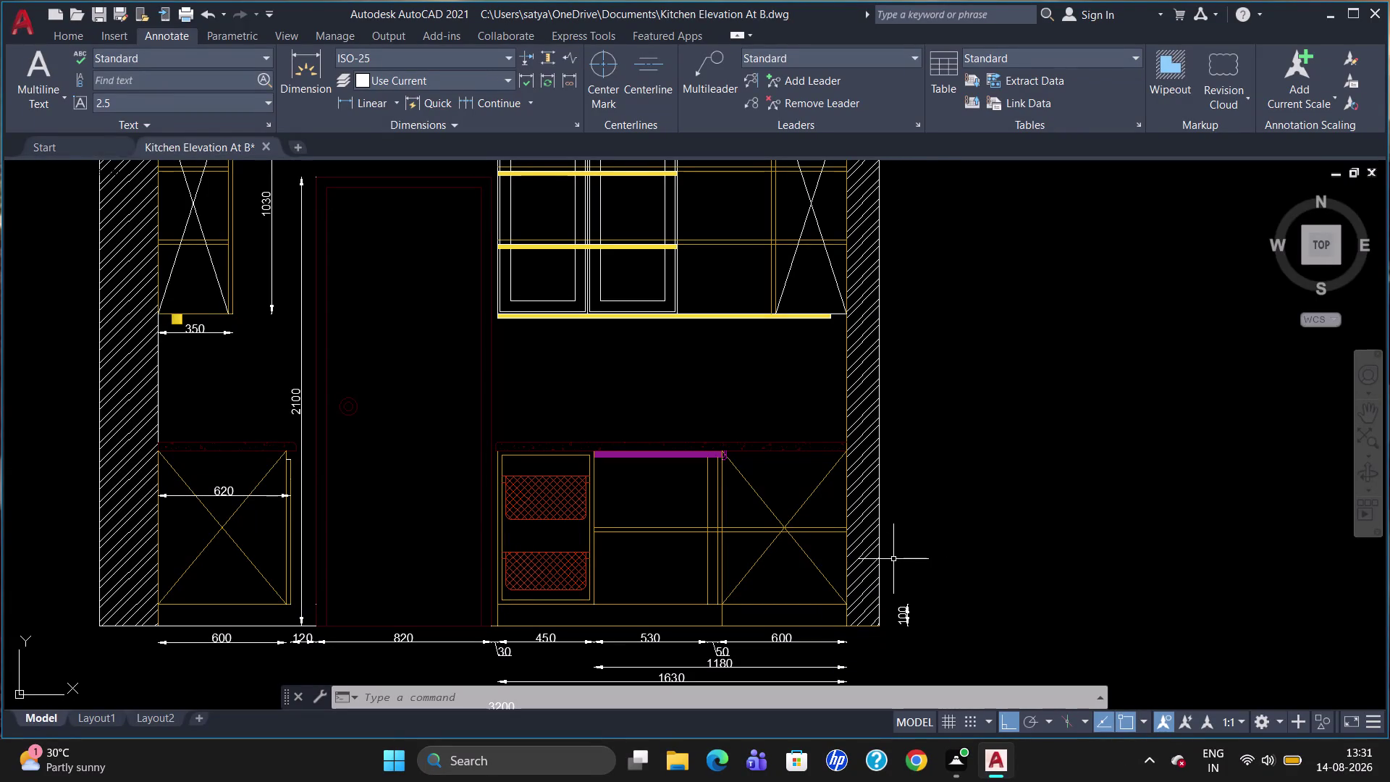
Dimension the right base cabinet's 720 height, from skirting top to worktop underside.
scroll(up, 3)
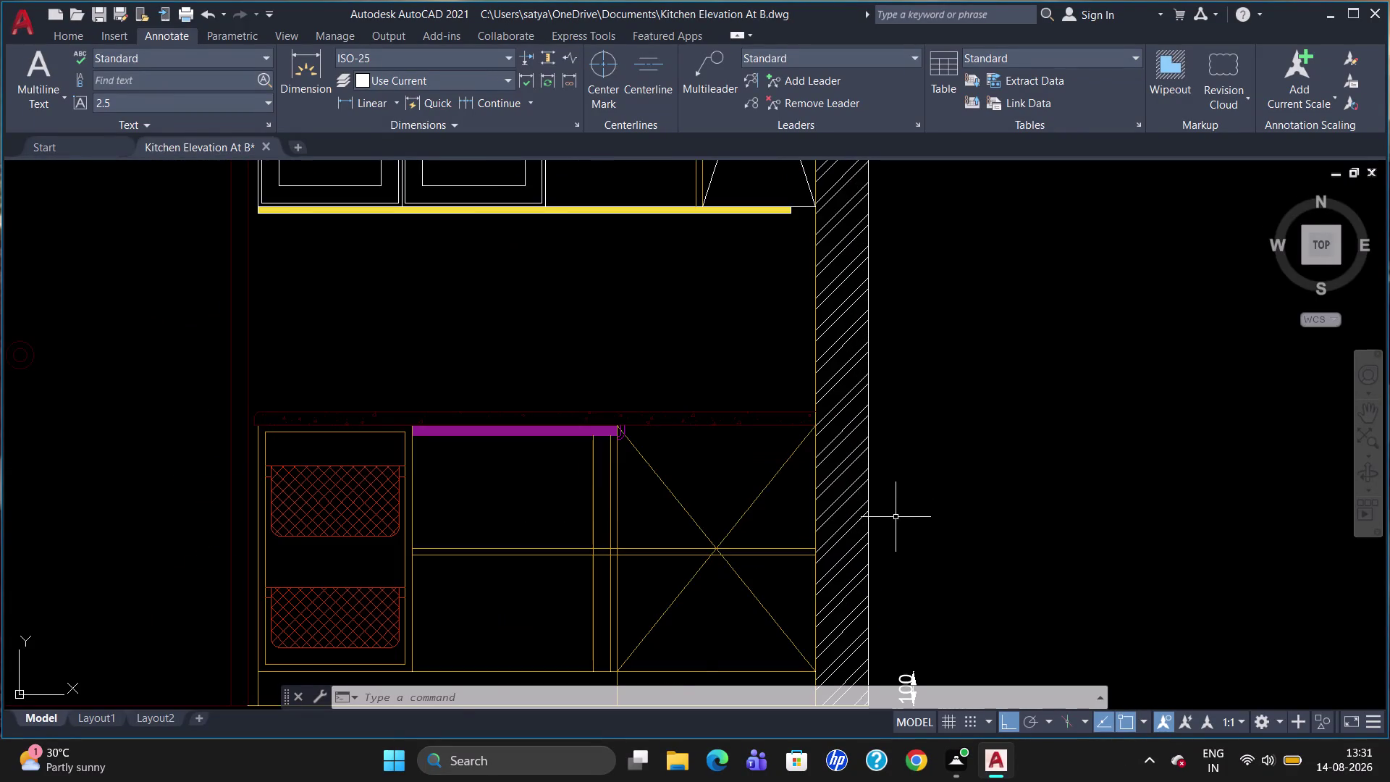
scroll(down, 3)
text(DLI)
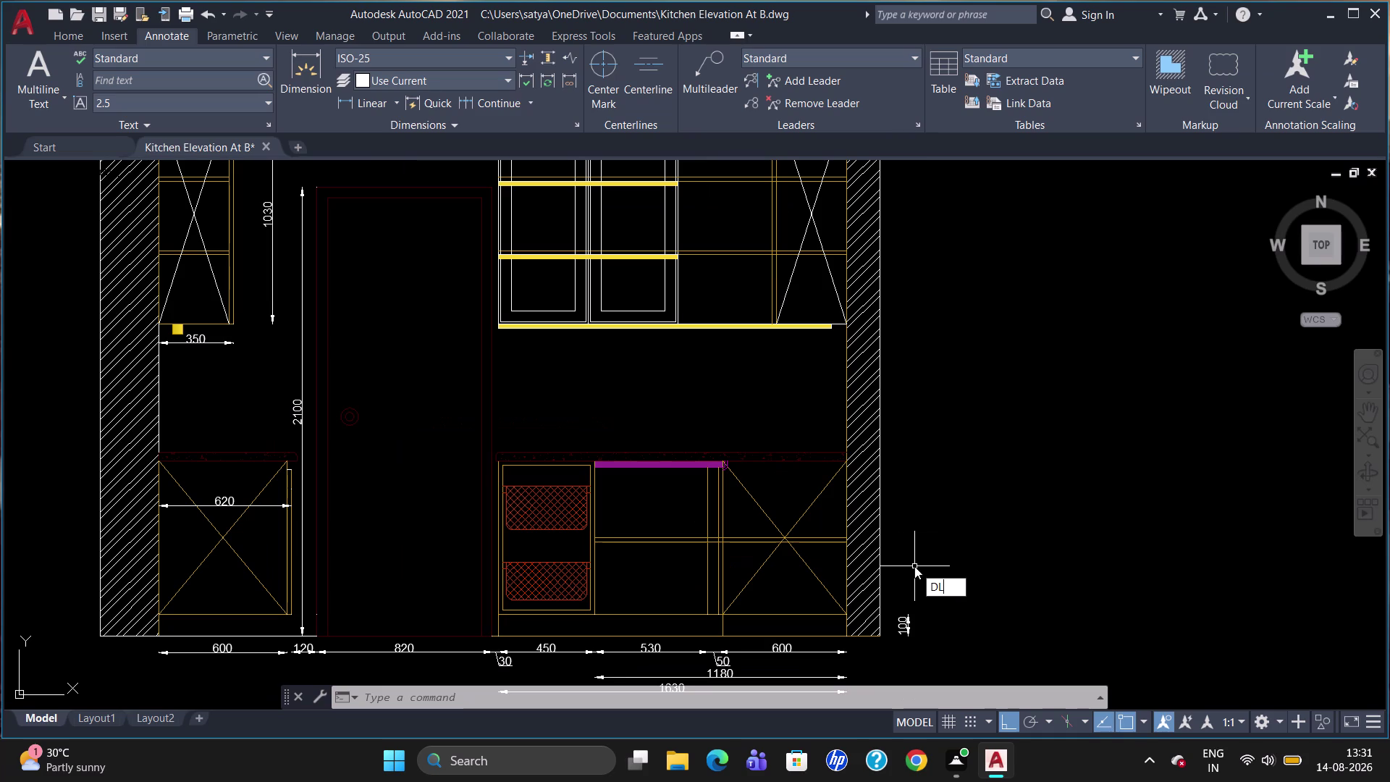
key(Return)
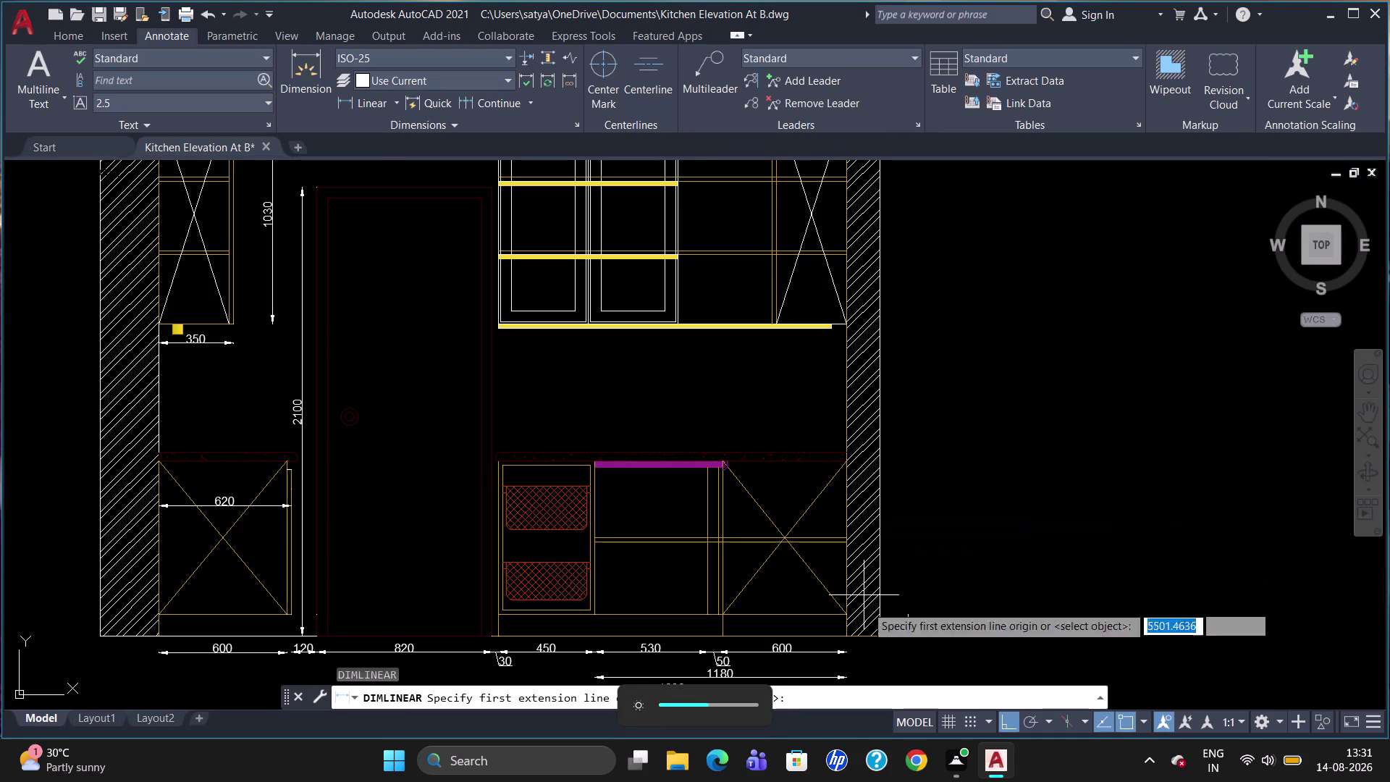
click(846, 614)
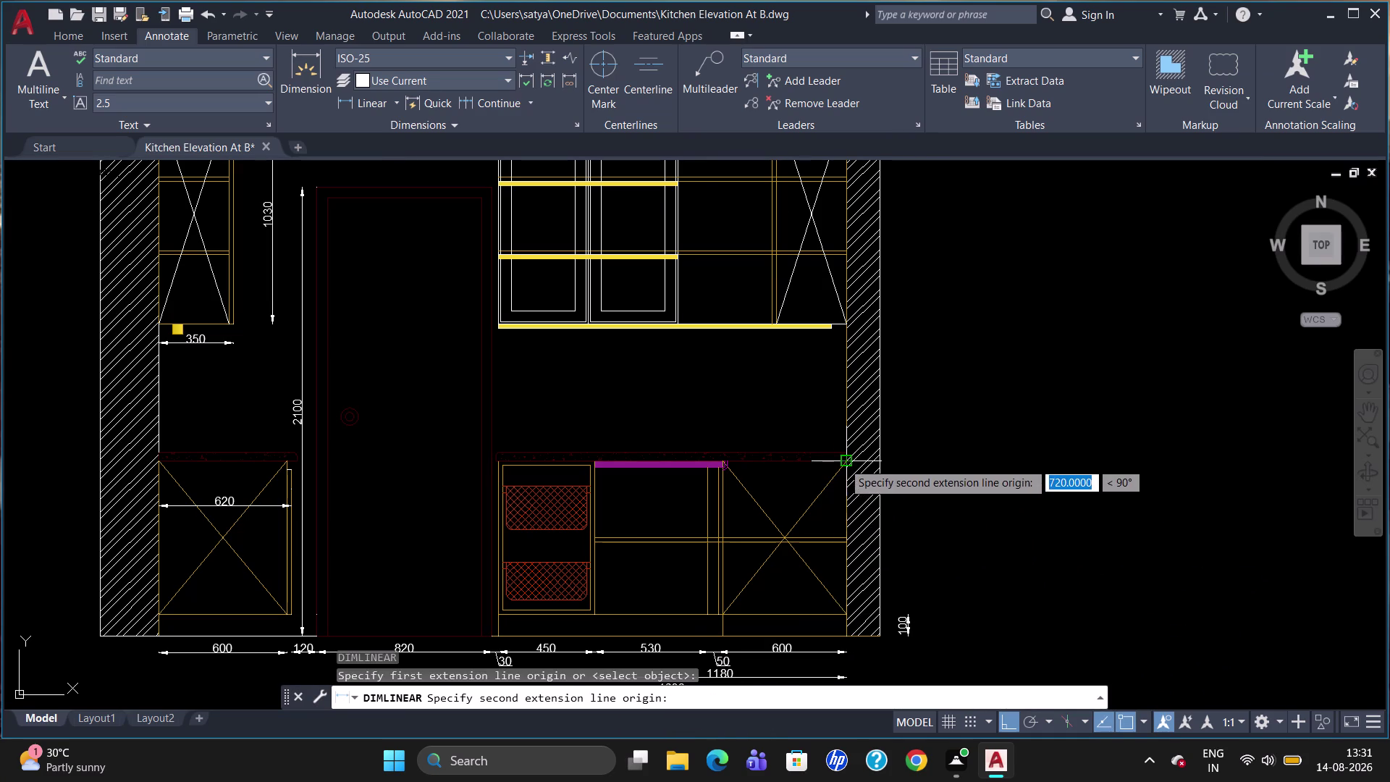
click(842, 460)
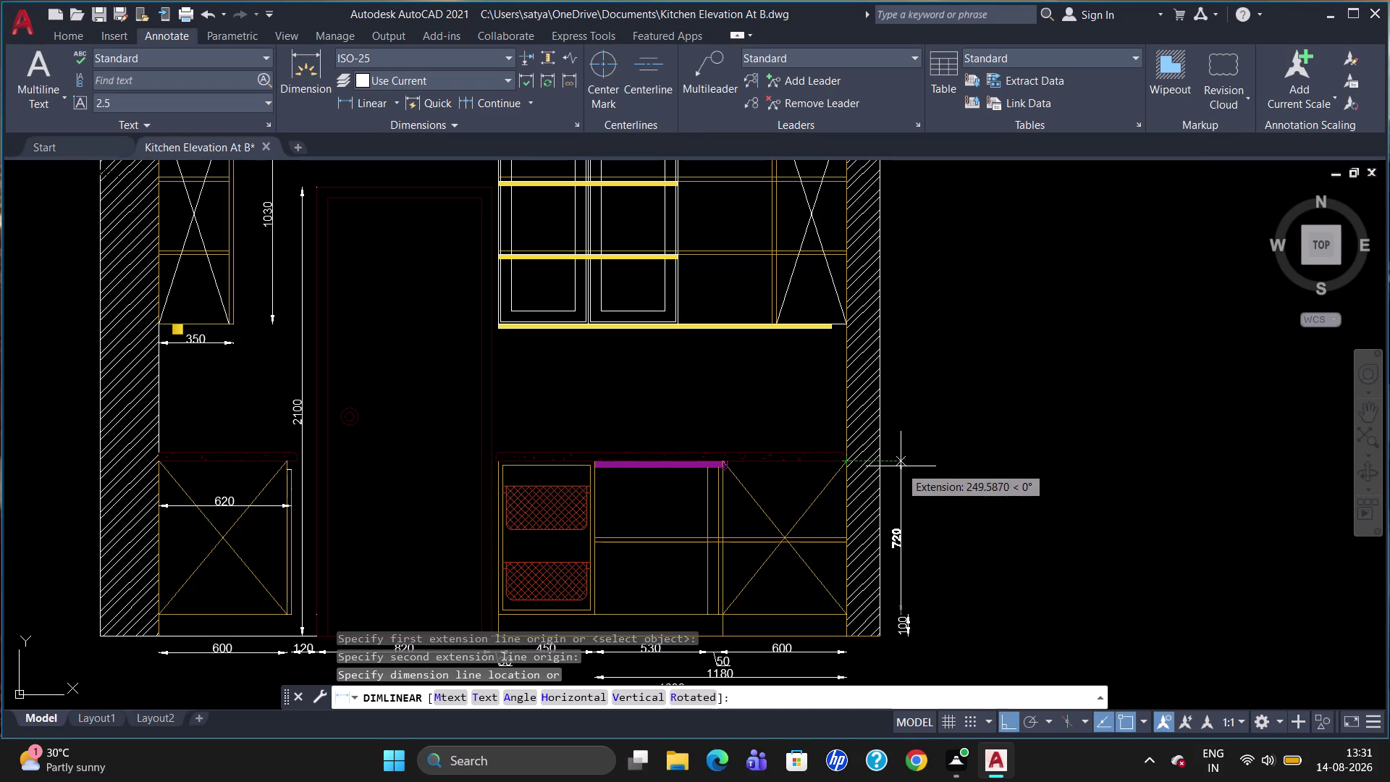
click(909, 465)
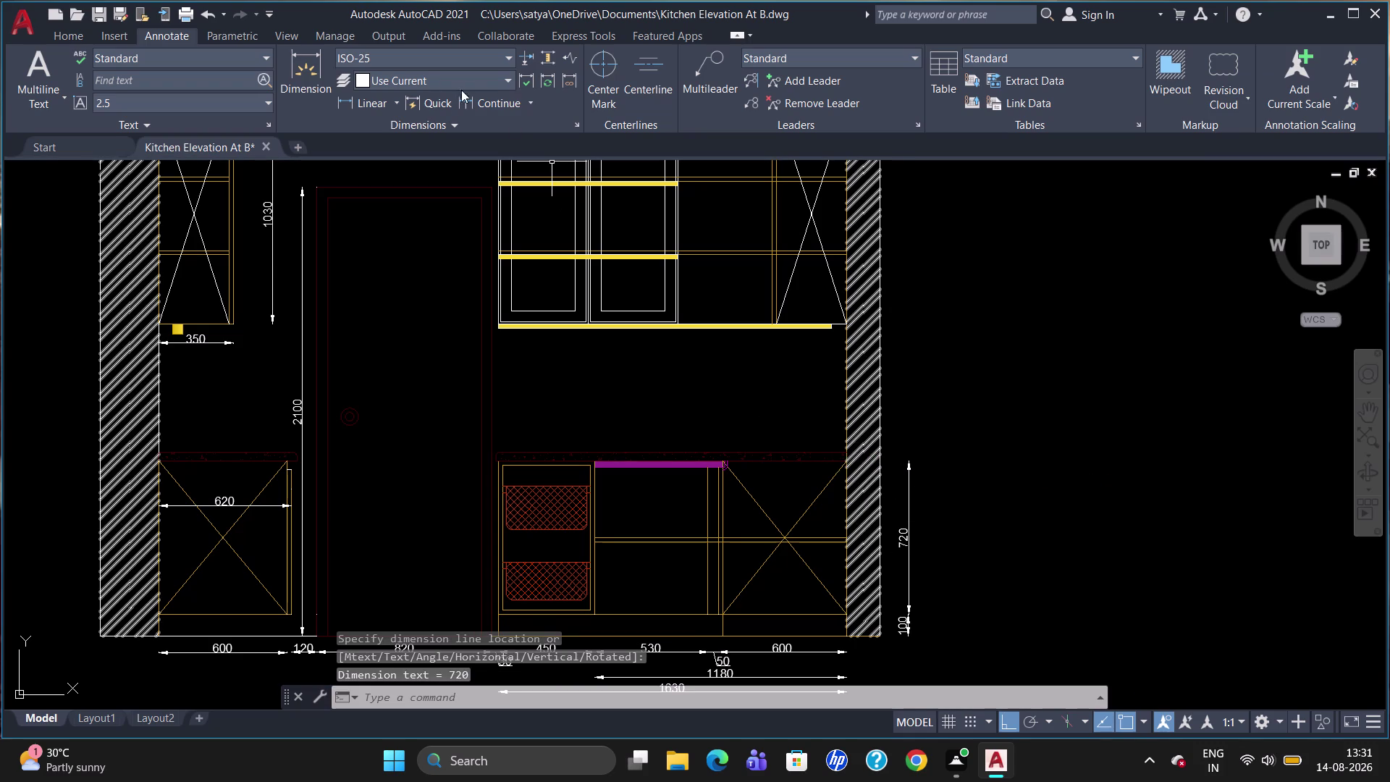
Continue a trial 40 dimension up to the worktop top, then delete it.
click(497, 99)
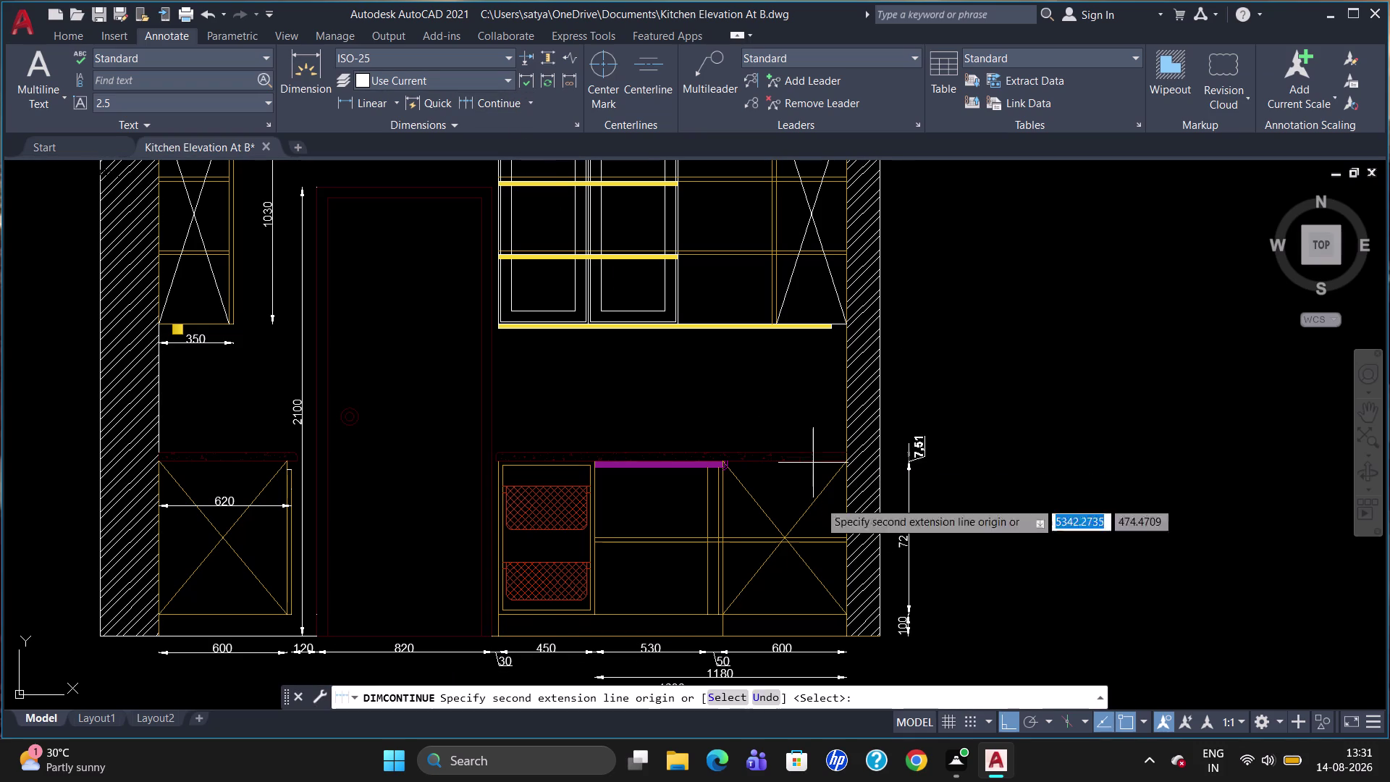
click(845, 452)
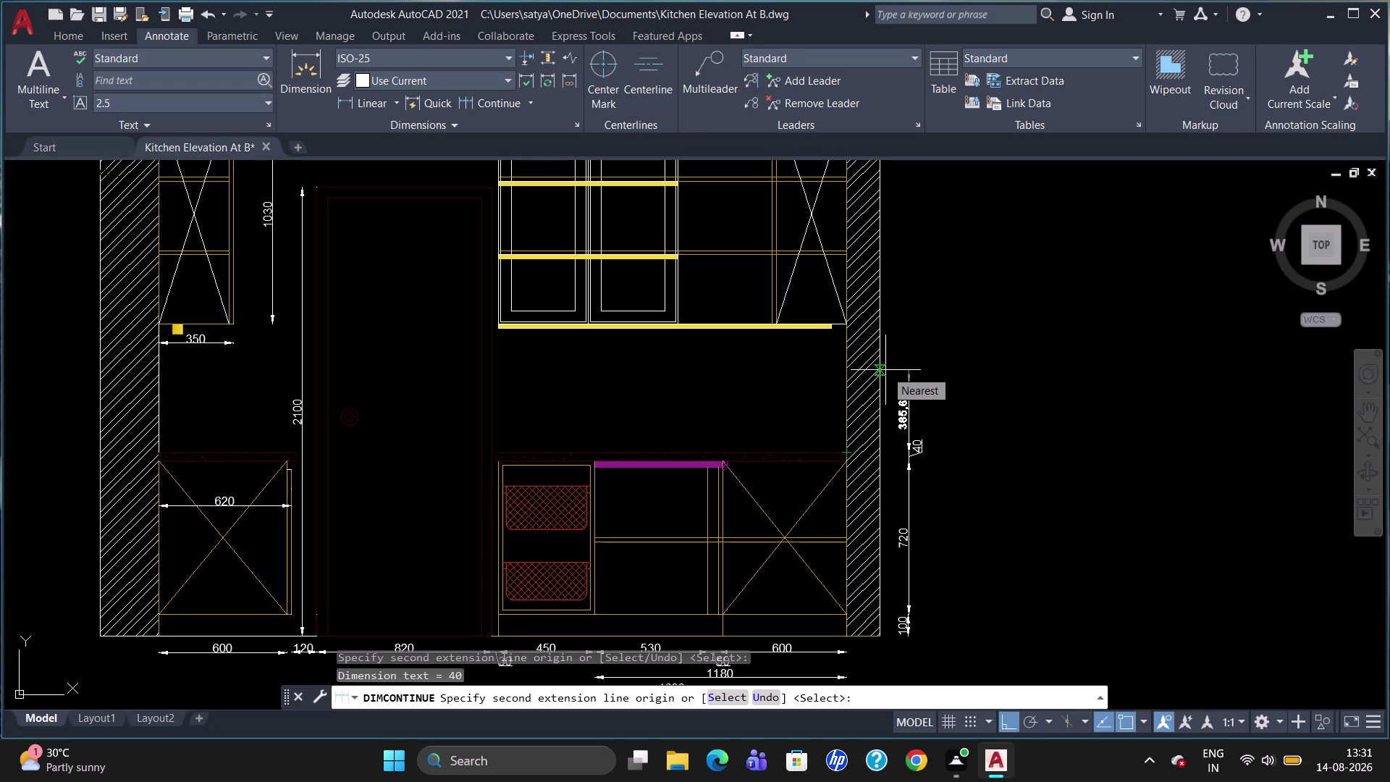
key(Escape)
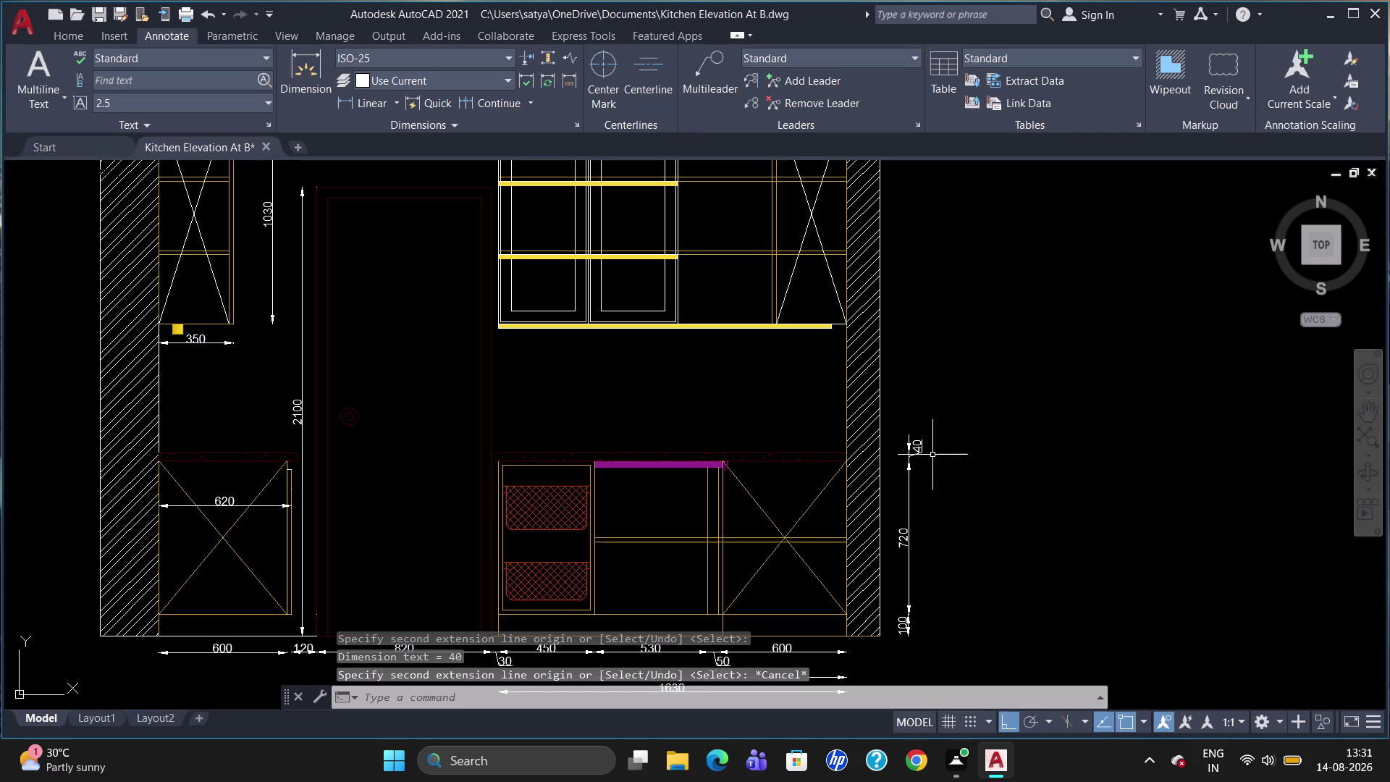
click(916, 446)
key(Delete)
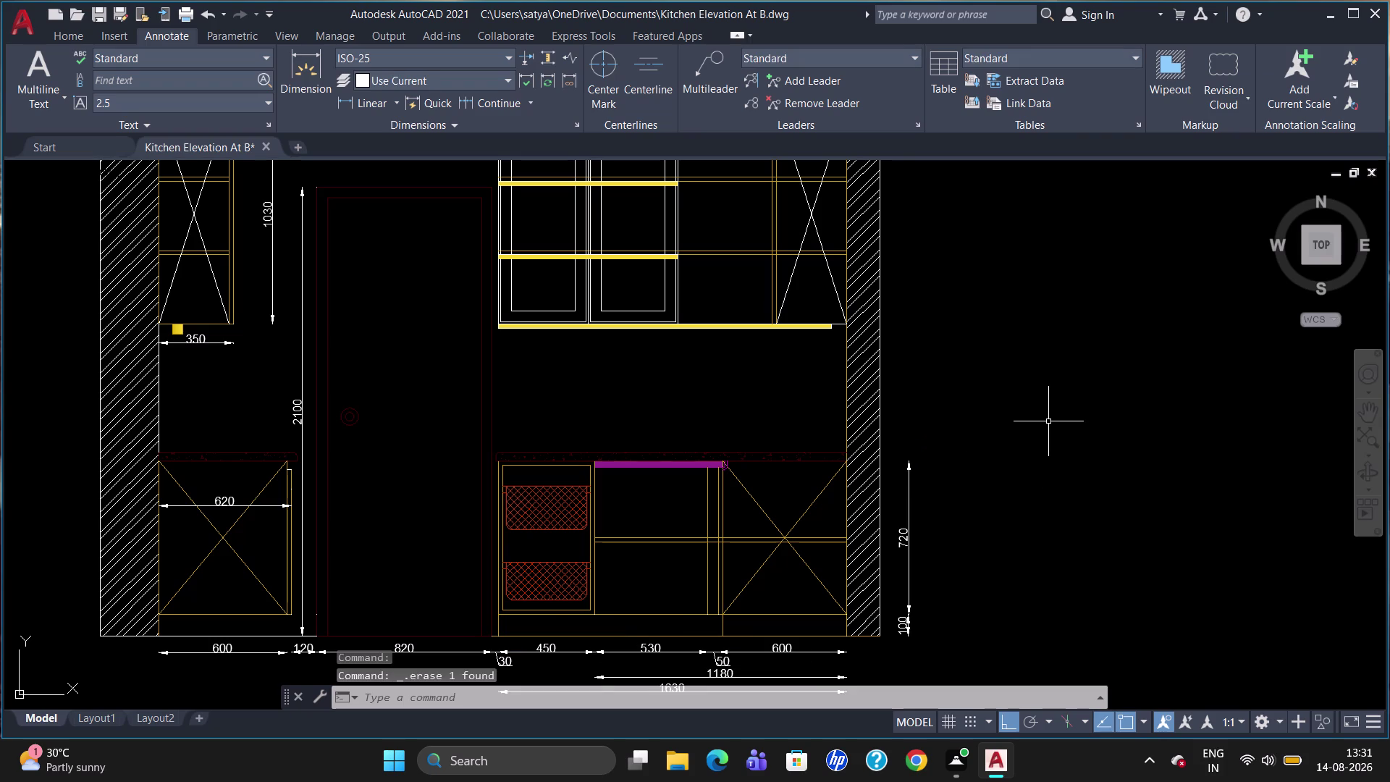
Add a separate 40 worktop-thickness dimension with DLI, then erase it.
text(DLI)
key(Return)
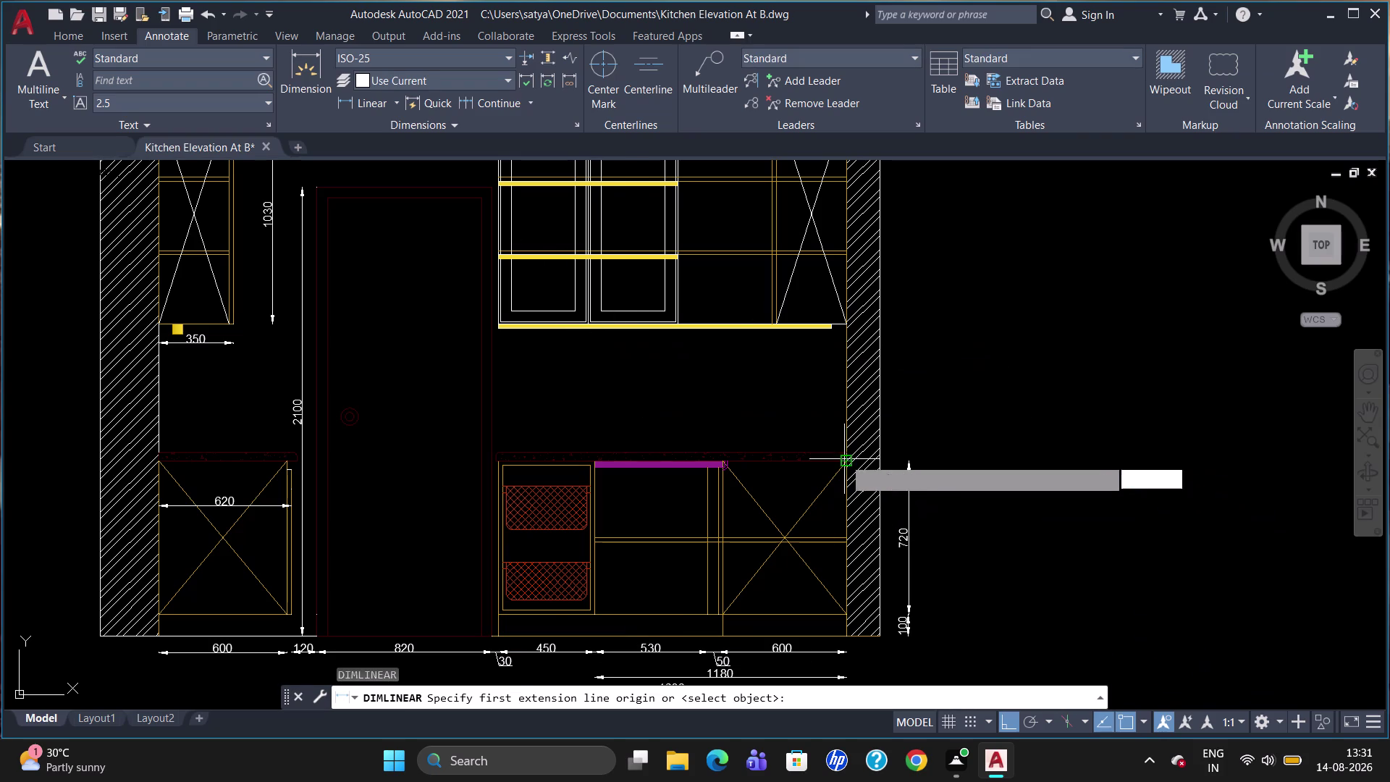
click(844, 458)
click(846, 445)
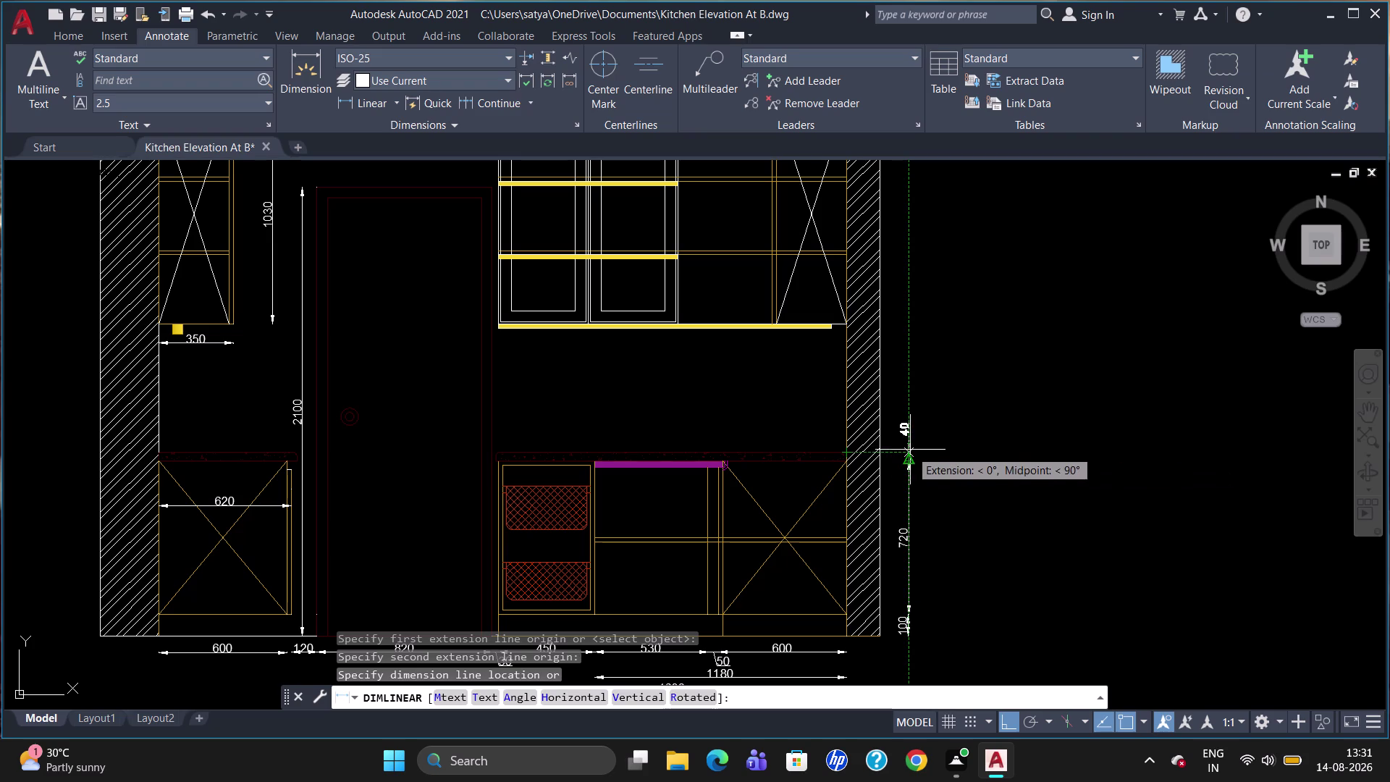
click(911, 418)
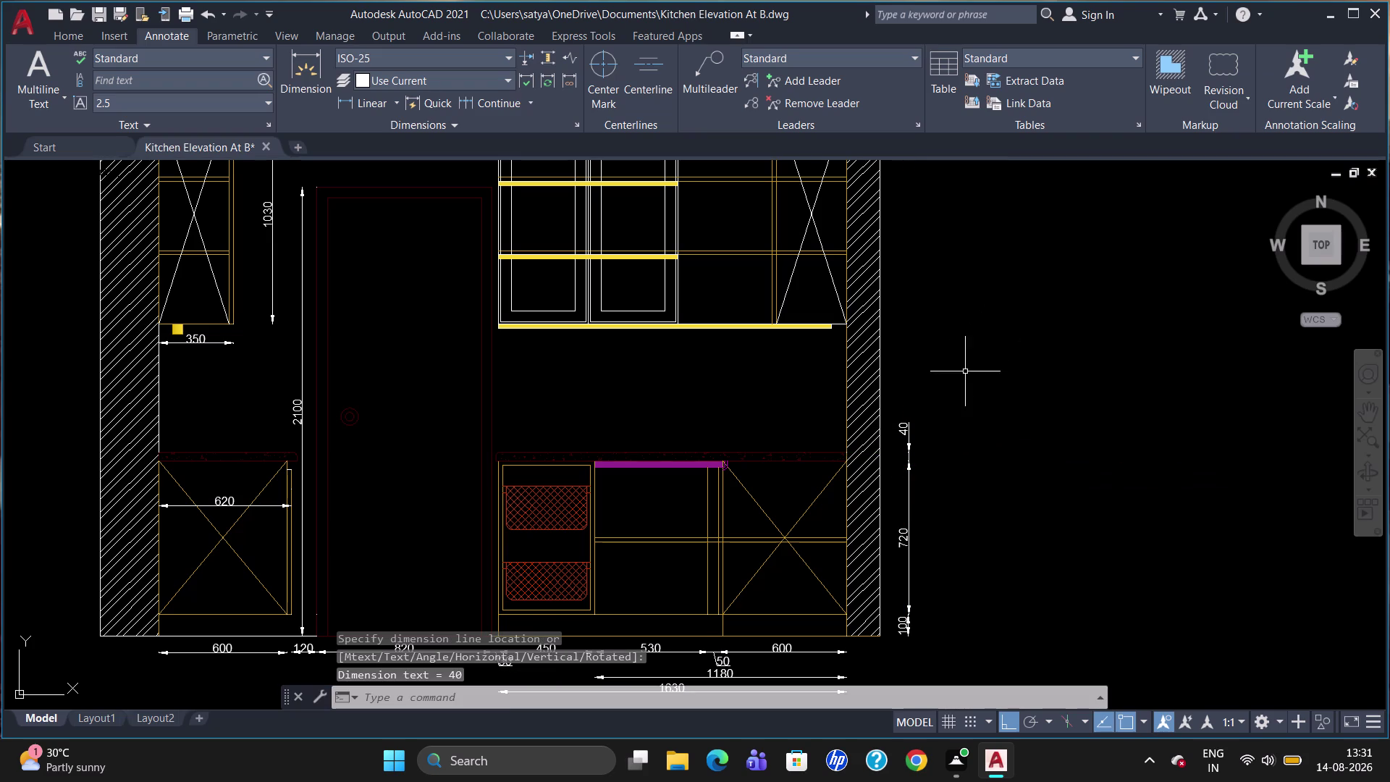
scroll(up, 3)
scroll(down, 3)
click(887, 434)
key(Delete)
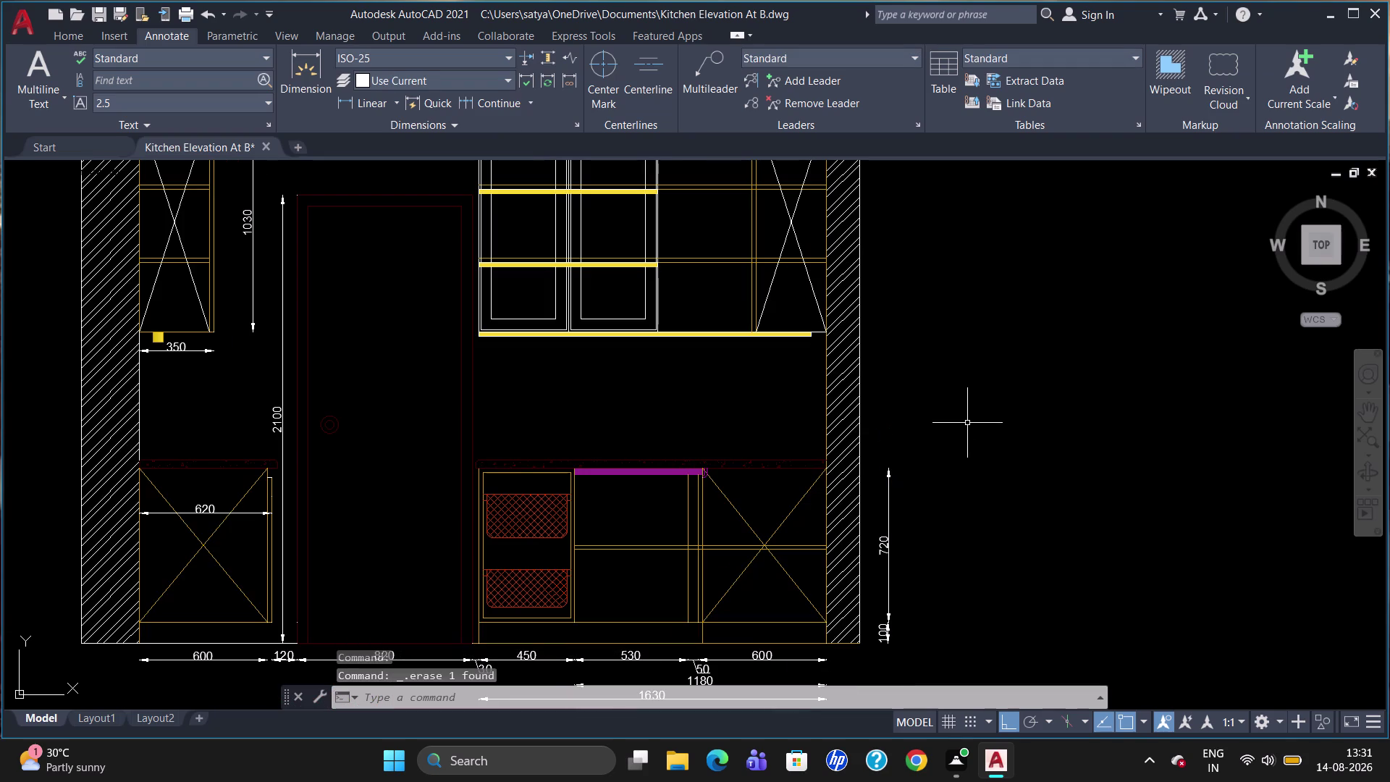
Add a 40 linear dimension for the worktop thickness right of the wall.
text(DLI)
key(Return)
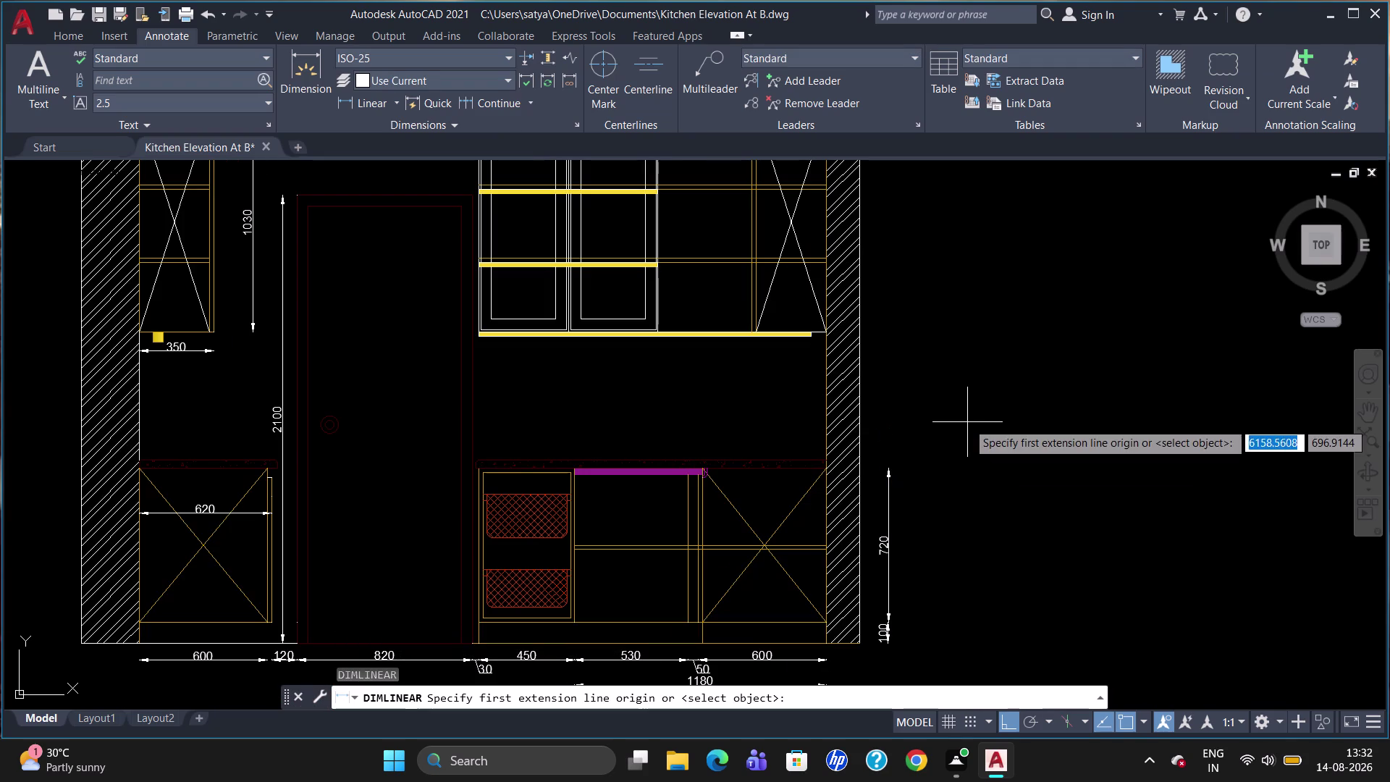
click(824, 470)
click(826, 460)
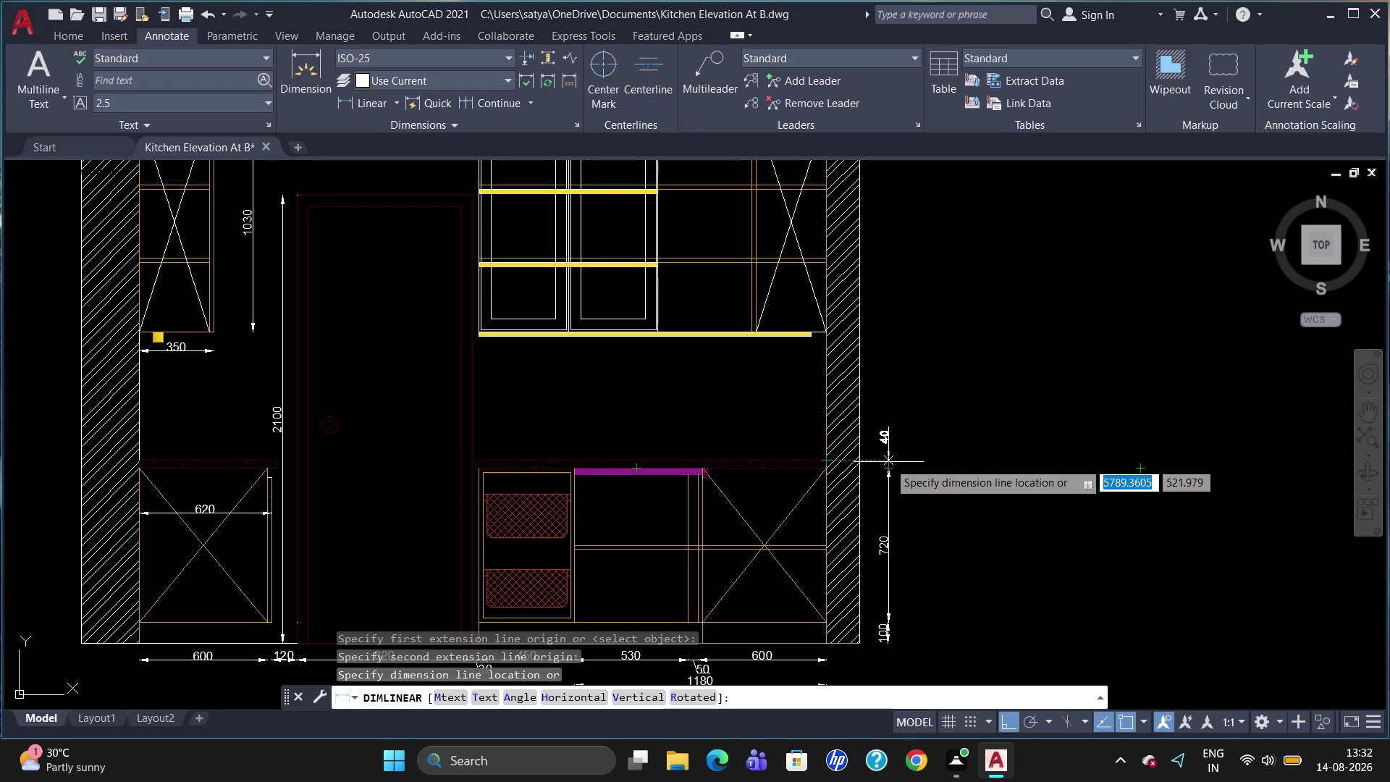
click(887, 464)
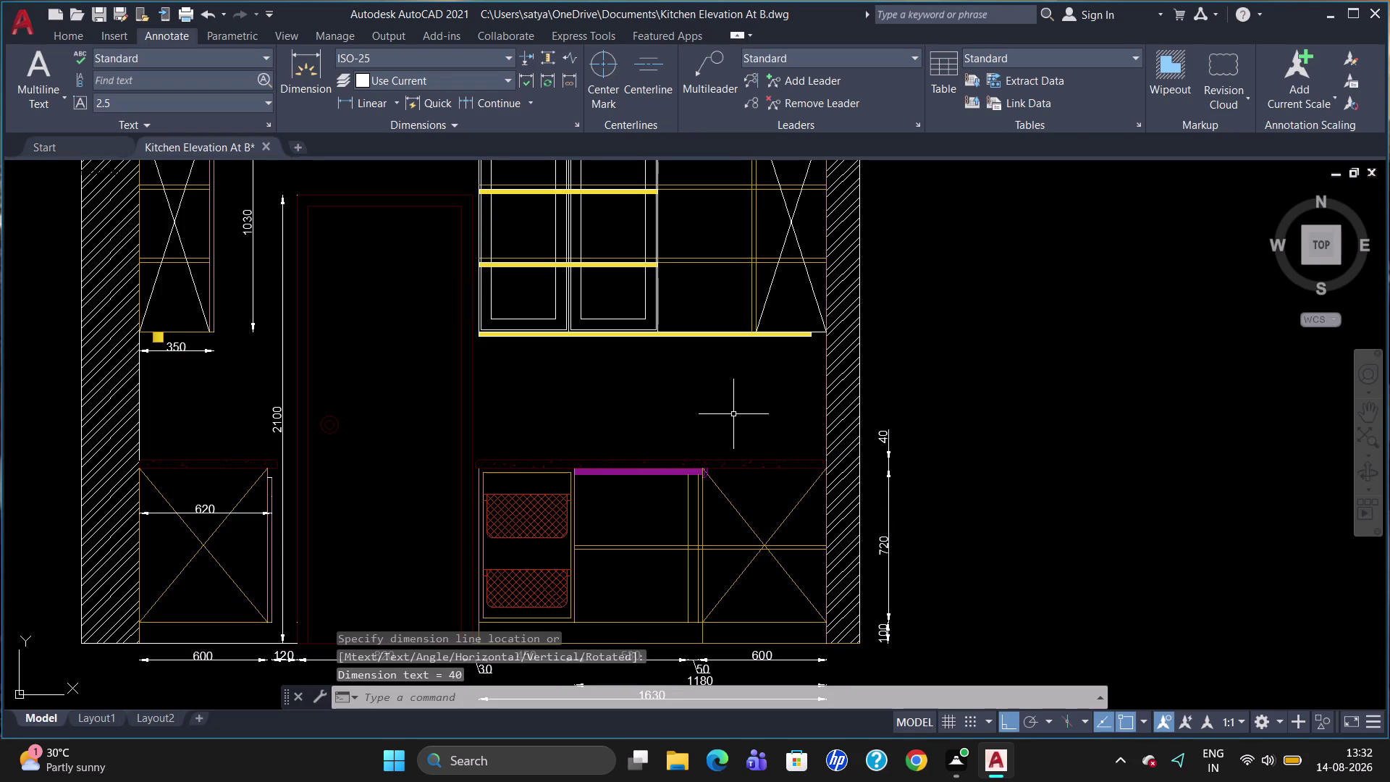
Add a 600 dimension up to the wall cabinets, then delete the 600 and 40 dimensions.
text(DLI)
key(Return)
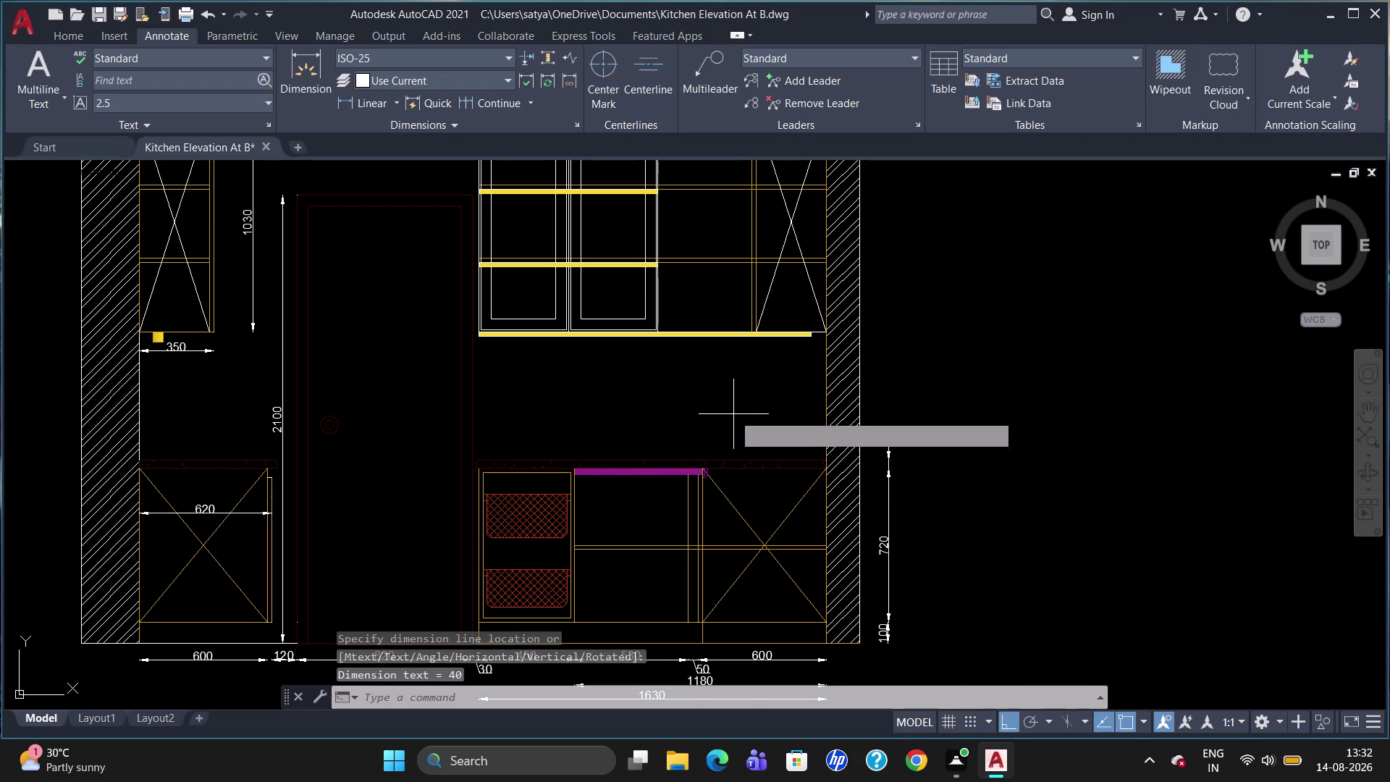
click(829, 459)
click(827, 326)
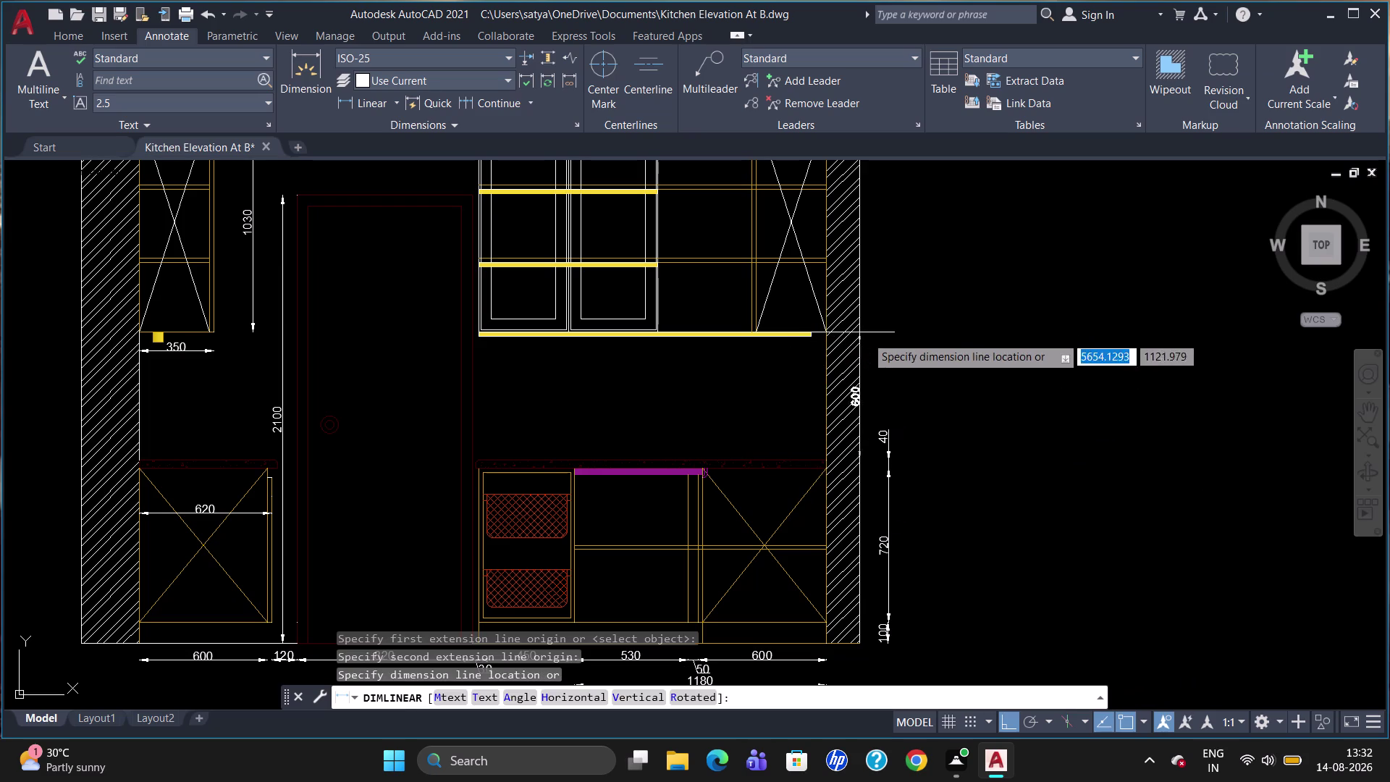
click(889, 330)
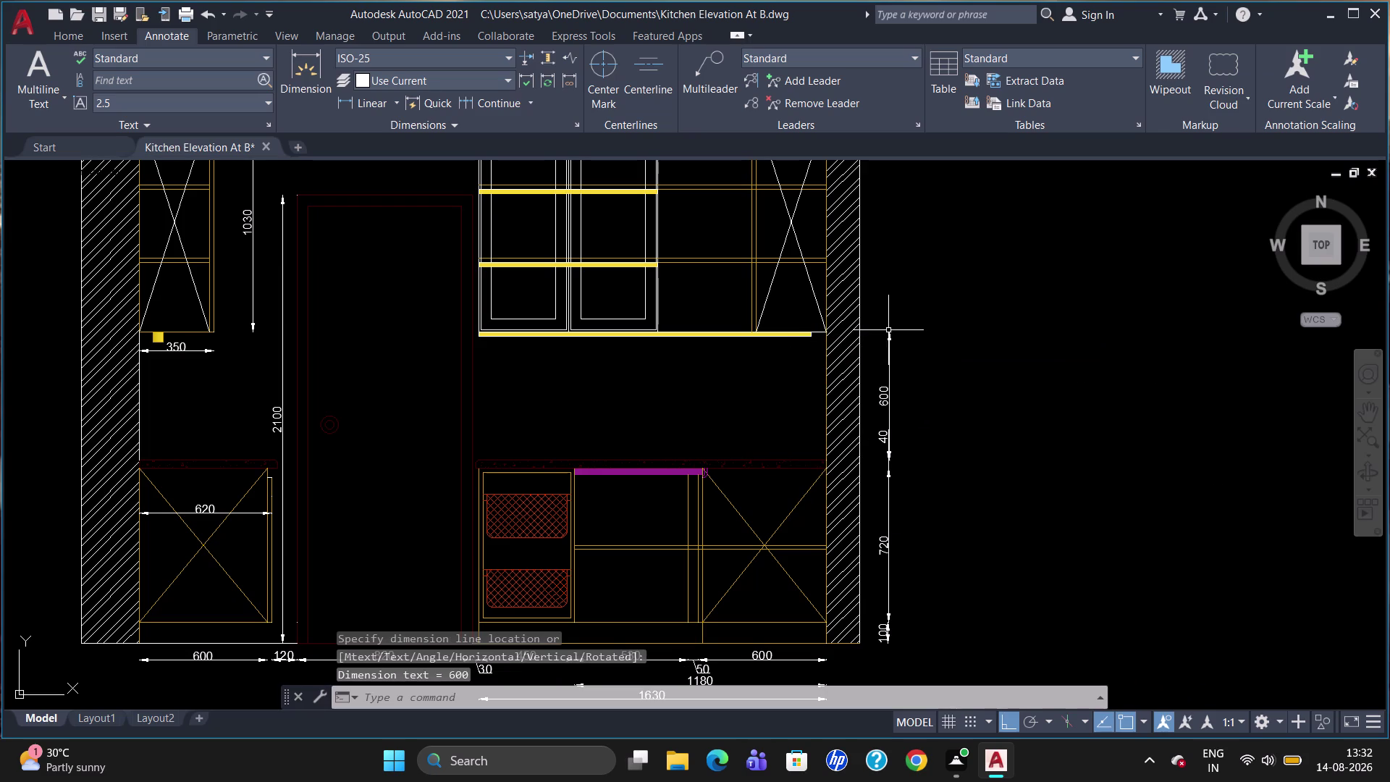
click(887, 453)
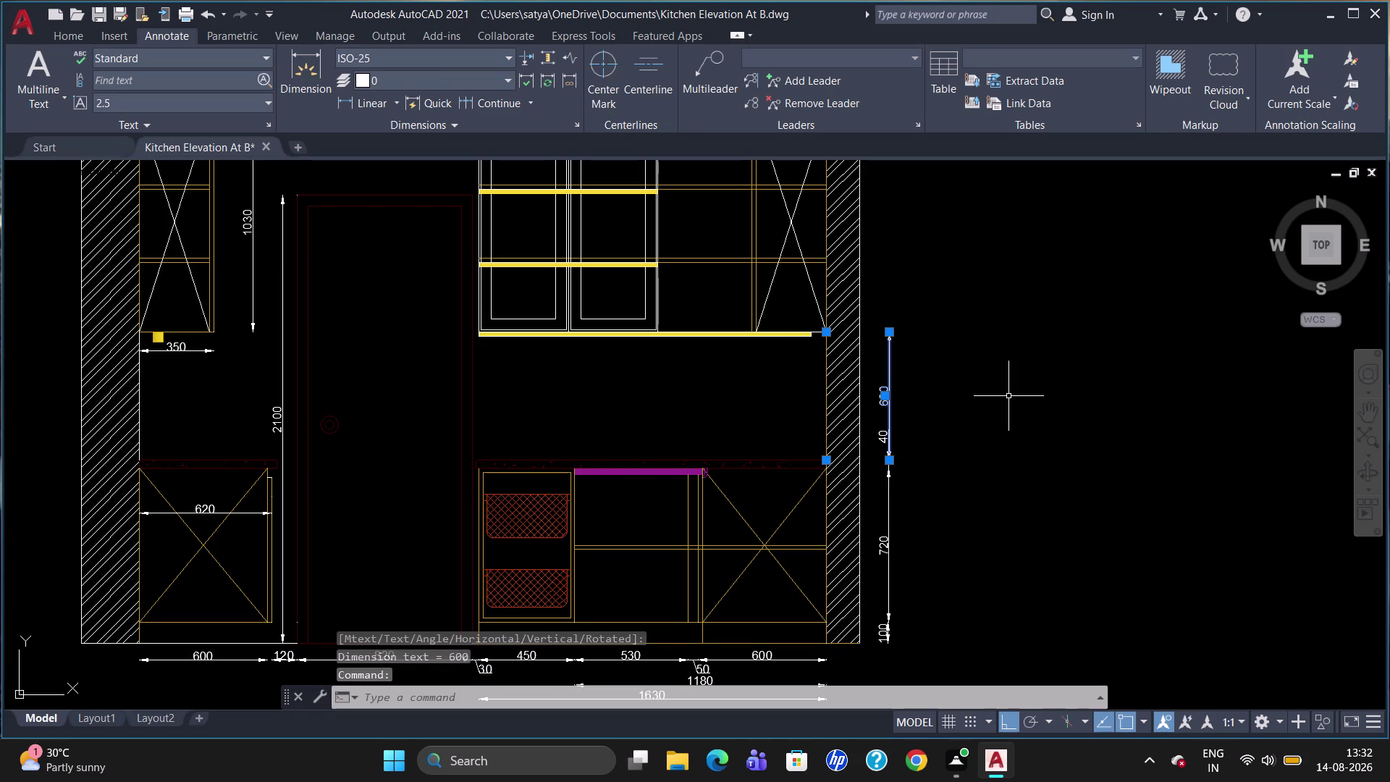
key(Delete)
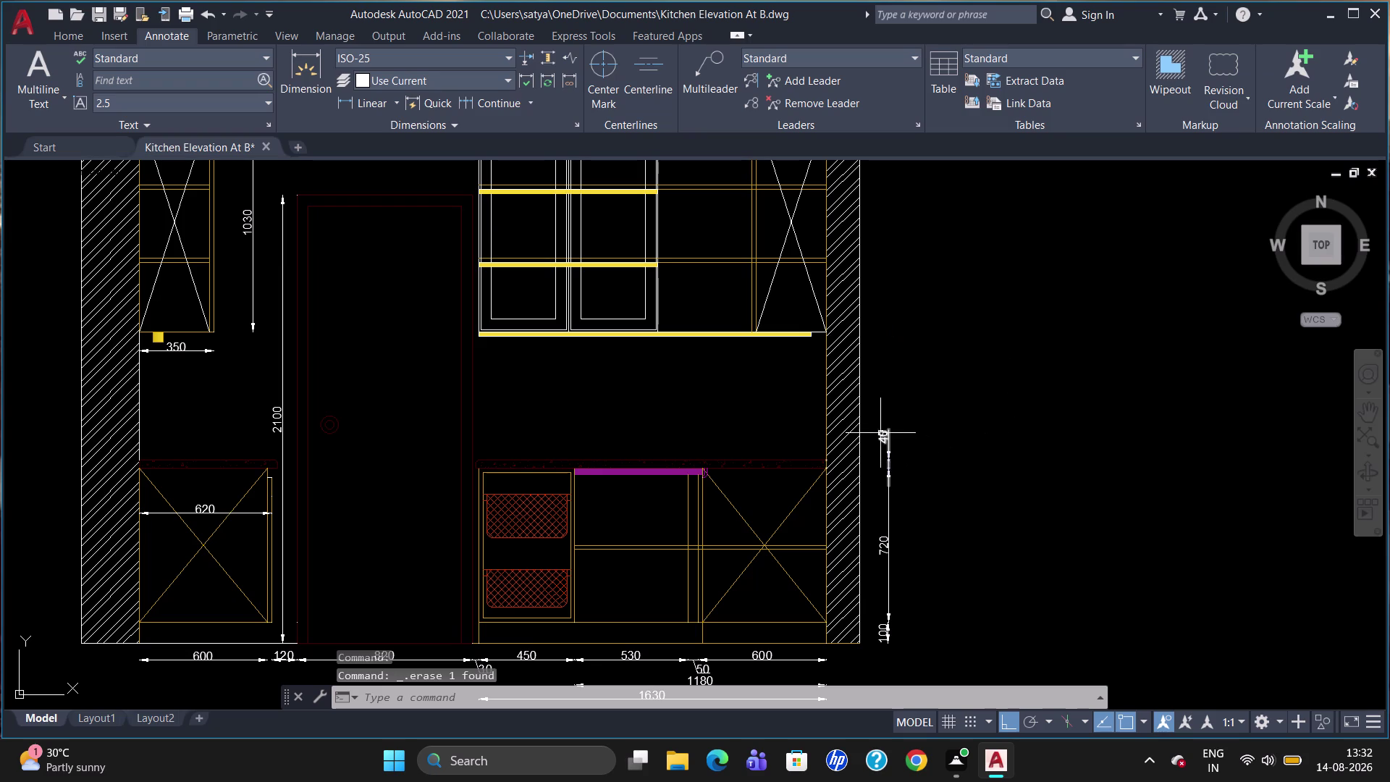
click(882, 435)
key(Delete)
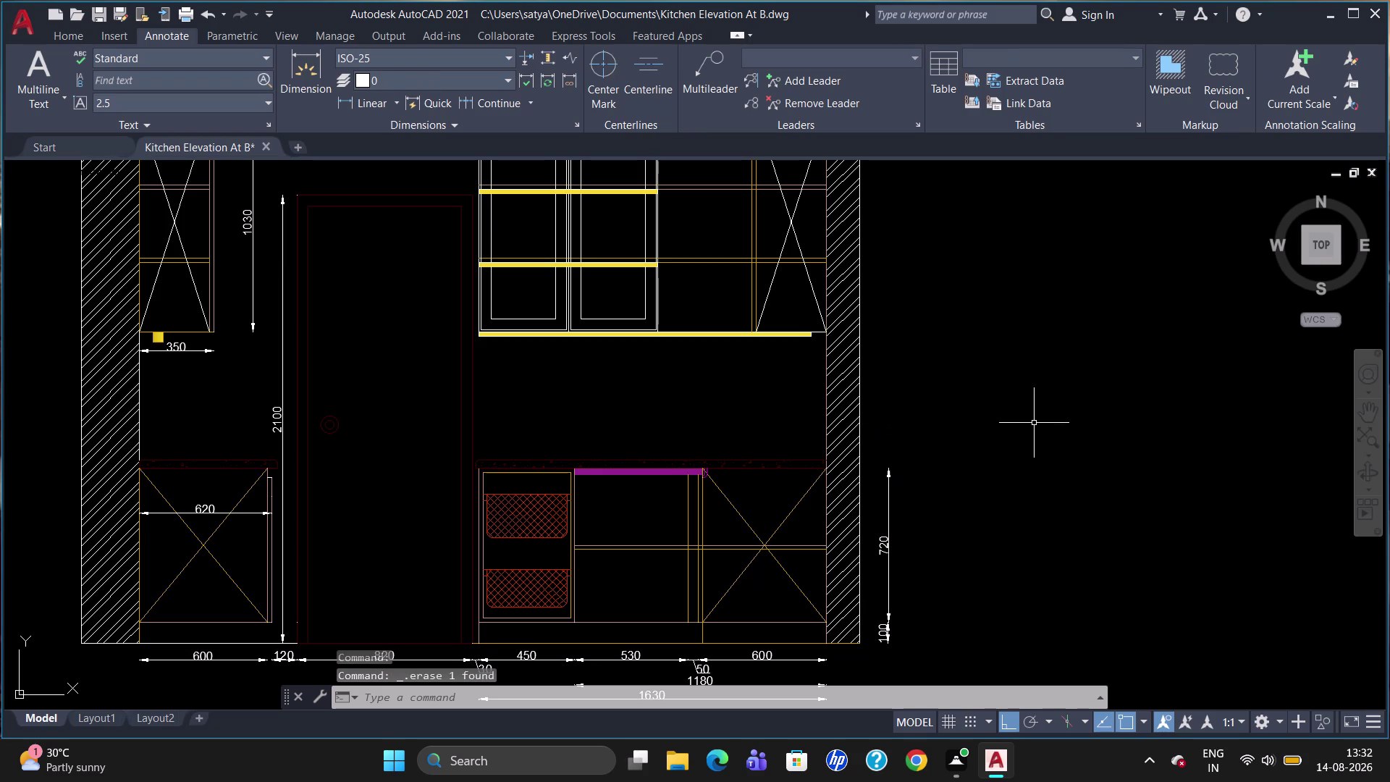
Continue the 720 dimension with 40 and 608.51 segments, then delete the 608.51.
click(506, 98)
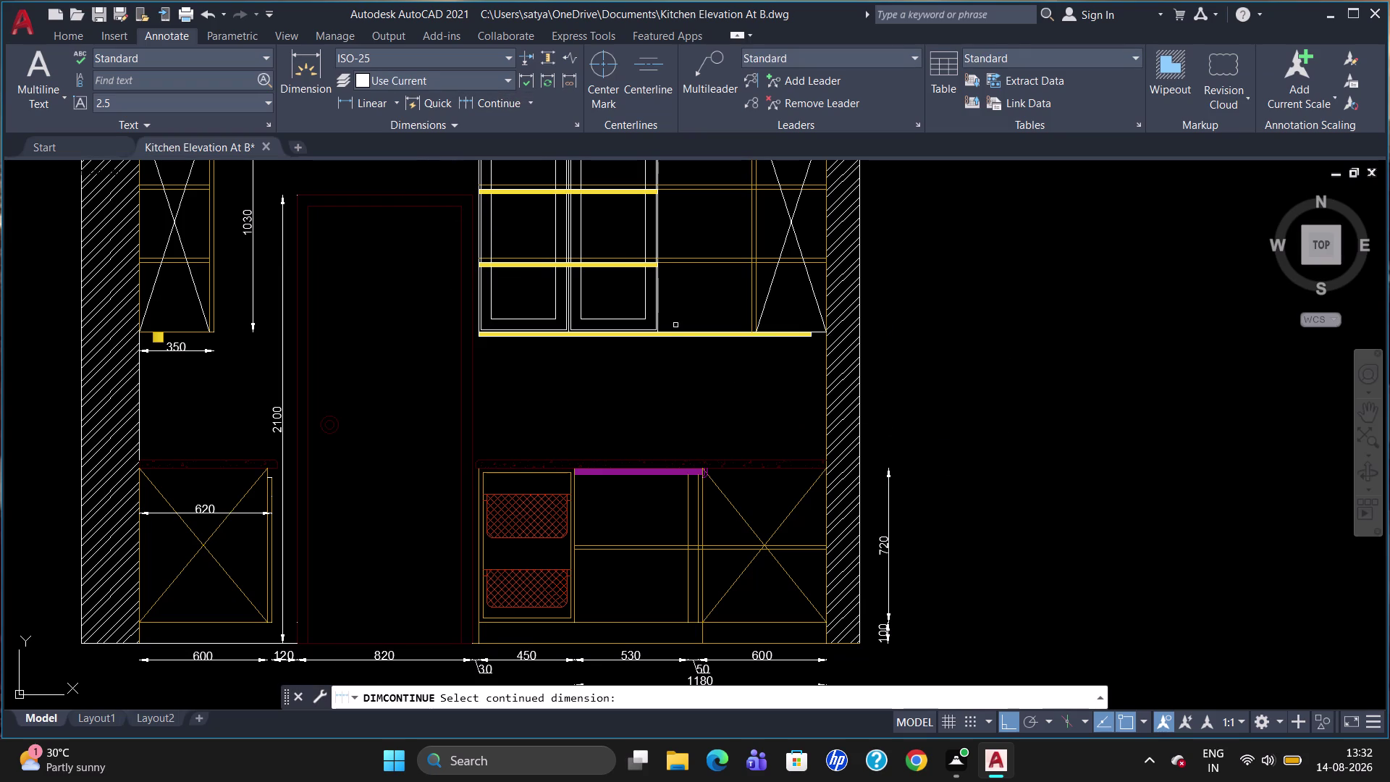
click(891, 476)
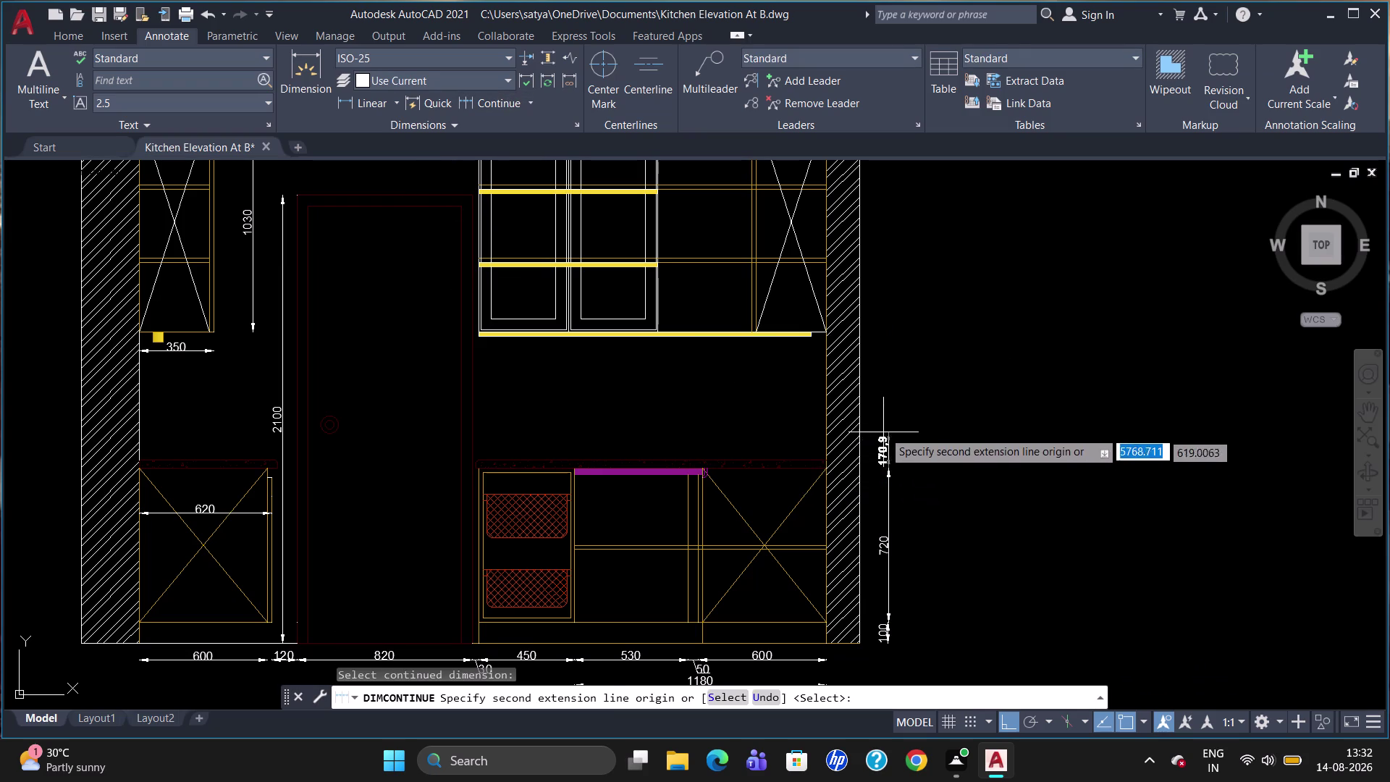
click(827, 461)
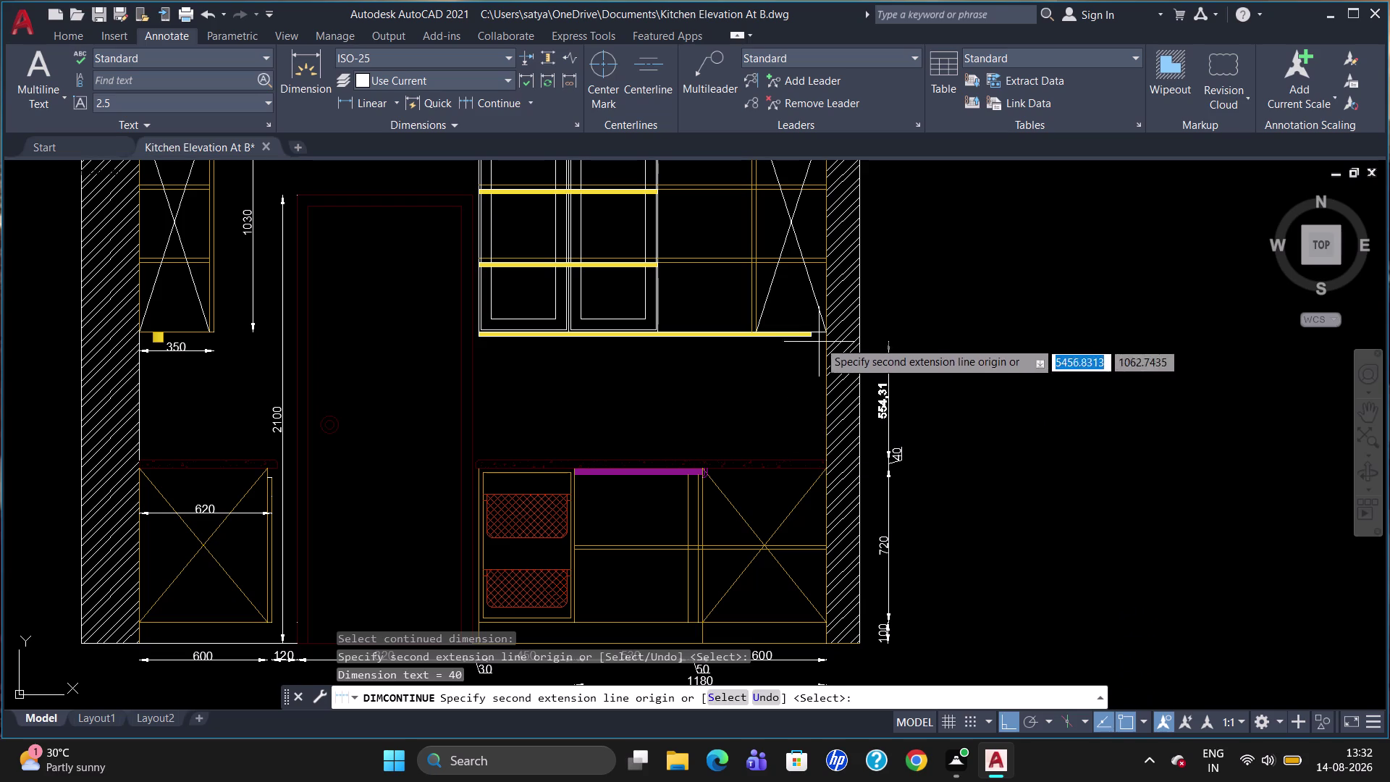
click(827, 330)
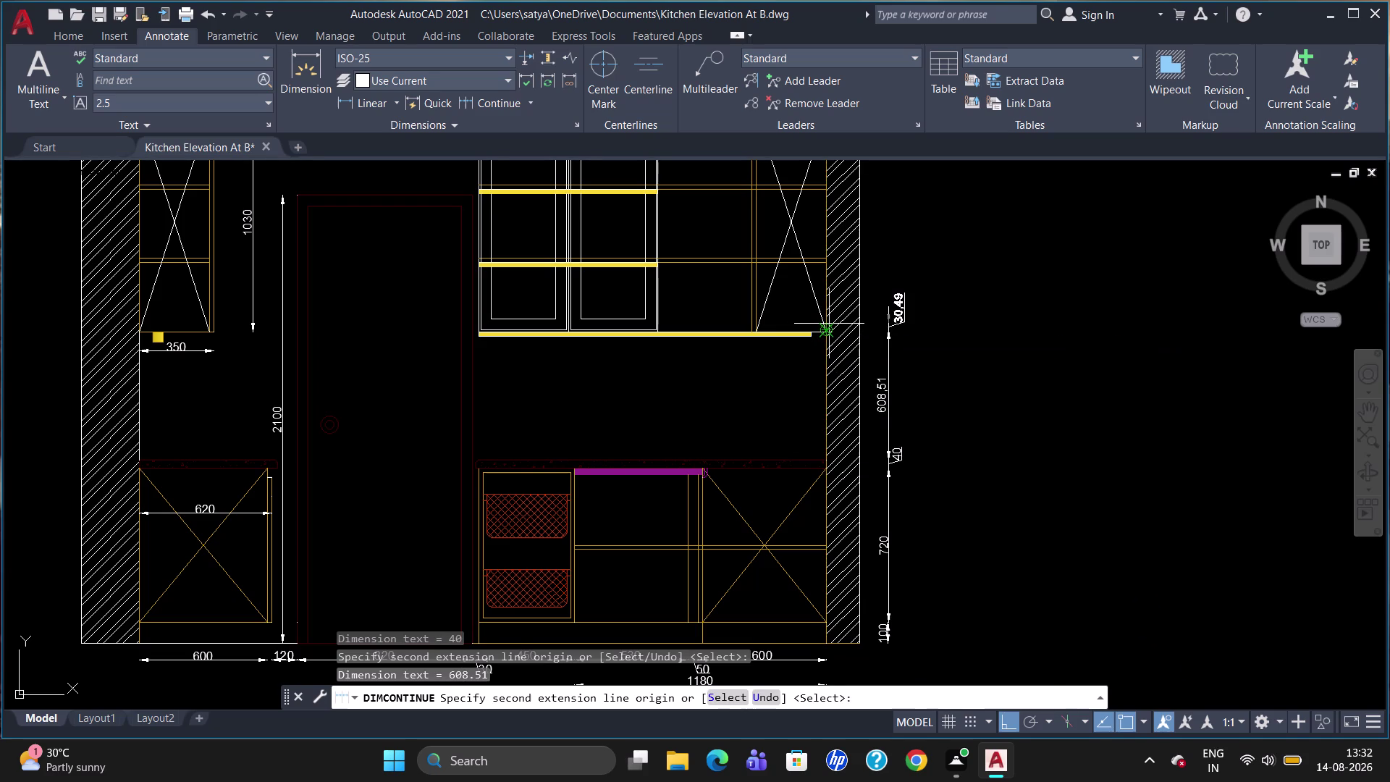
key(Escape)
click(883, 373)
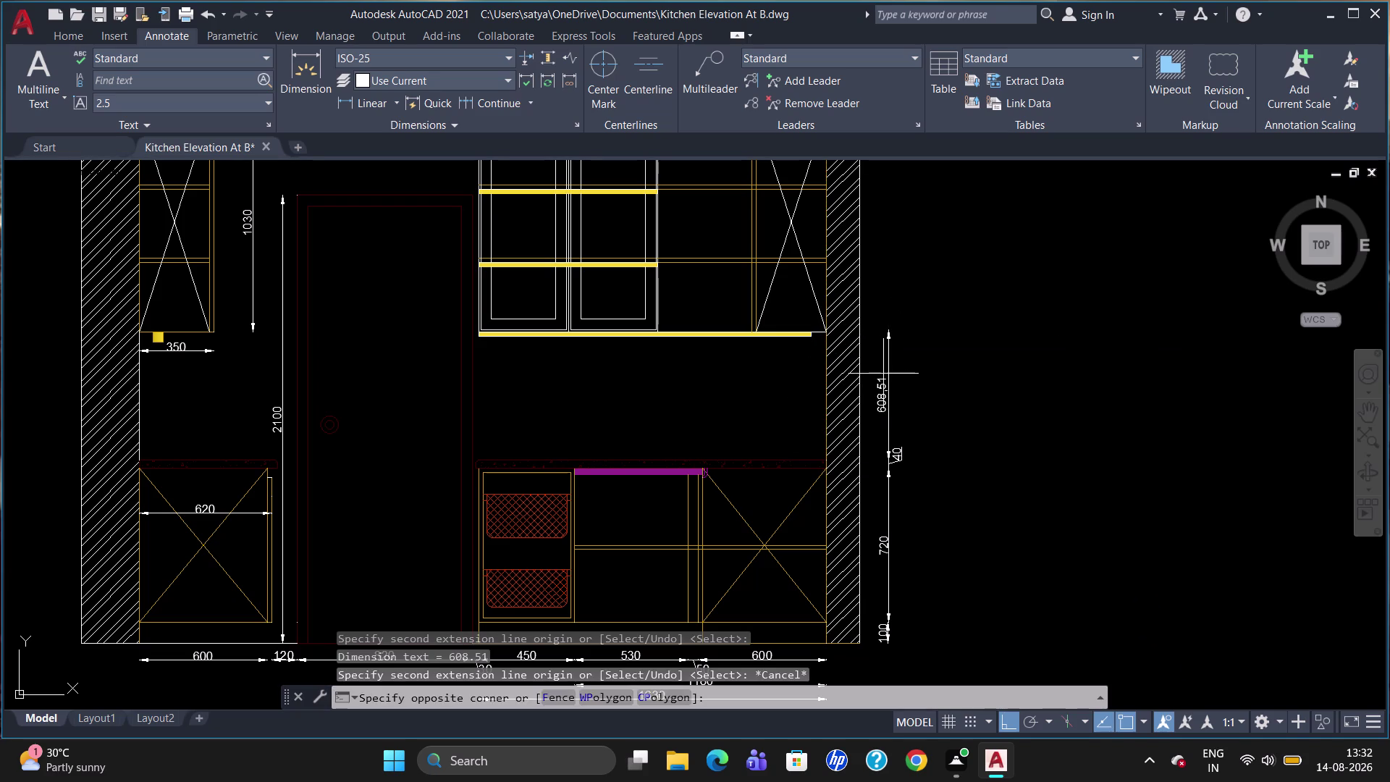
click(889, 371)
click(890, 370)
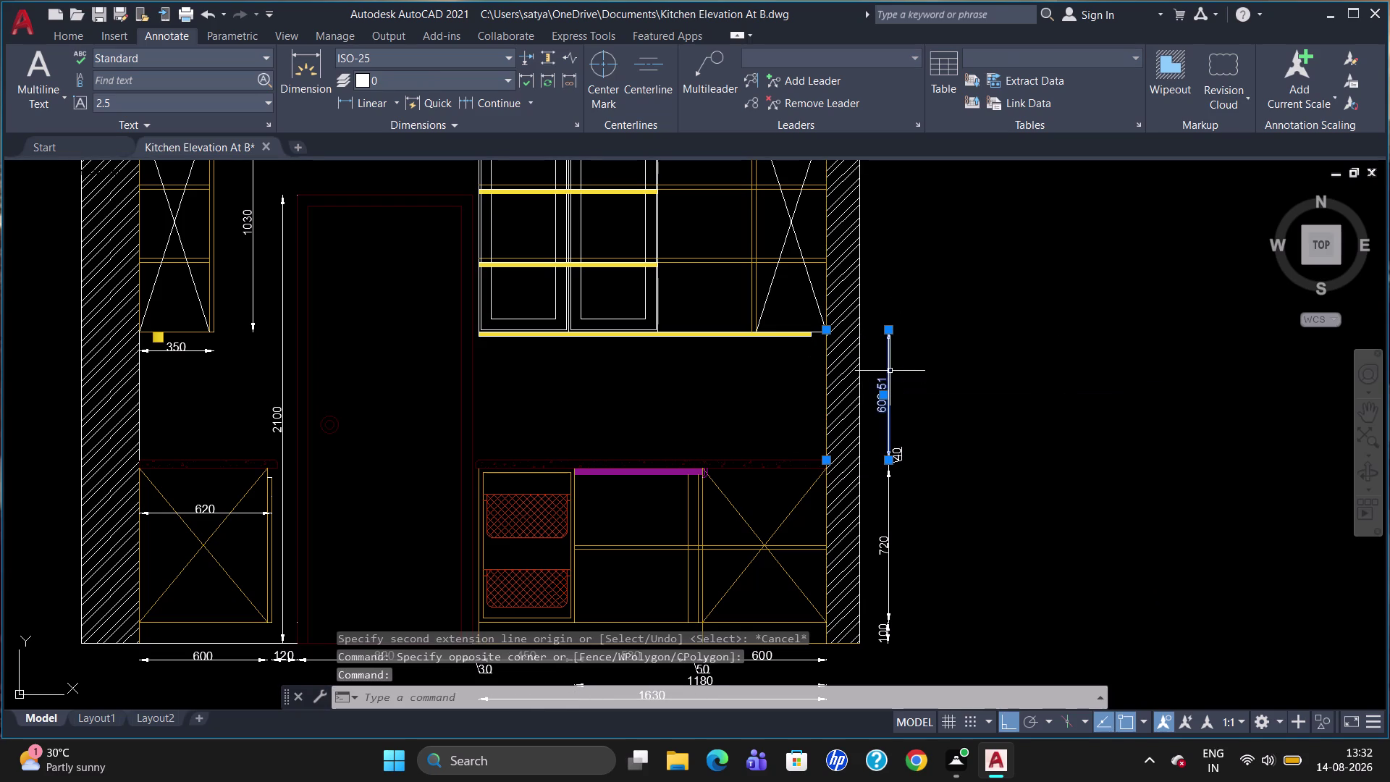
key(Delete)
Continue from the 40 dimension with a 600 segment to the wall cabinets' underside.
text(DL)
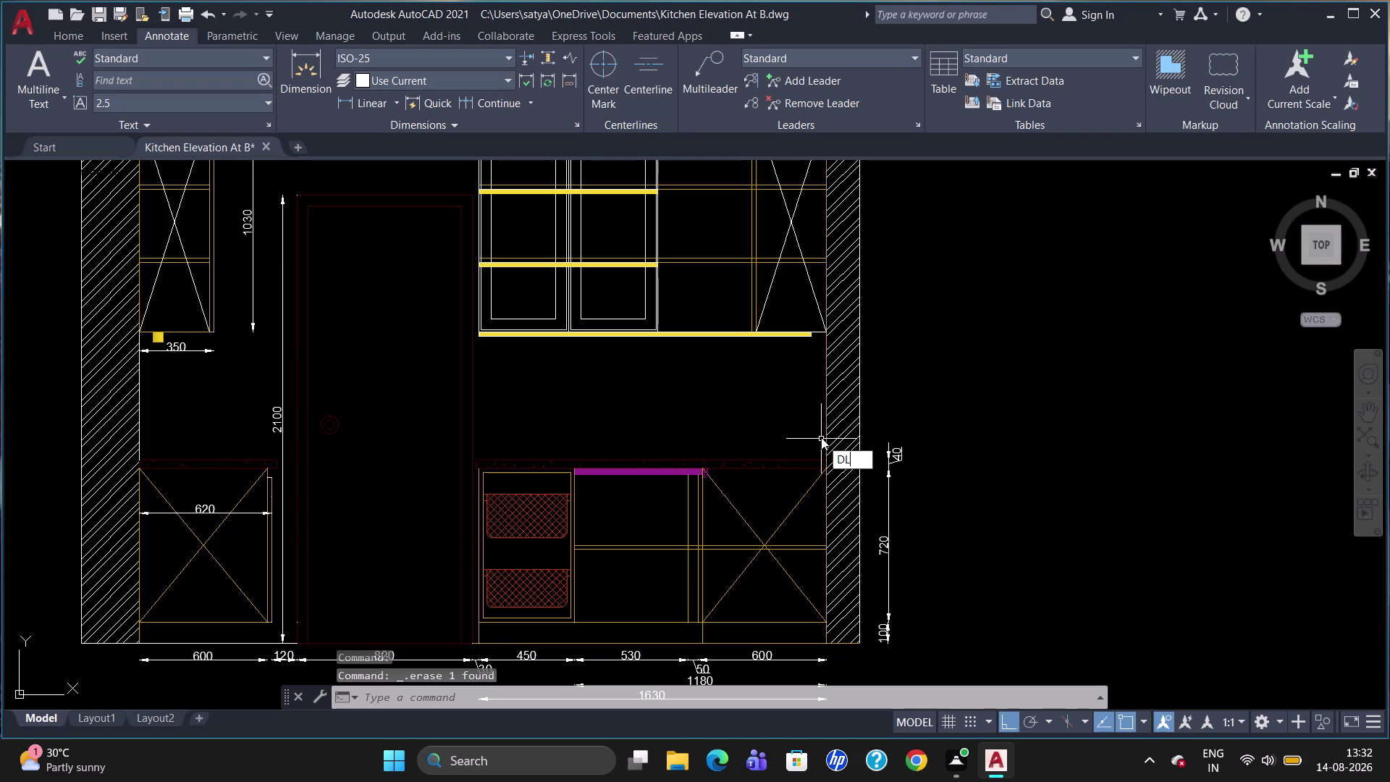
key(Escape)
click(502, 97)
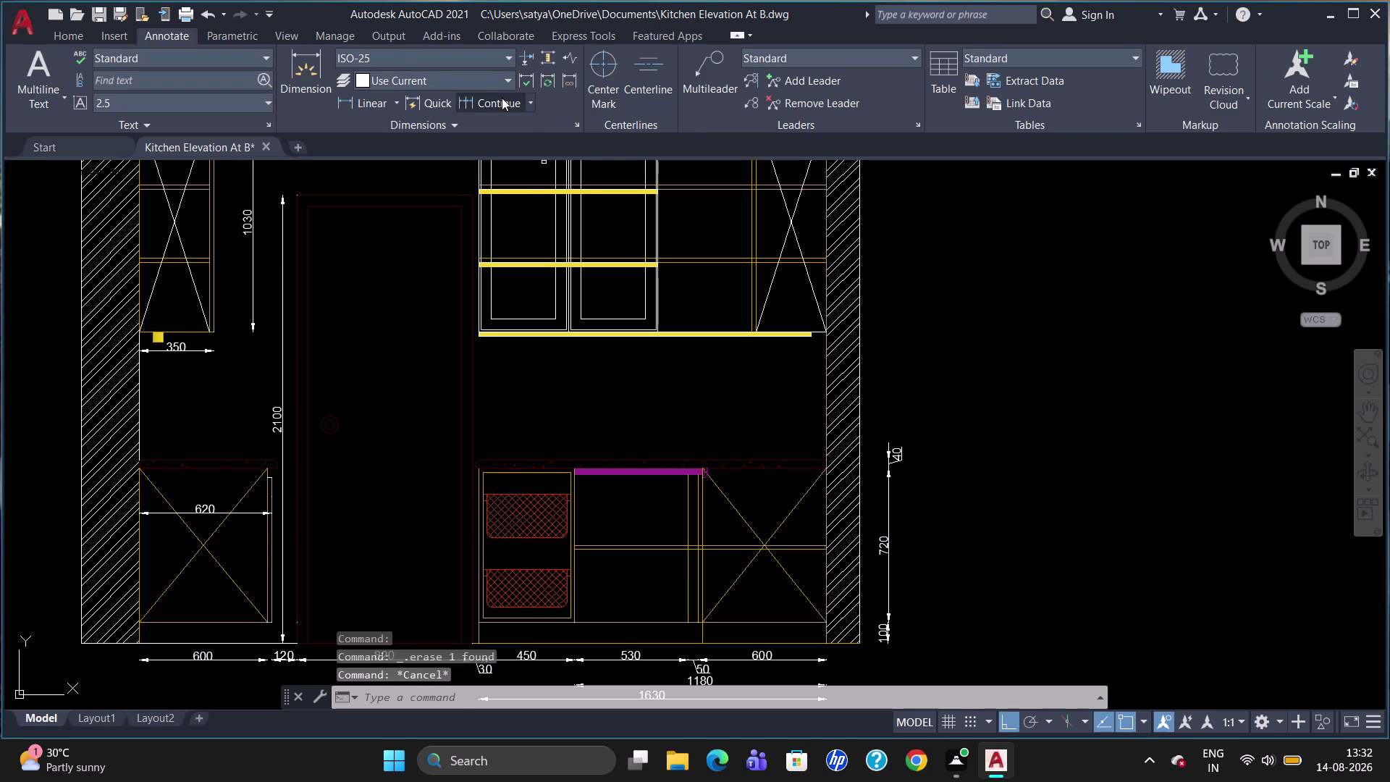
click(892, 448)
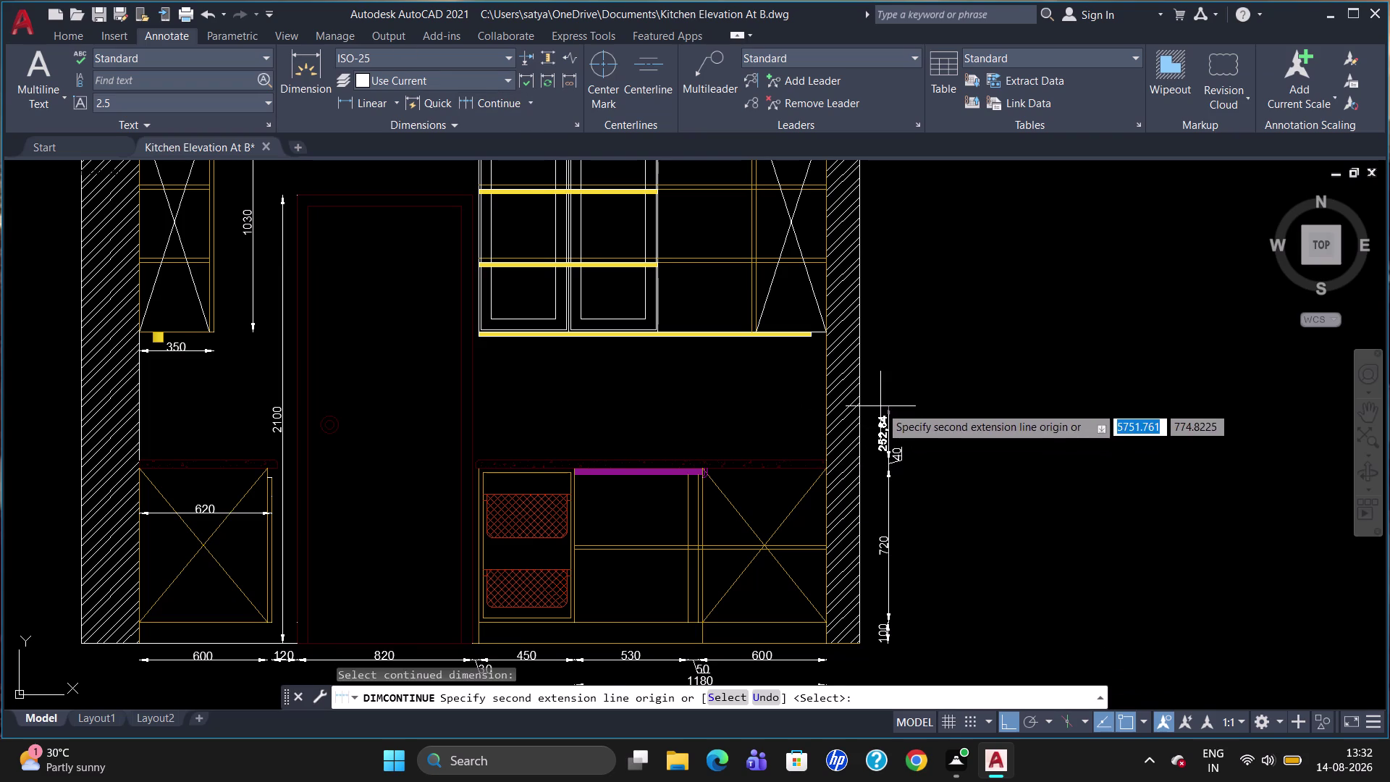
click(825, 330)
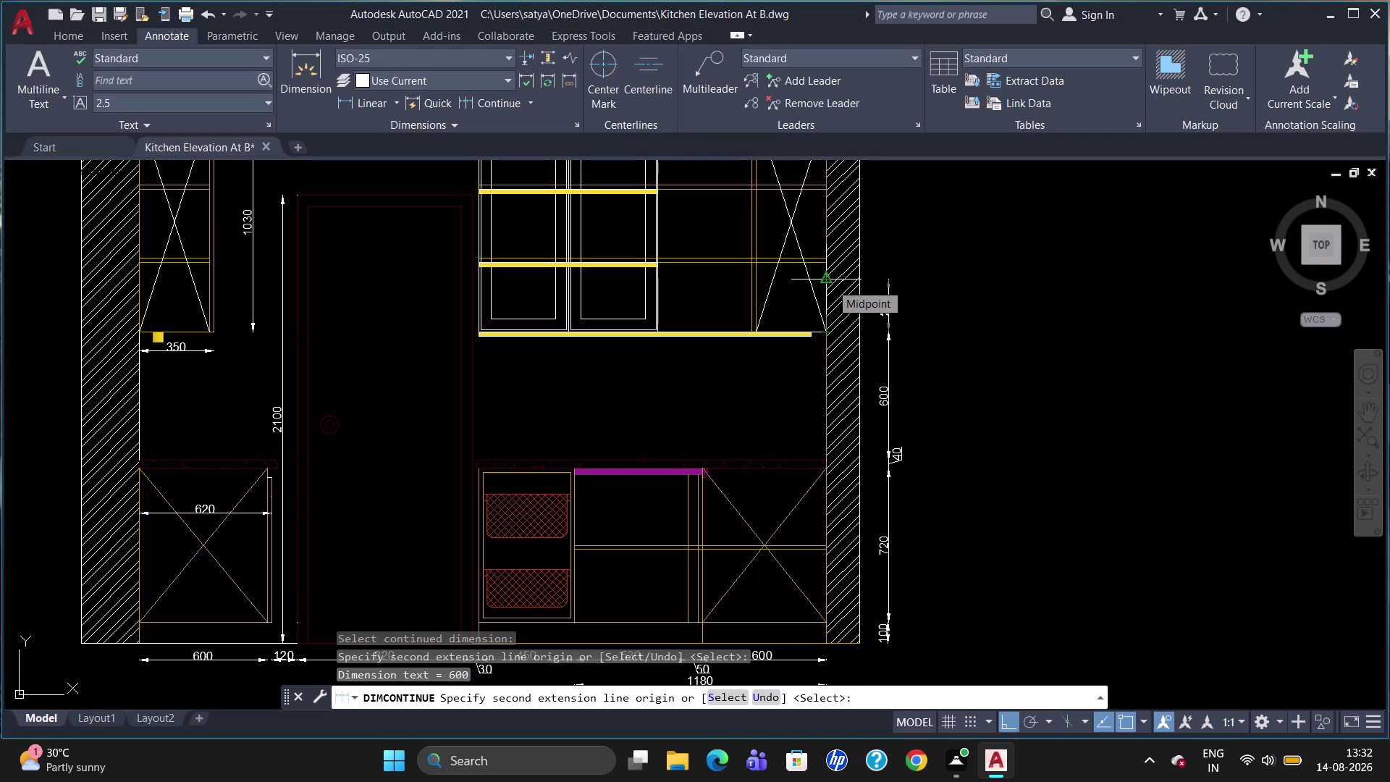
scroll(down, 3)
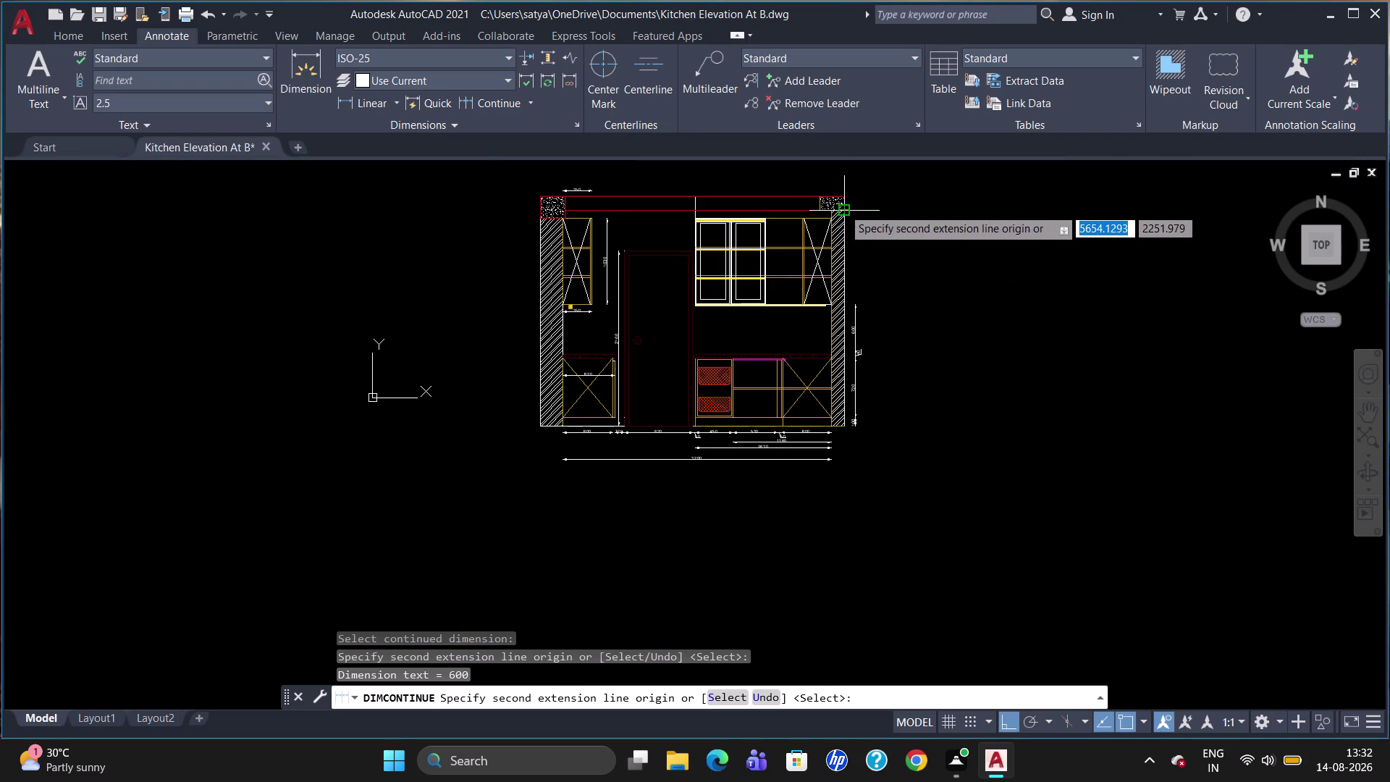
Continue the right-side chain with an 1130 segment up to the top node.
scroll(up, 3)
scroll(up, 3)
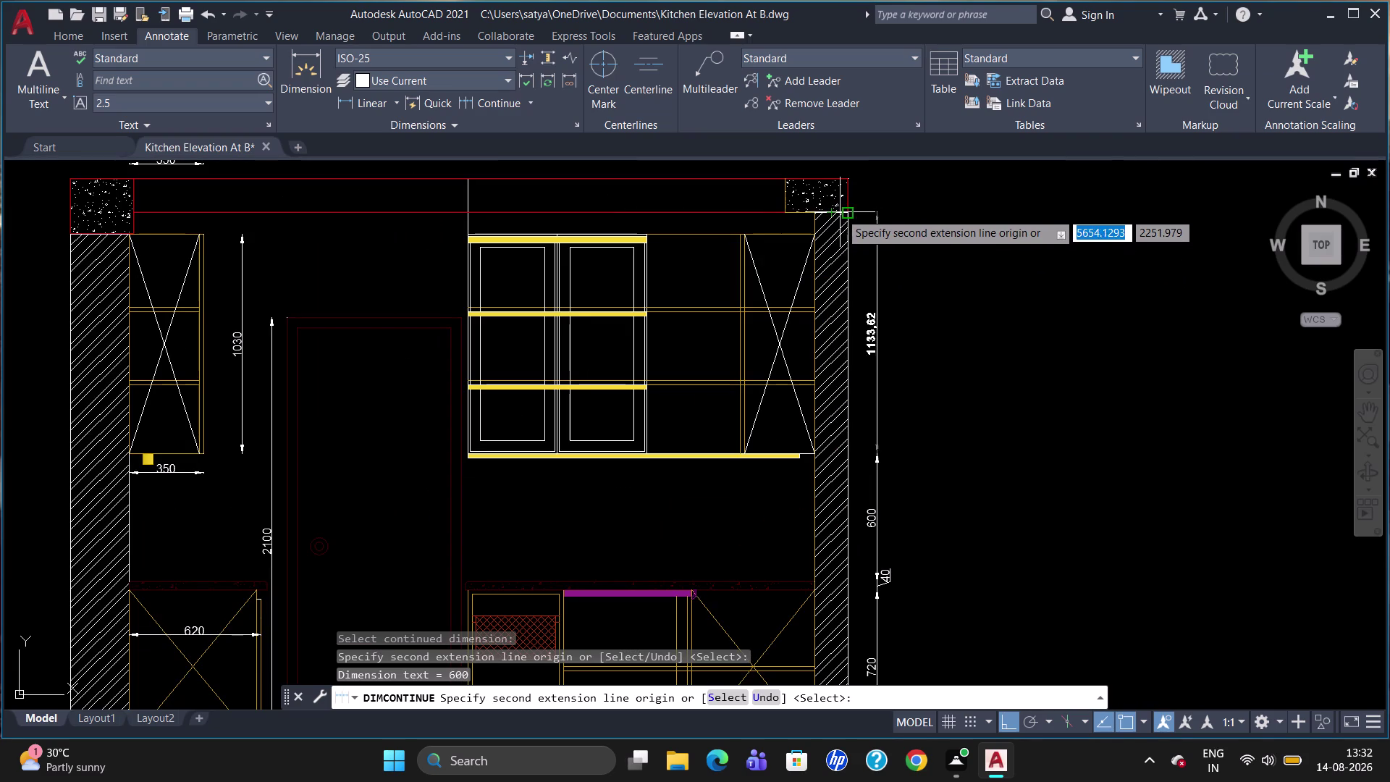
click(846, 213)
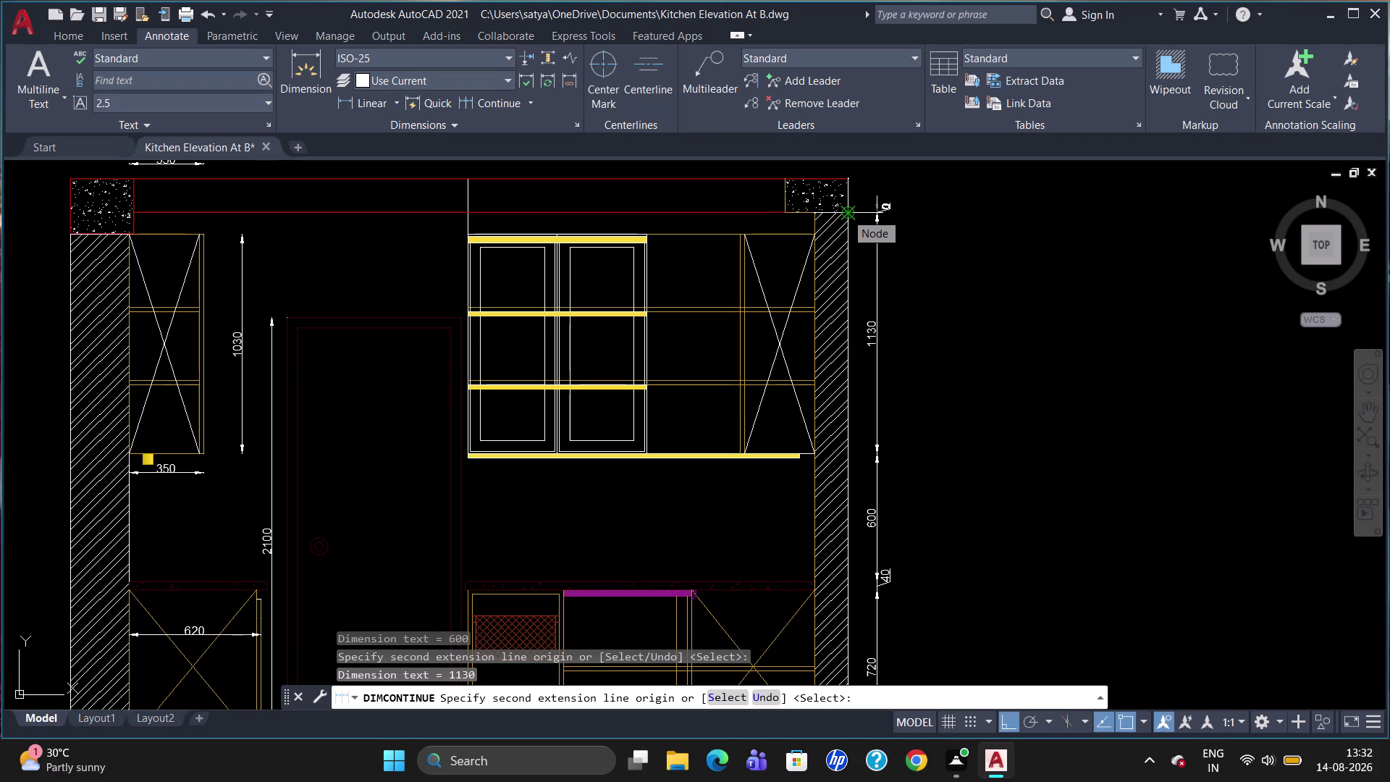
key(Escape)
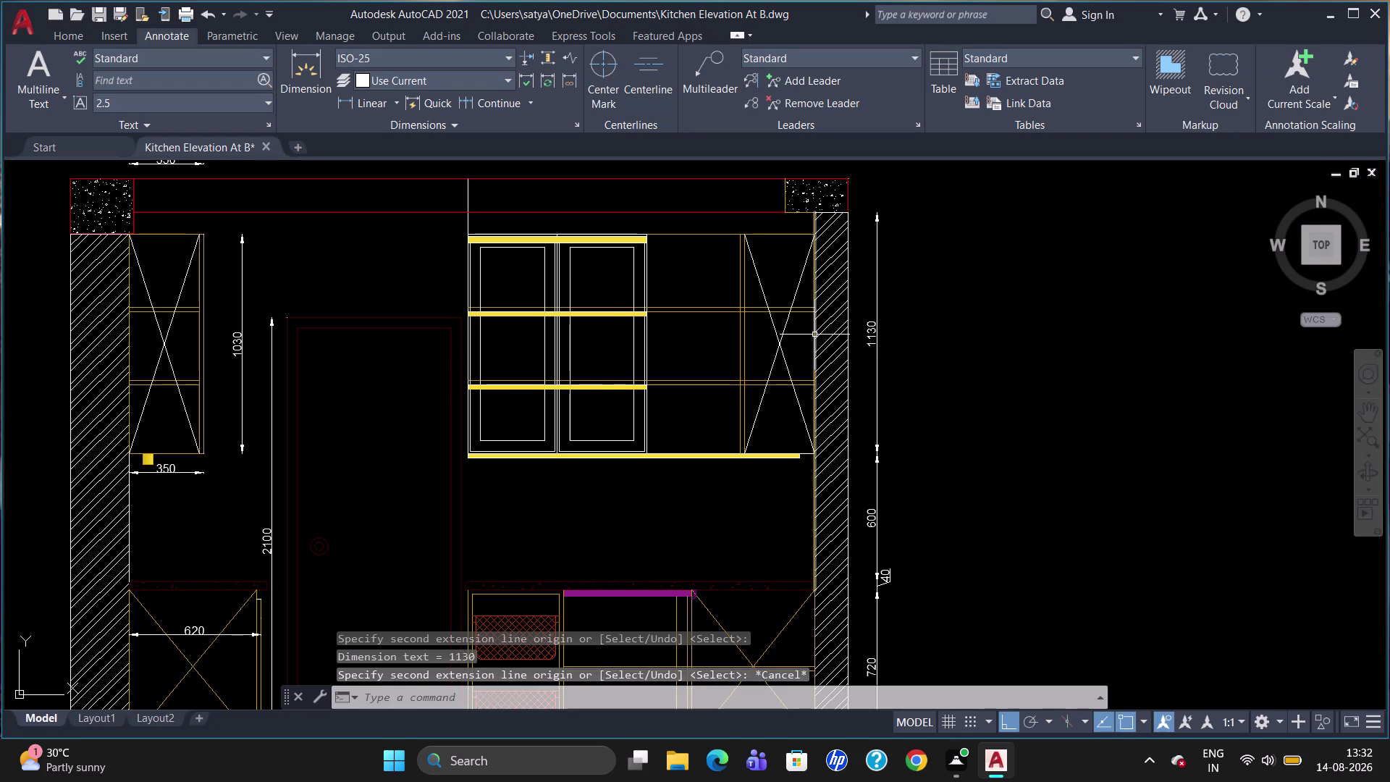
Add a 260 dimension from the 1130 segment's top to the elevation's top edge.
text(DLI)
key(Return)
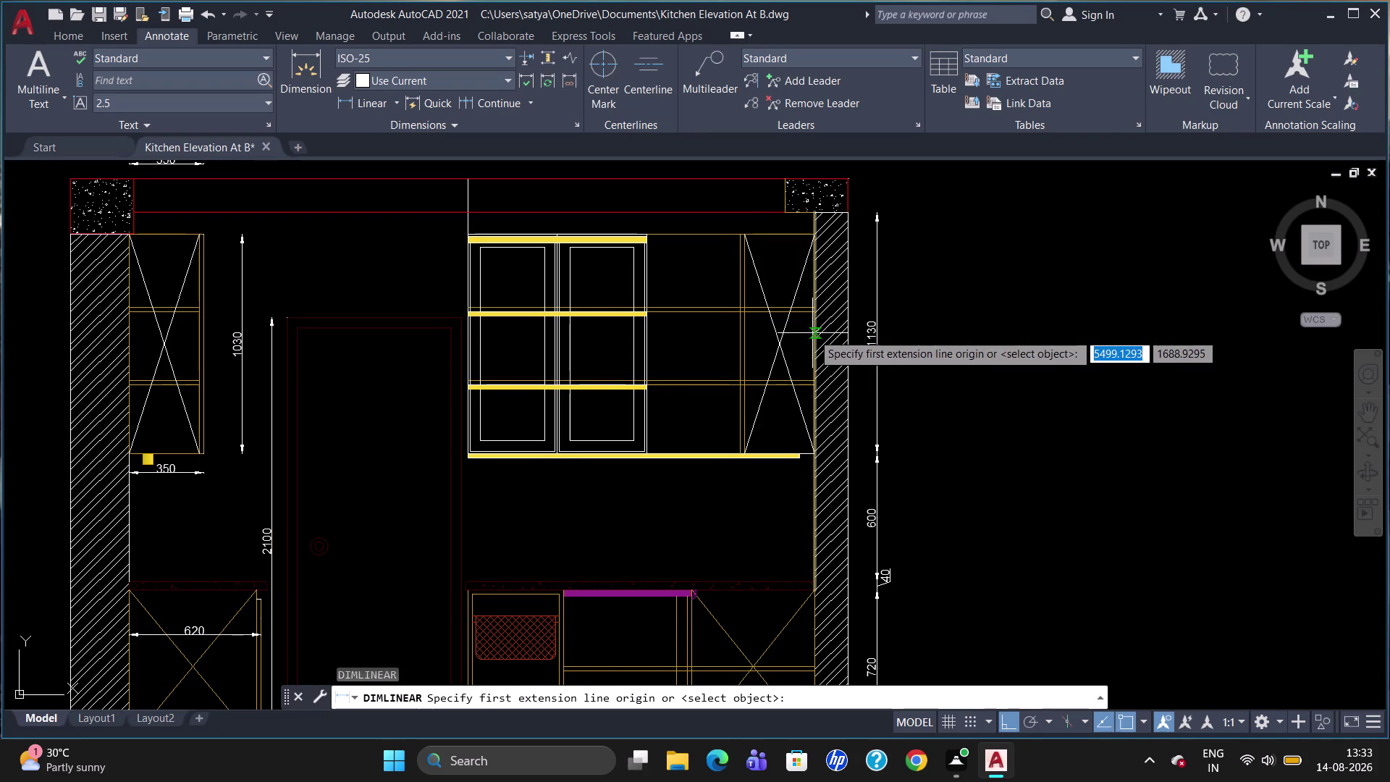
click(815, 230)
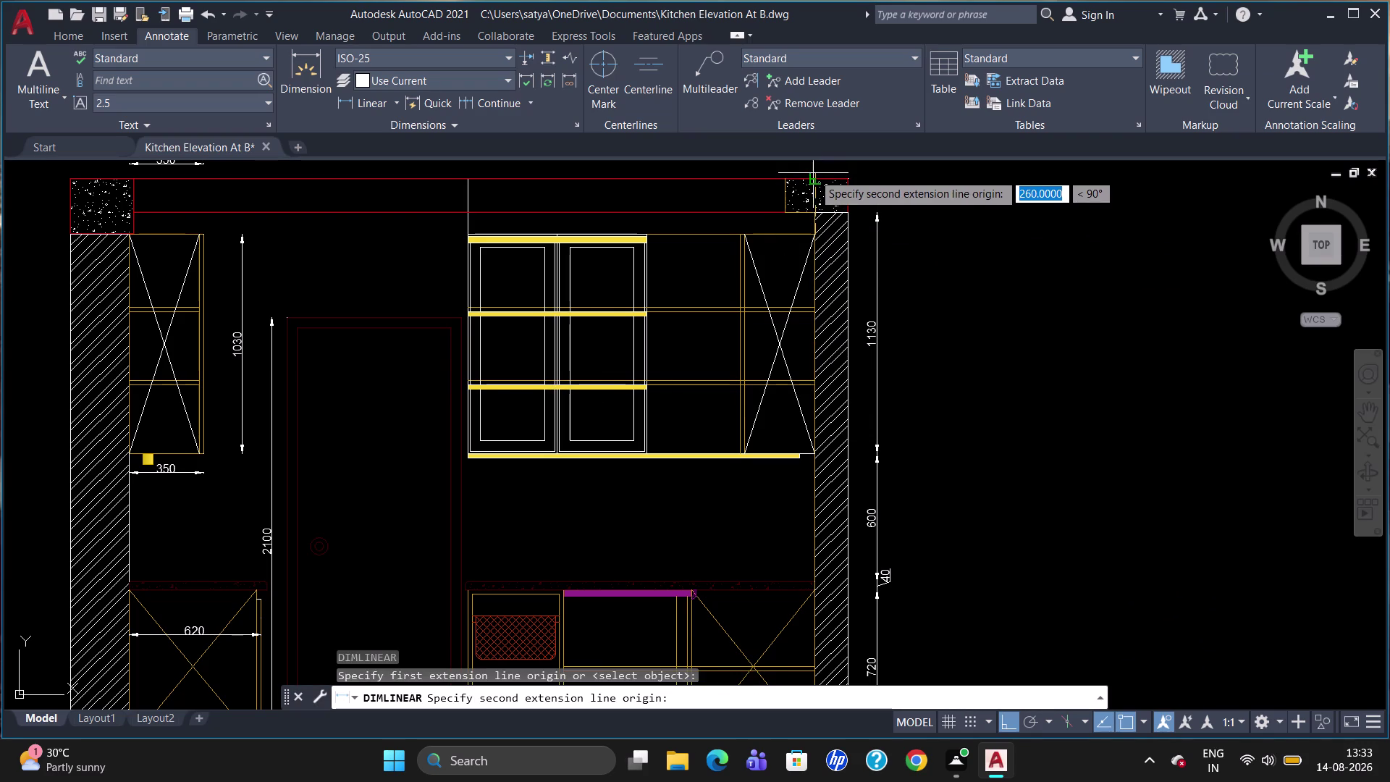
click(813, 173)
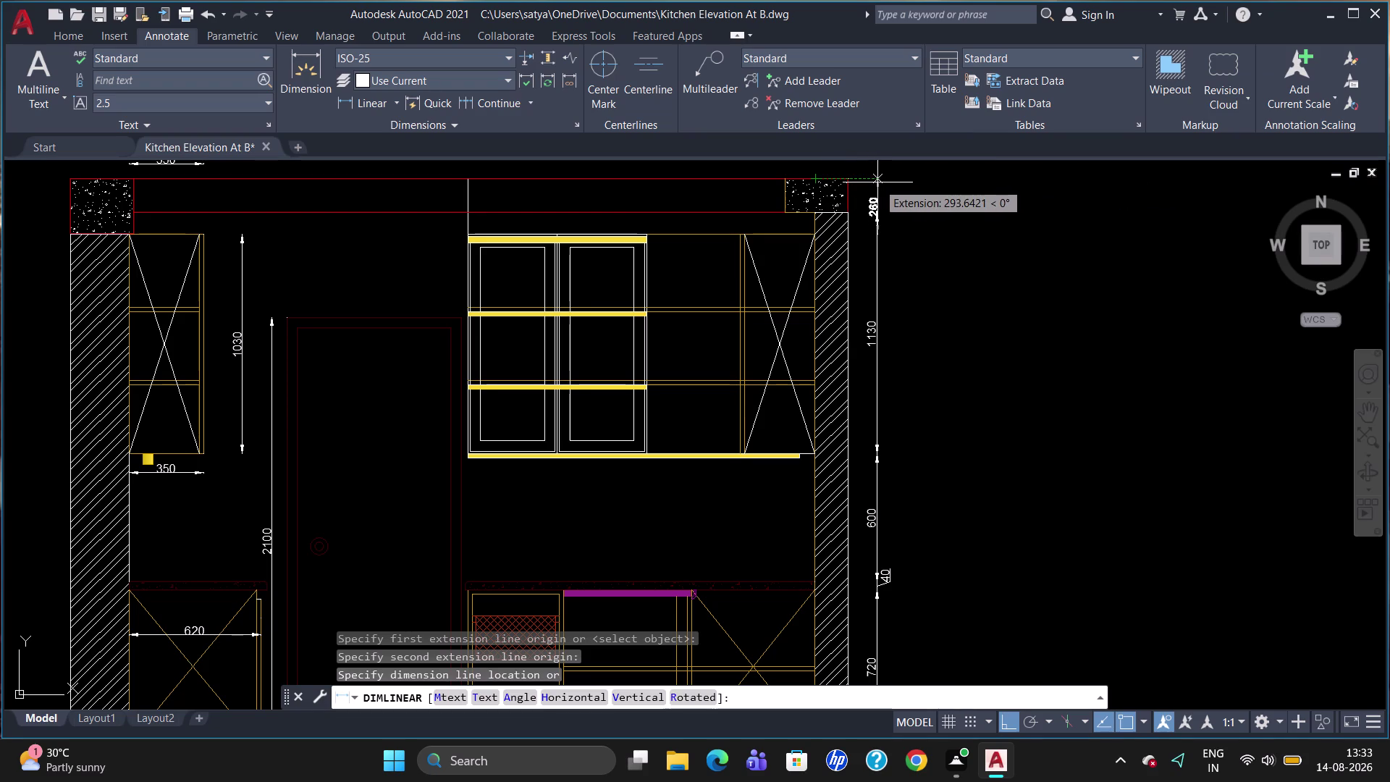
click(878, 183)
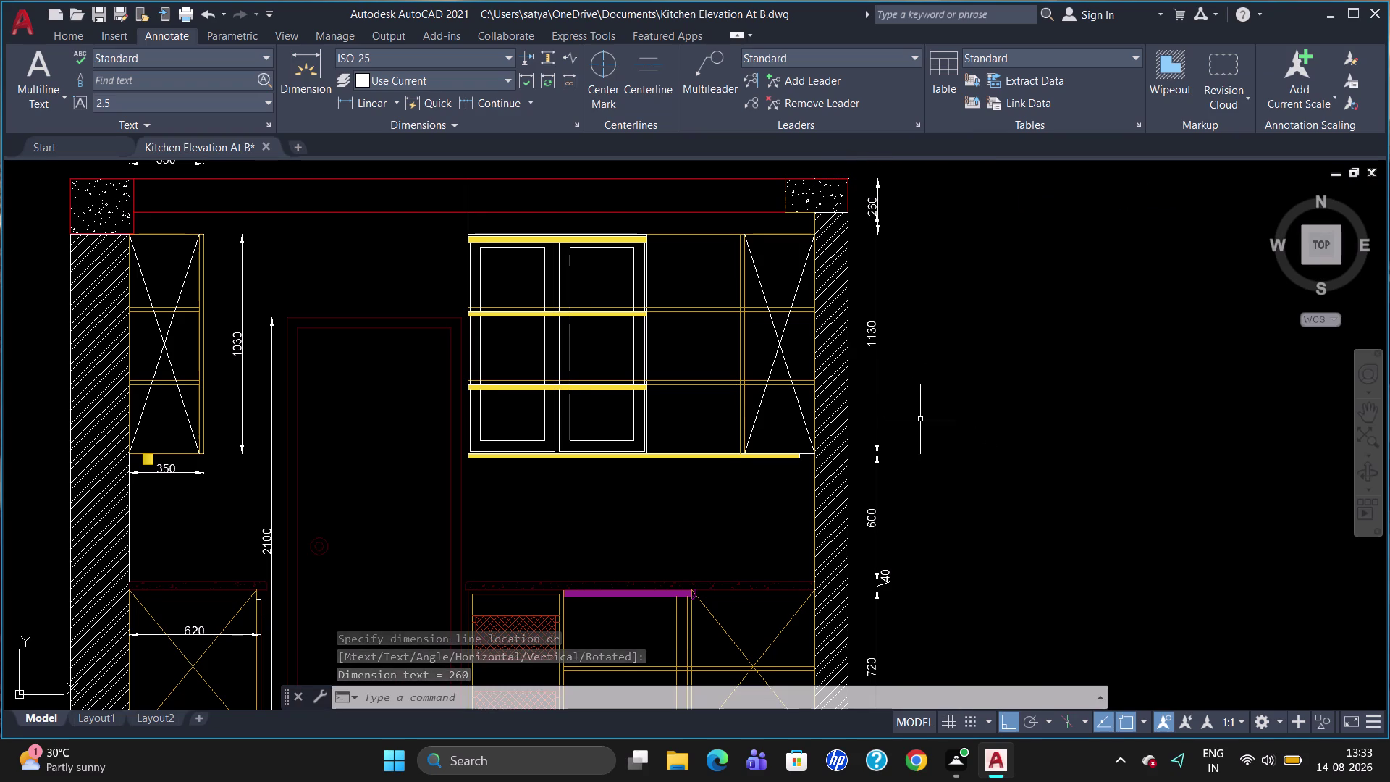
scroll(down, 3)
Dimension the full 2750 wall height, placed right of the segmented vertical chain.
text(DL)
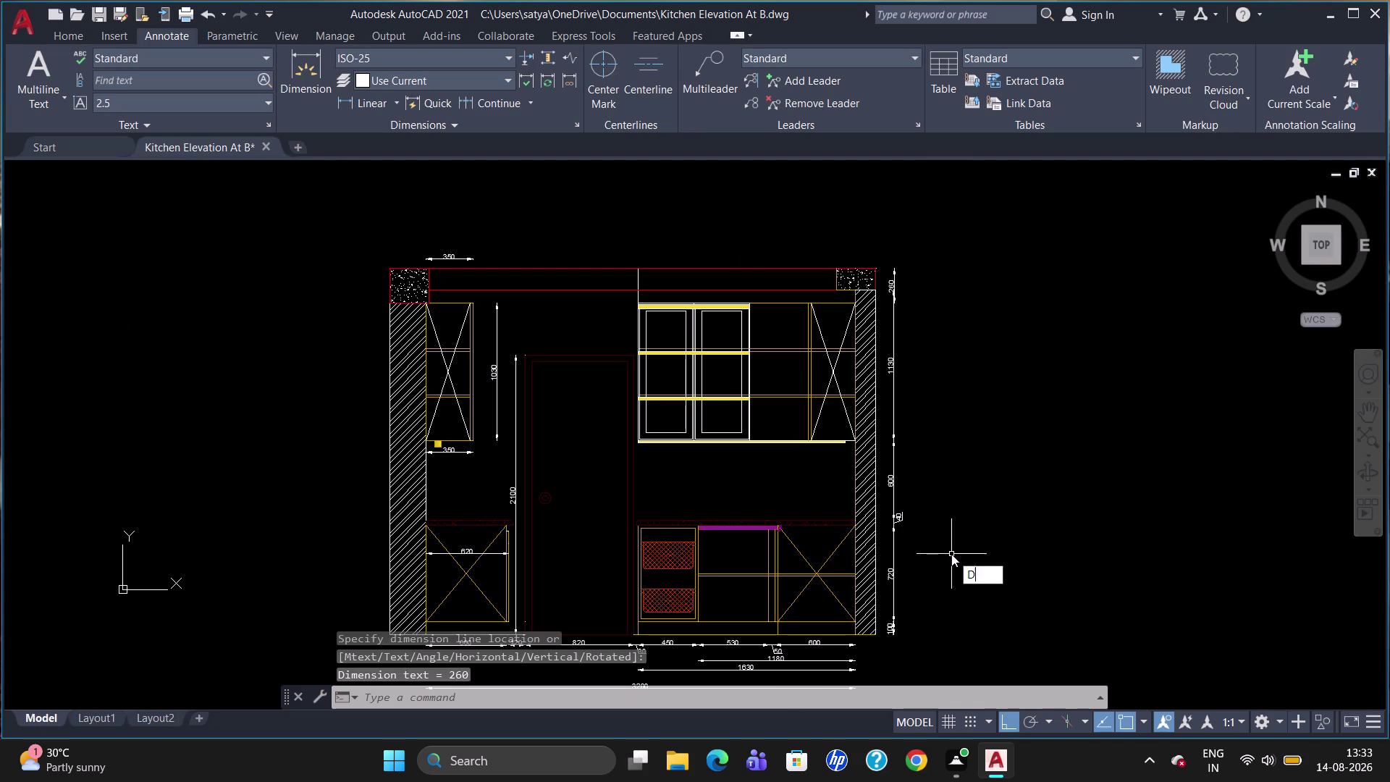
text(I)
key(Return)
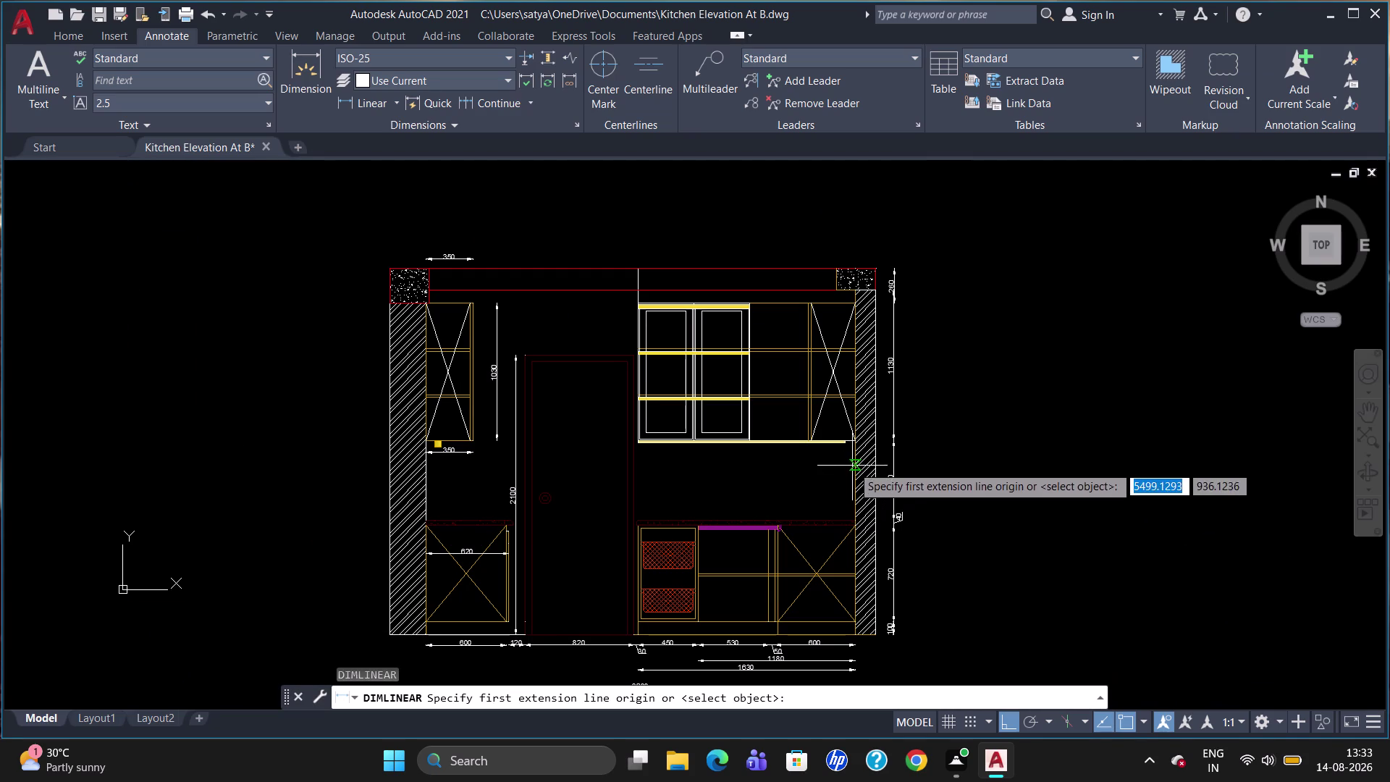
click(877, 270)
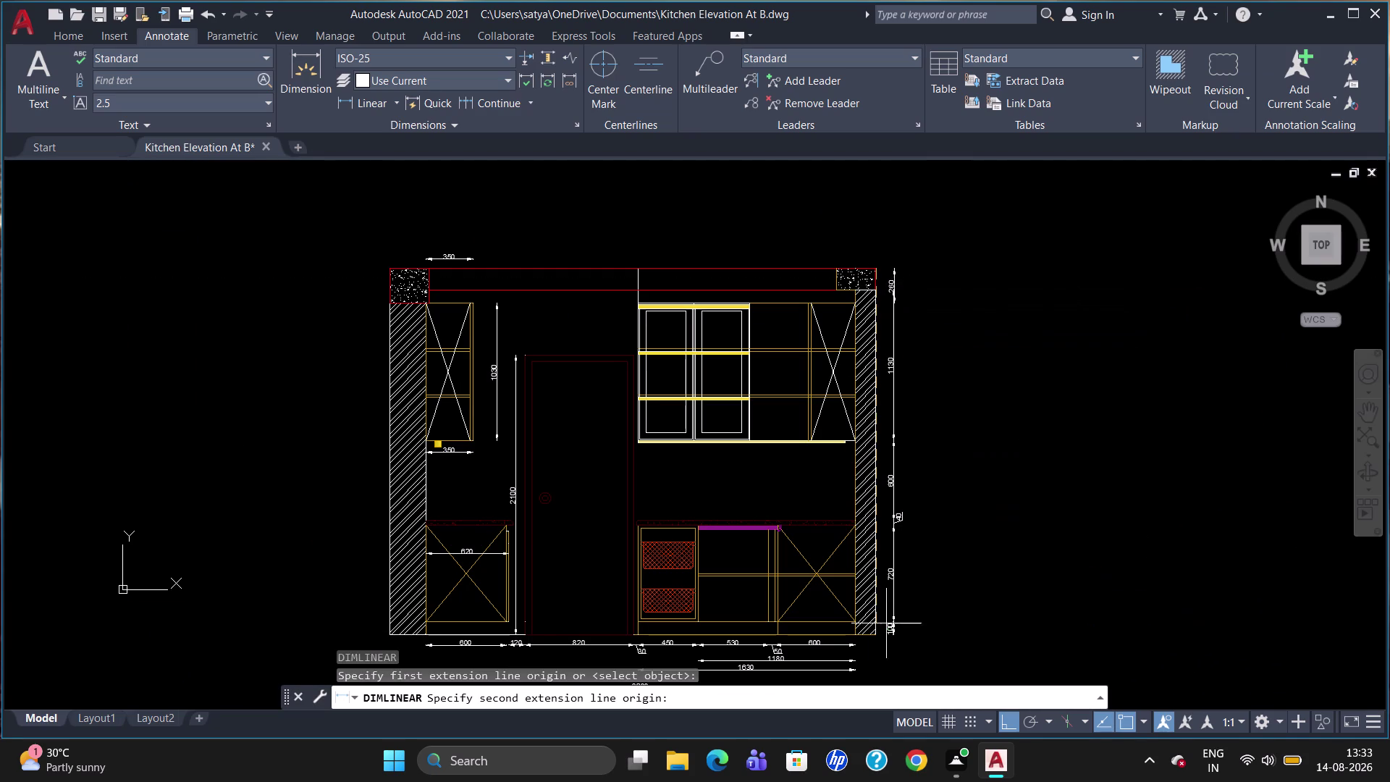
click(880, 632)
click(936, 626)
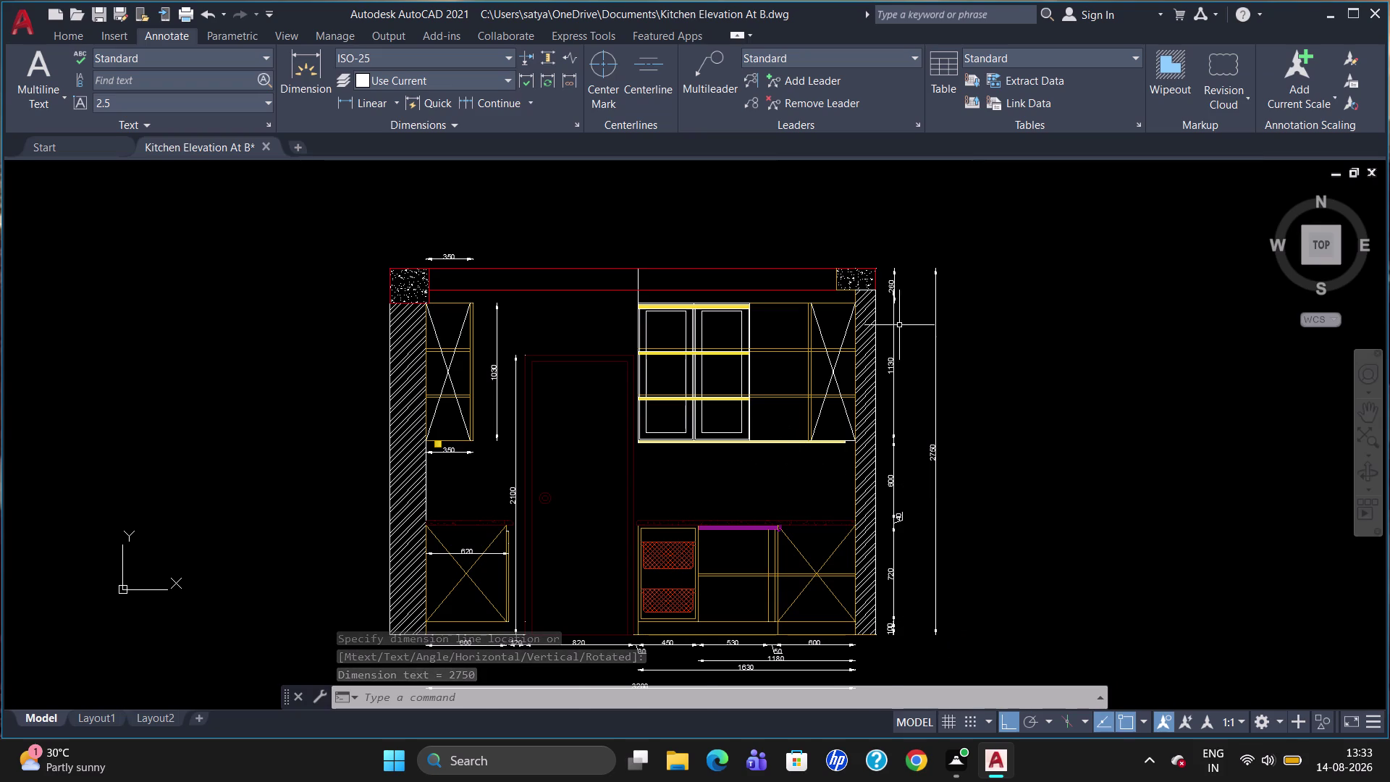
scroll(up, 3)
scroll(down, 3)
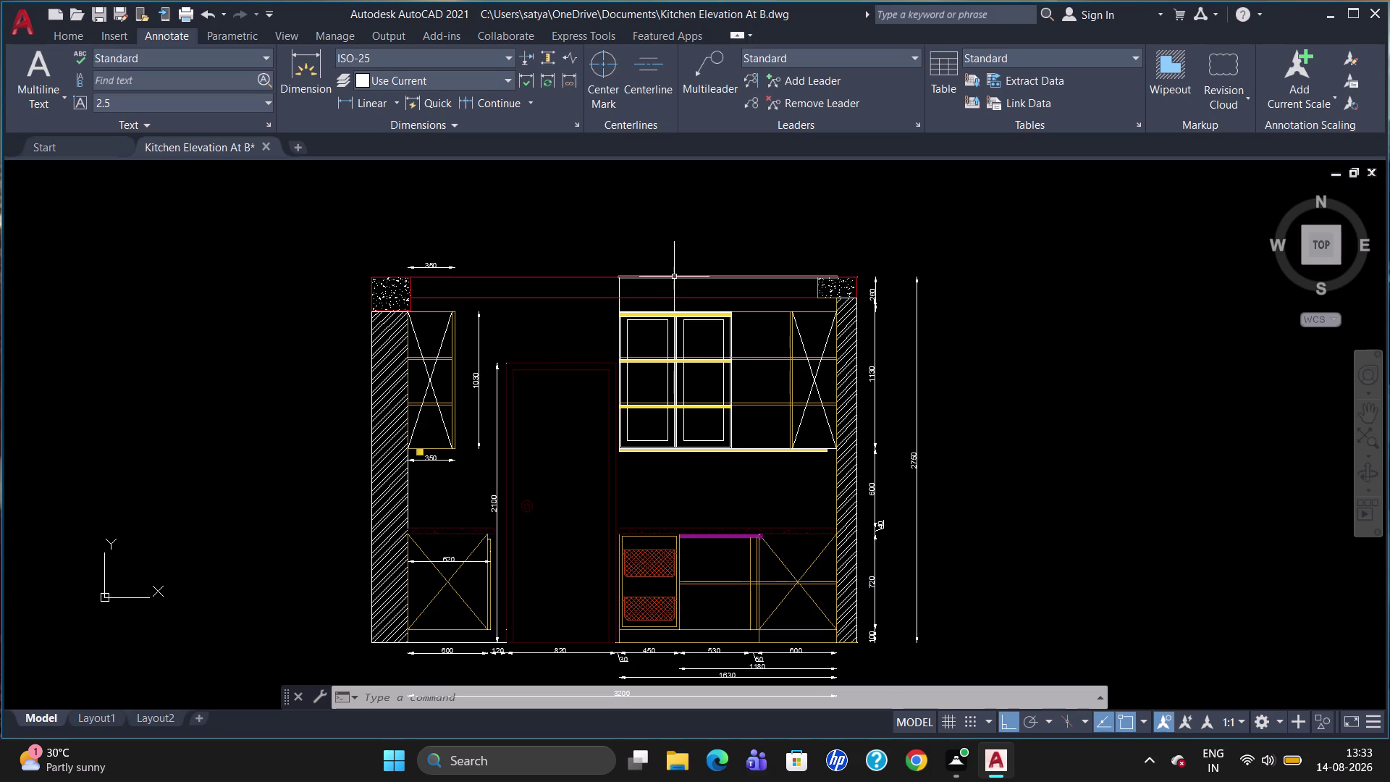
Add a 1630 dimension from the upper cabinet's left edge to the right wall.
scroll(up, 3)
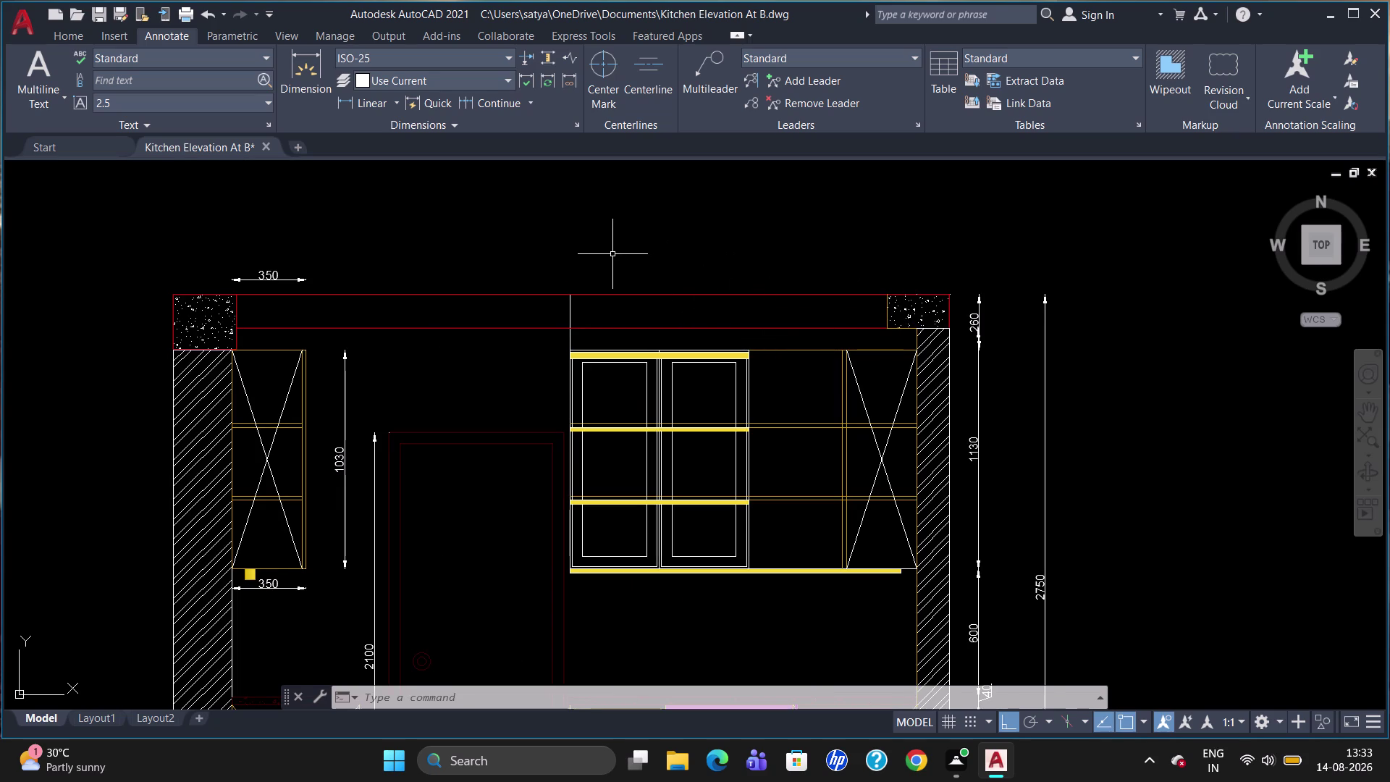
text(DLI)
key(Return)
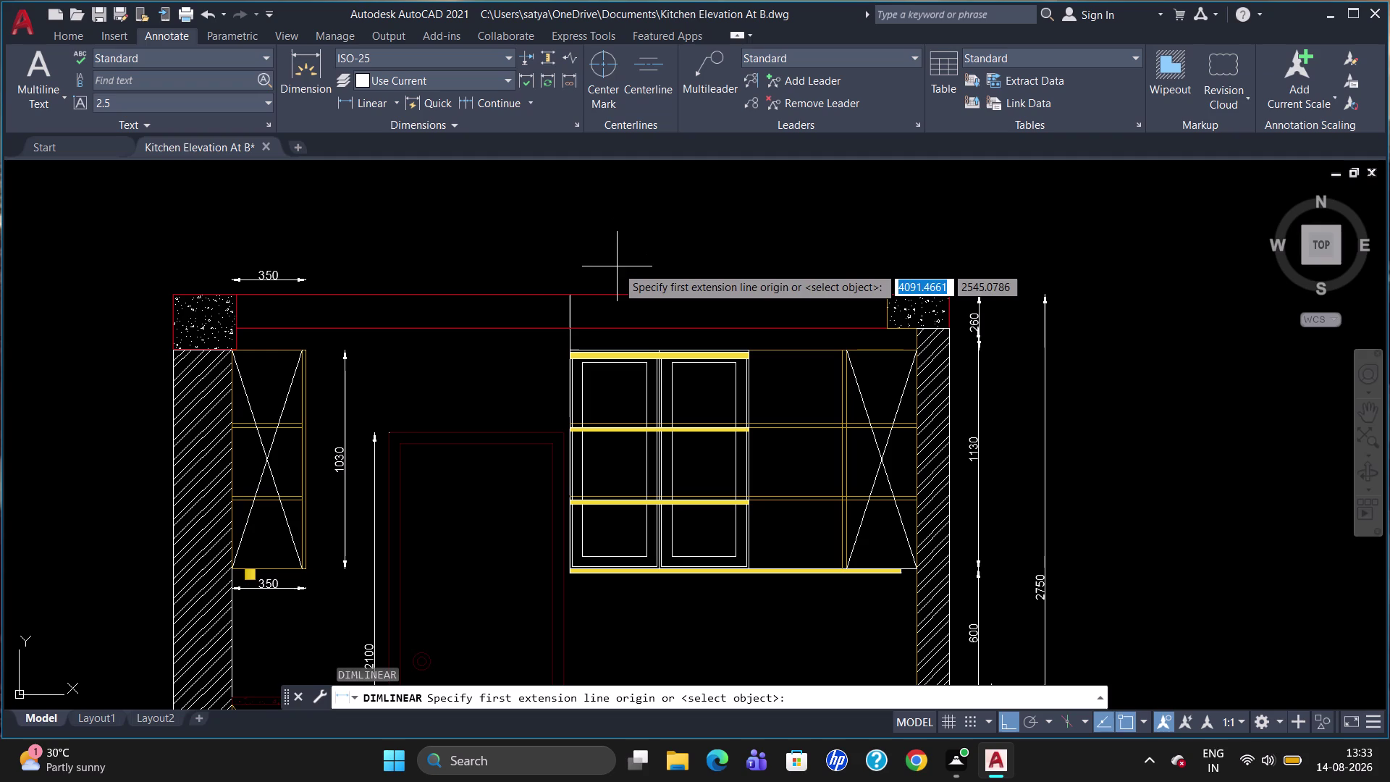
click(573, 327)
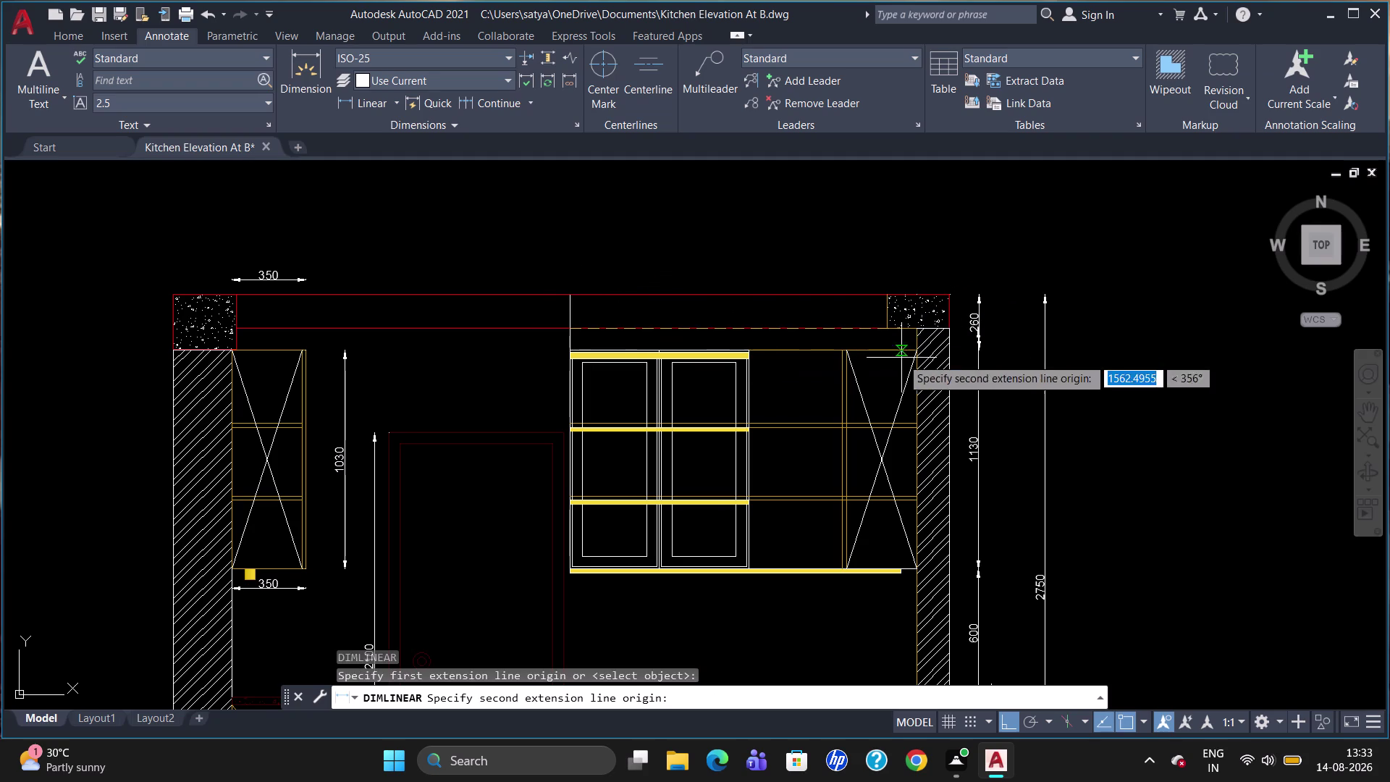
click(917, 332)
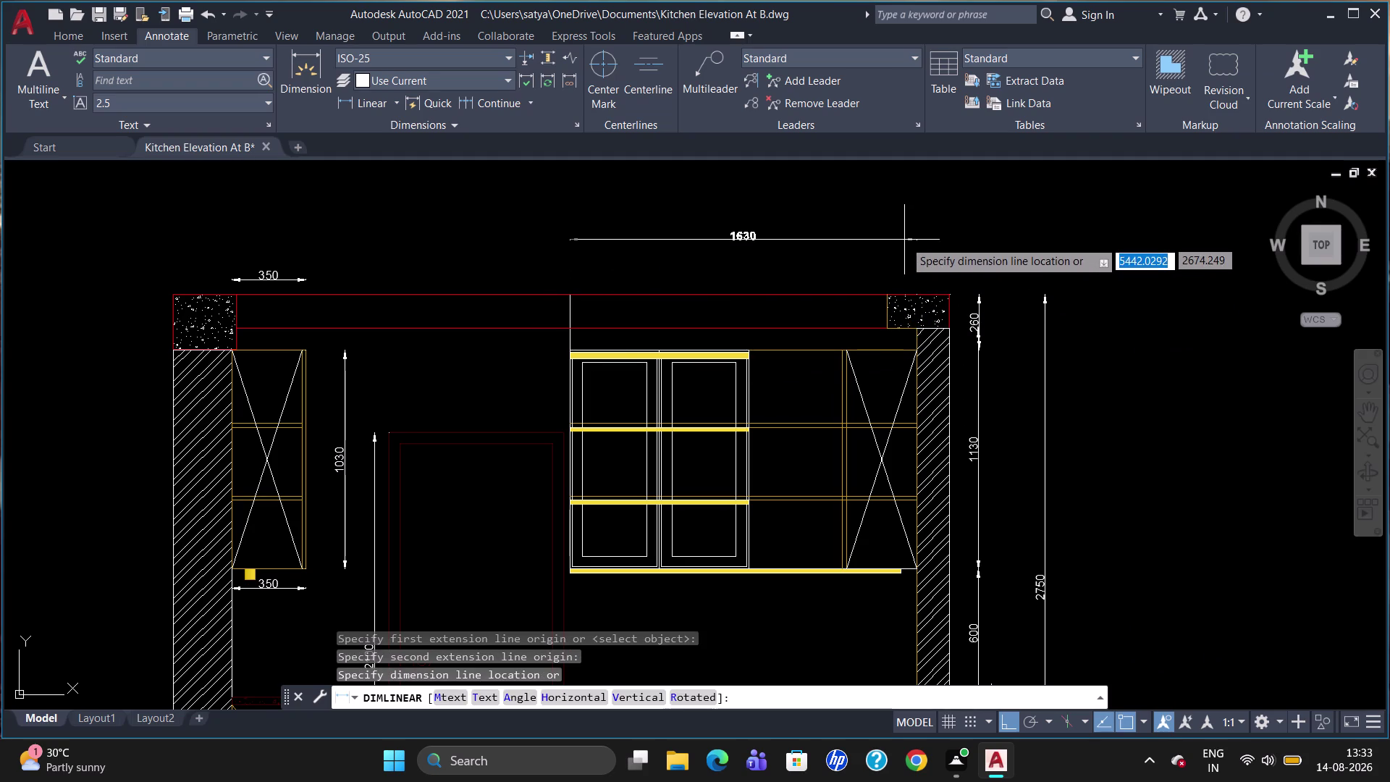
click(904, 240)
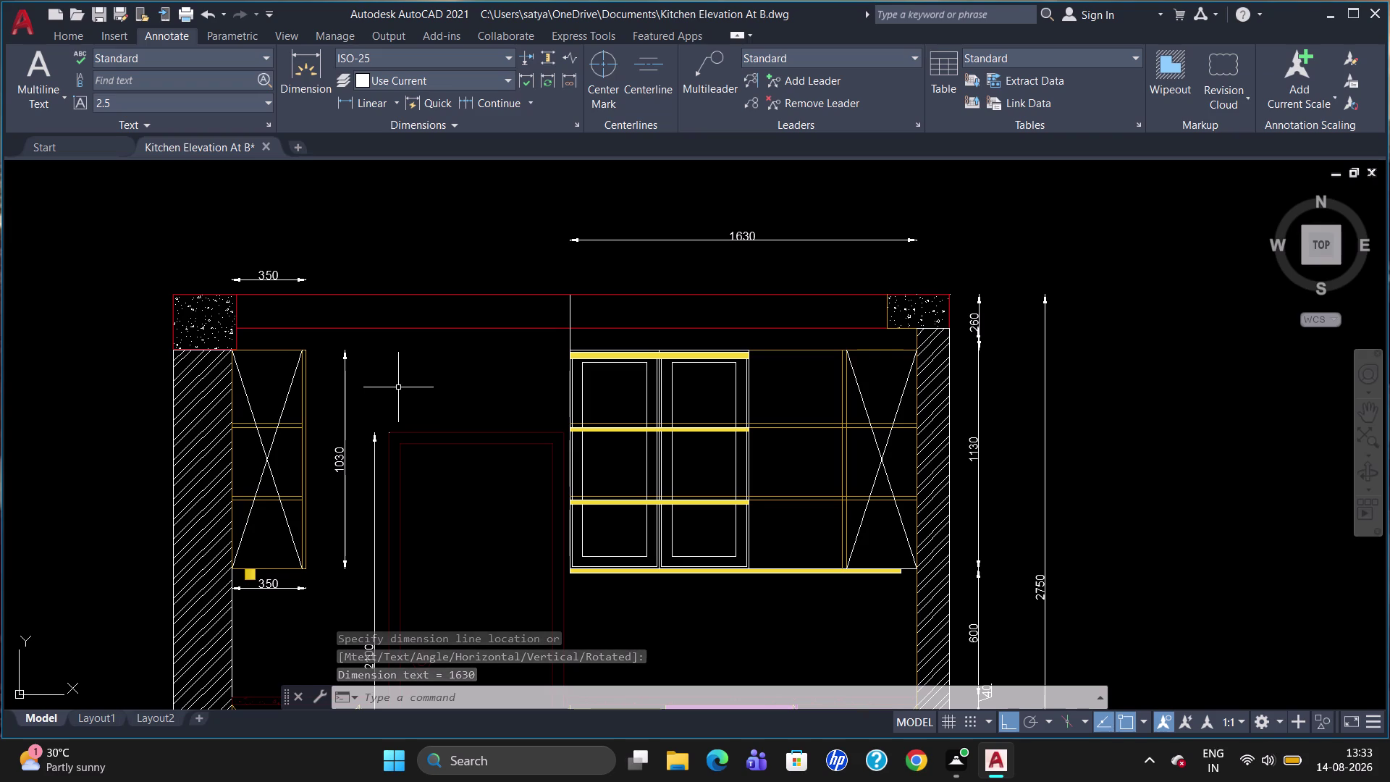
Dimension the upper cabinets as an 840, 440 and 350 chain below the 1630.
text(DLI)
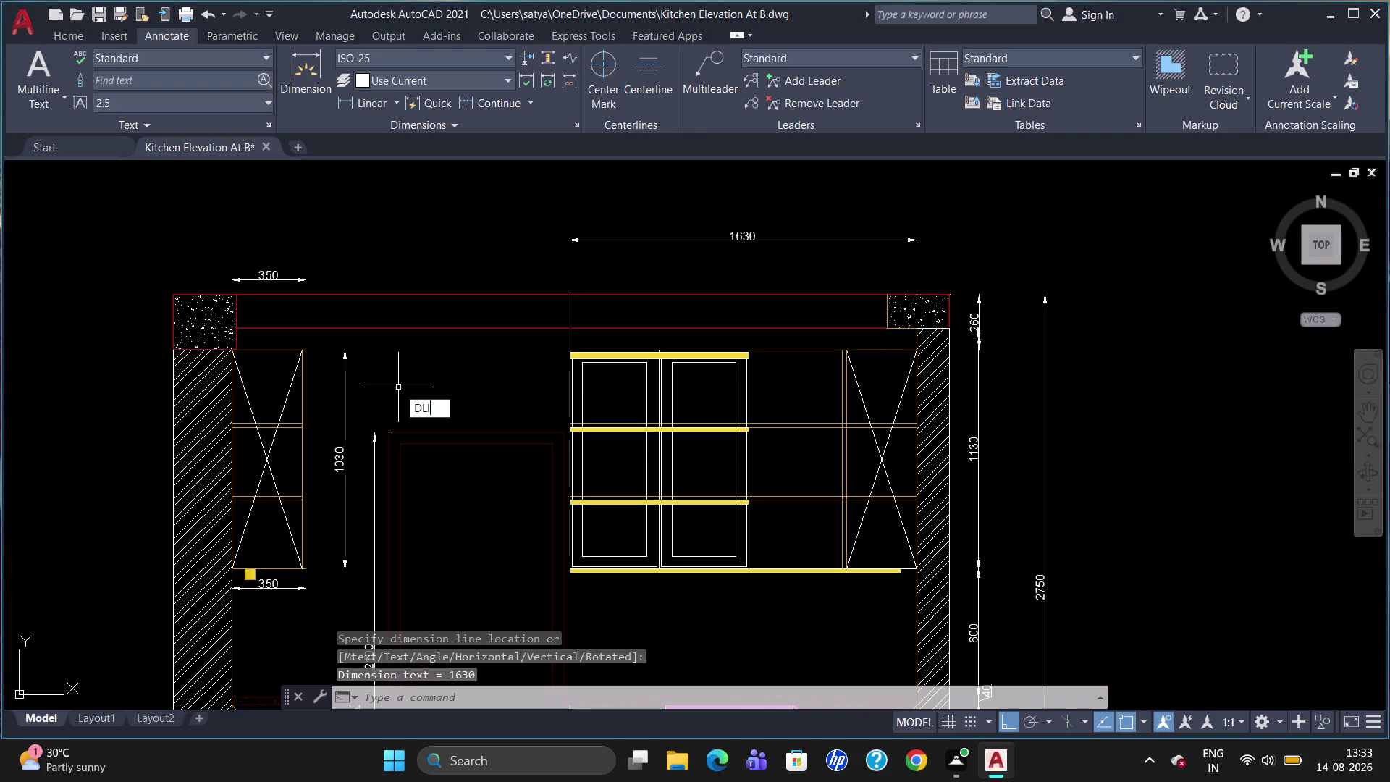
key(Return)
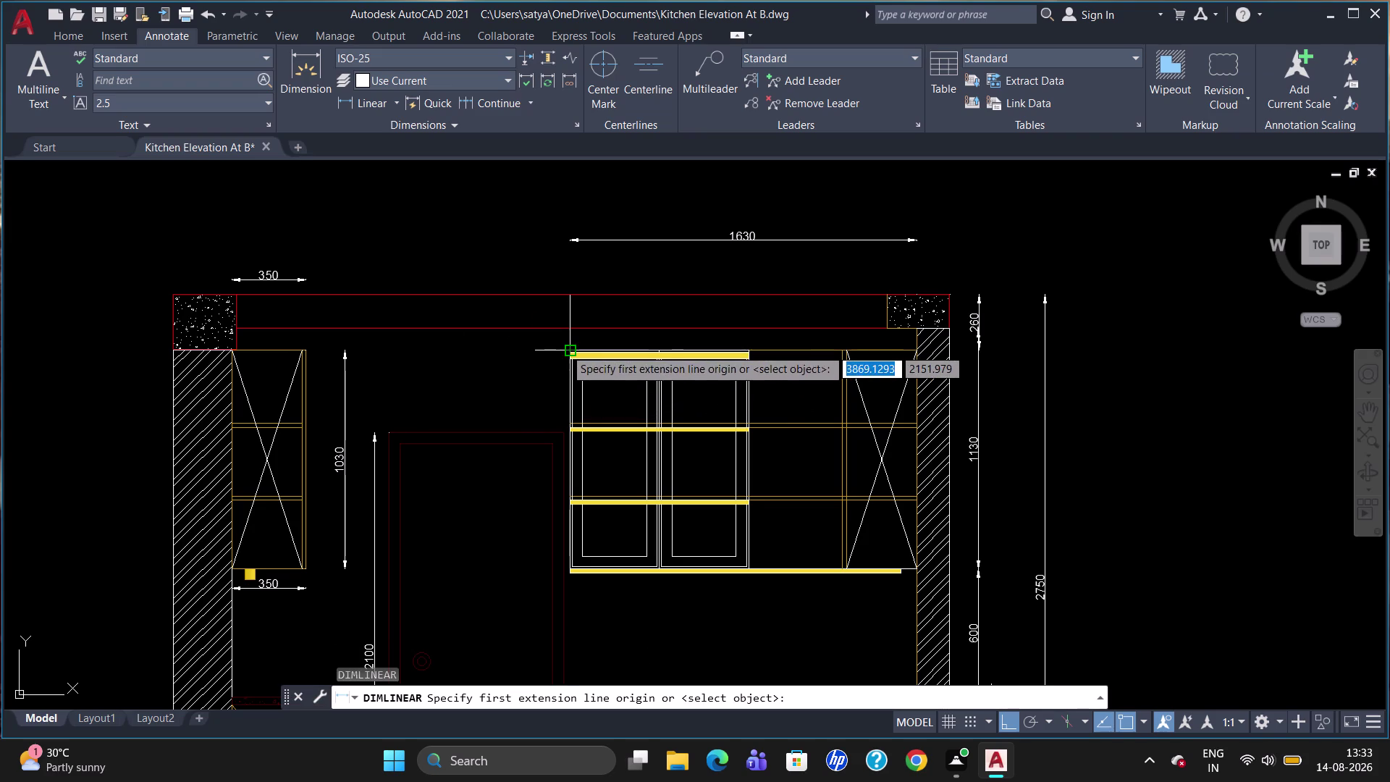
click(565, 349)
click(756, 350)
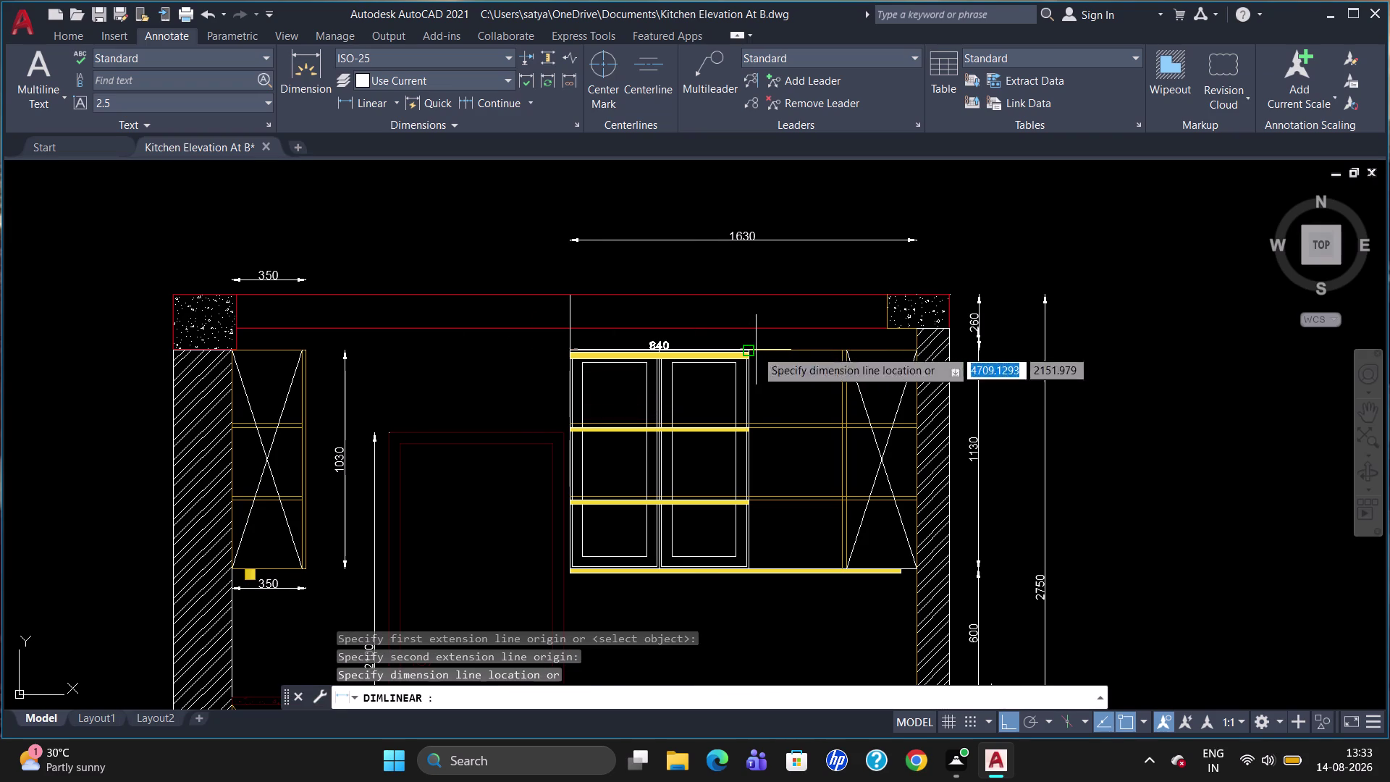
click(753, 276)
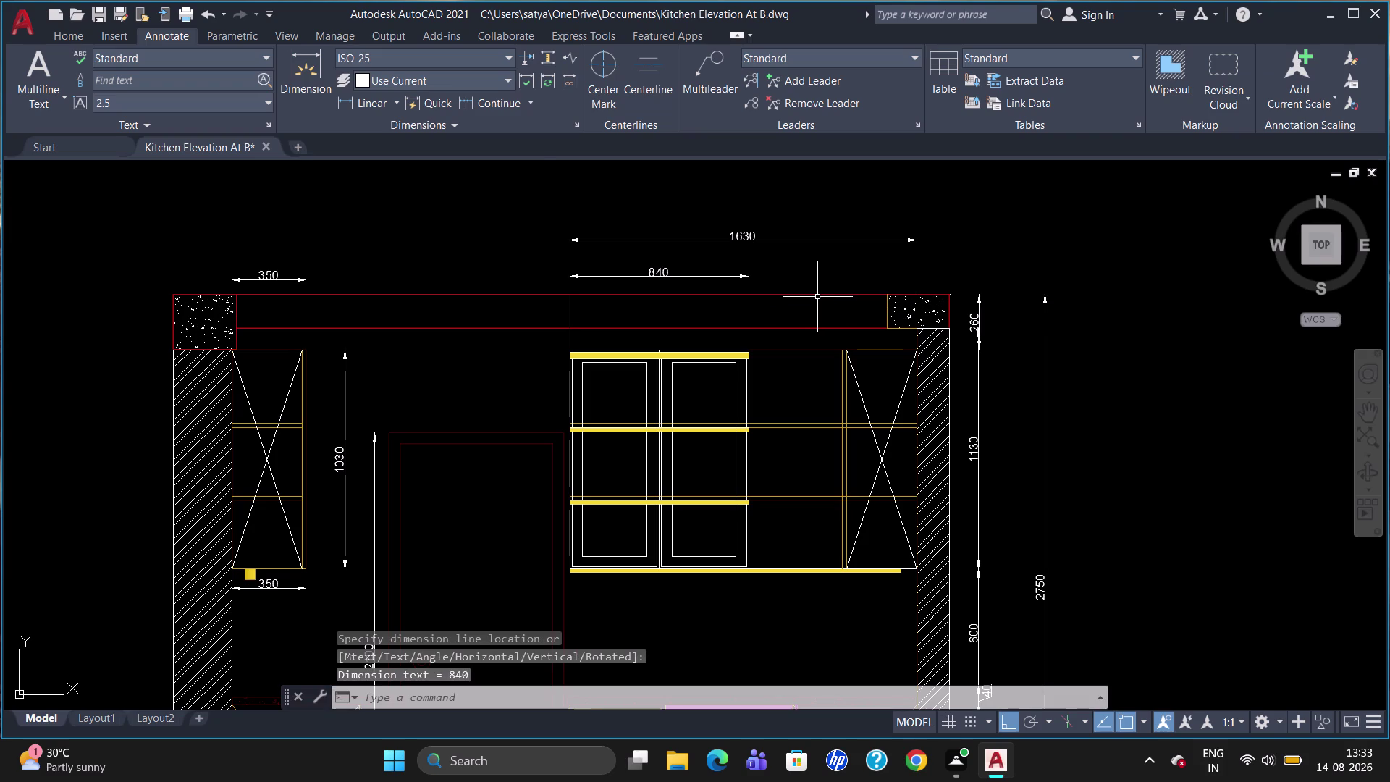
click(472, 93)
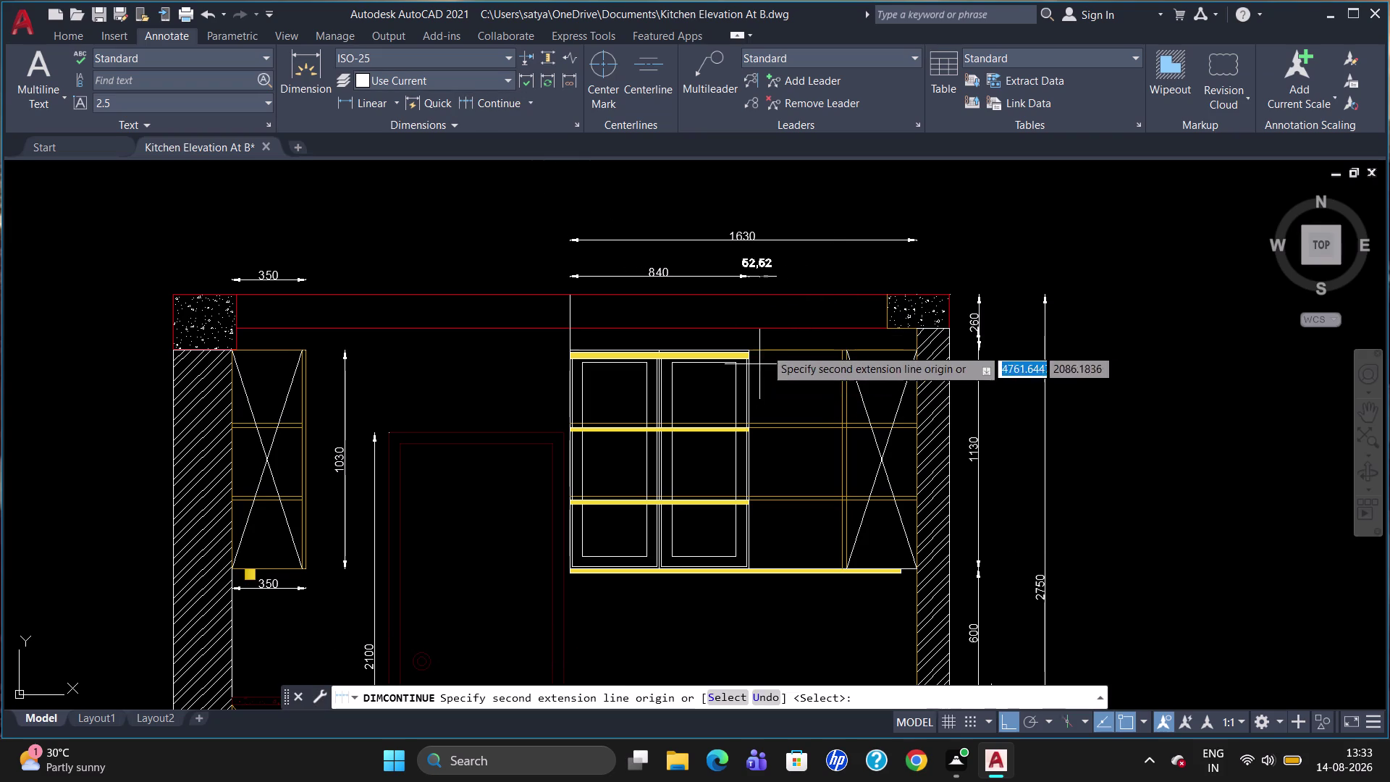
click(839, 355)
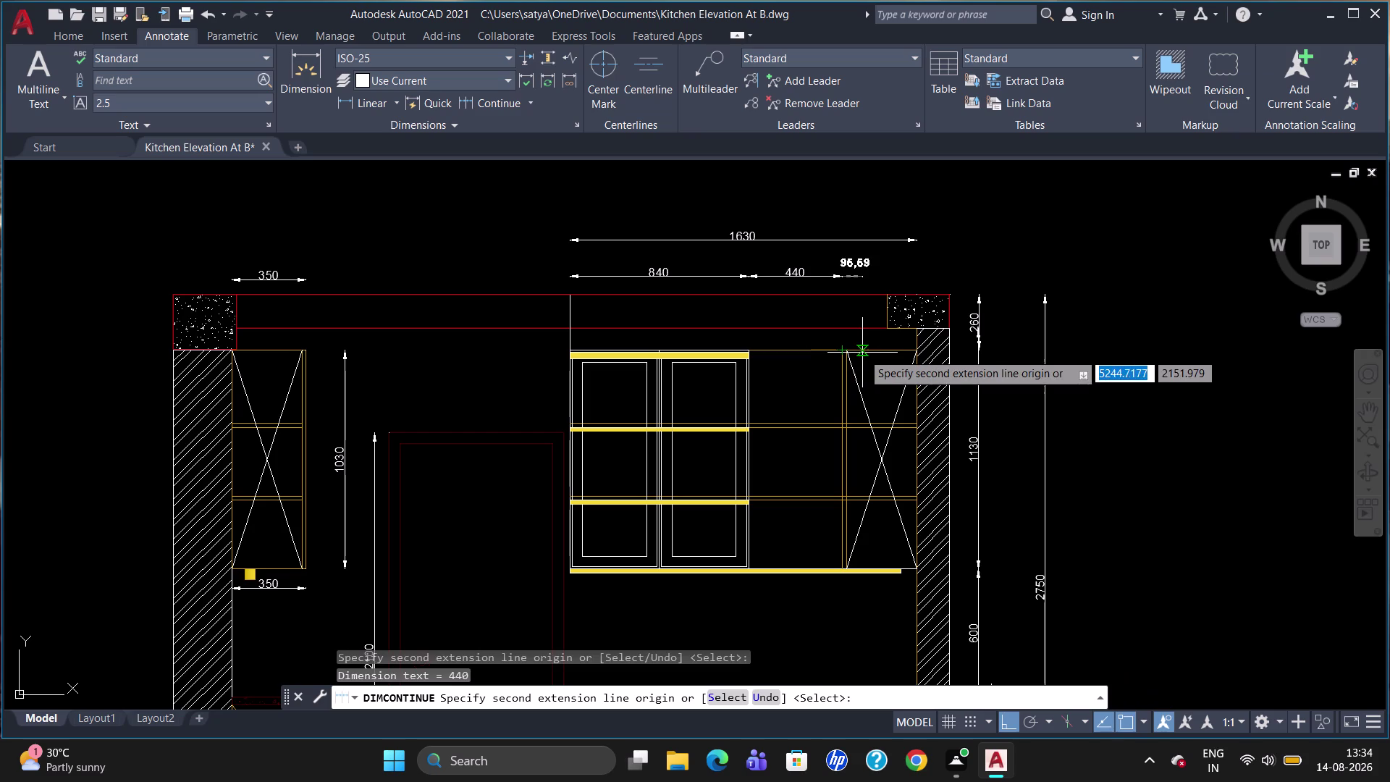
click(918, 352)
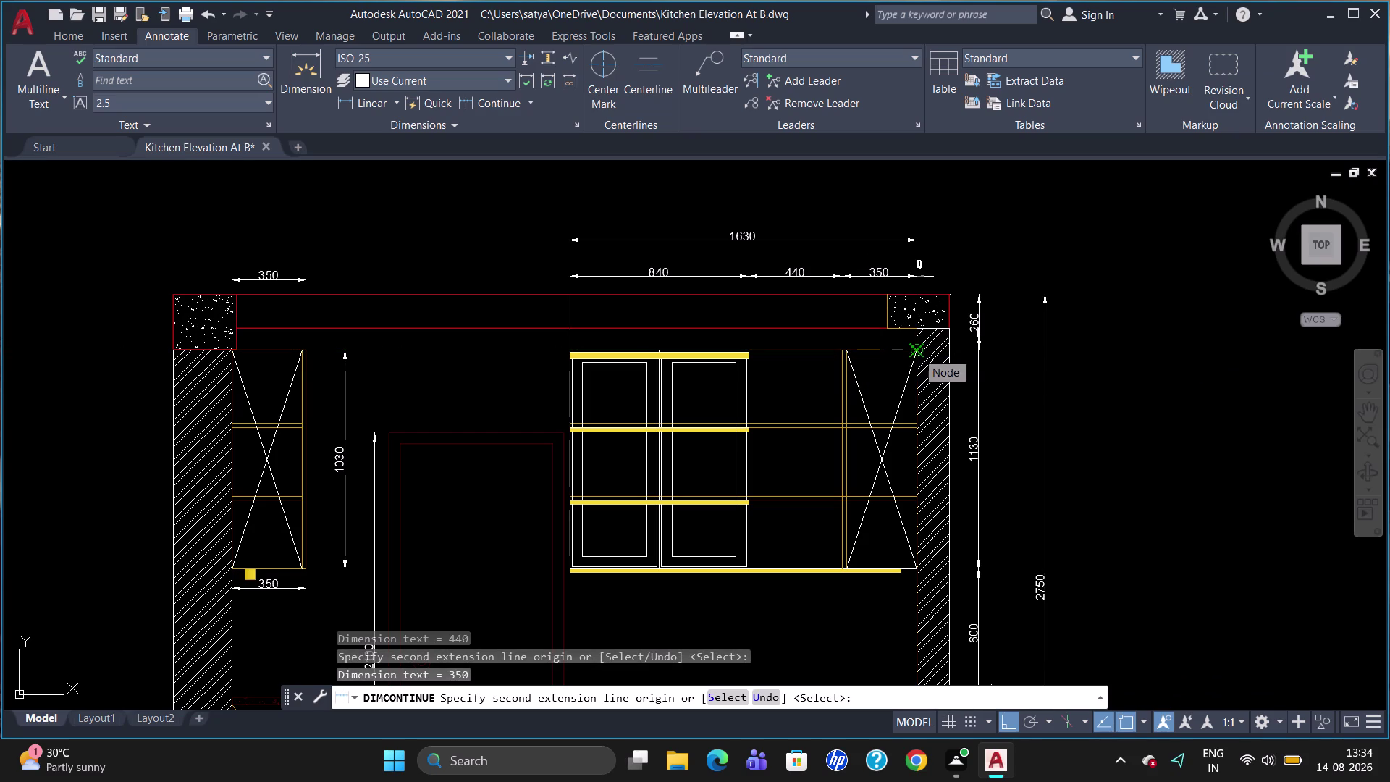
key(Escape)
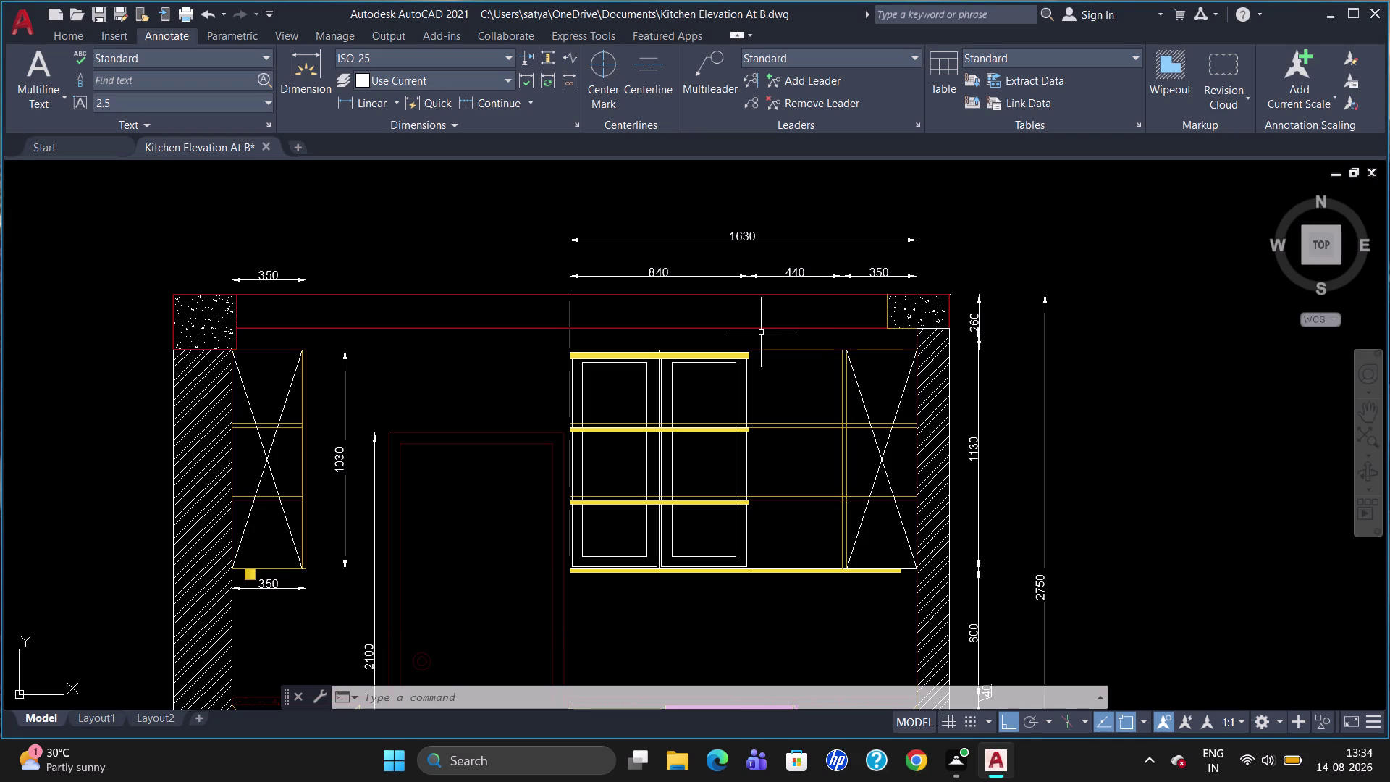
Add a 790 dimension spanning the 440 and 350 segments, placed above them.
text(DLI)
key(Return)
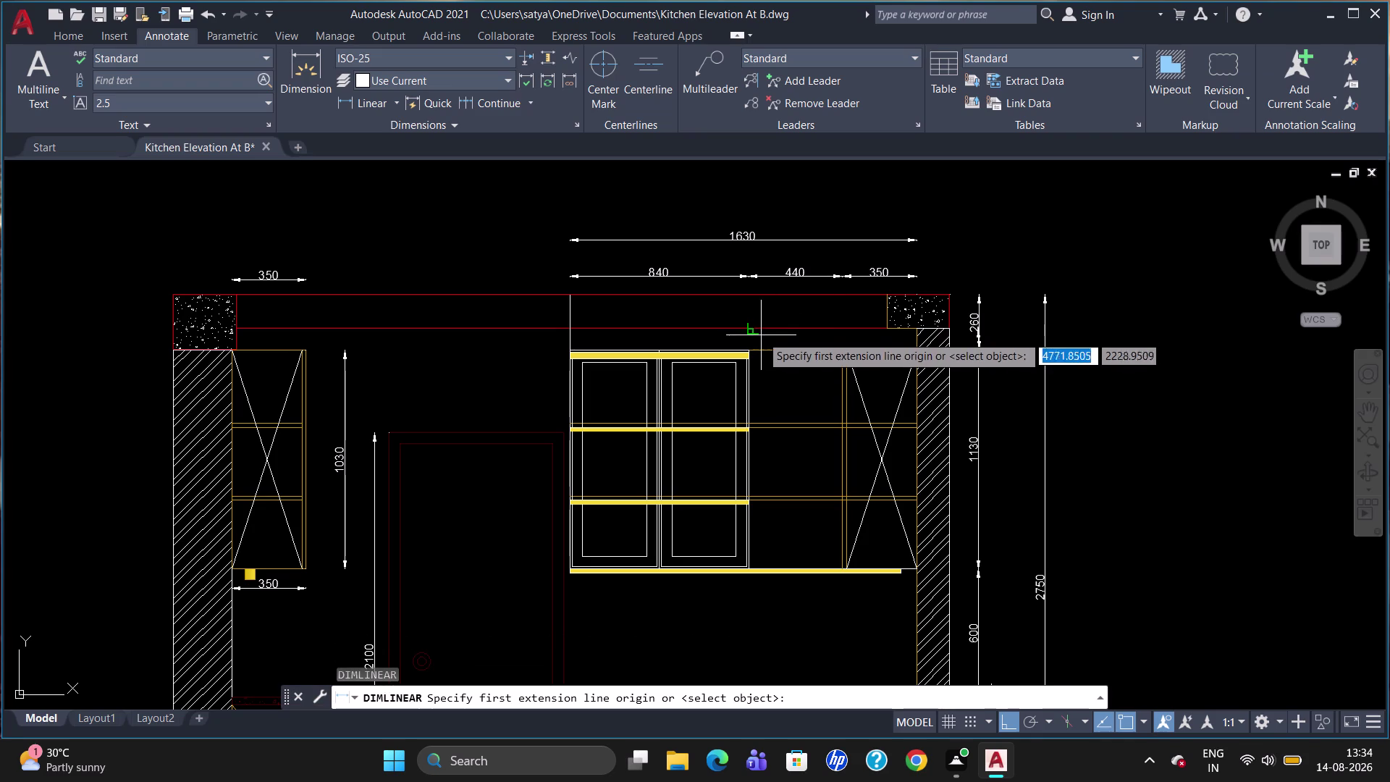
click(747, 349)
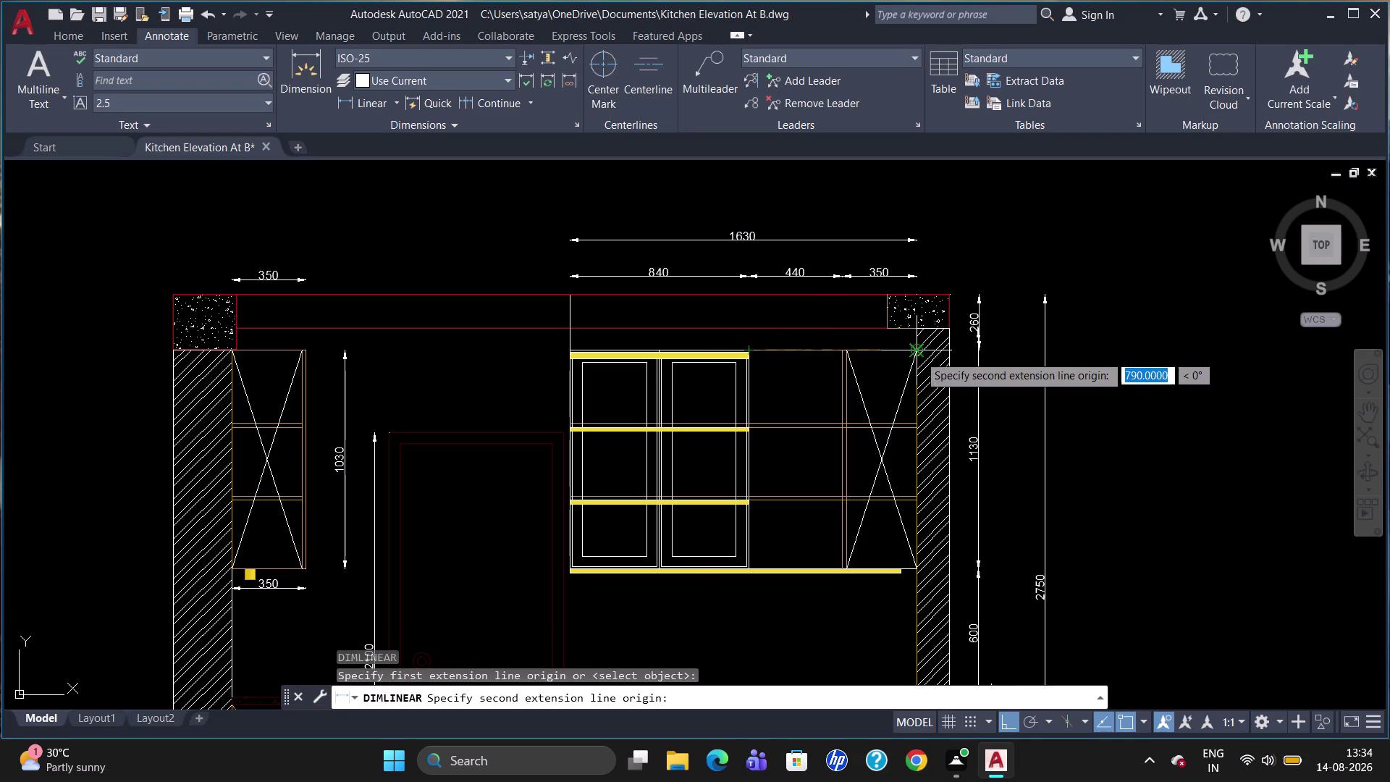
click(918, 354)
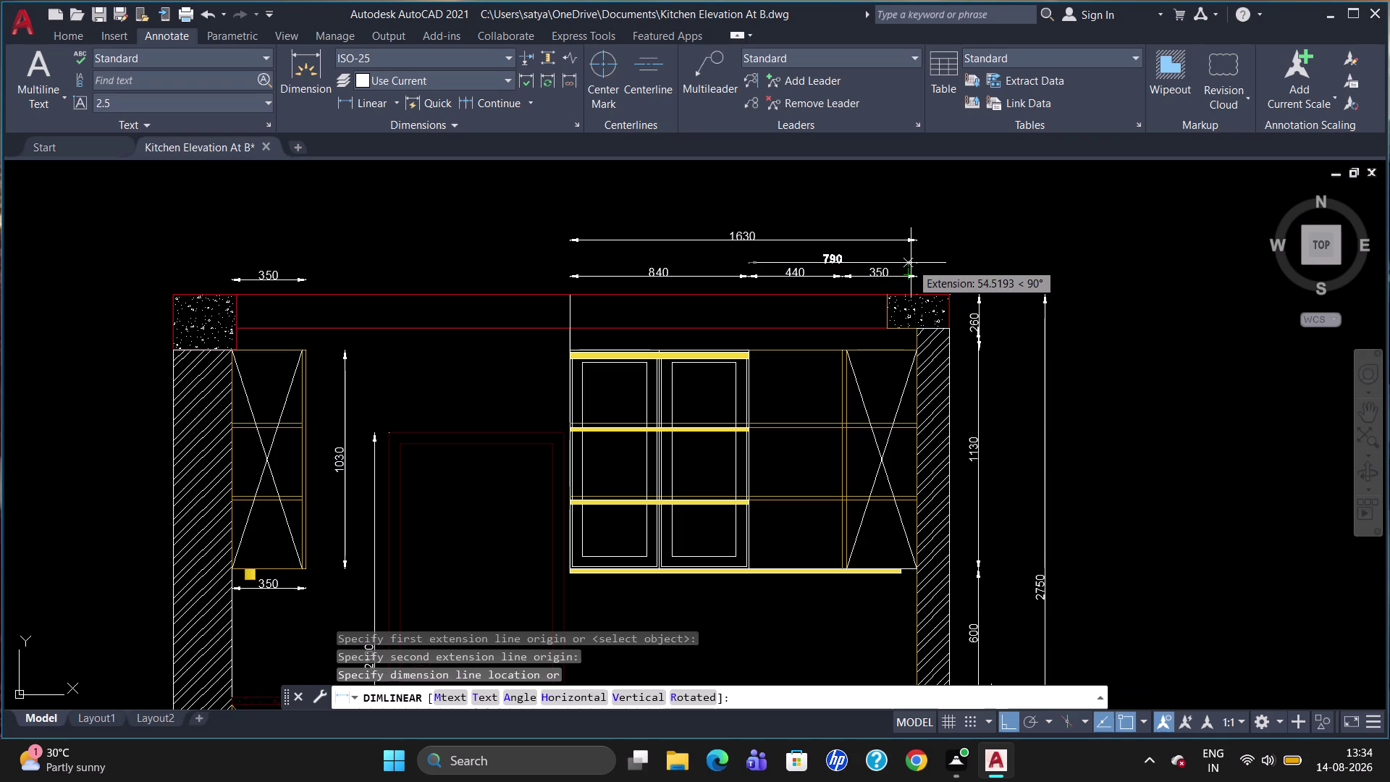
click(911, 262)
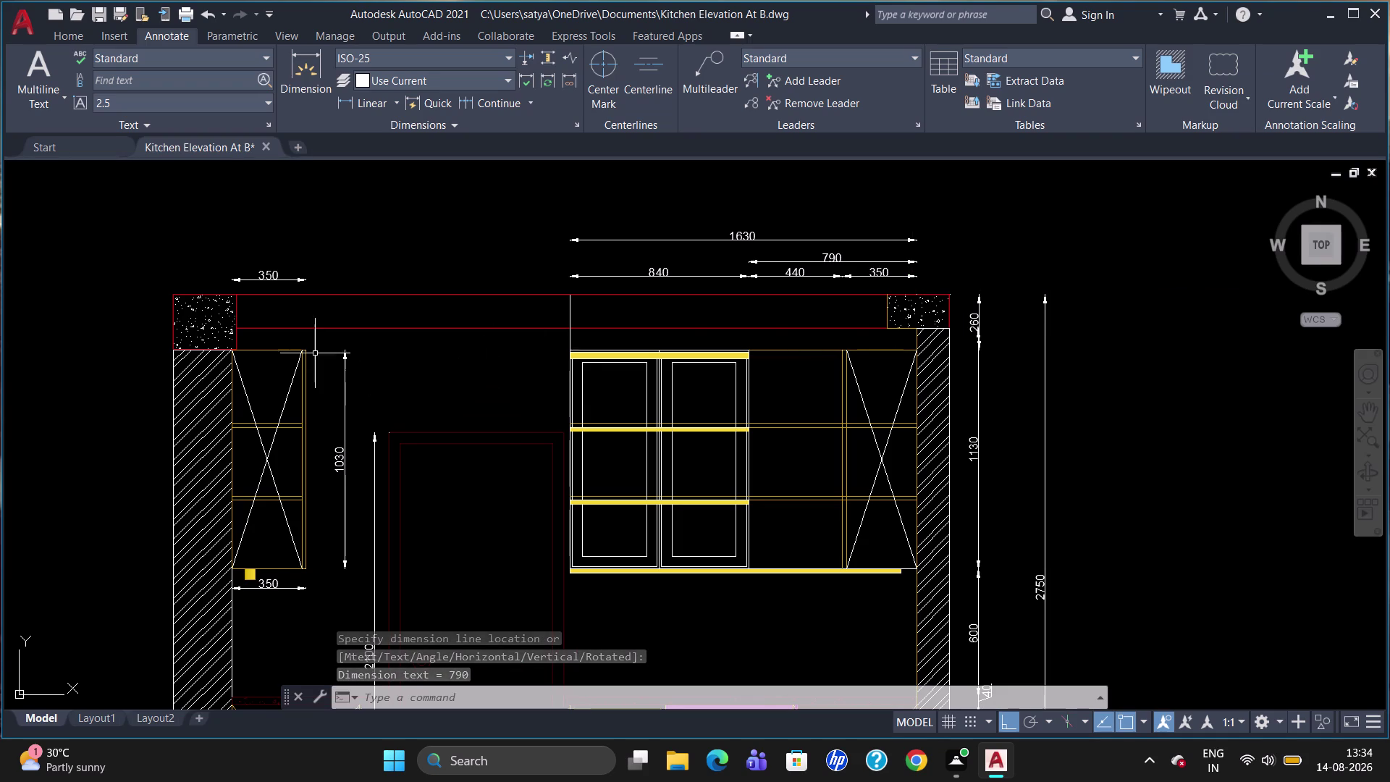
scroll(down, 3)
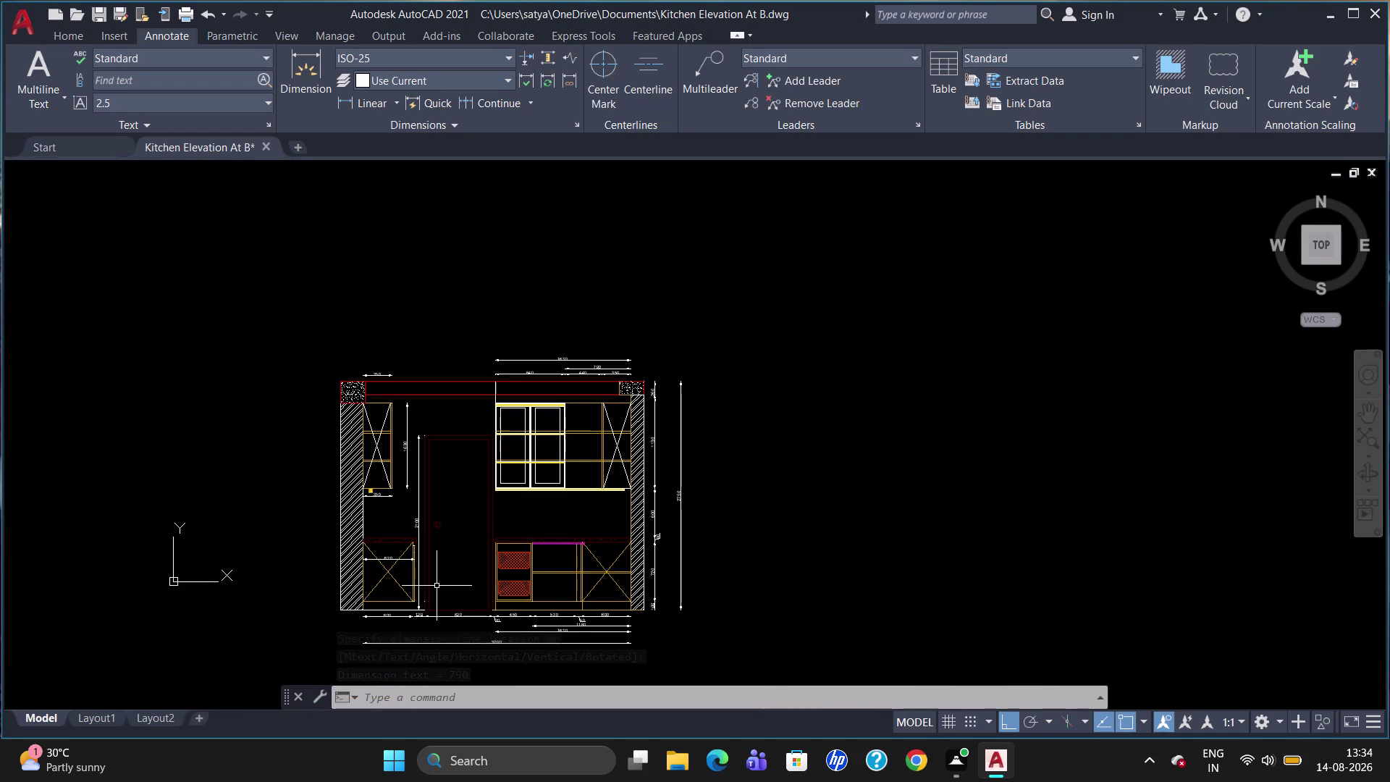
scroll(up, 3)
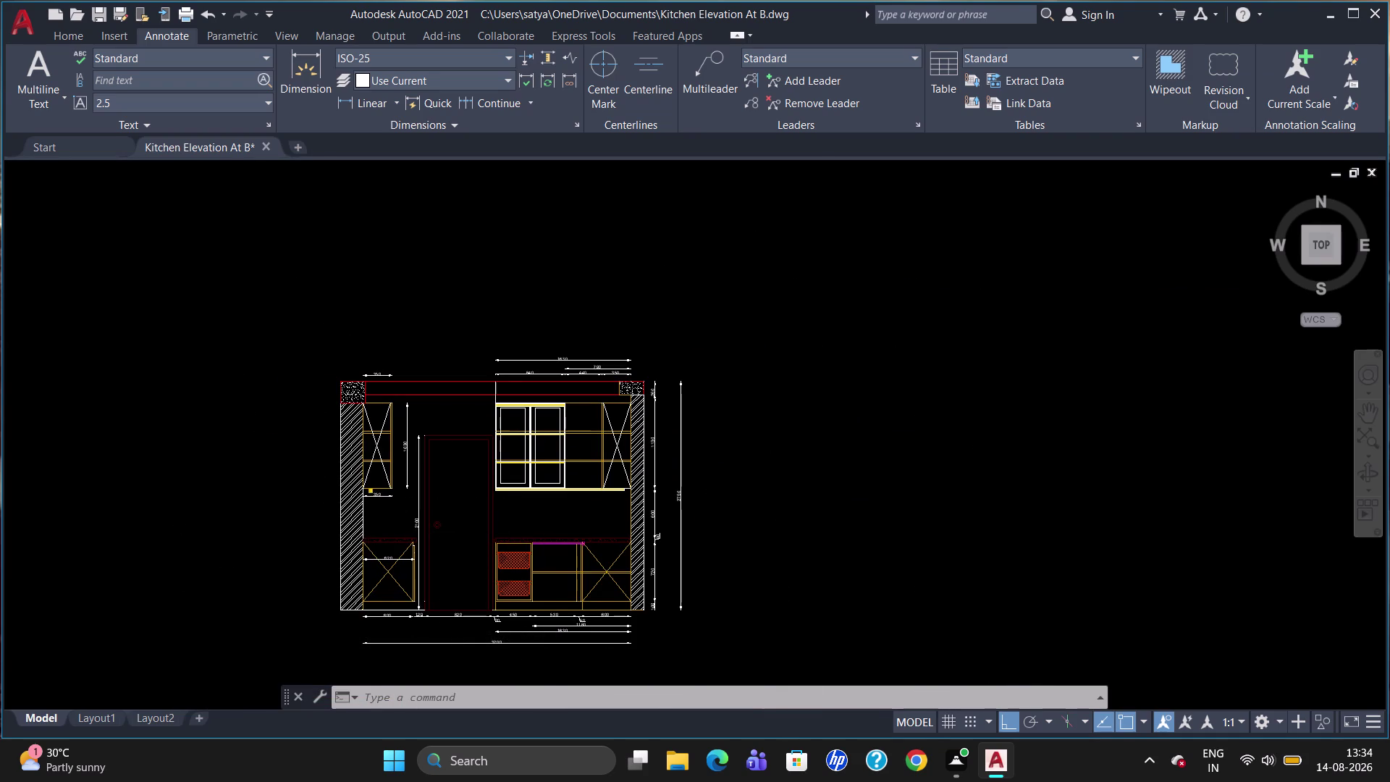
scroll(up, 3)
scroll(up, 3)
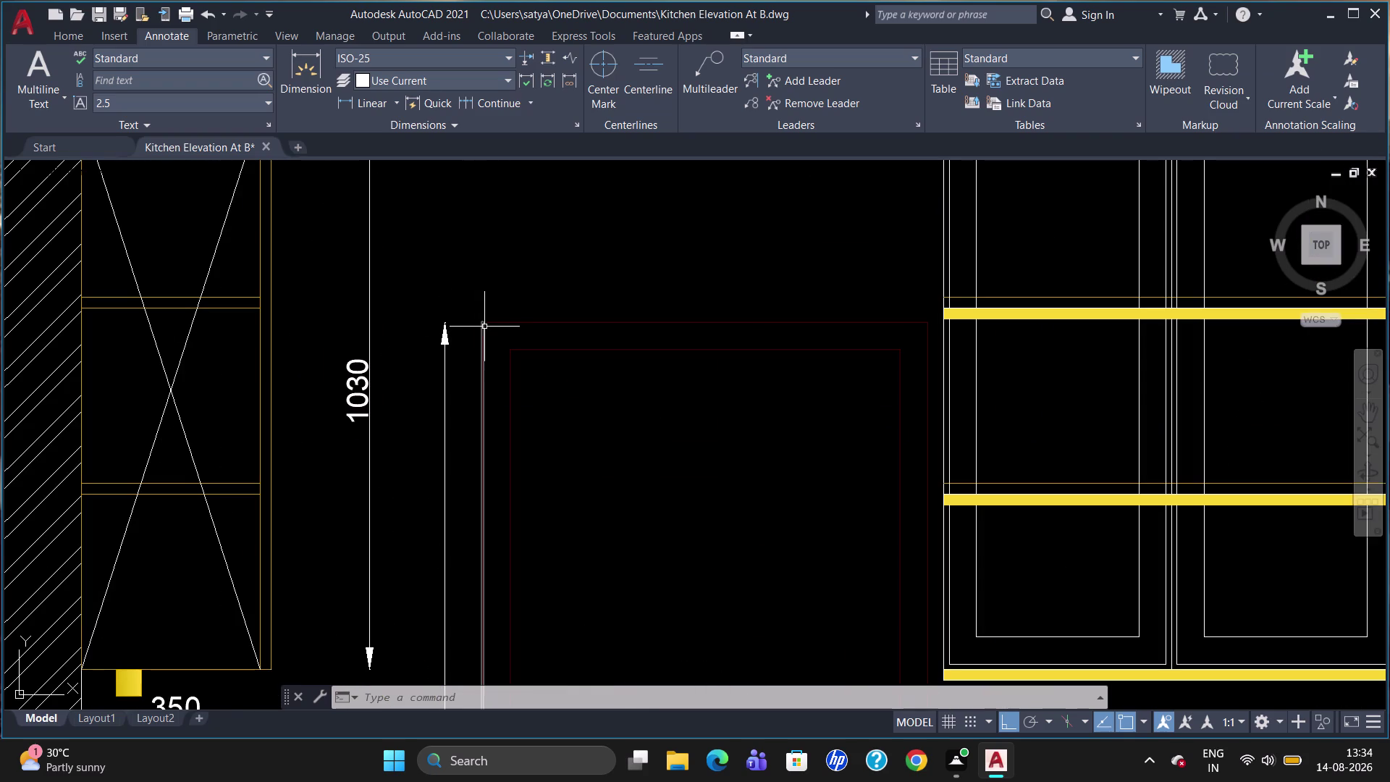
click(483, 324)
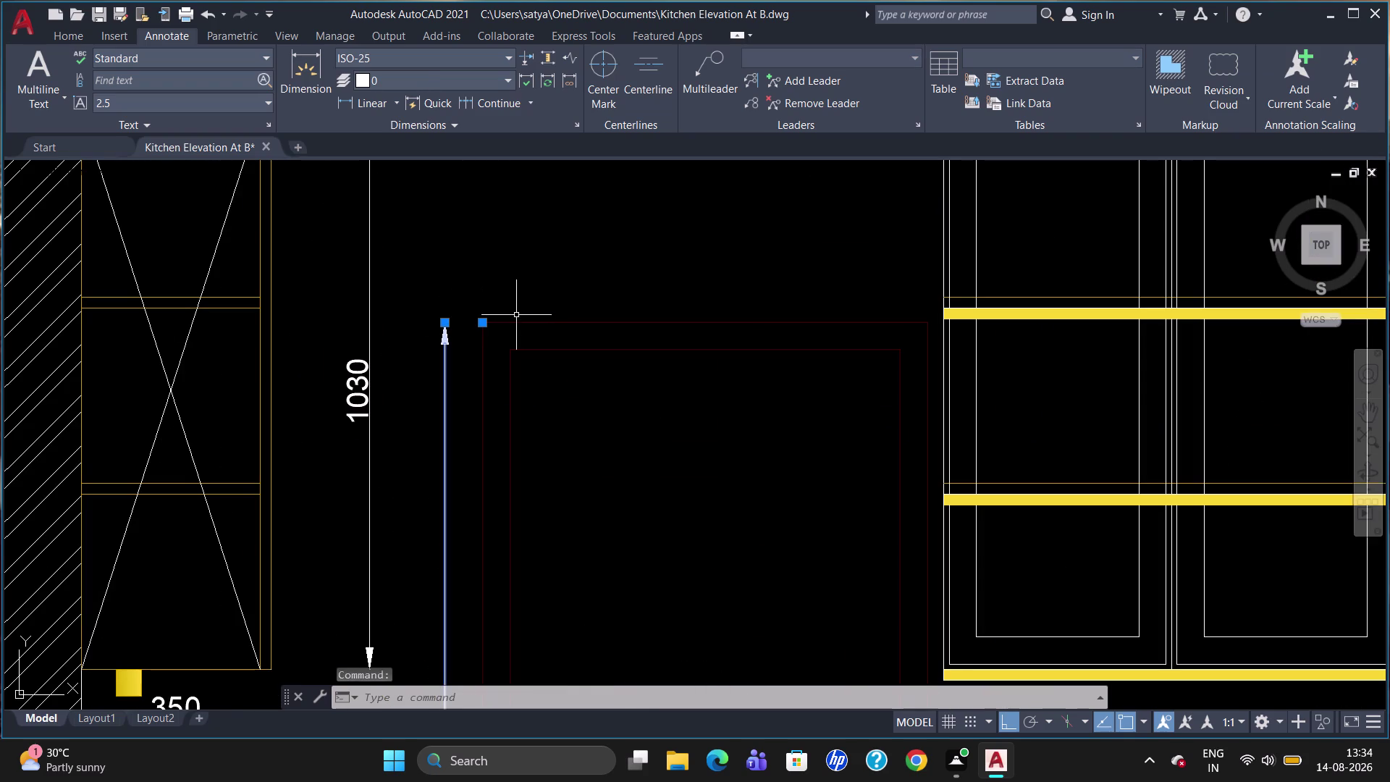
key(Escape)
scroll(up, 3)
click(461, 313)
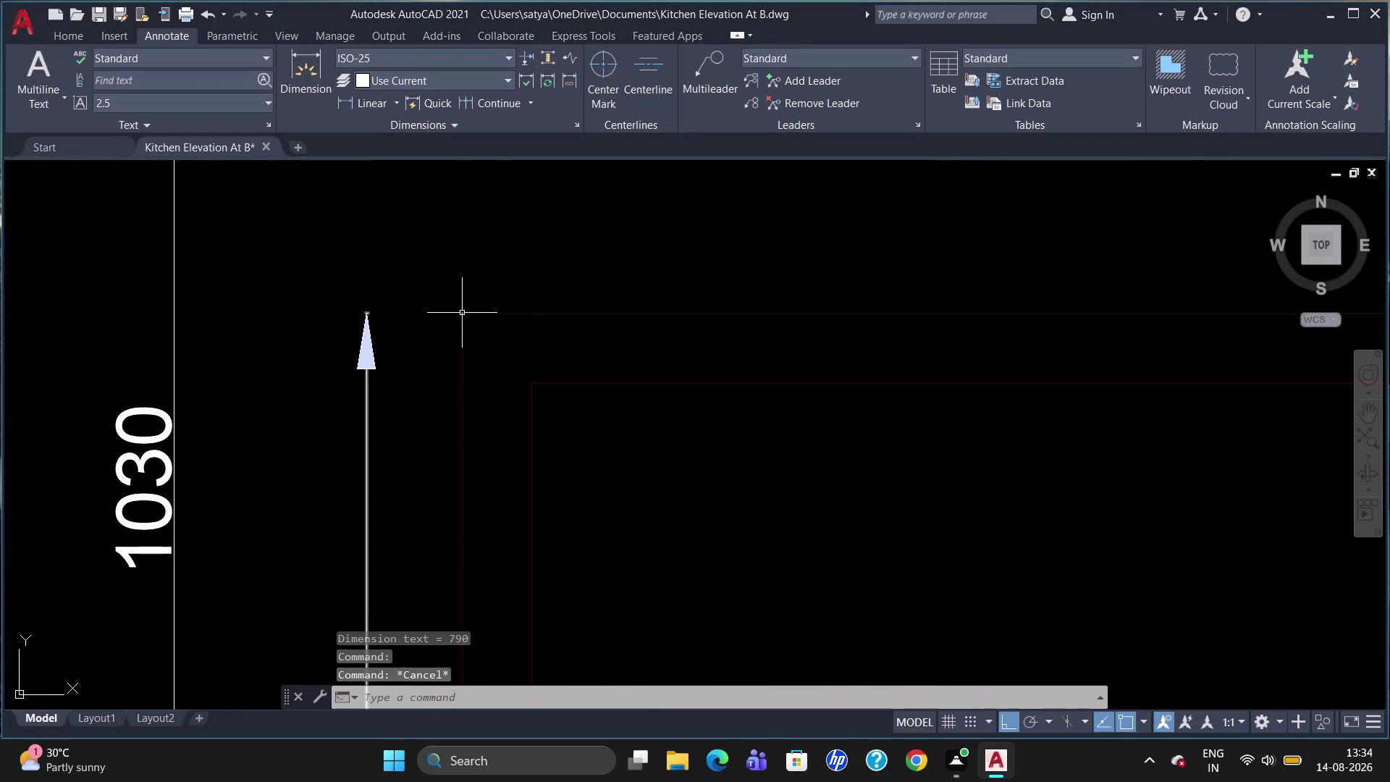
key(Escape)
scroll(down, 3)
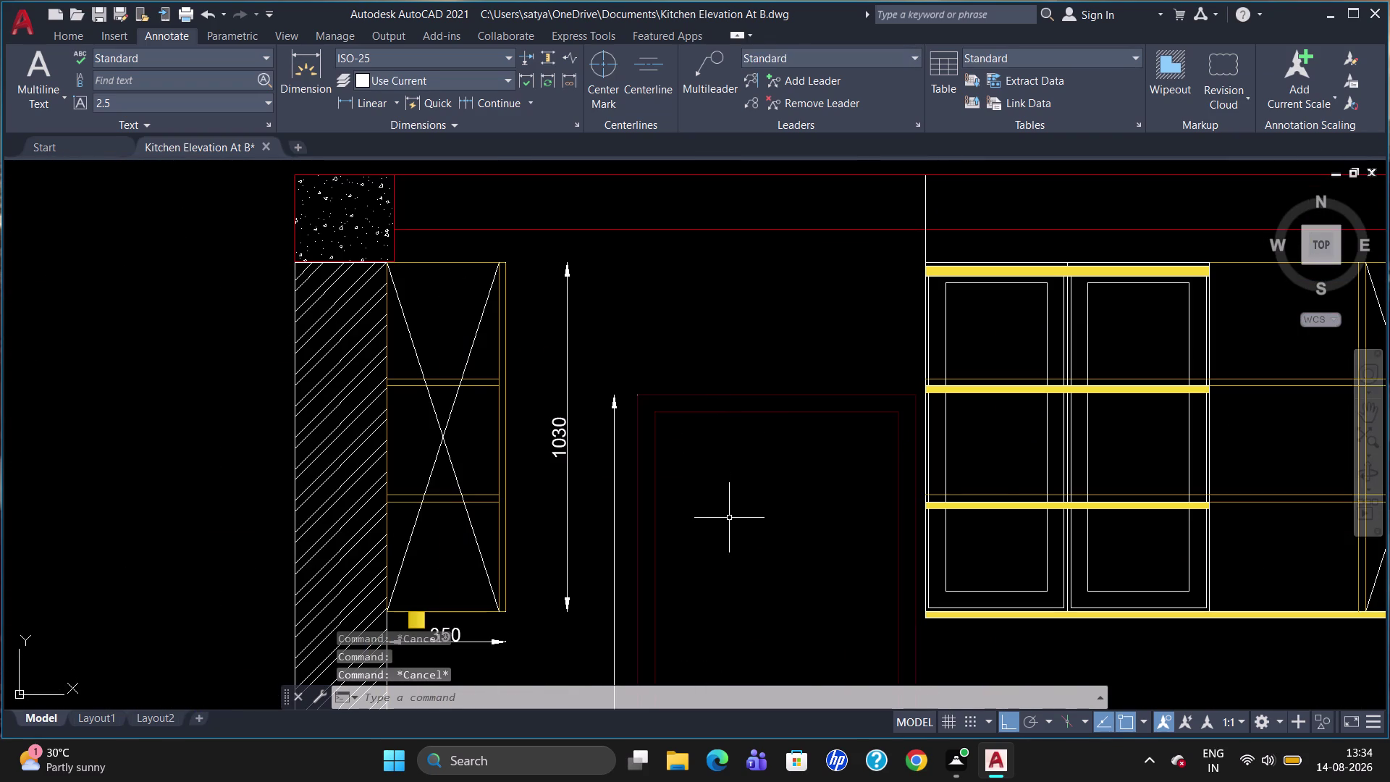
scroll(down, 3)
scroll(up, 3)
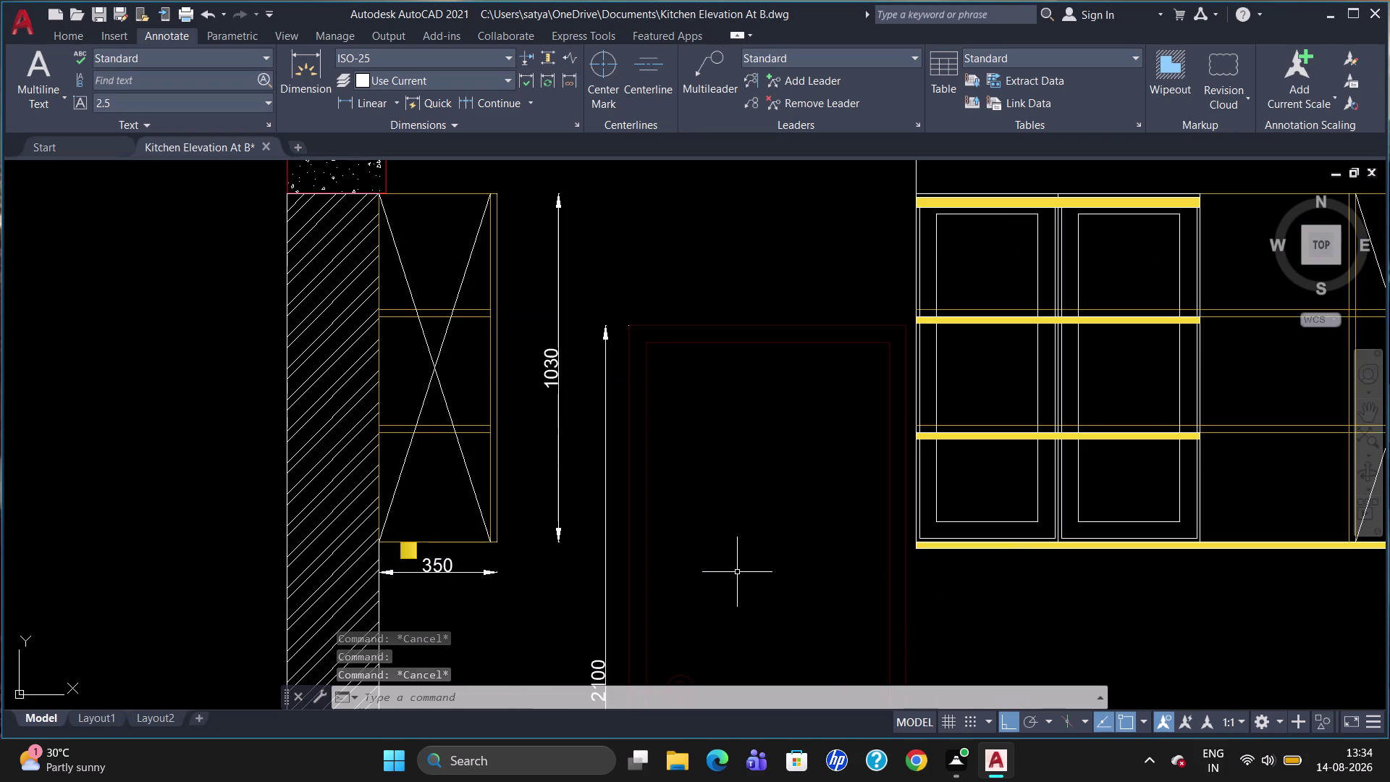
scroll(down, 3)
scroll(up, 3)
scroll(down, 3)
scroll(up, 3)
scroll(down, 3)
scroll(up, 3)
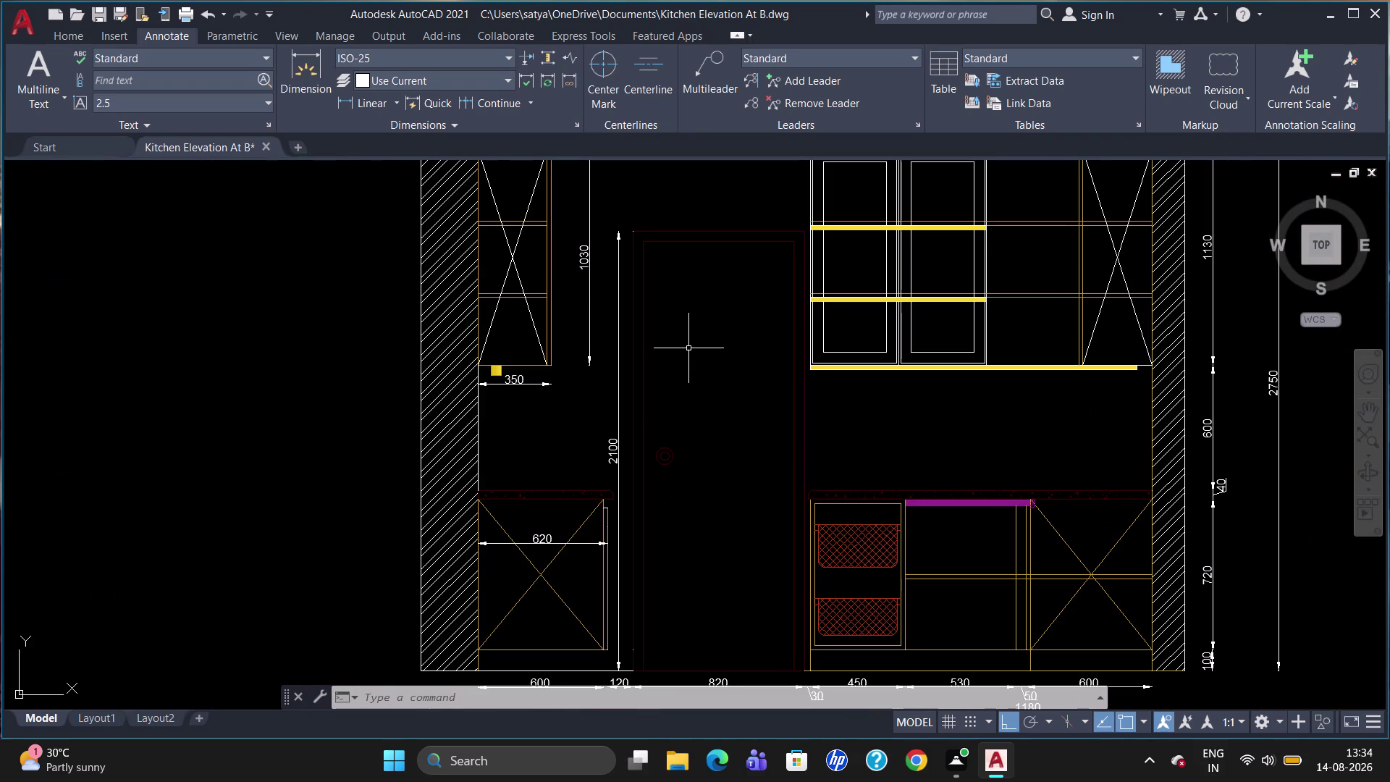
key(t)
key(Return)
Draw an mtext box inside the door with red text at height 40.
click(683, 310)
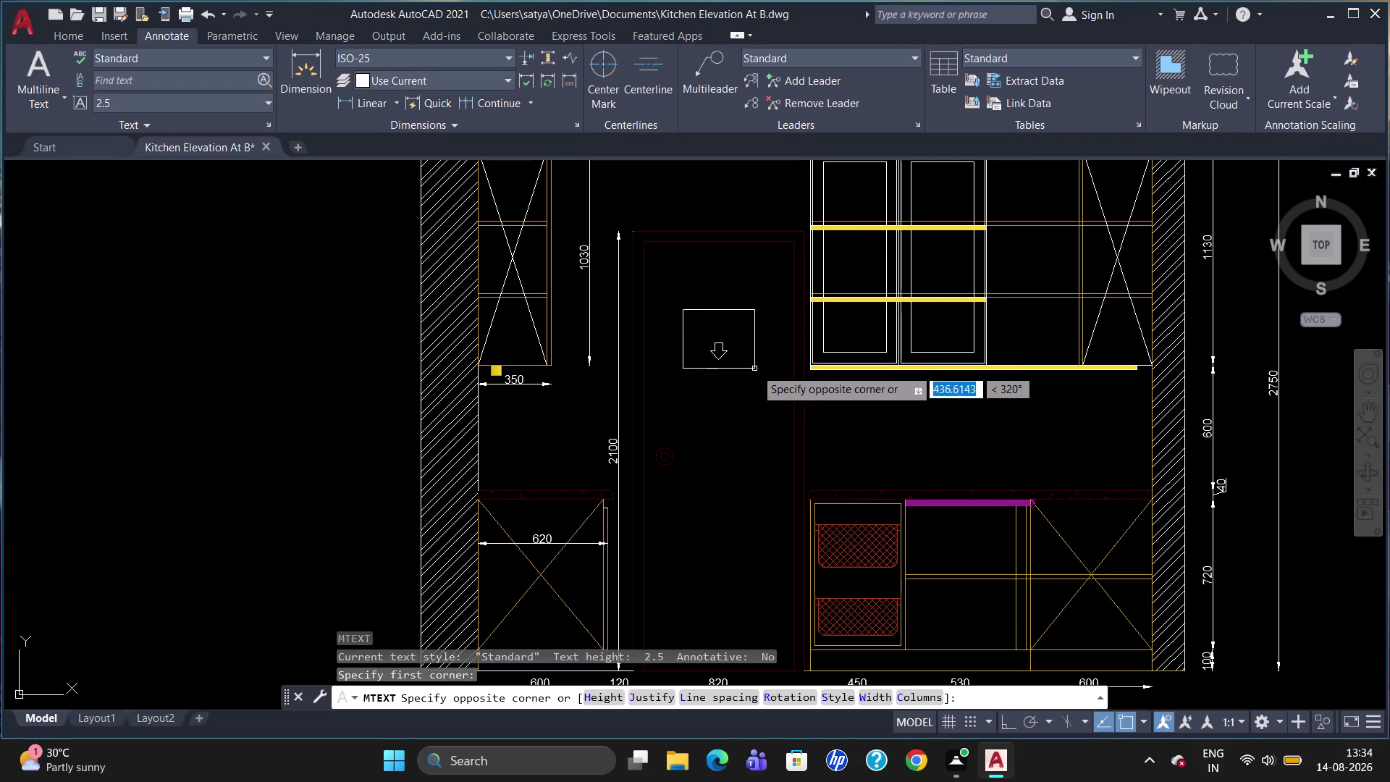
click(775, 350)
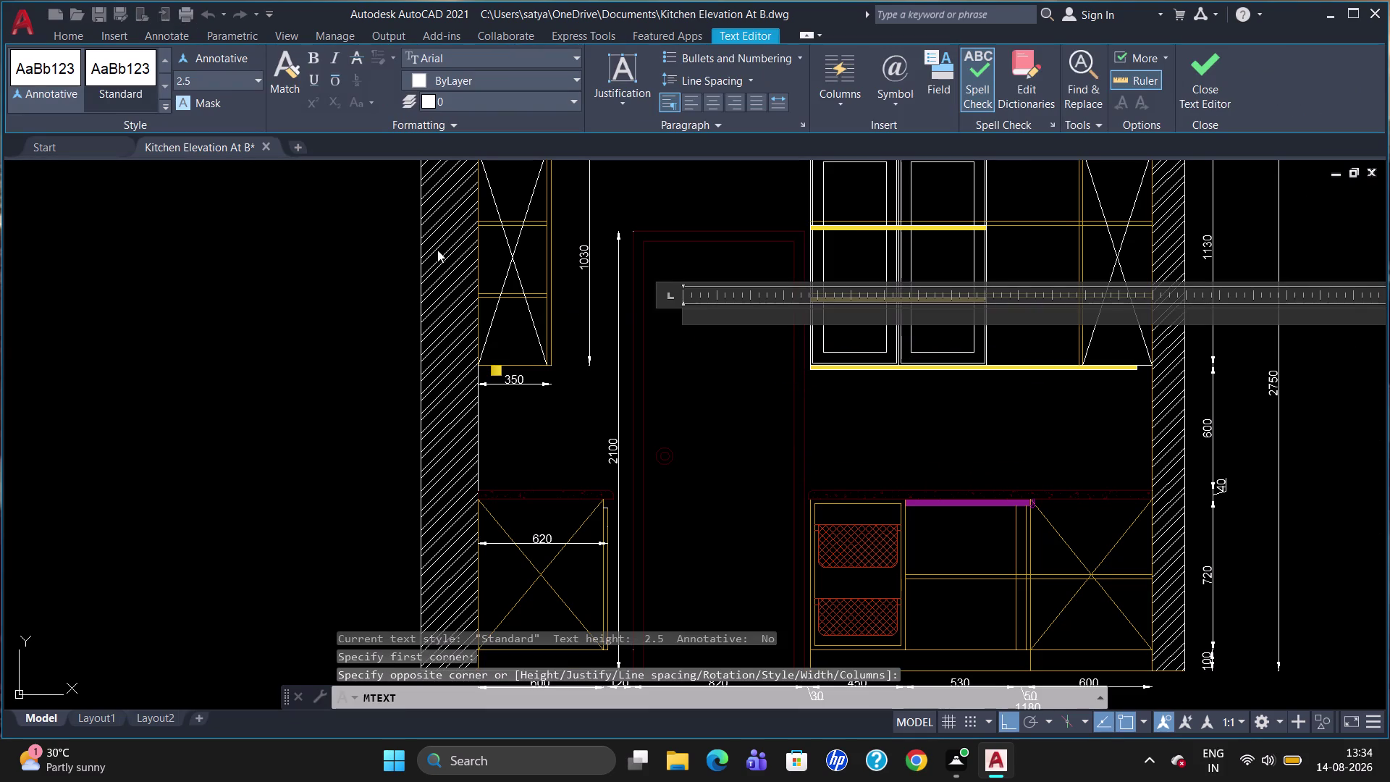
click(210, 80)
key(BackSpace)
key(4)
key(0)
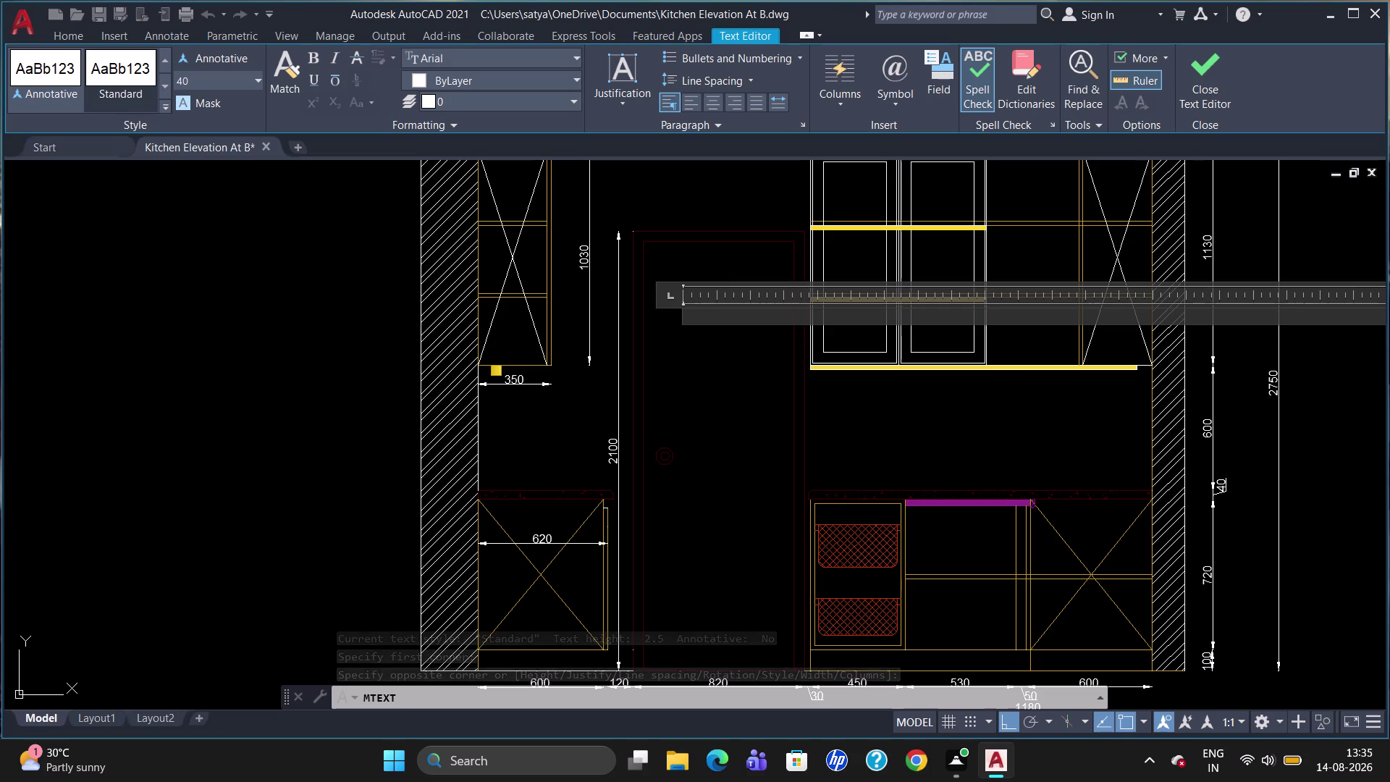
click(421, 77)
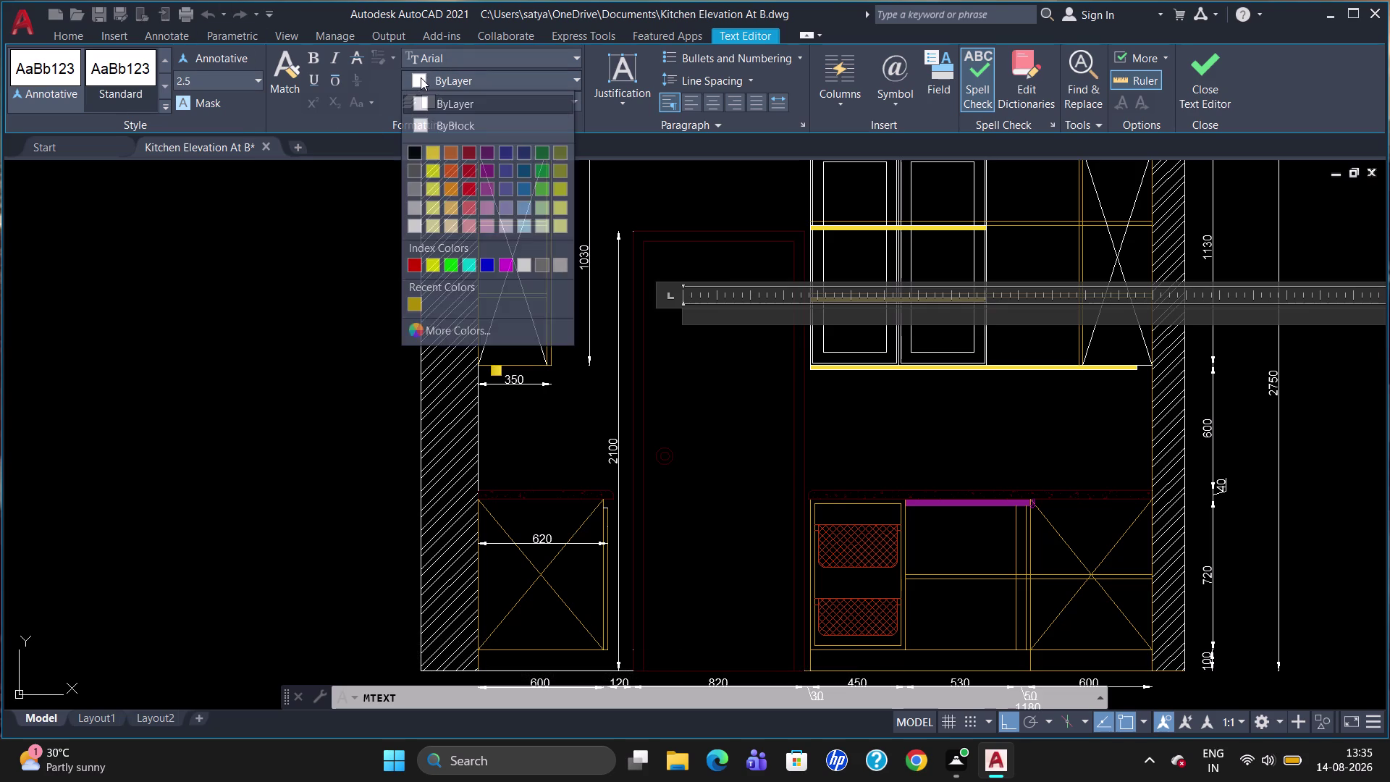
click(416, 262)
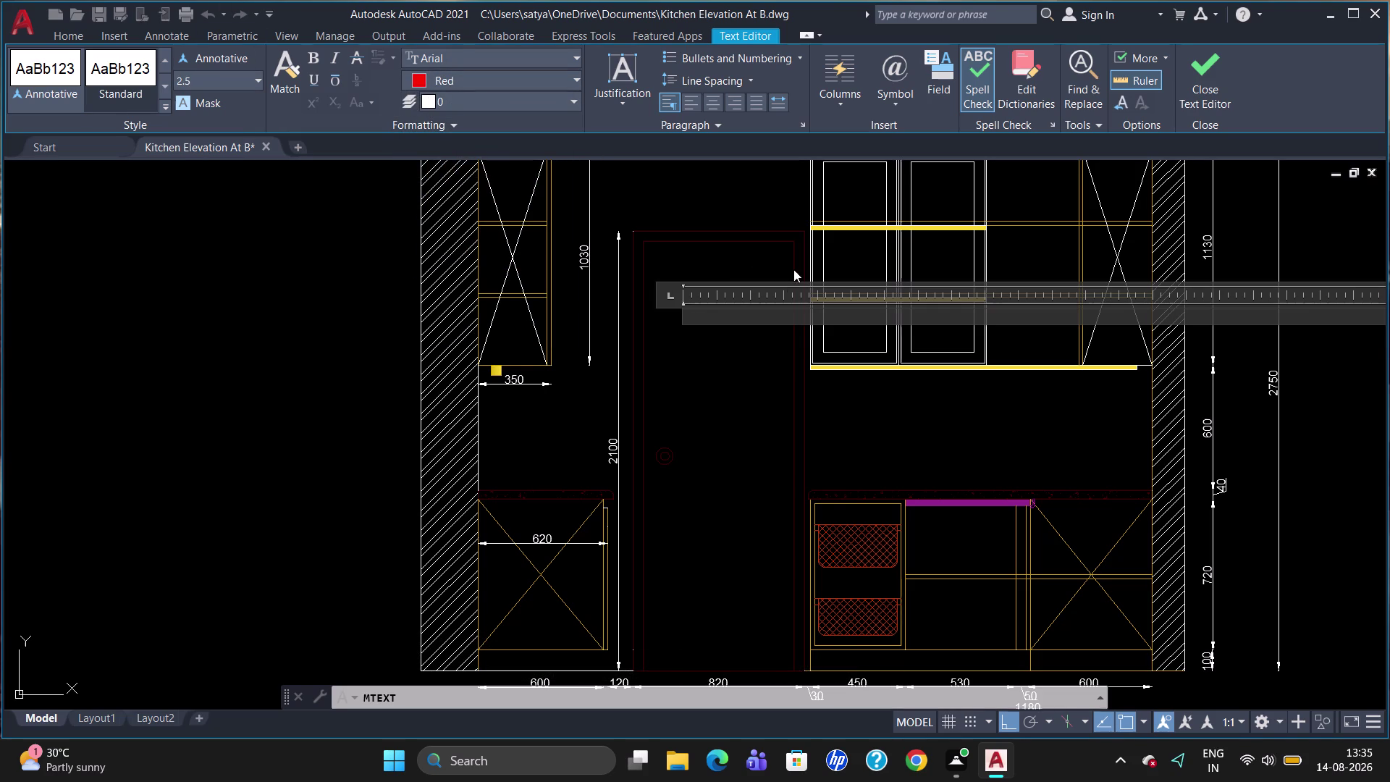
Type 'Utility Door' in the box and close the editor, keeping the changes.
key(u)
text(tility)
key(space)
key(d)
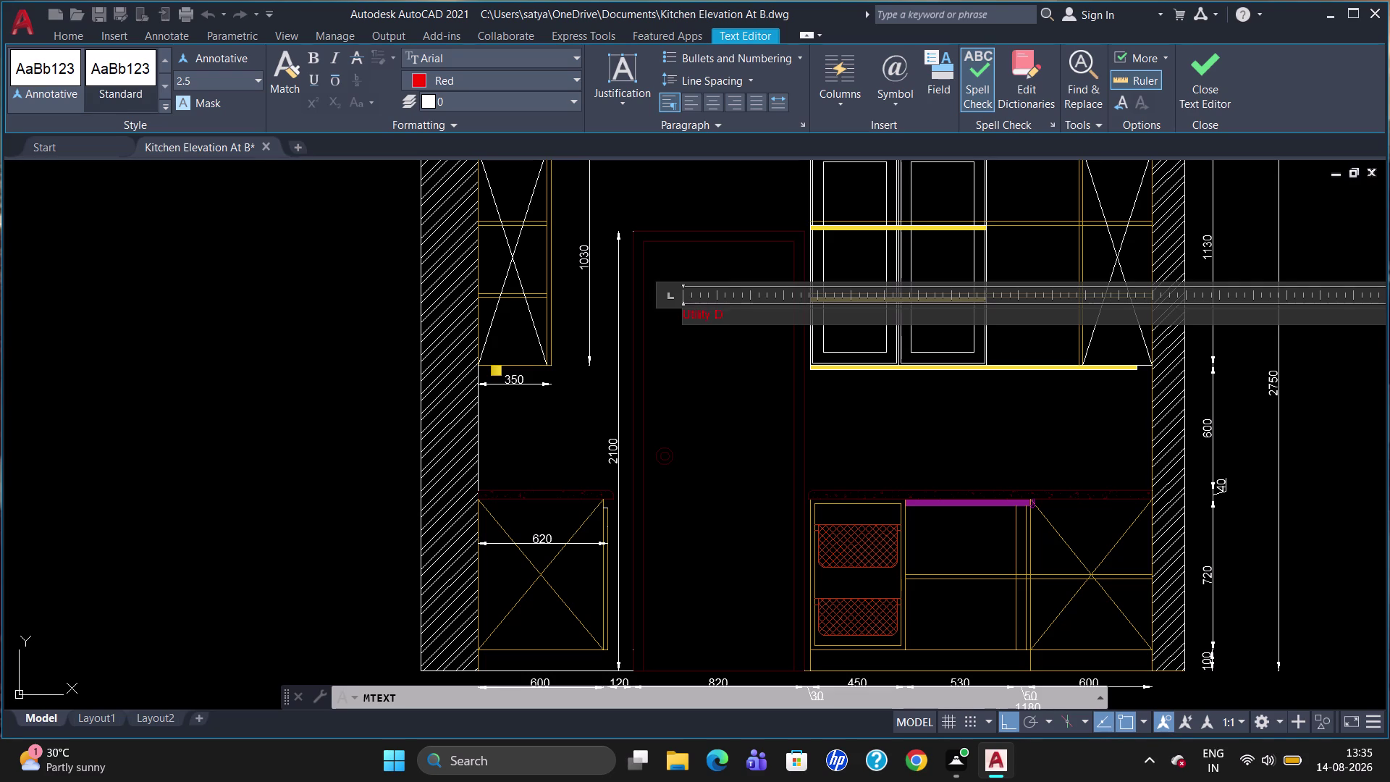
text(oor)
key(Escape)
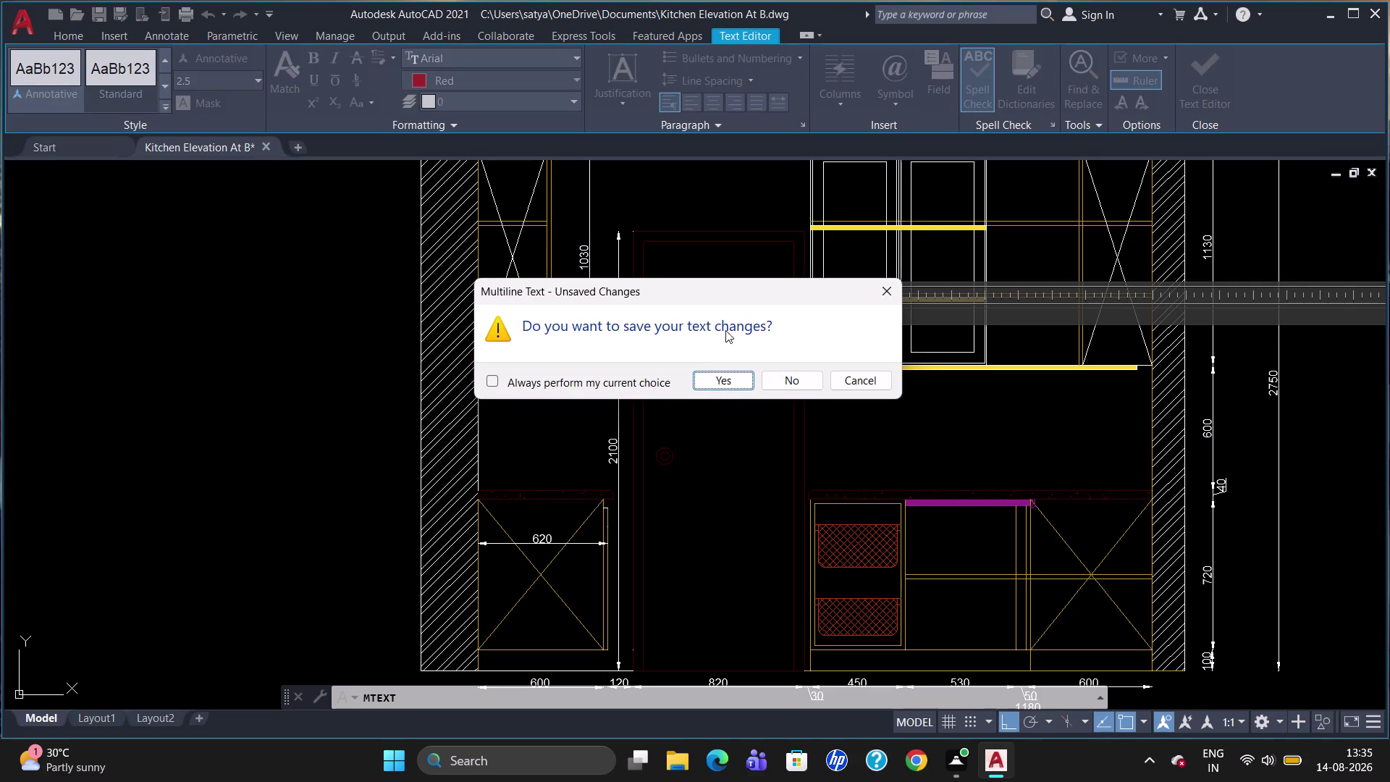
click(727, 380)
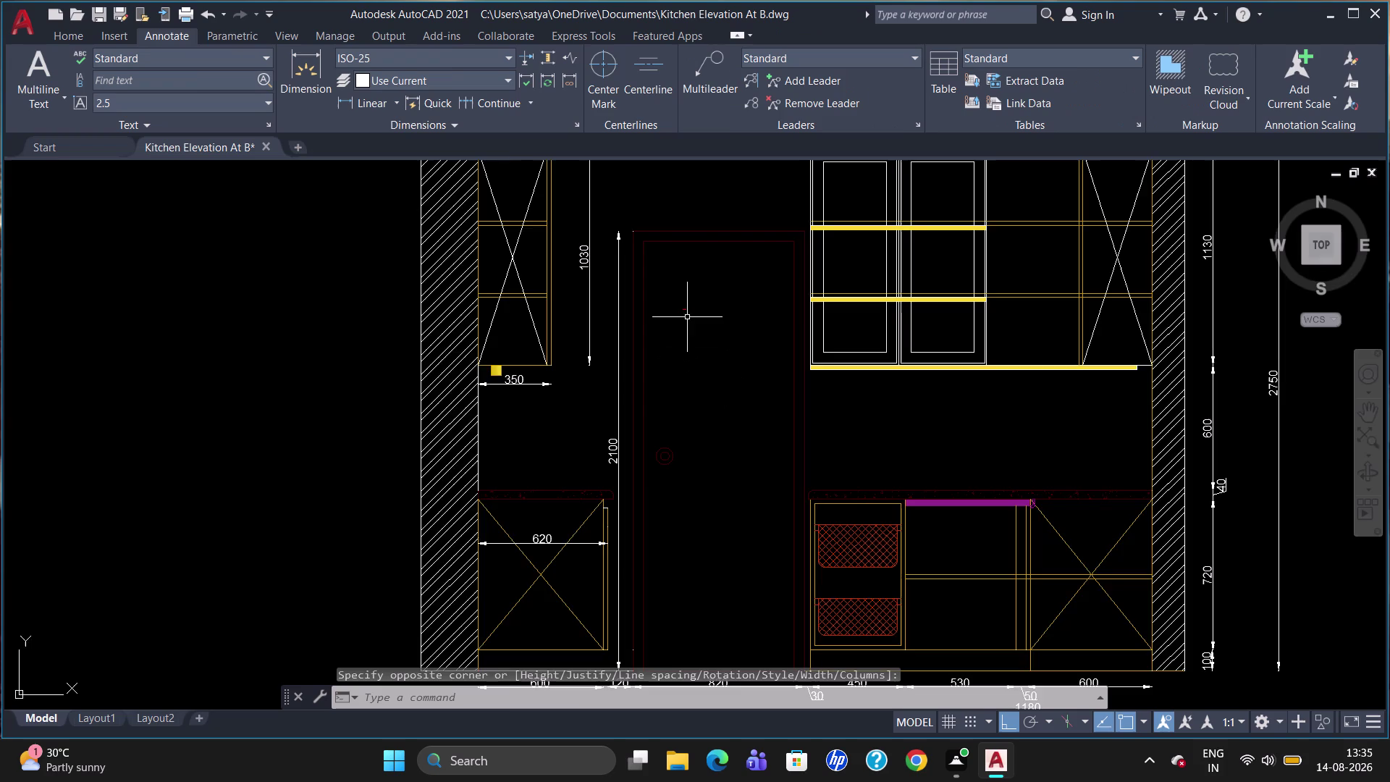
Reopen the 'Utility Door' mtext and set all its text to height 40.
scroll(up, 3)
click(685, 302)
click(679, 298)
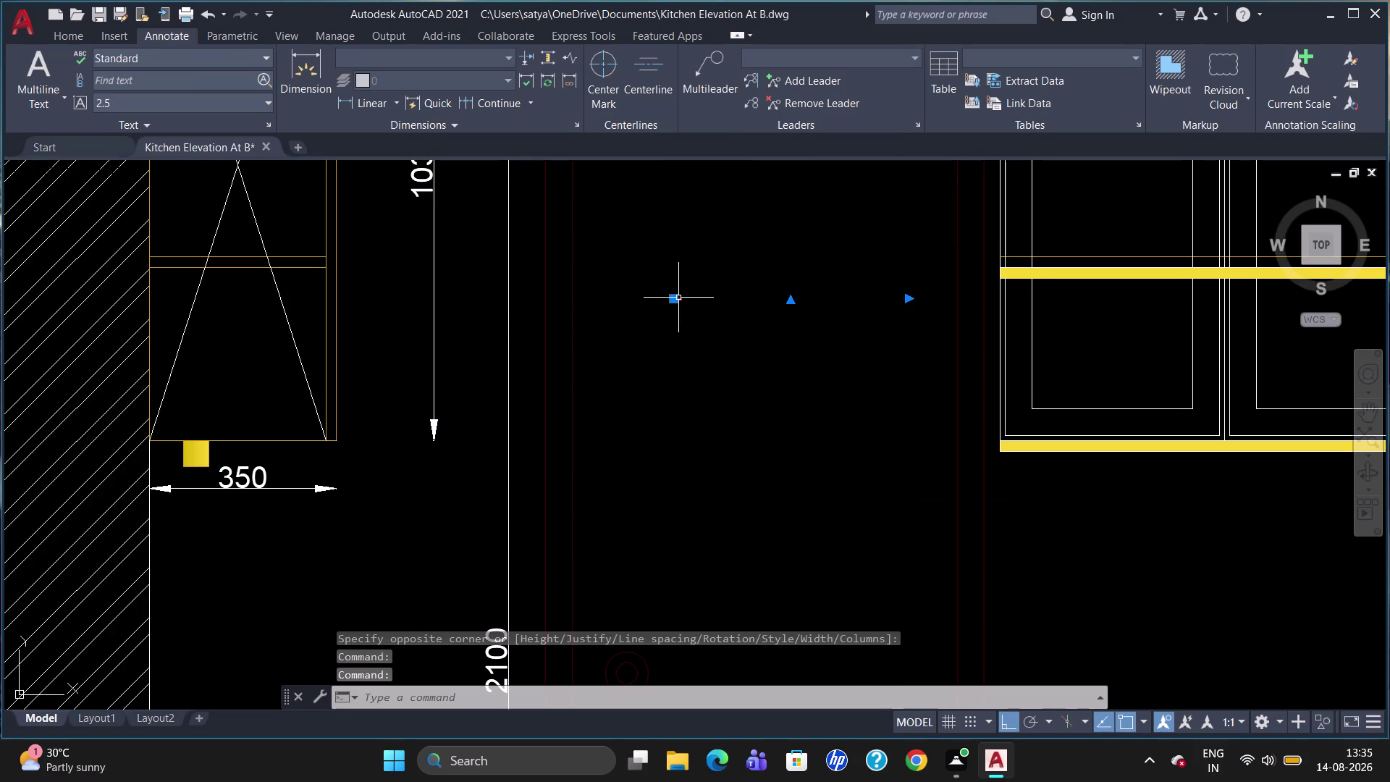
double_click(679, 298)
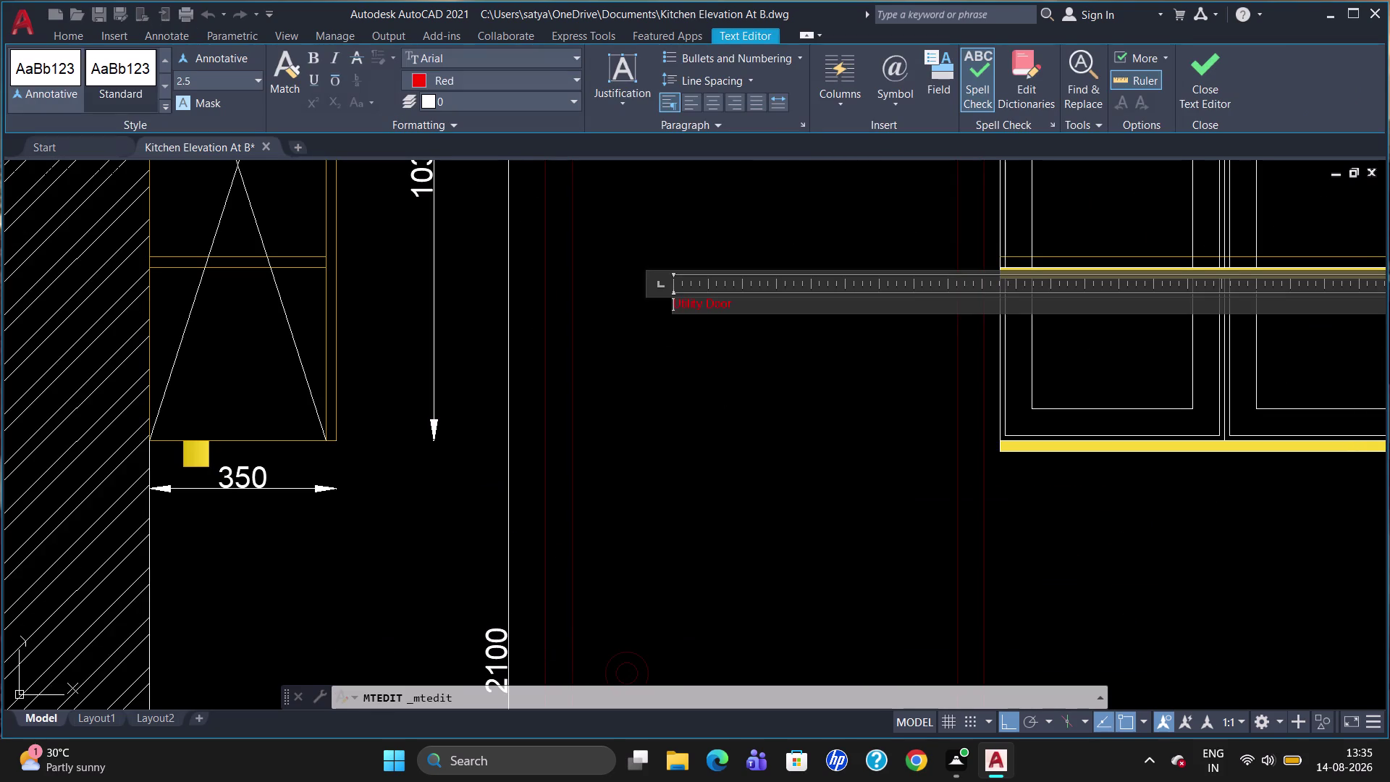
drag(744, 303, 654, 303)
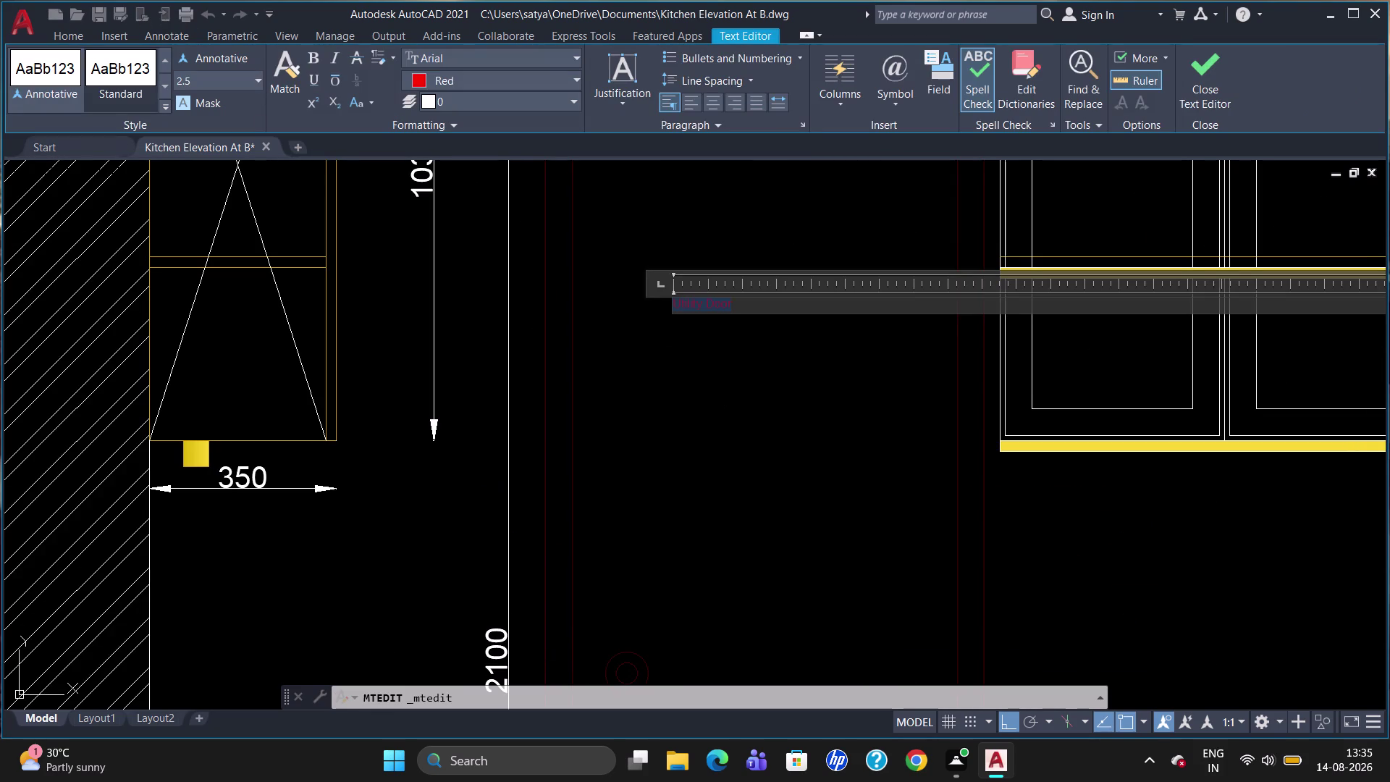
click(245, 79)
key(BackSpace)
text(4)
text(0)
key(Return)
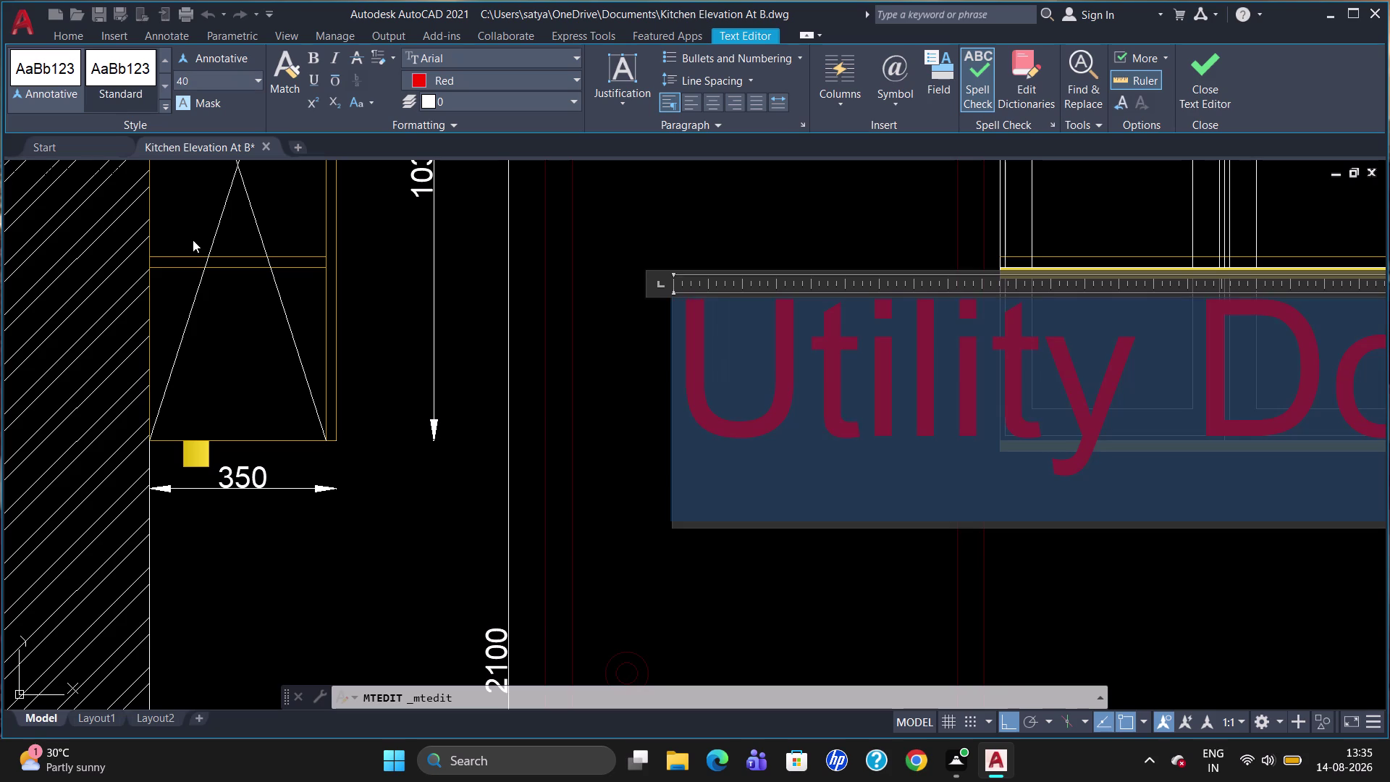
key(Escape)
click(729, 382)
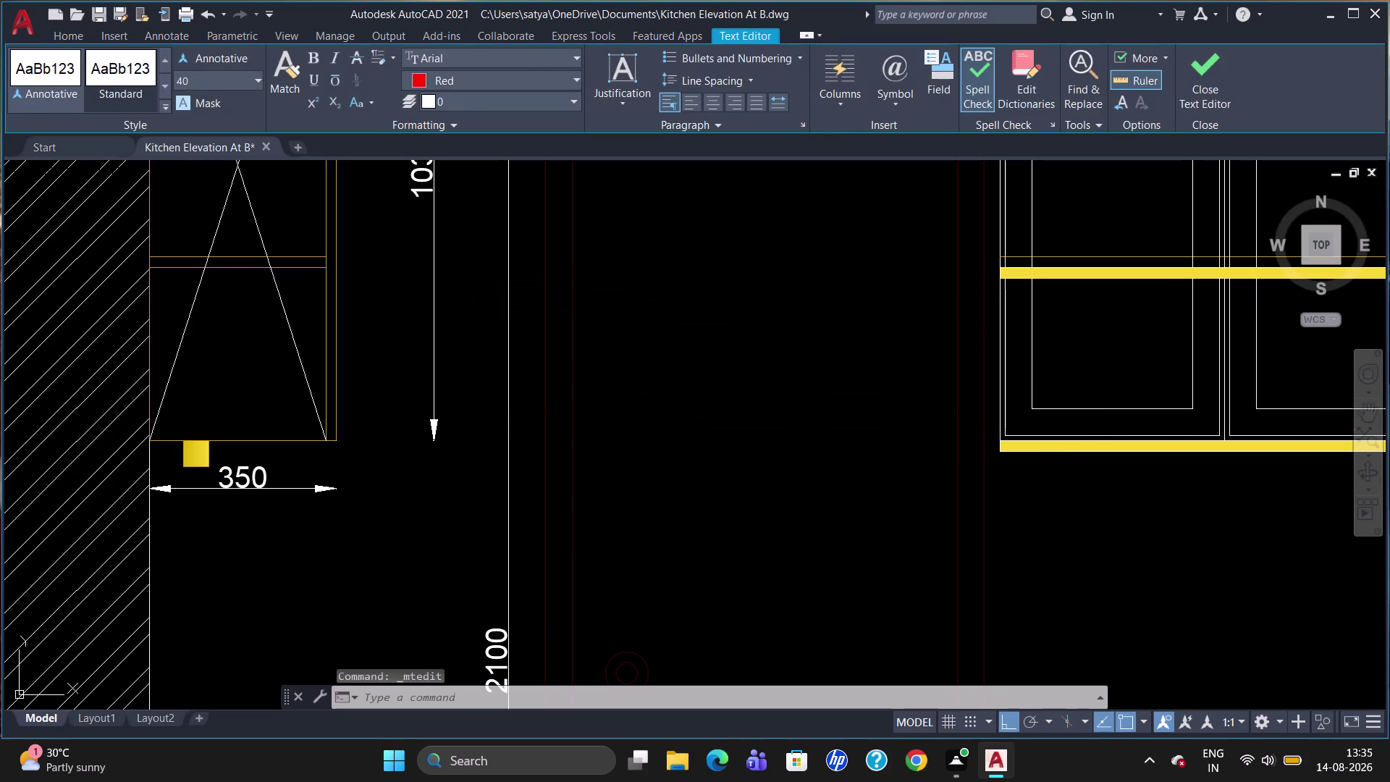
scroll(down, 3)
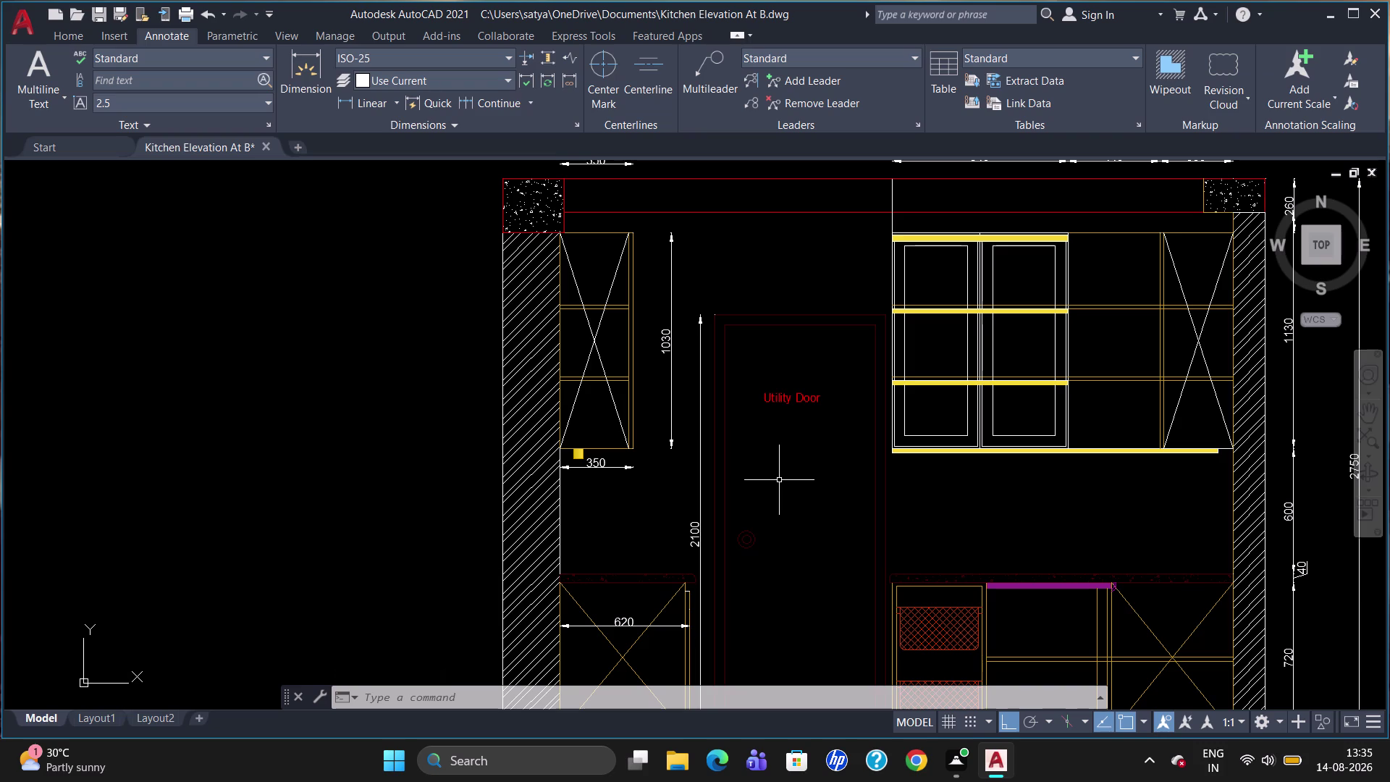
scroll(down, 3)
scroll(up, 3)
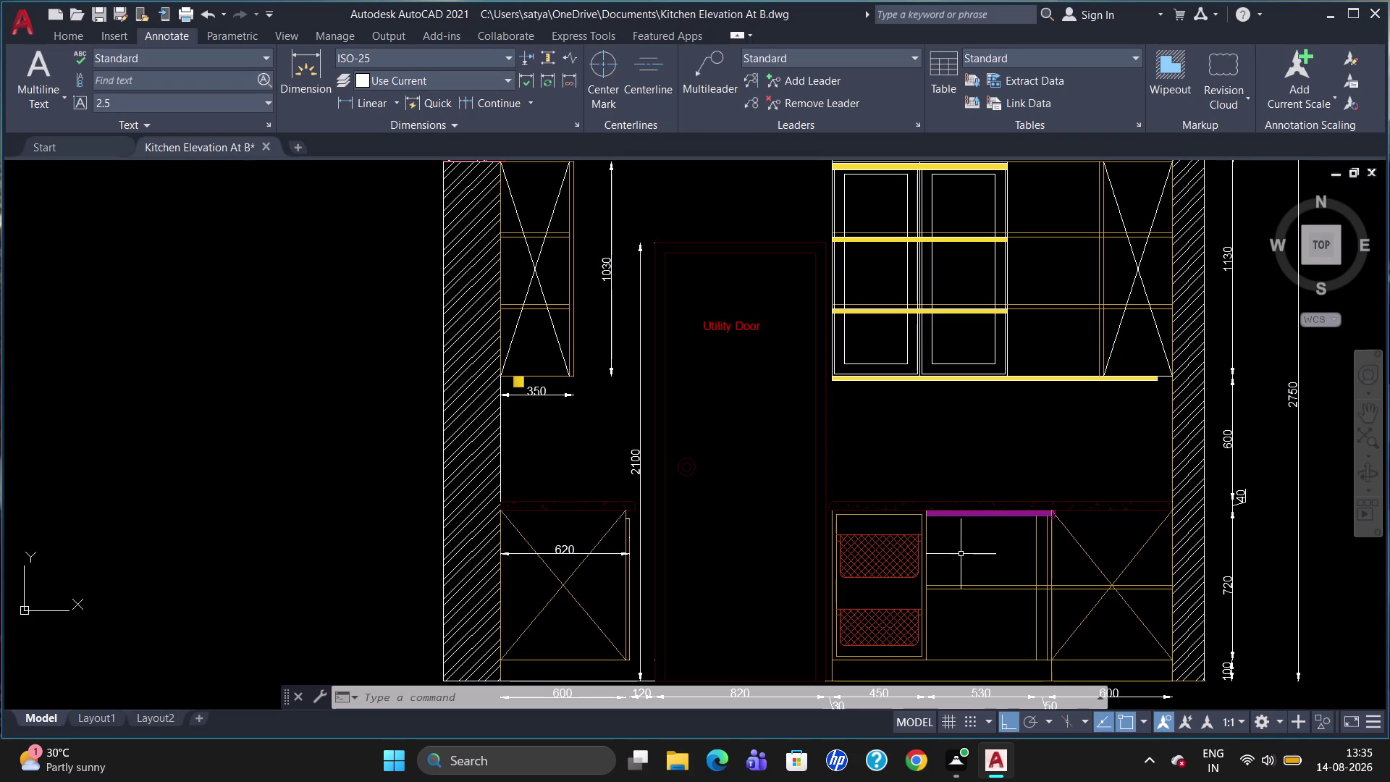
Start a multiline text box beside the lower cabinet with text height 40.
key(t)
key(Return)
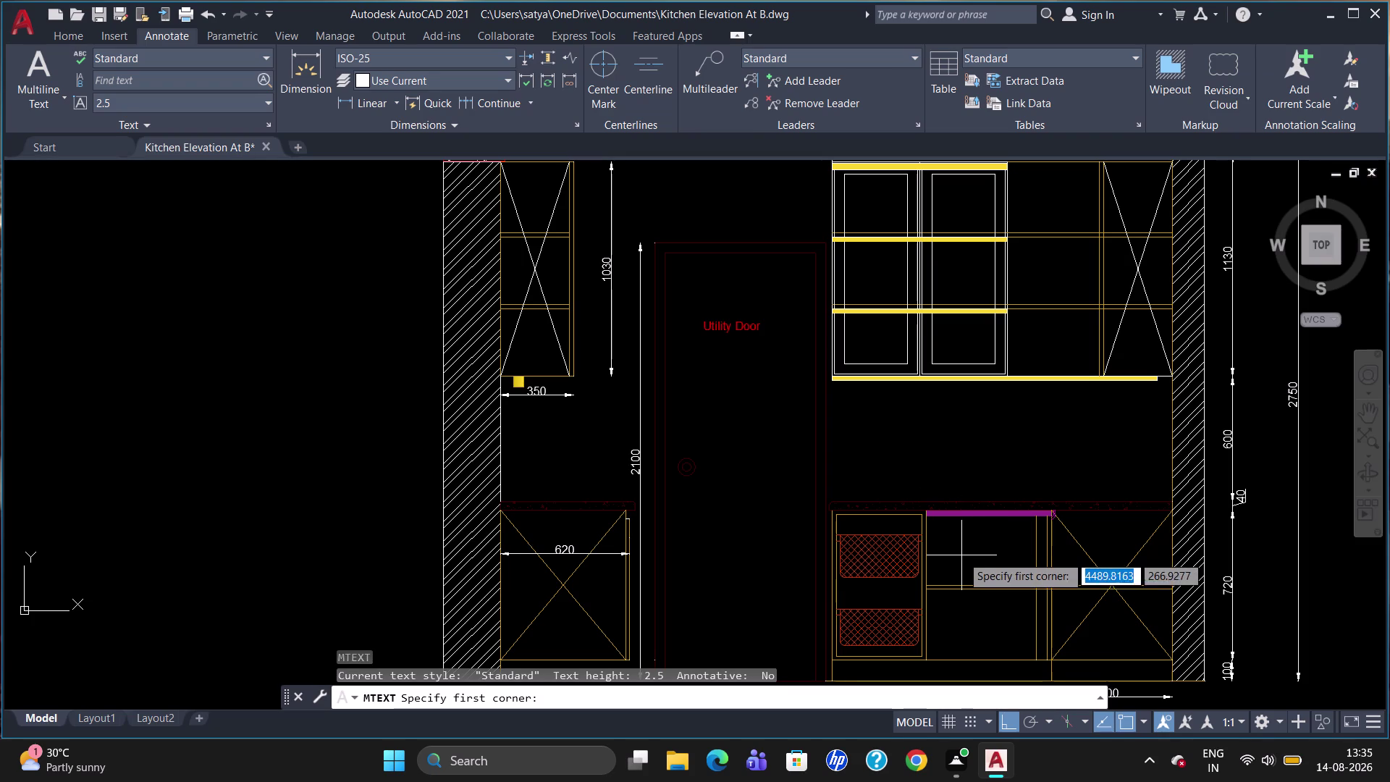
click(949, 538)
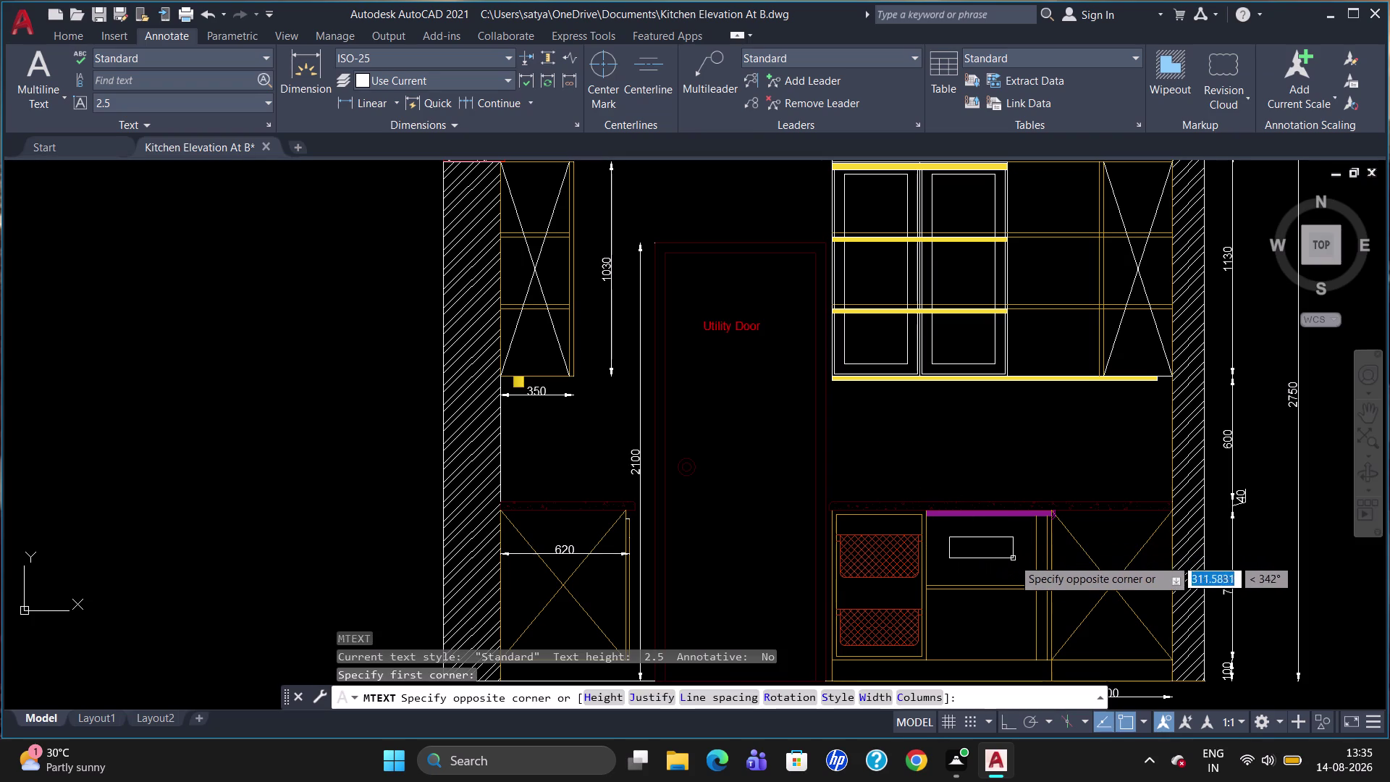
click(1018, 568)
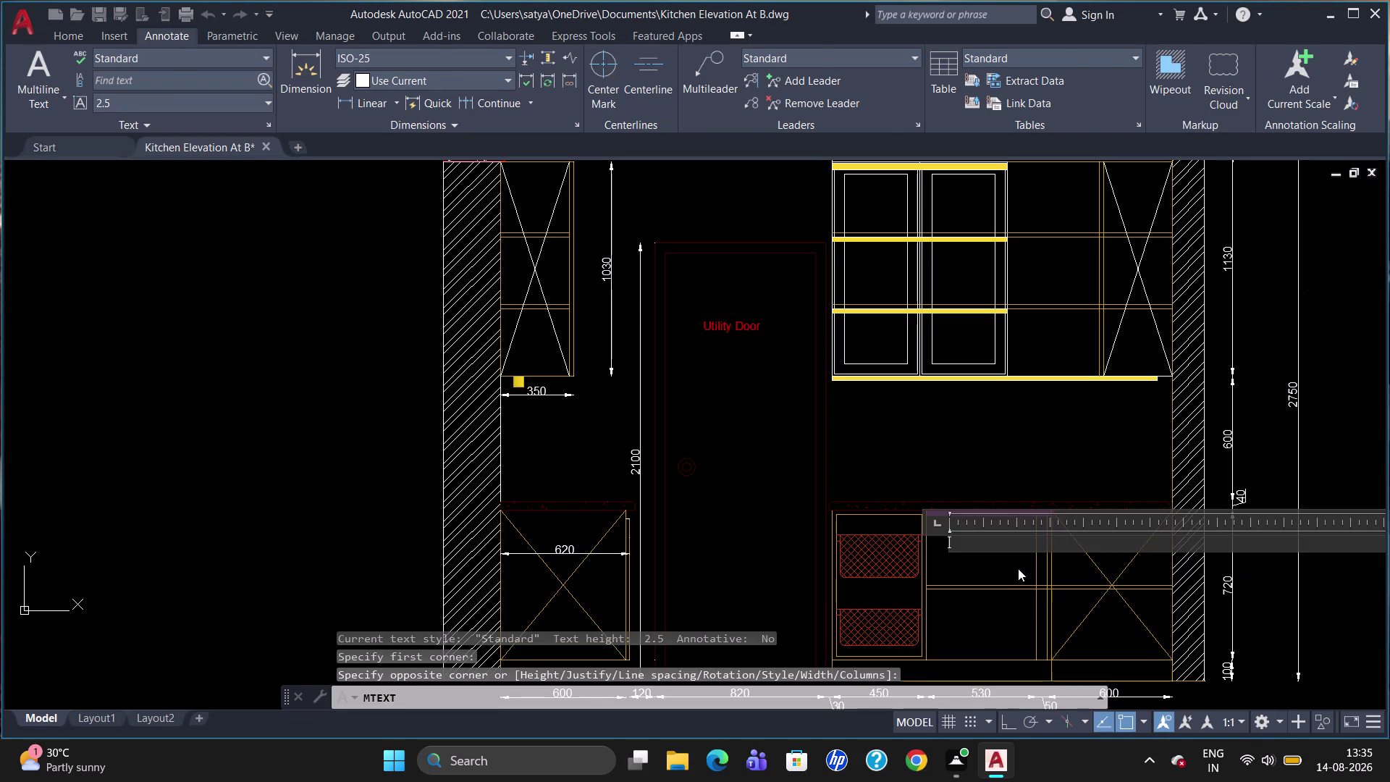
click(218, 77)
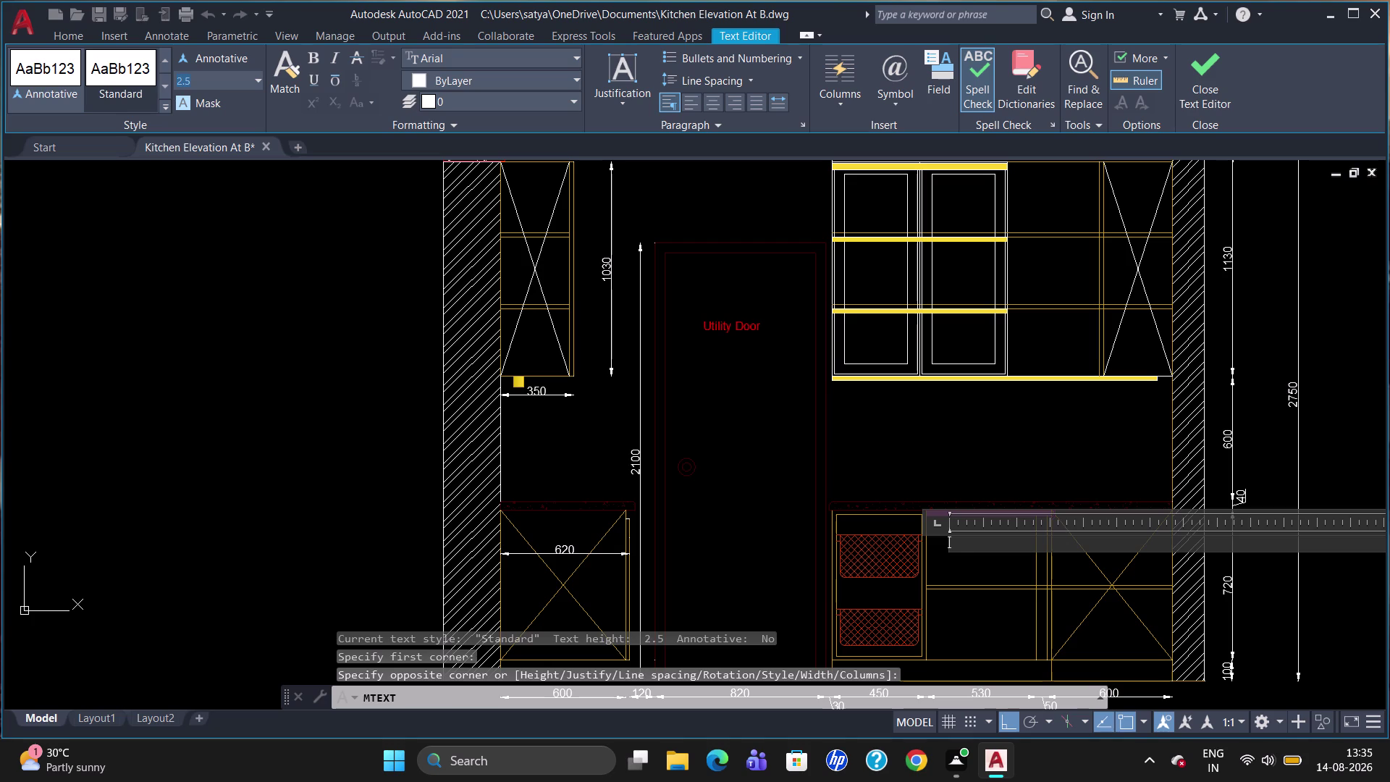
key(BackSpace)
text(40)
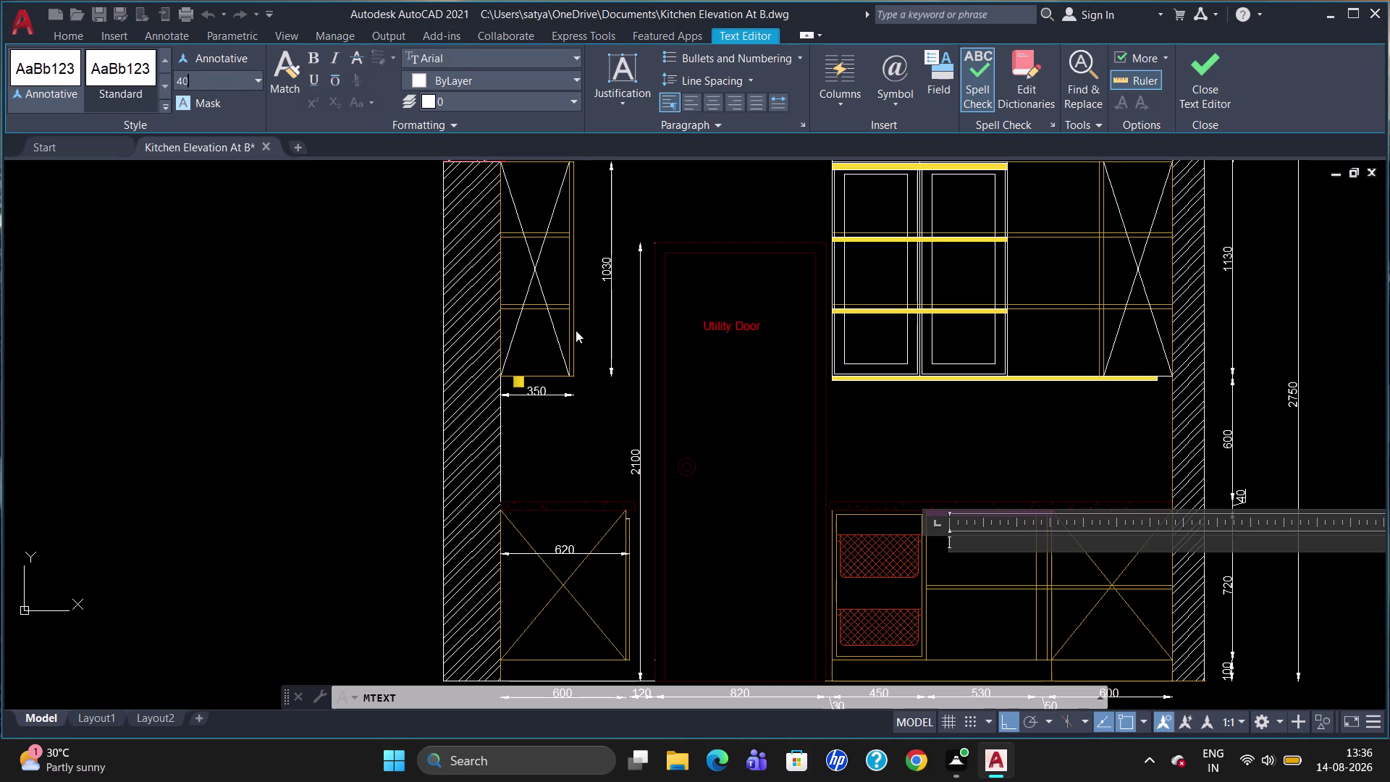
click(968, 539)
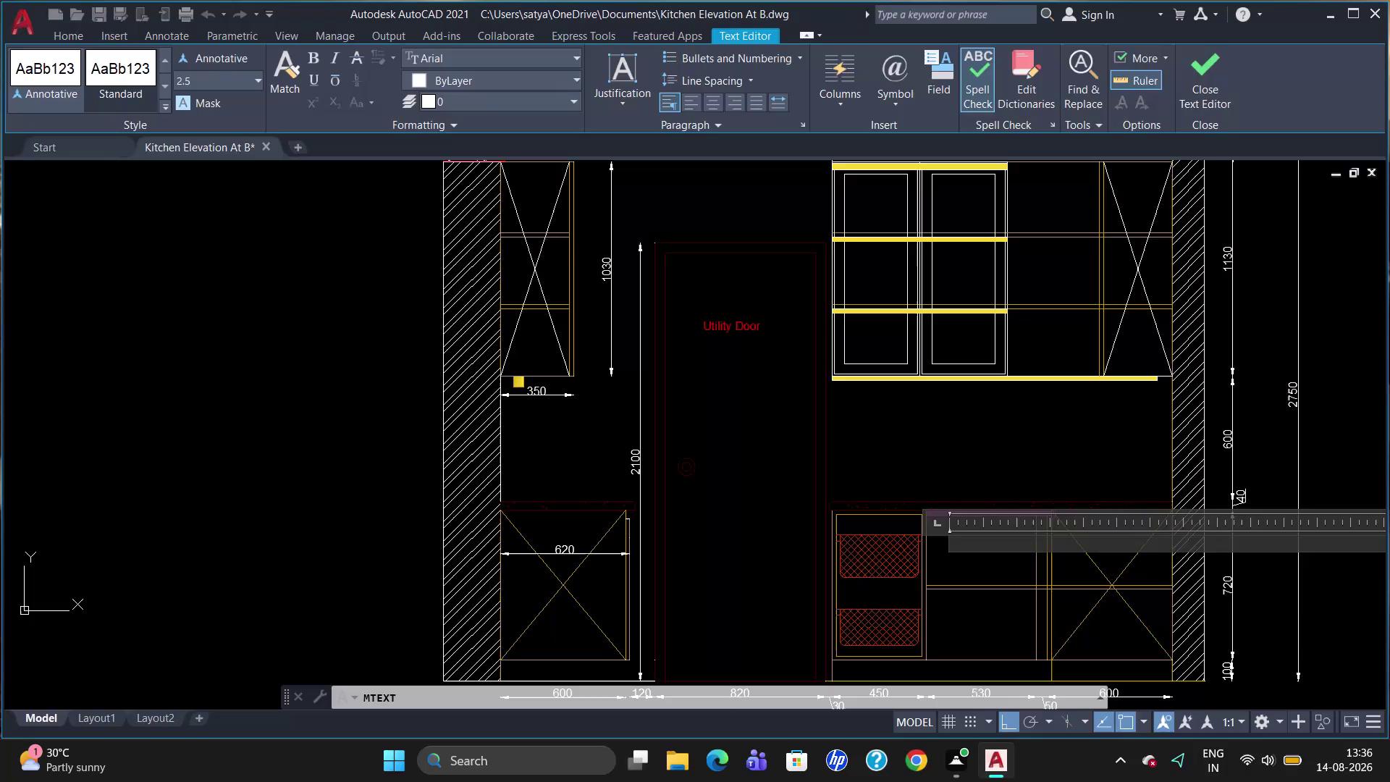
Type the first note line '1- Openable Shutter'.
key(1)
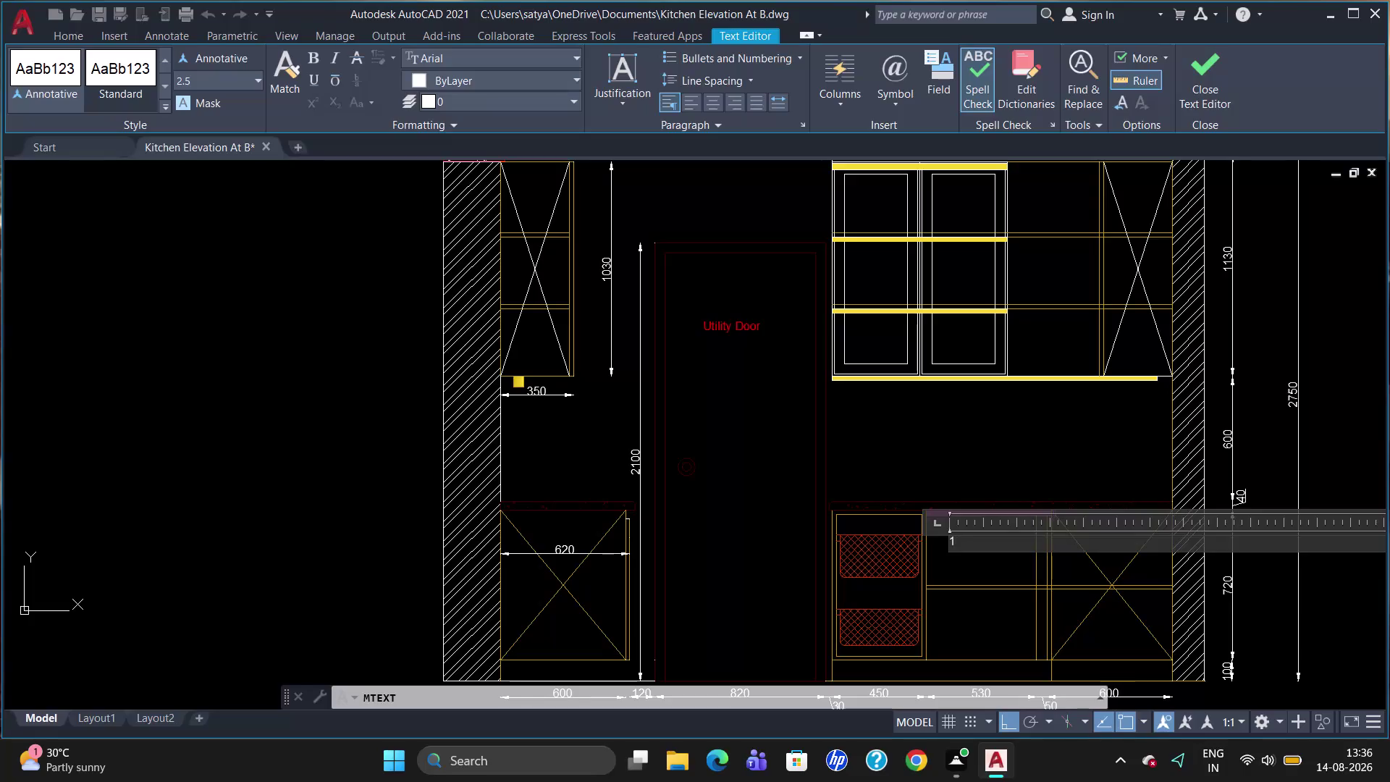
key(minus)
key(space)
key(o)
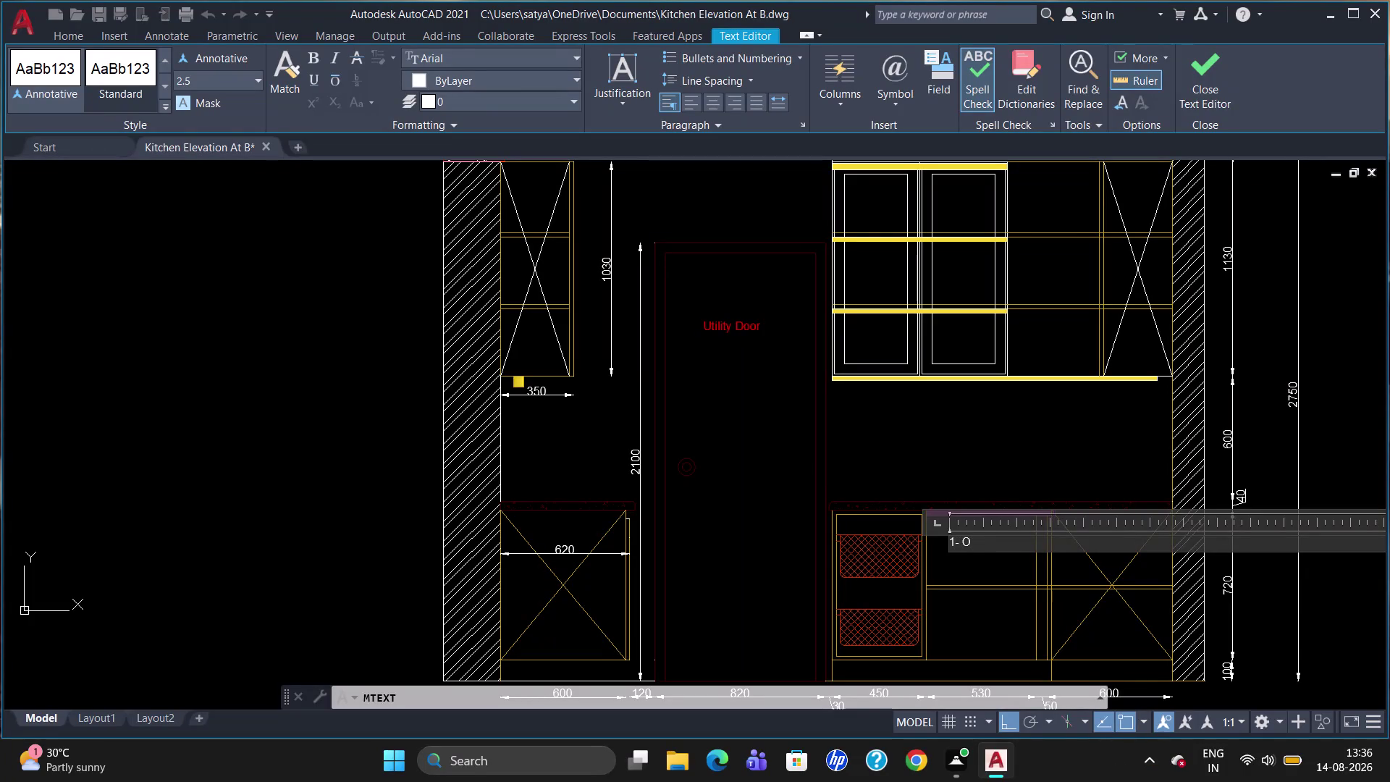
text(pena)
text(b)
text(le)
key(space)
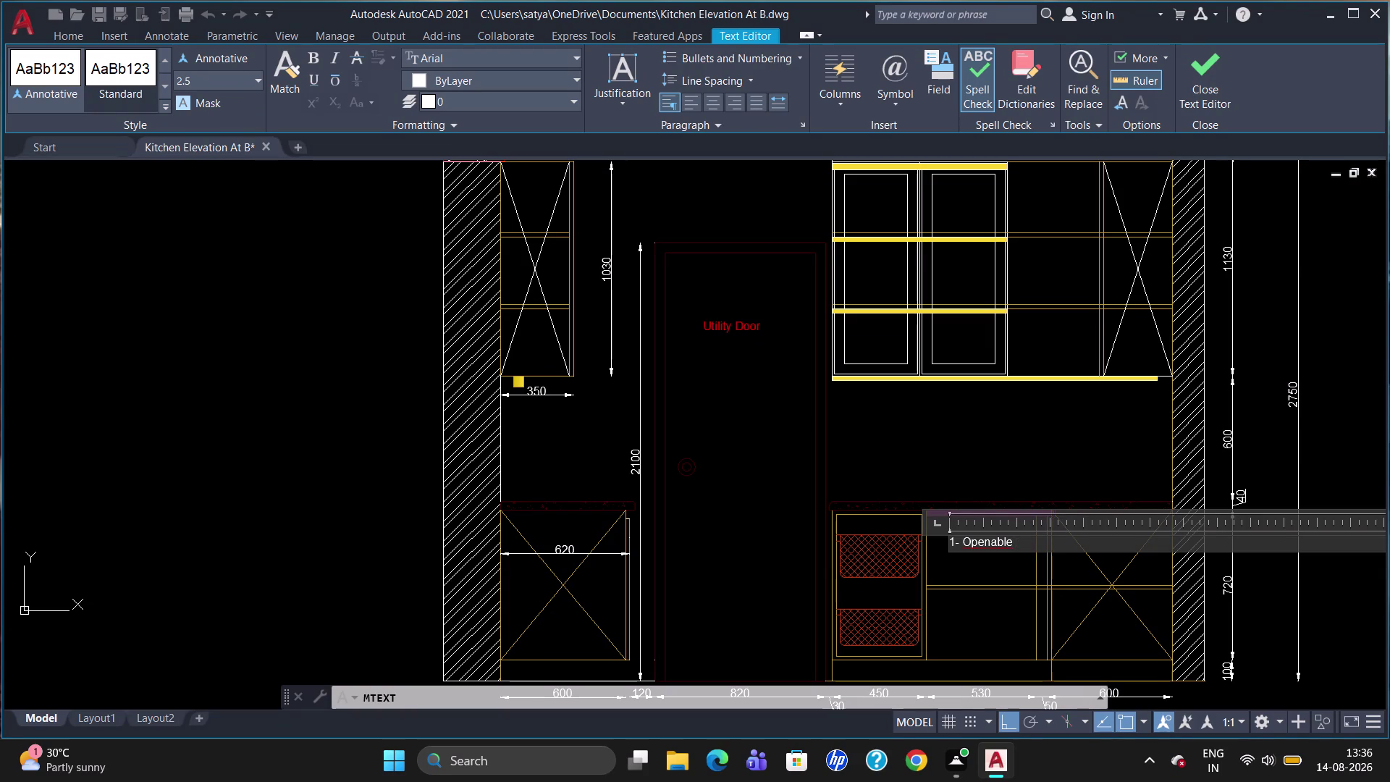
key(BackSpace)
key(Return)
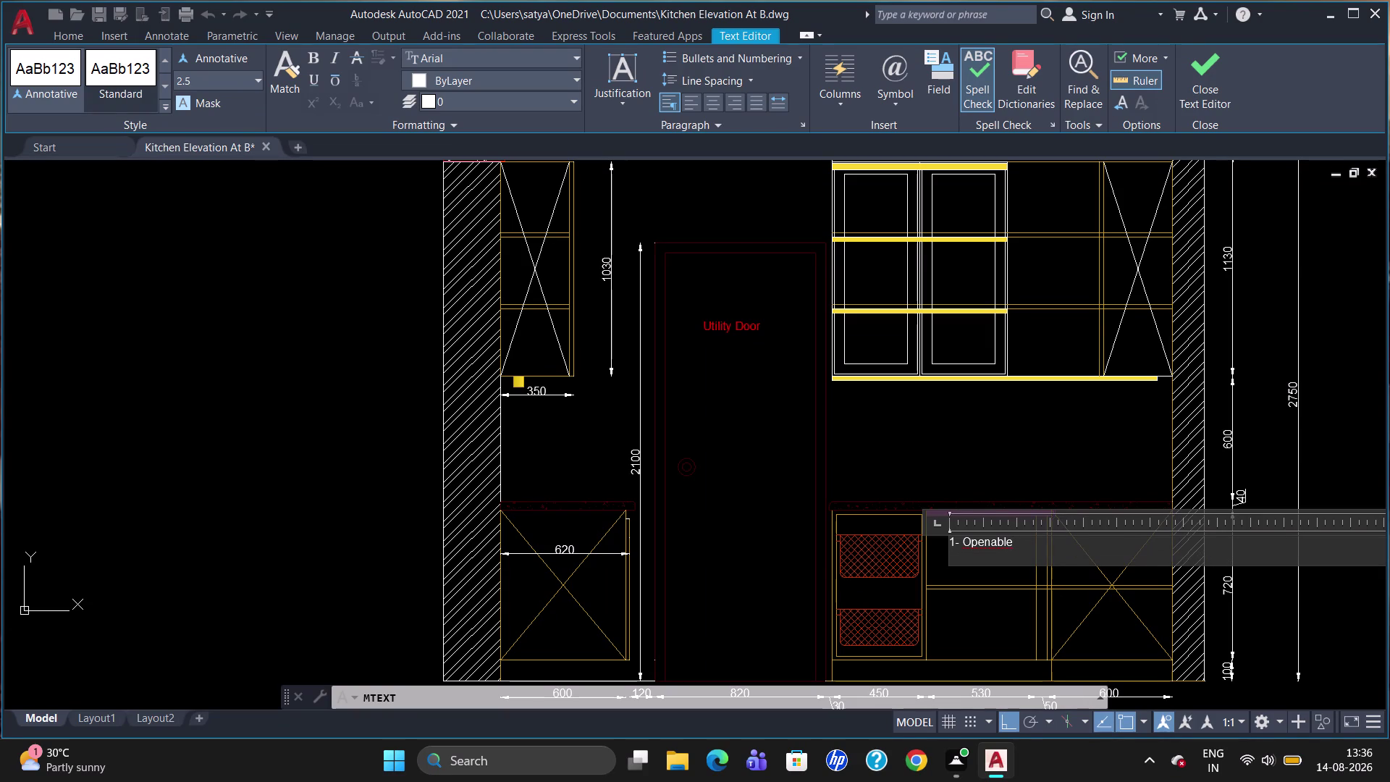
text(hutter)
key(Return)
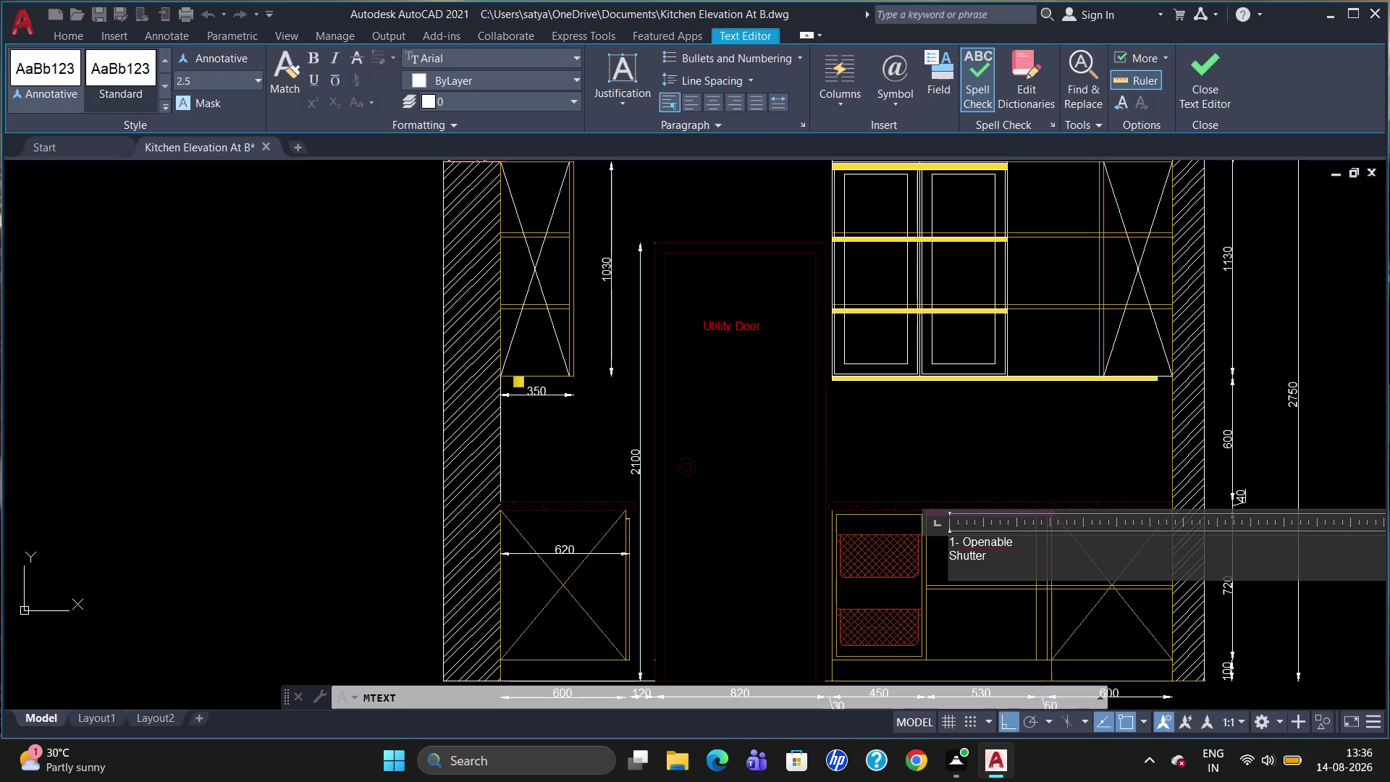
Add the second line '1- Fix. Shelf' and save the note text.
key(space)
key(space)
key(space)
key(space)
key(space)
key(space)
key(1)
key(minus)
key(space)
text(ix)
key(period)
key(s)
text(he)
text(lf)
key(Escape)
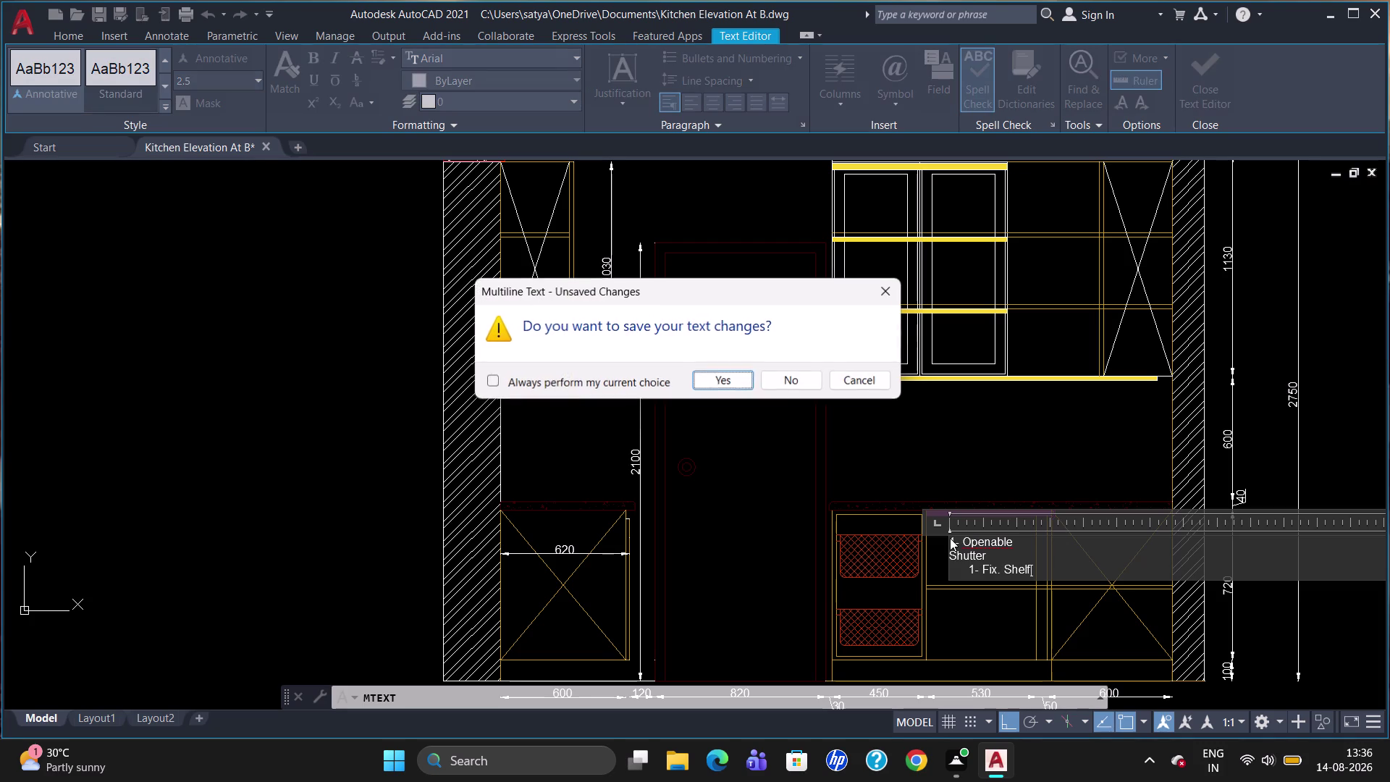
click(699, 375)
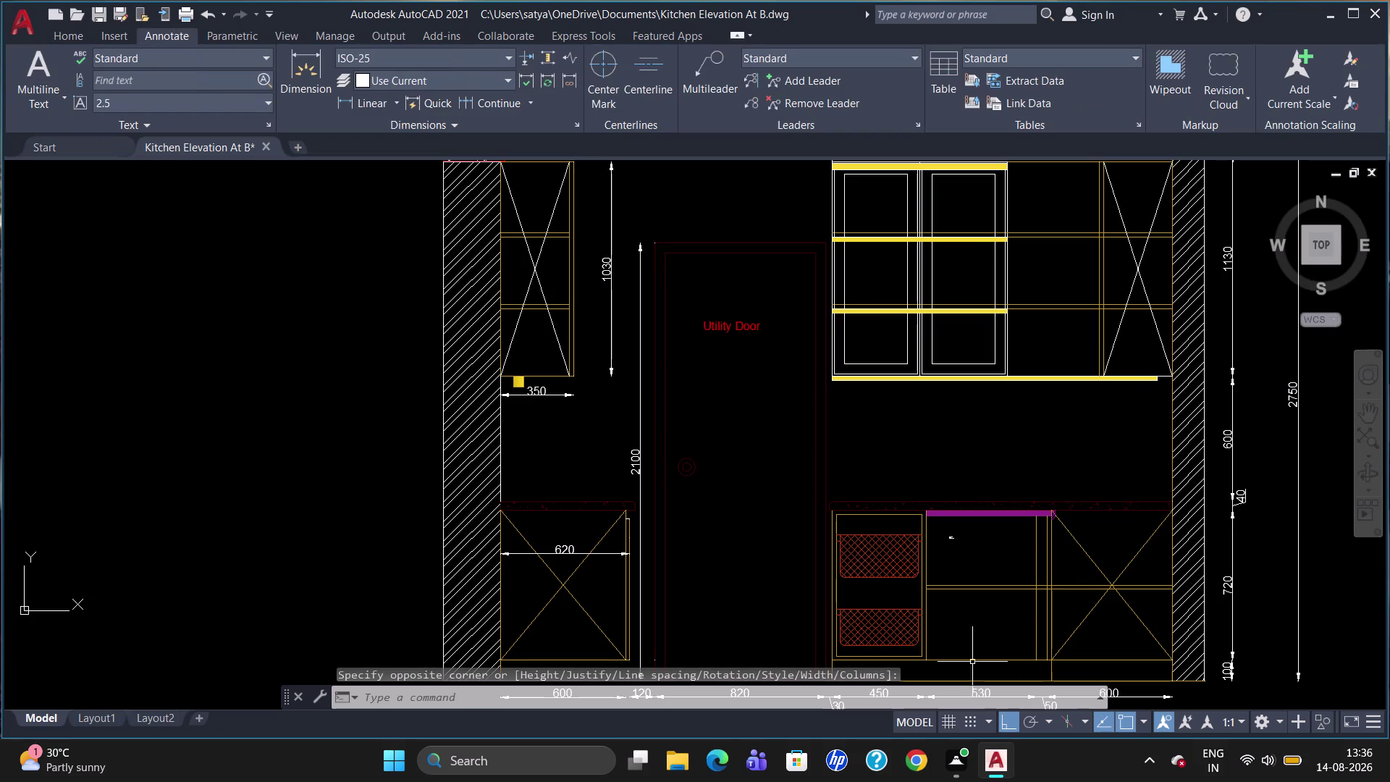
Set all of the cabinet note's text to height 40.
double_click(947, 536)
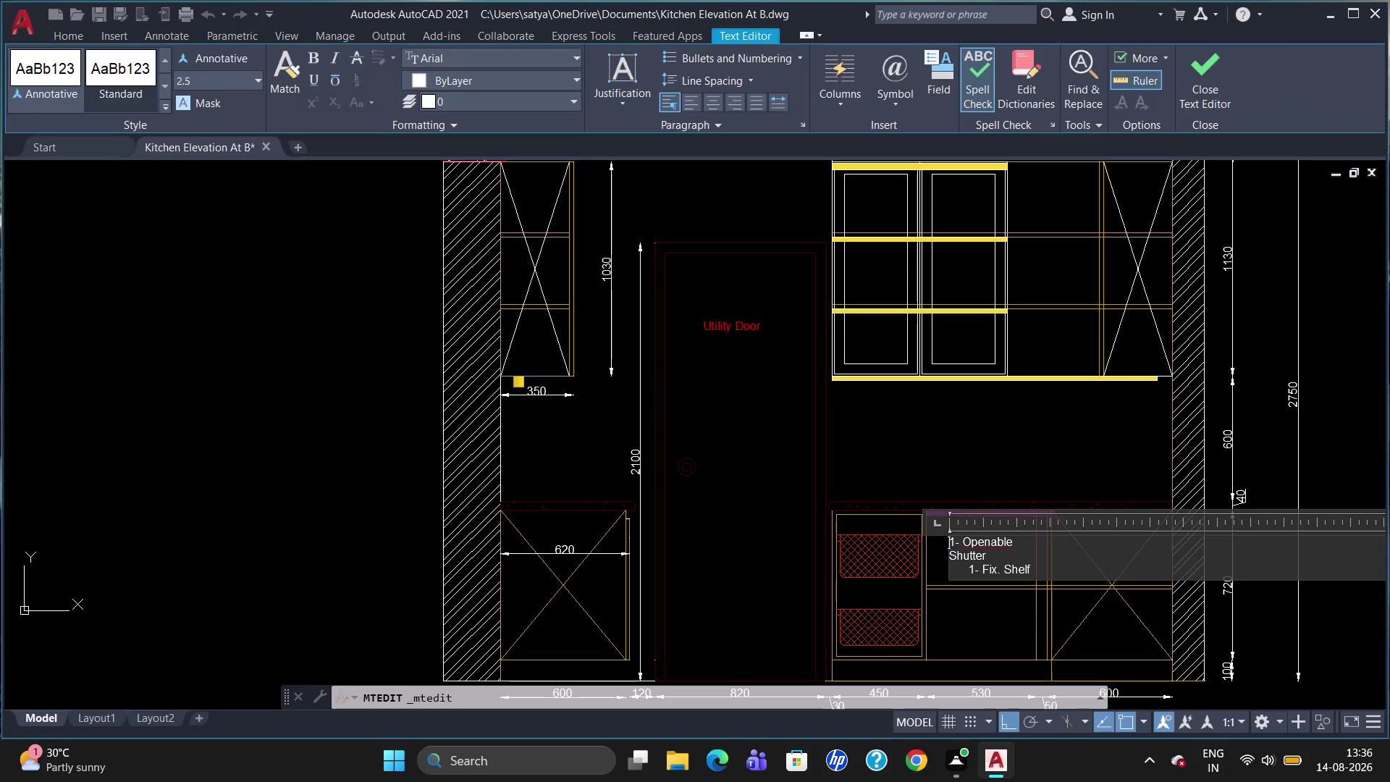
drag(950, 541, 1033, 576)
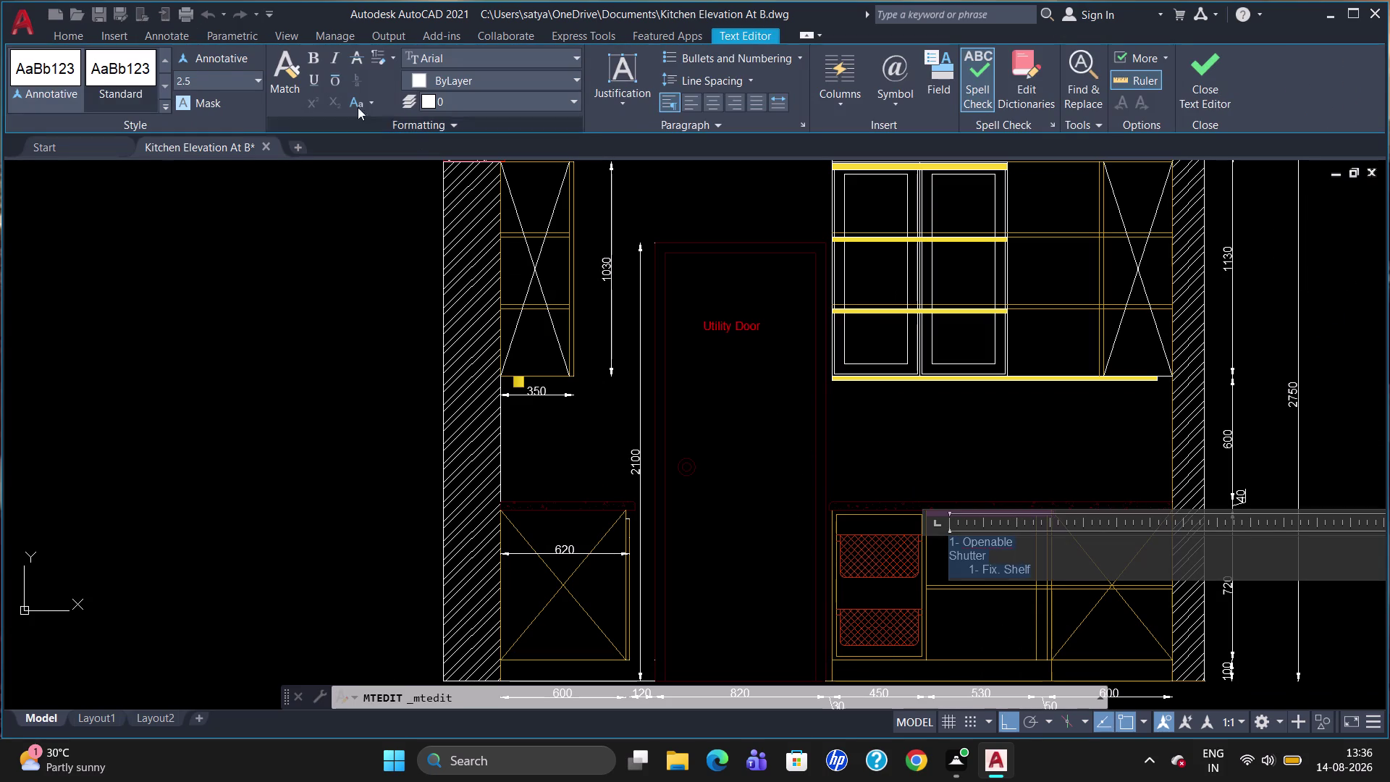
click(225, 73)
key(BackSpace)
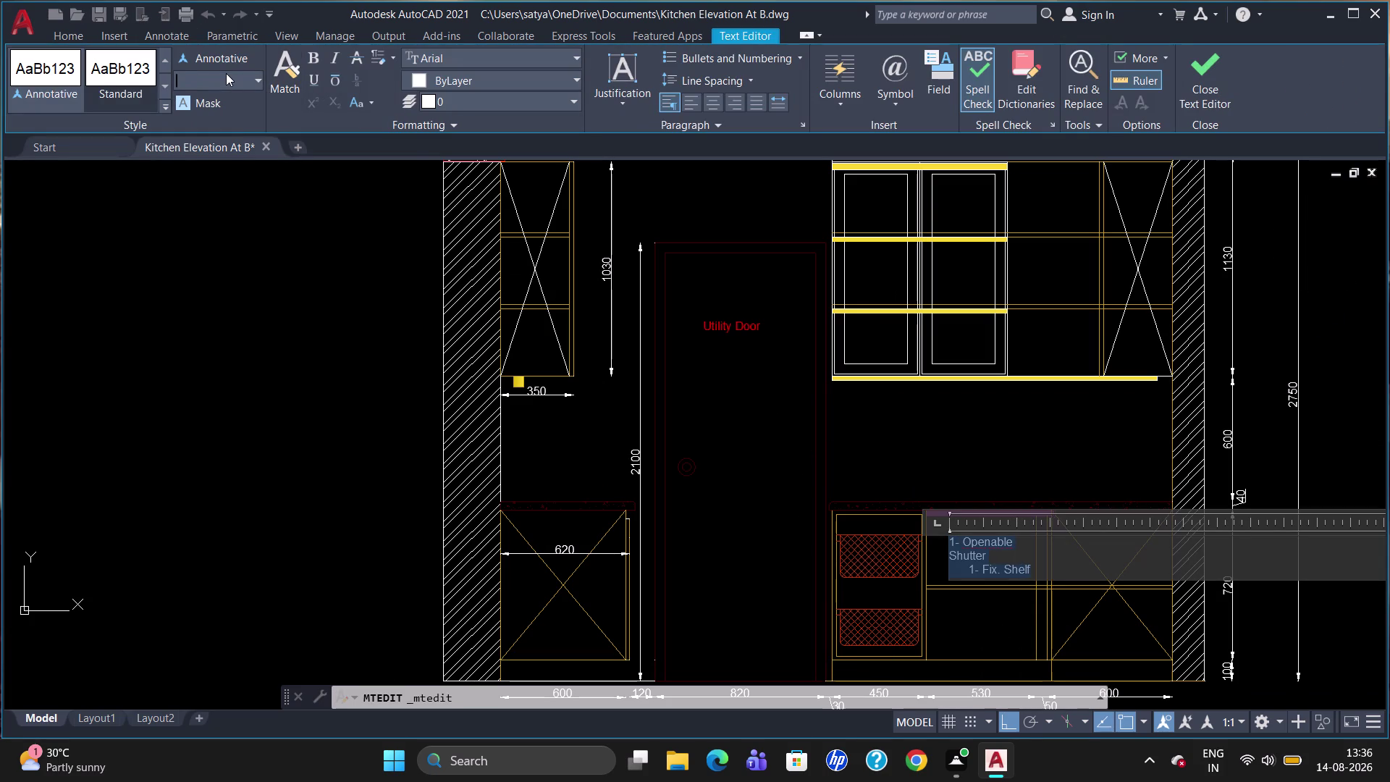
text(40)
key(Return)
key(Escape)
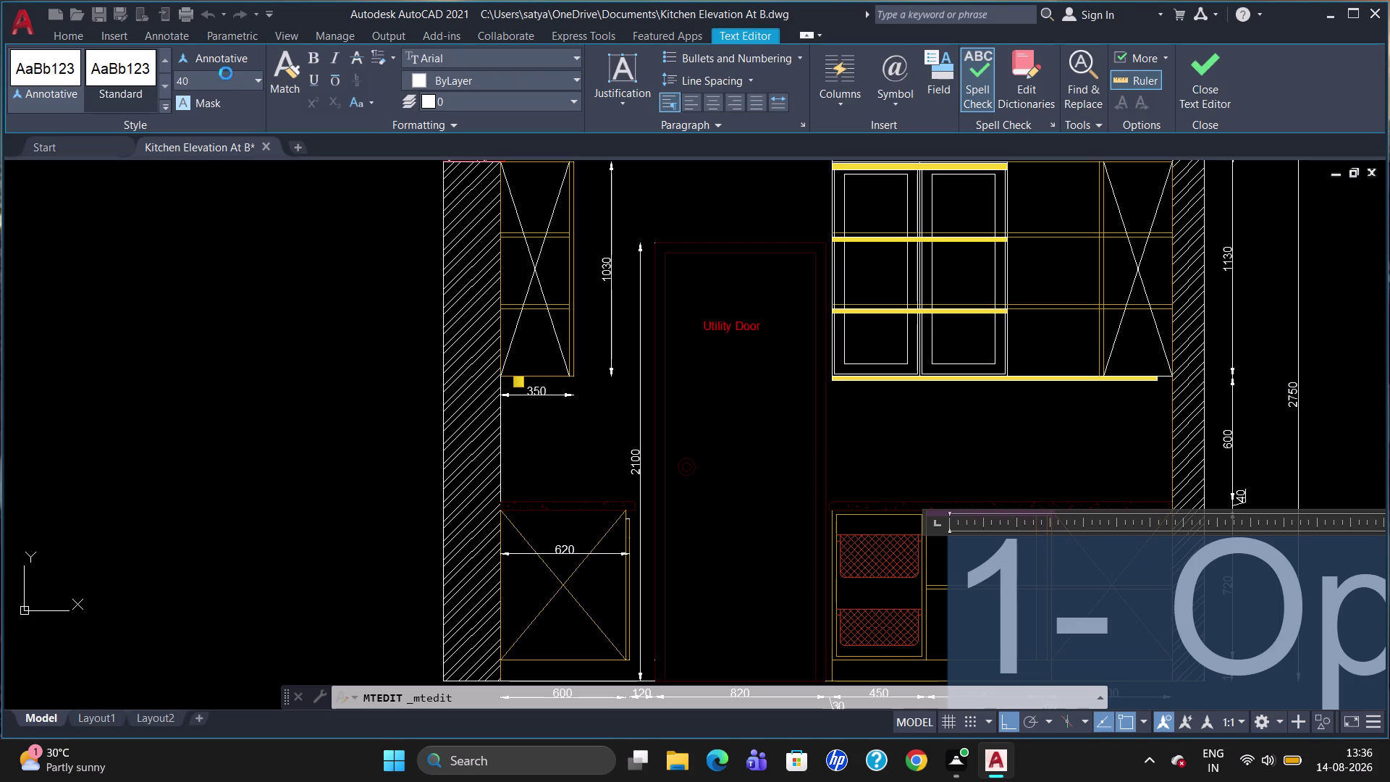
click(714, 377)
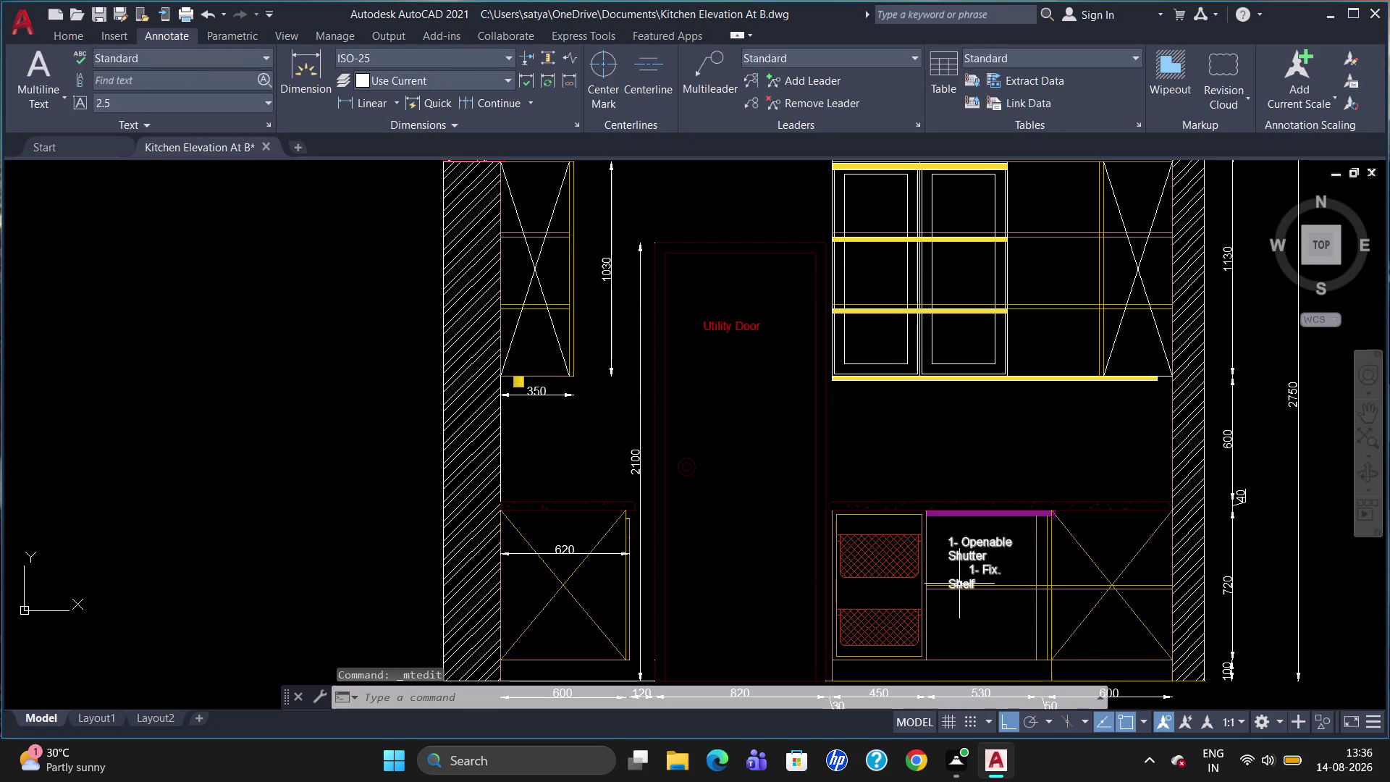
Widen the note box so '1- Fix. Shelf' fits on one line, and save.
click(959, 583)
click(957, 587)
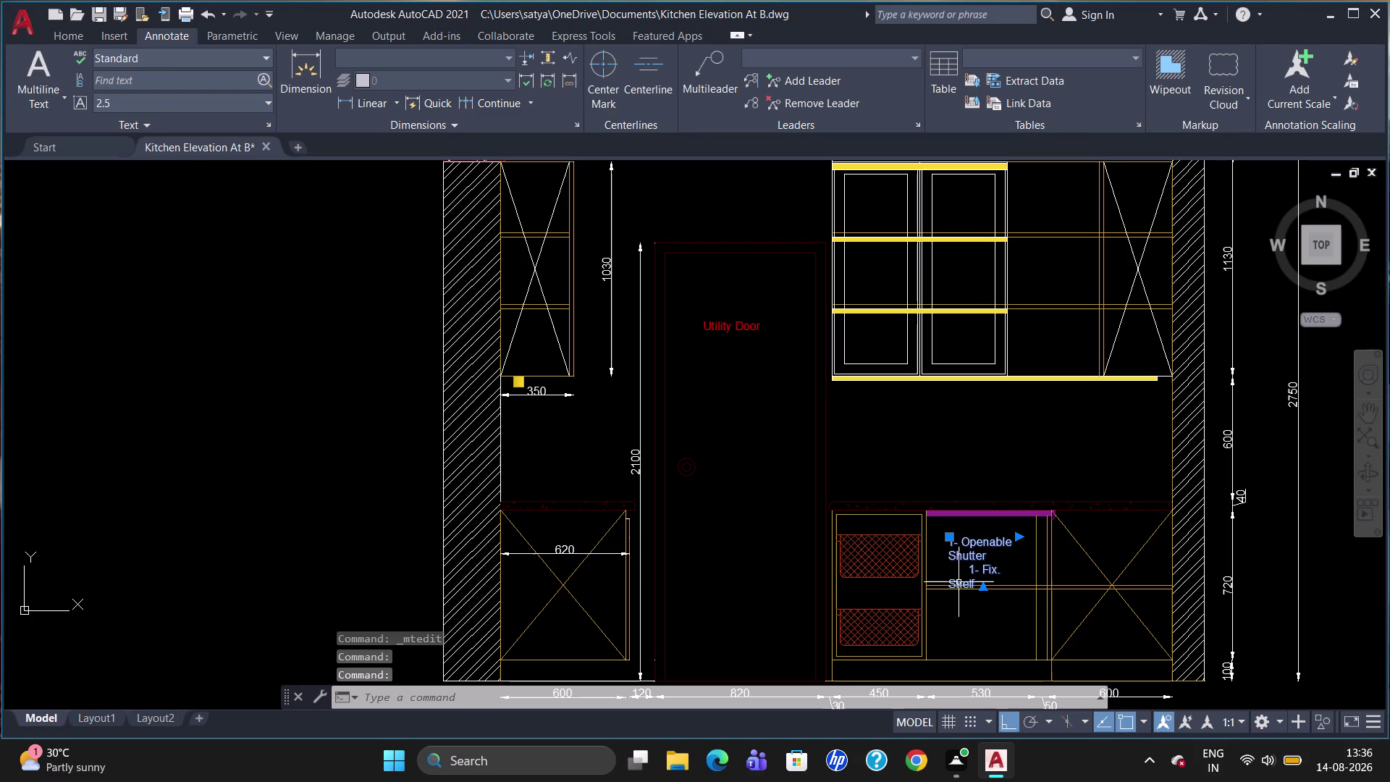
double_click(960, 581)
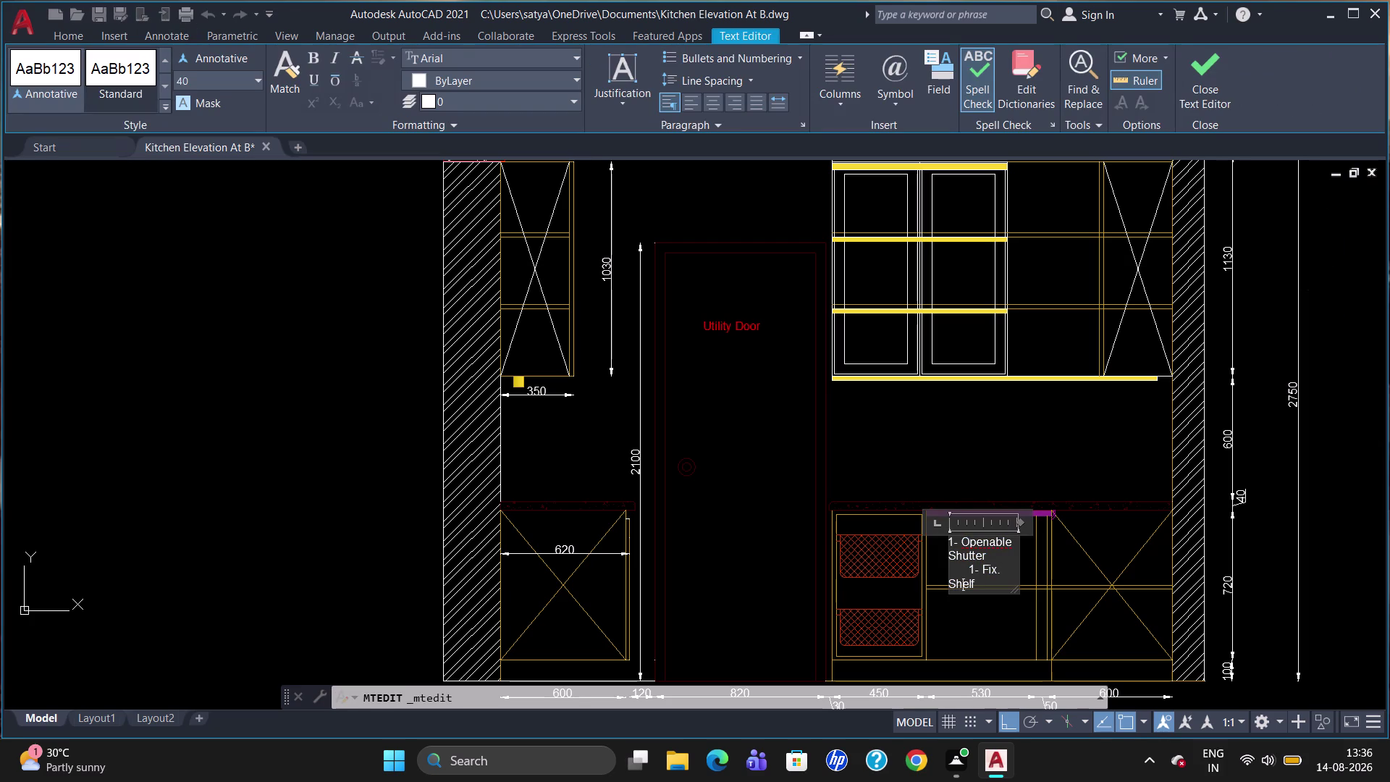
click(948, 585)
drag(1021, 588, 1036, 581)
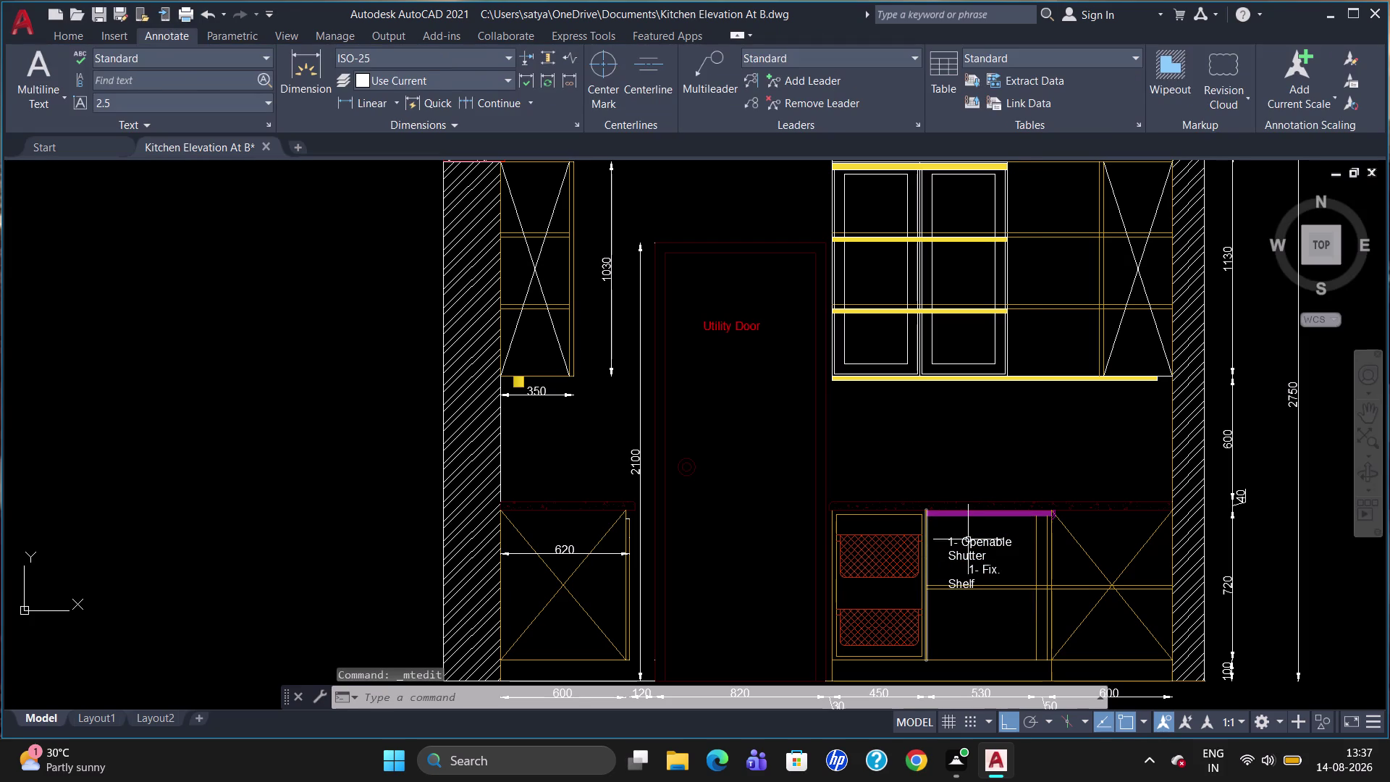
click(970, 541)
click(971, 547)
double_click(971, 555)
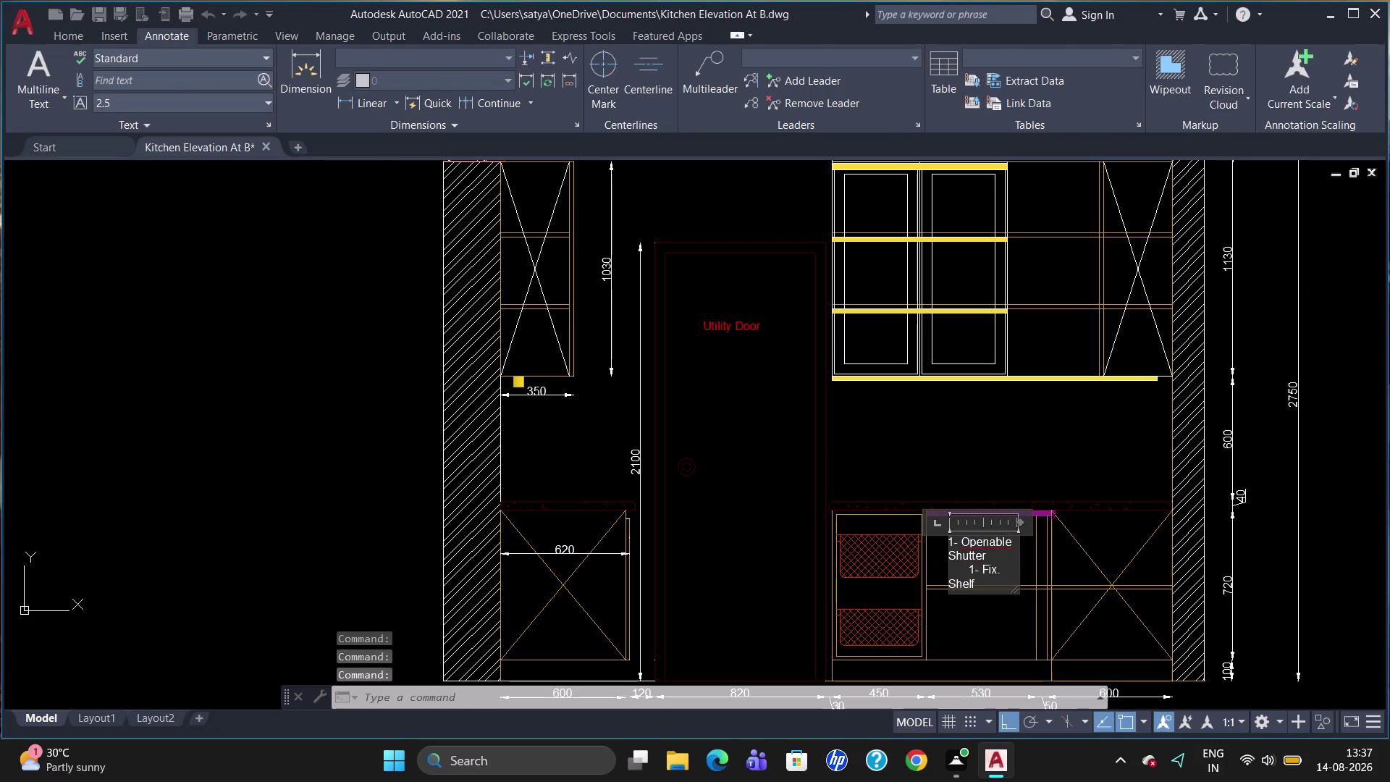
drag(1014, 517, 1023, 517)
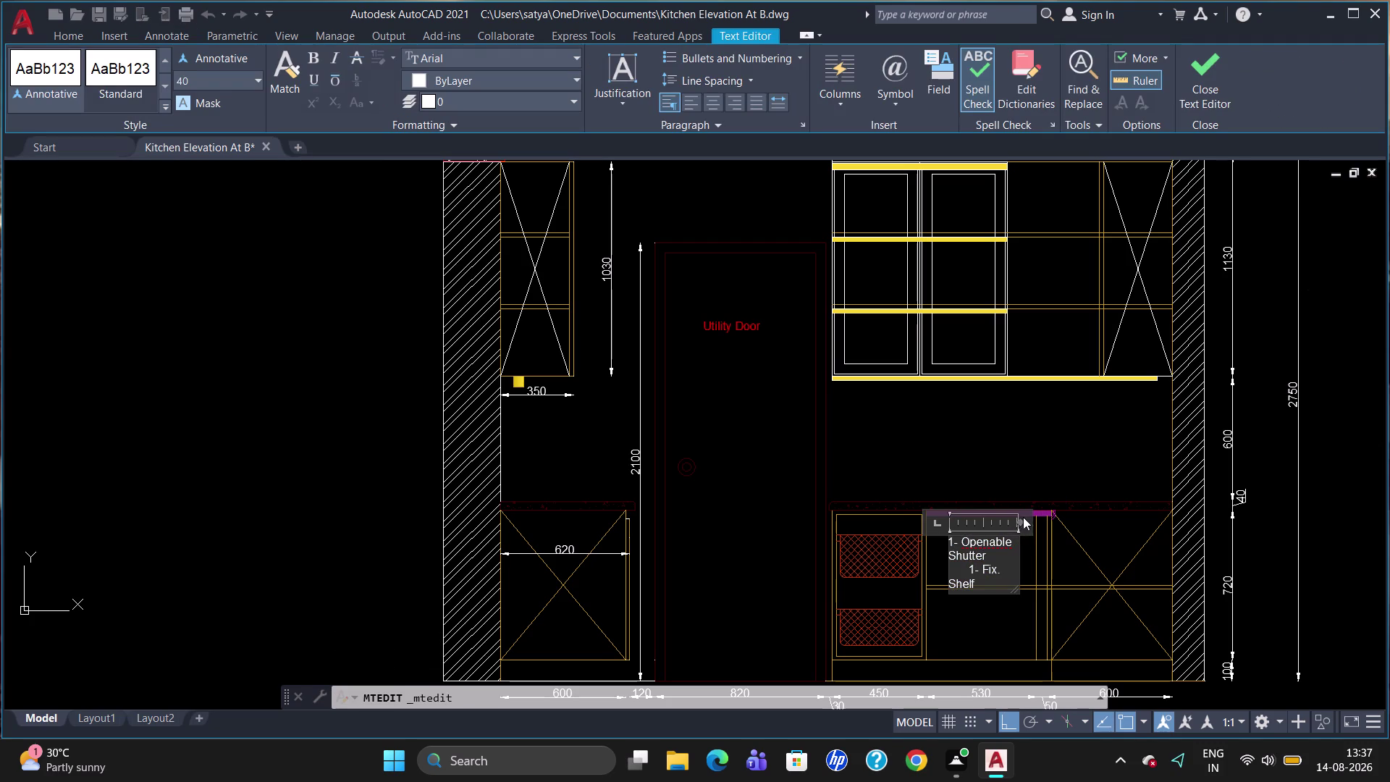
drag(1023, 517, 1028, 518)
drag(1016, 521, 1035, 521)
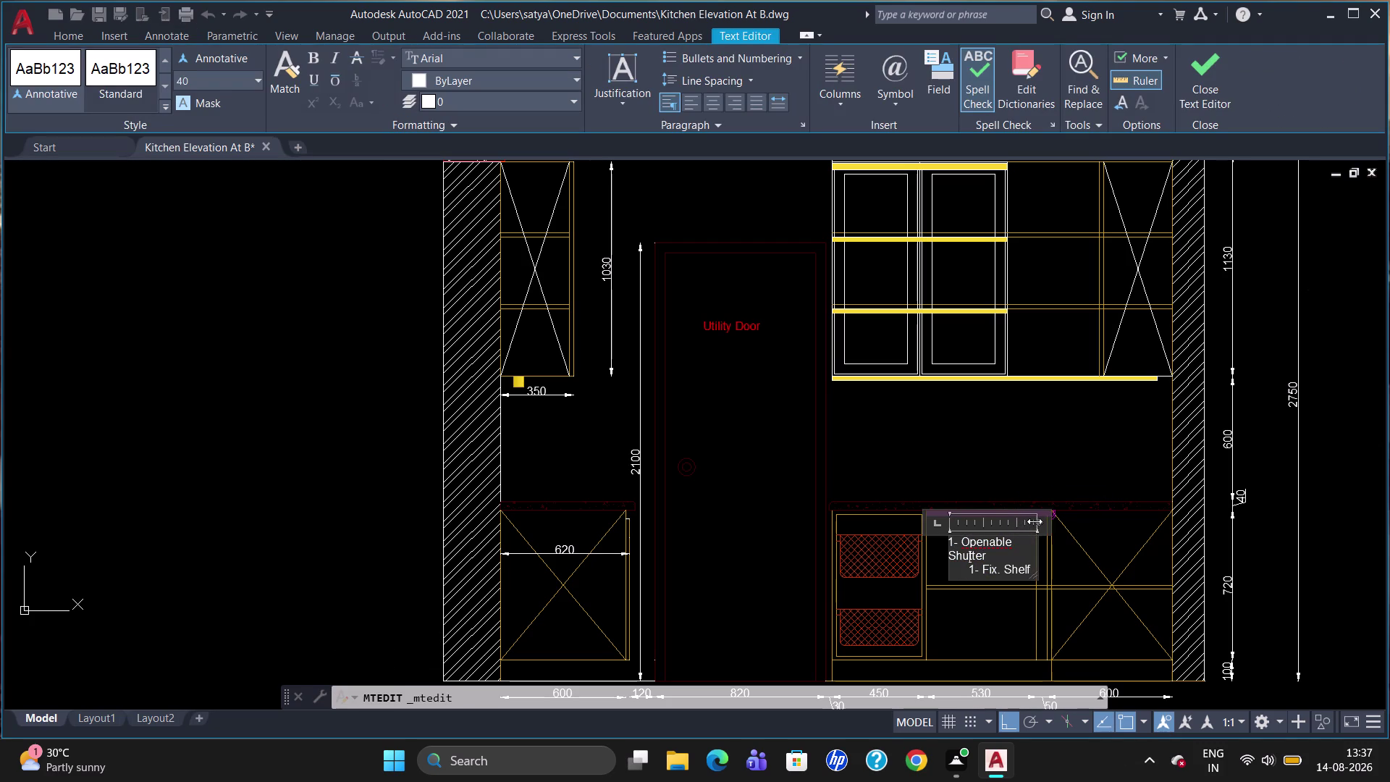
key(Escape)
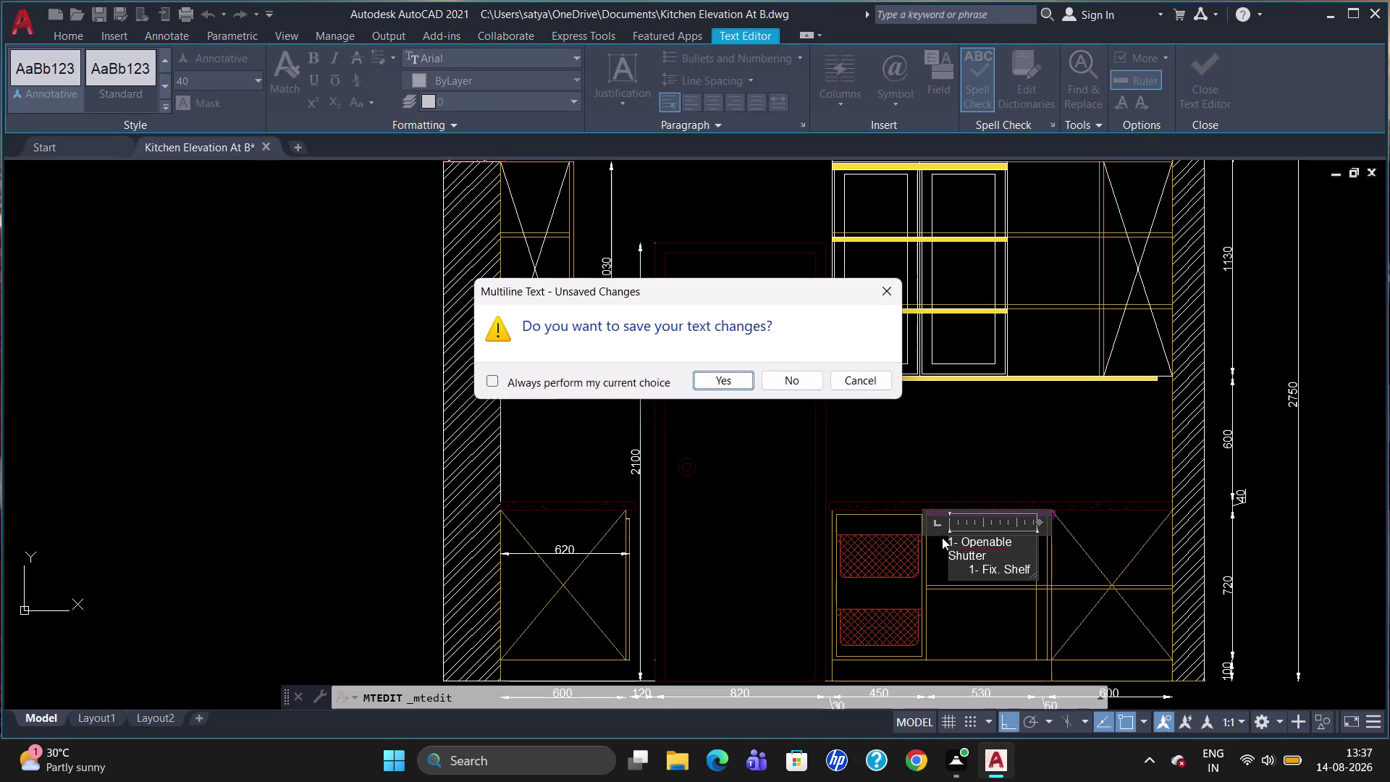
click(721, 378)
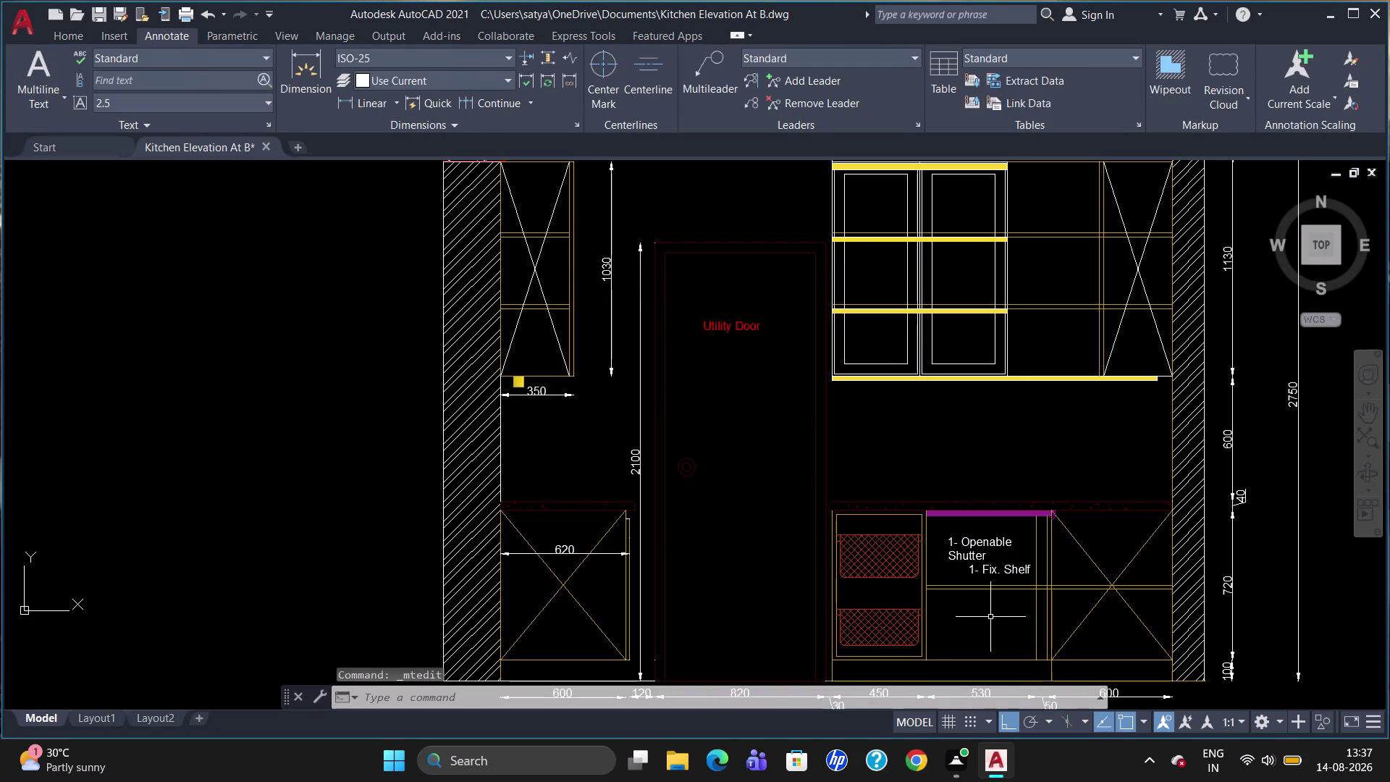
Create a new text label reading 'Blind Corner Unit' under the note.
key(t)
key(Return)
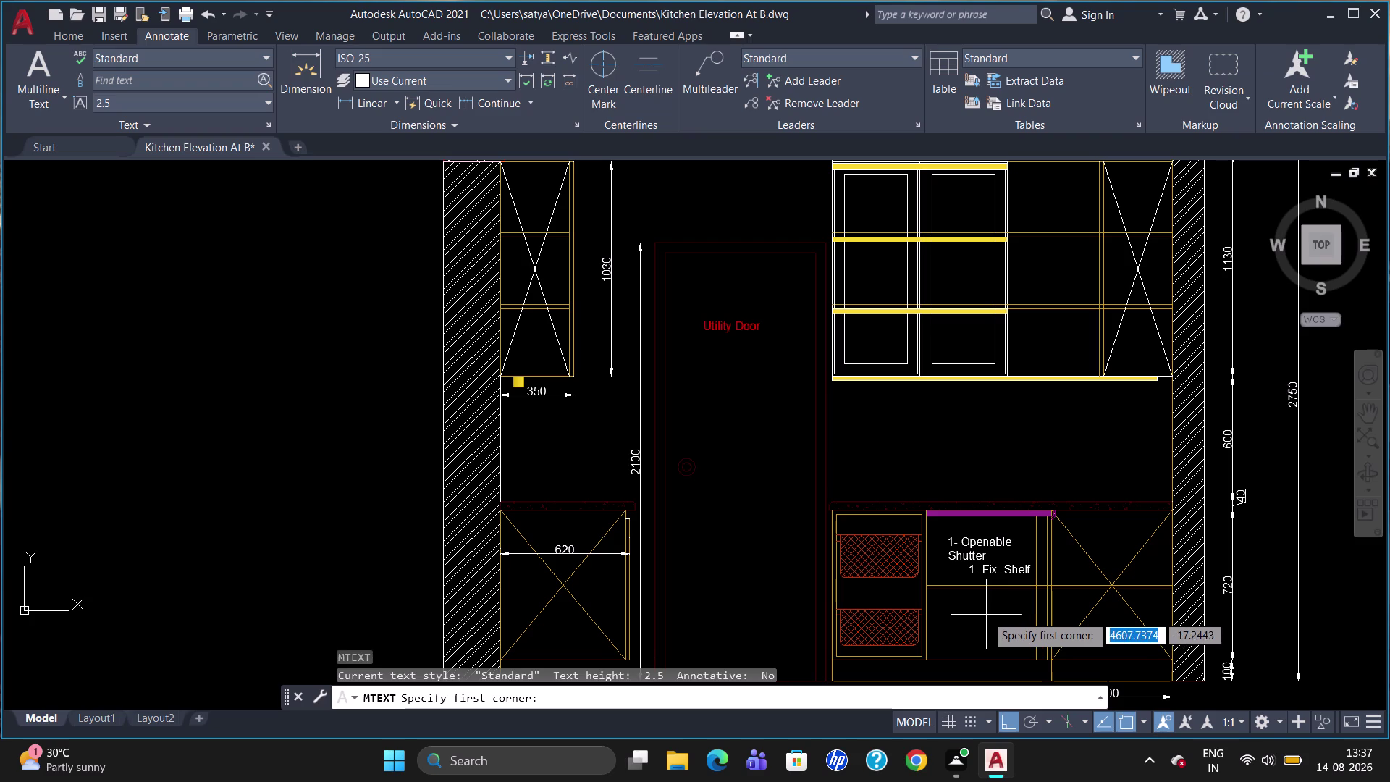
click(995, 614)
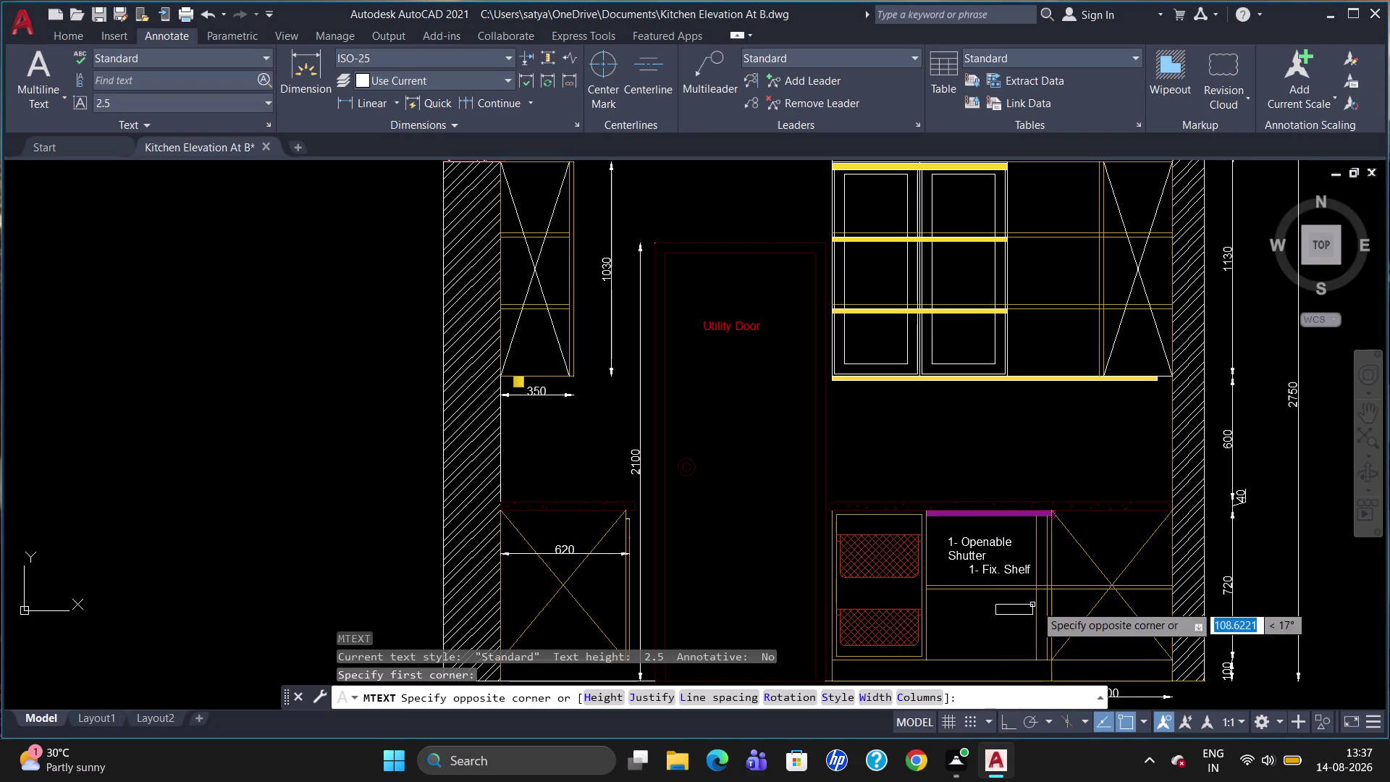
click(1076, 635)
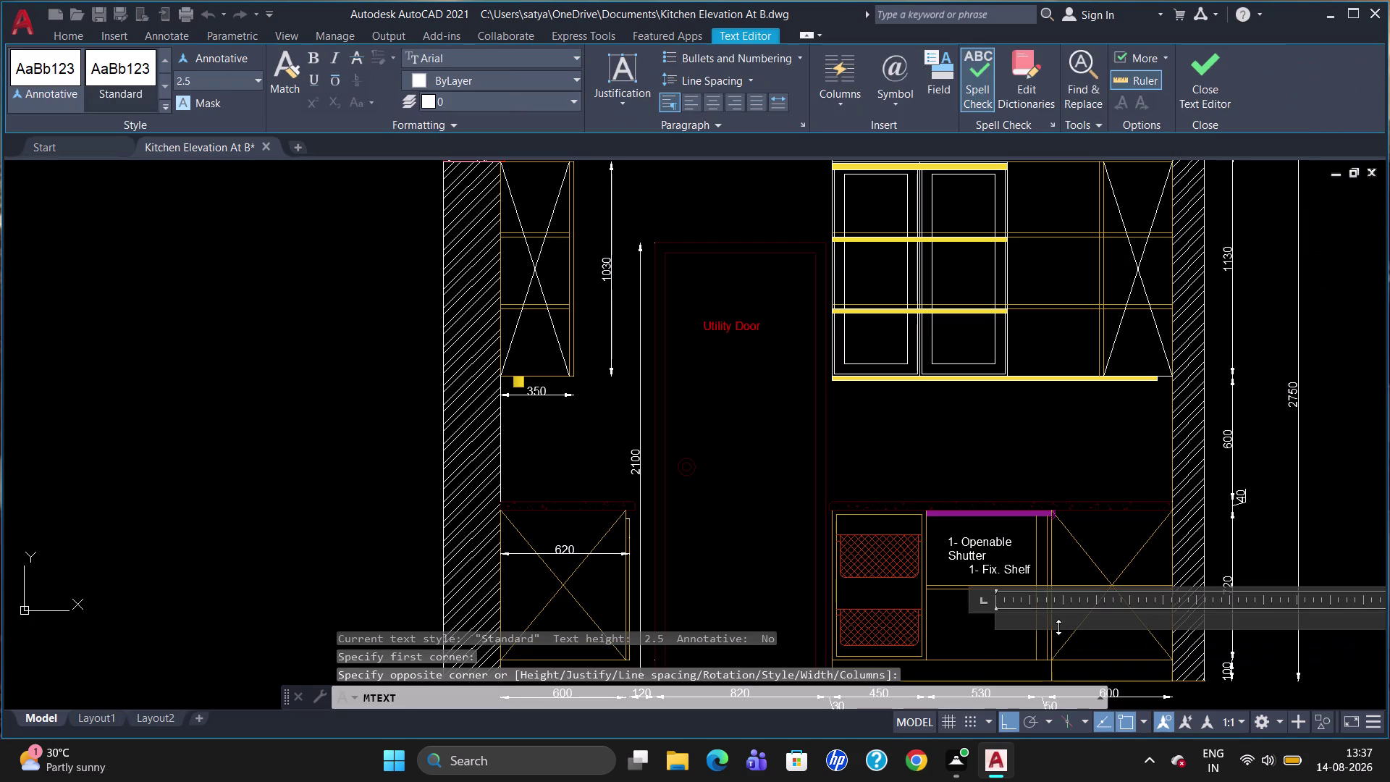
key(b)
text(lind)
key(space)
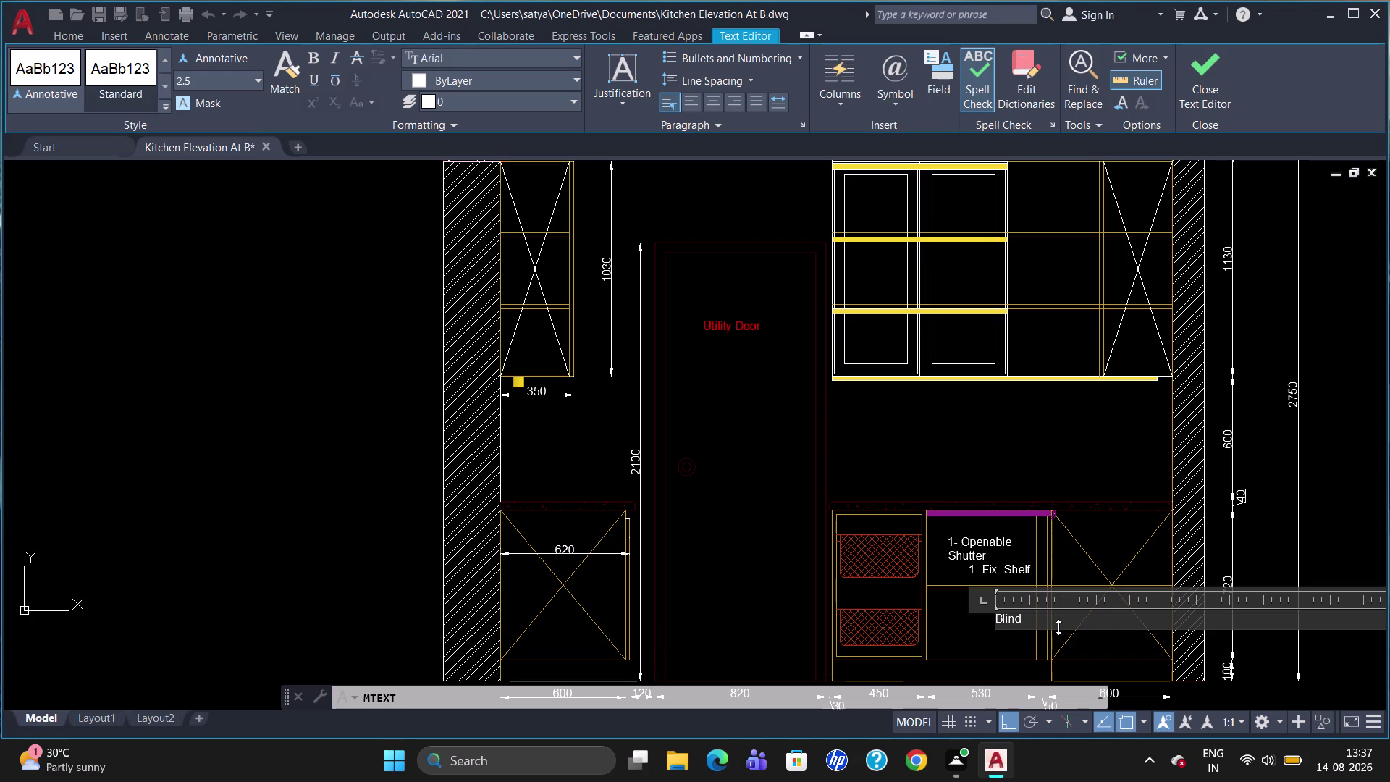
key(c)
text(or)
text(ner)
key(space)
key(u)
text(ni)
text(t)
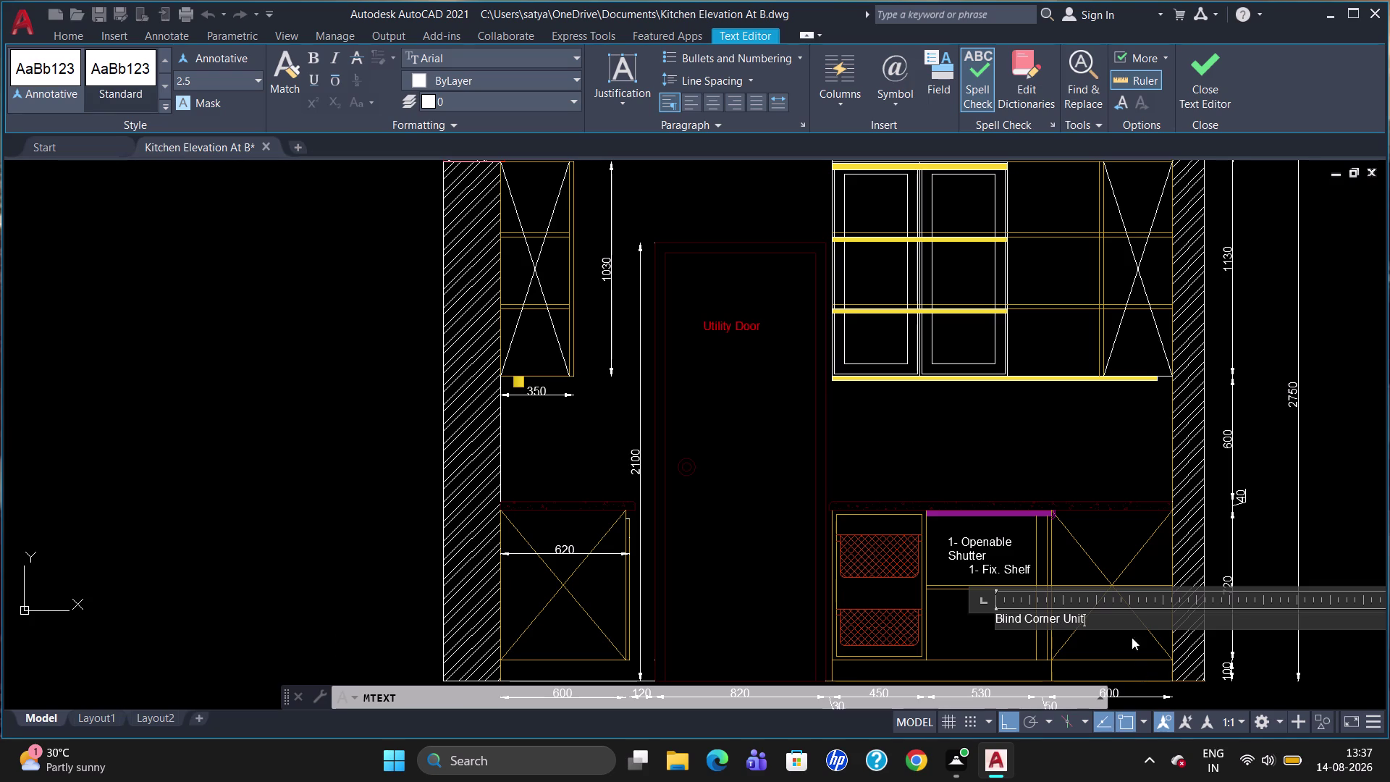
Set the label's text height to 40.
drag(1106, 618, 988, 622)
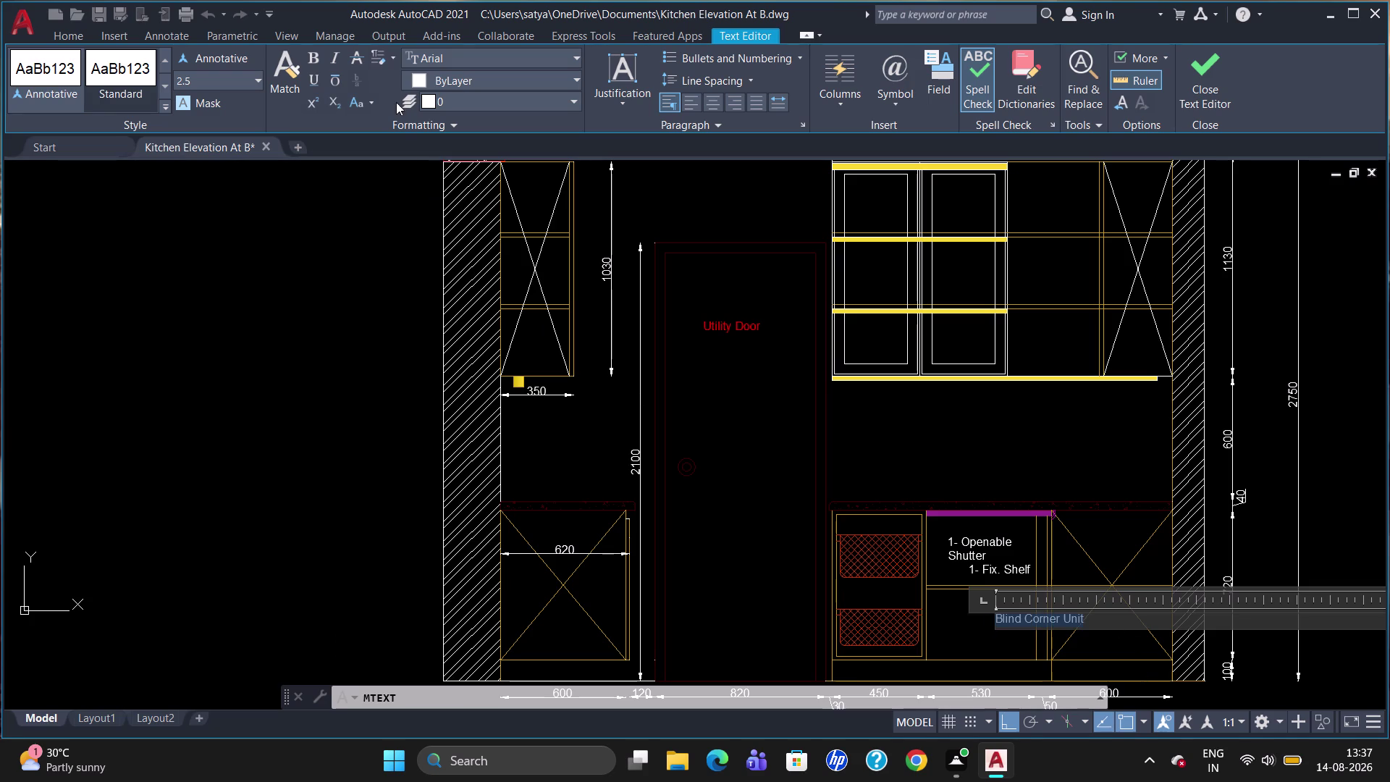
click(243, 79)
key(BackSpace)
key(4)
key(0)
key(Return)
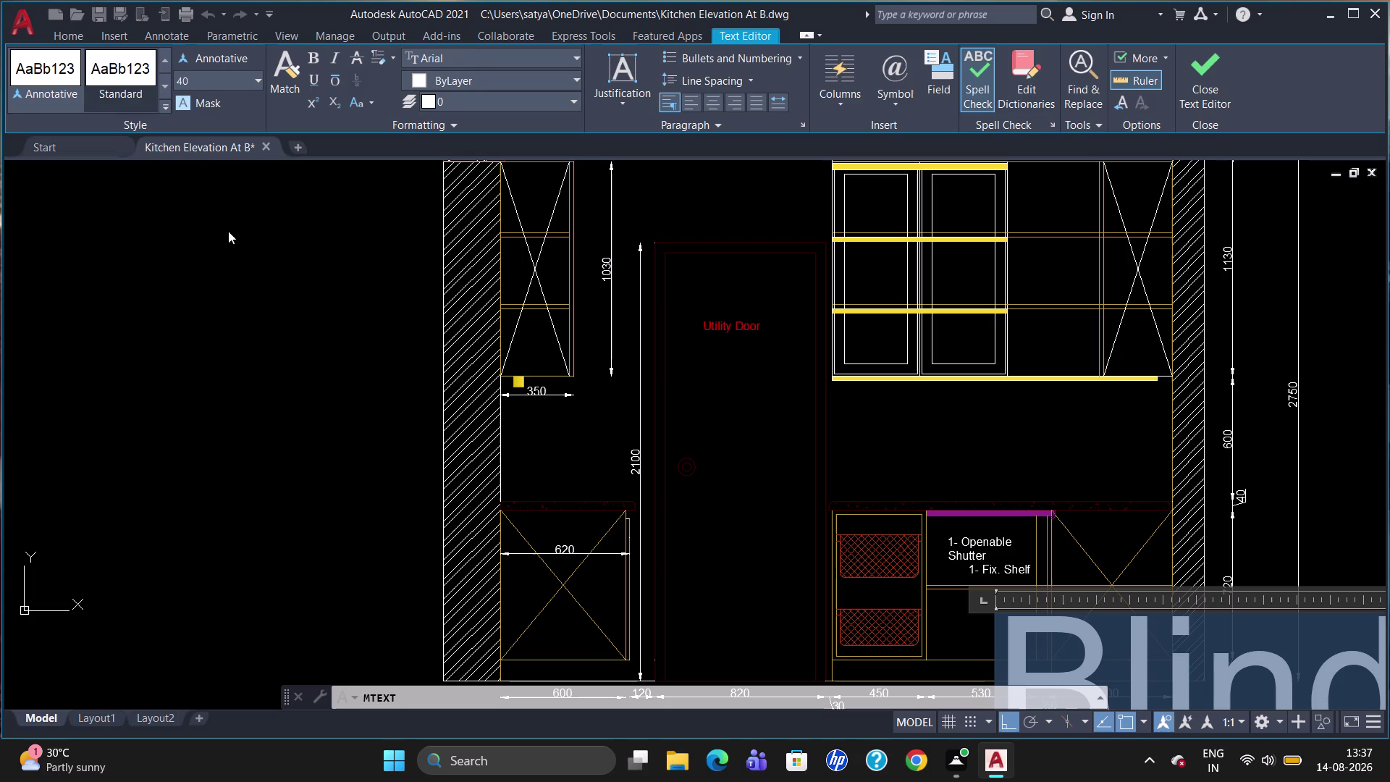
key(Escape)
click(704, 378)
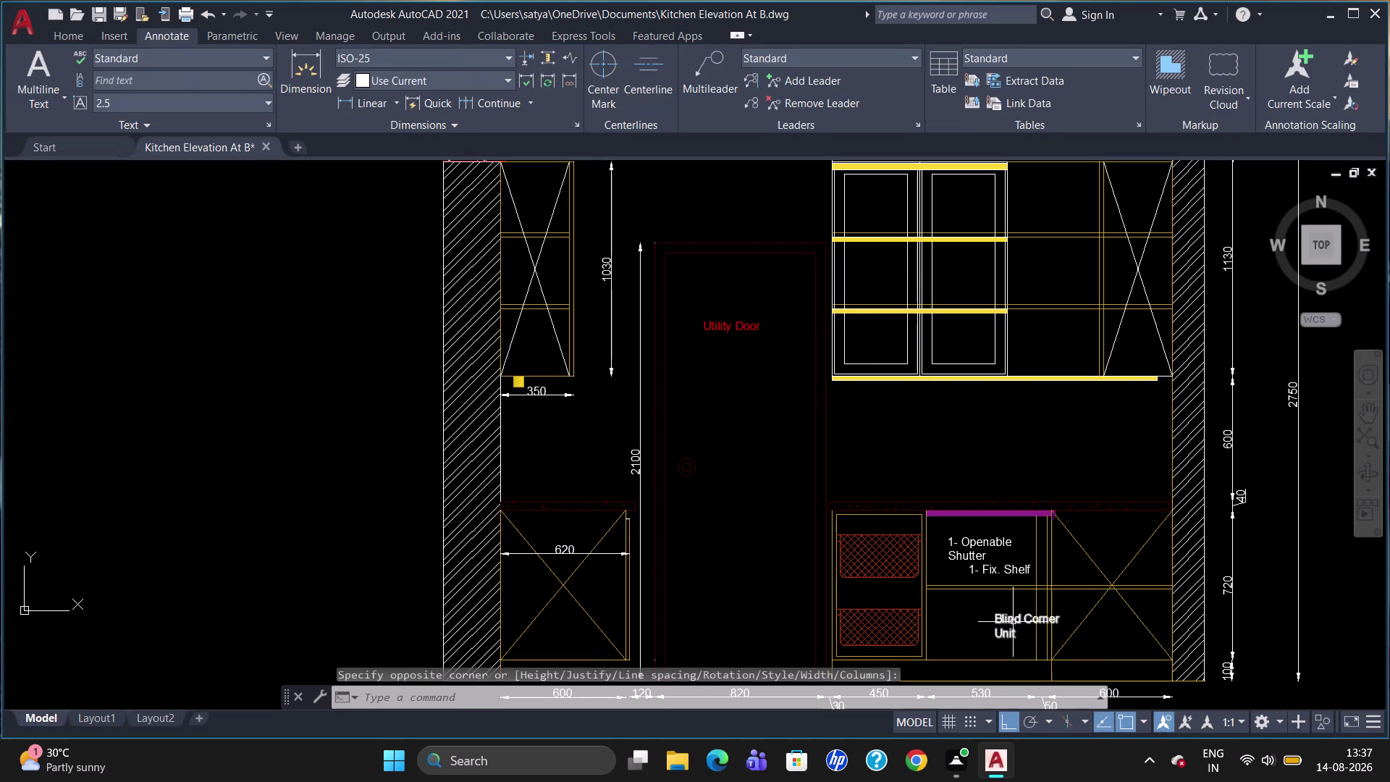
Widen the label's text box so it fits on one line.
click(1013, 622)
click(1013, 622)
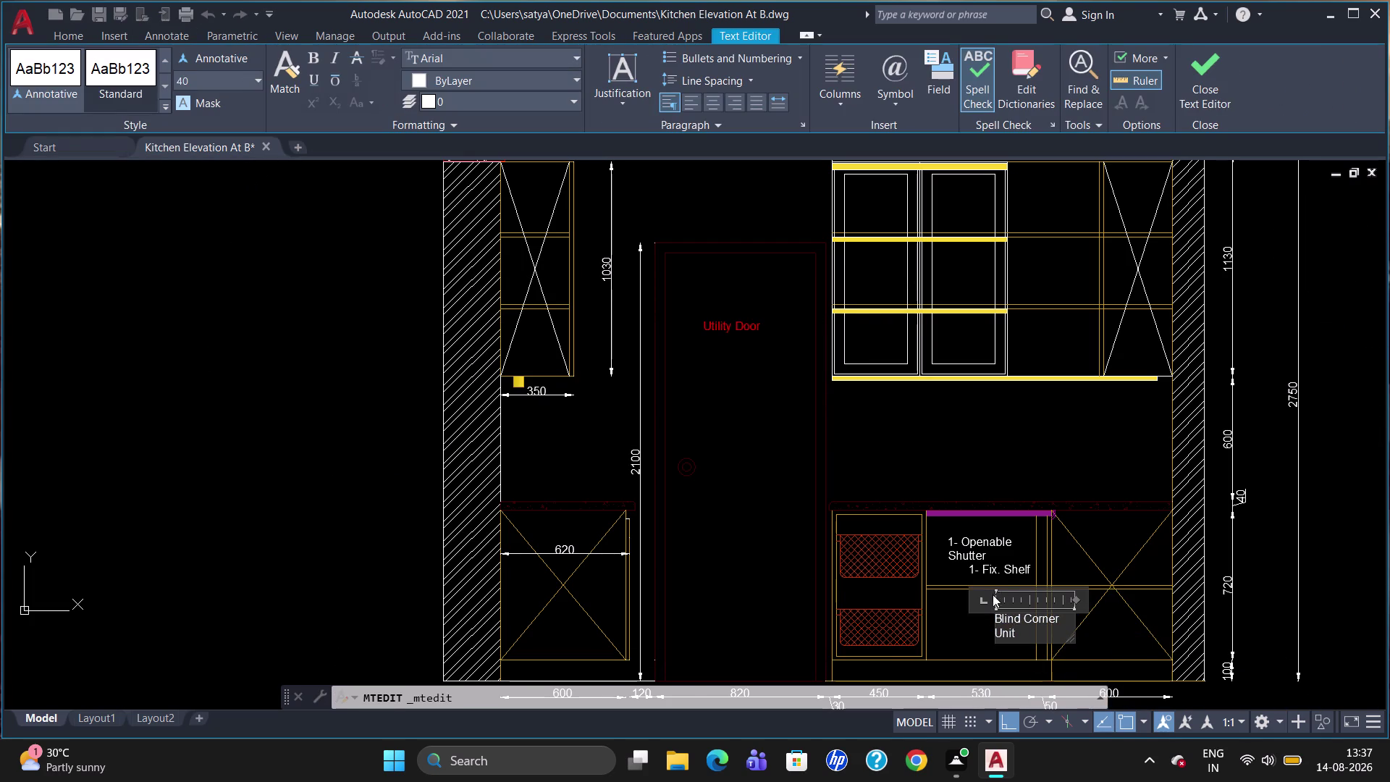
drag(995, 642, 992, 642)
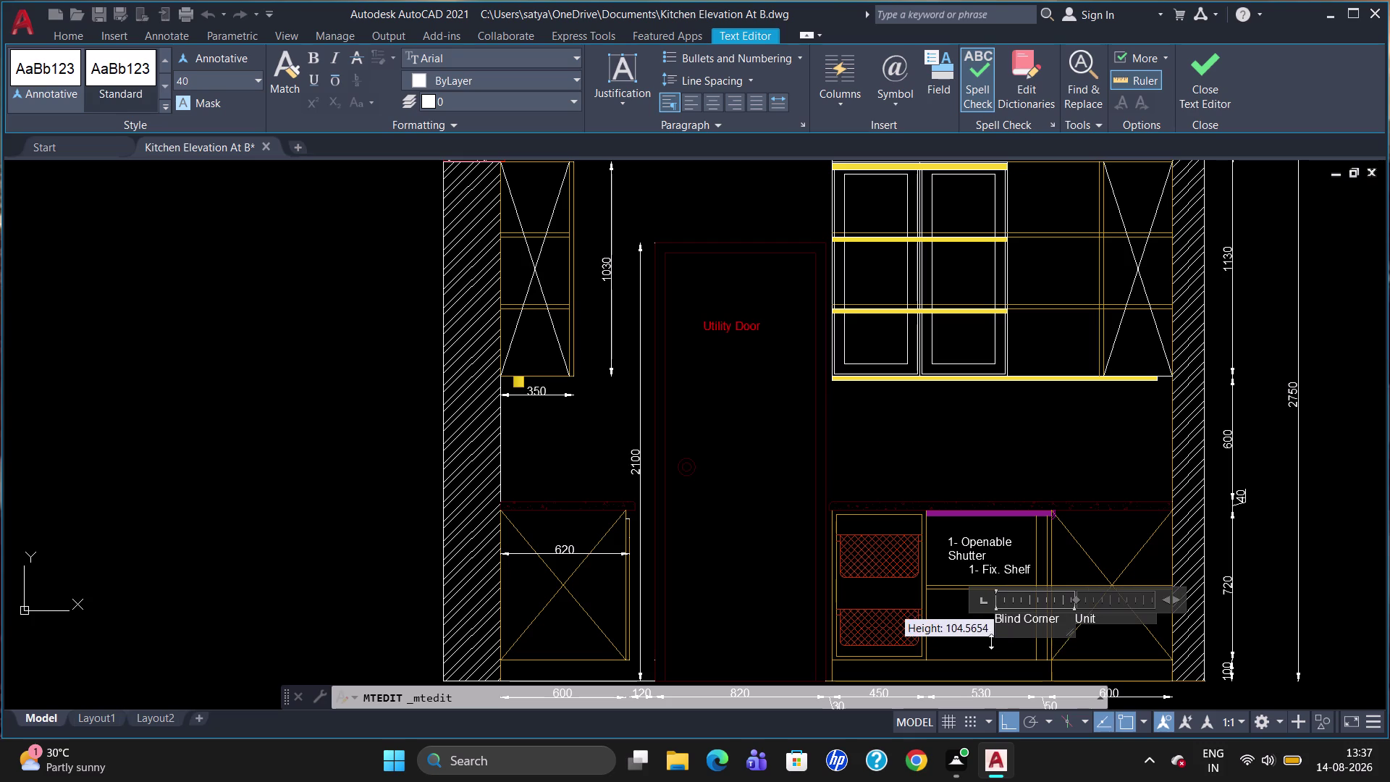
drag(992, 642, 980, 640)
click(971, 632)
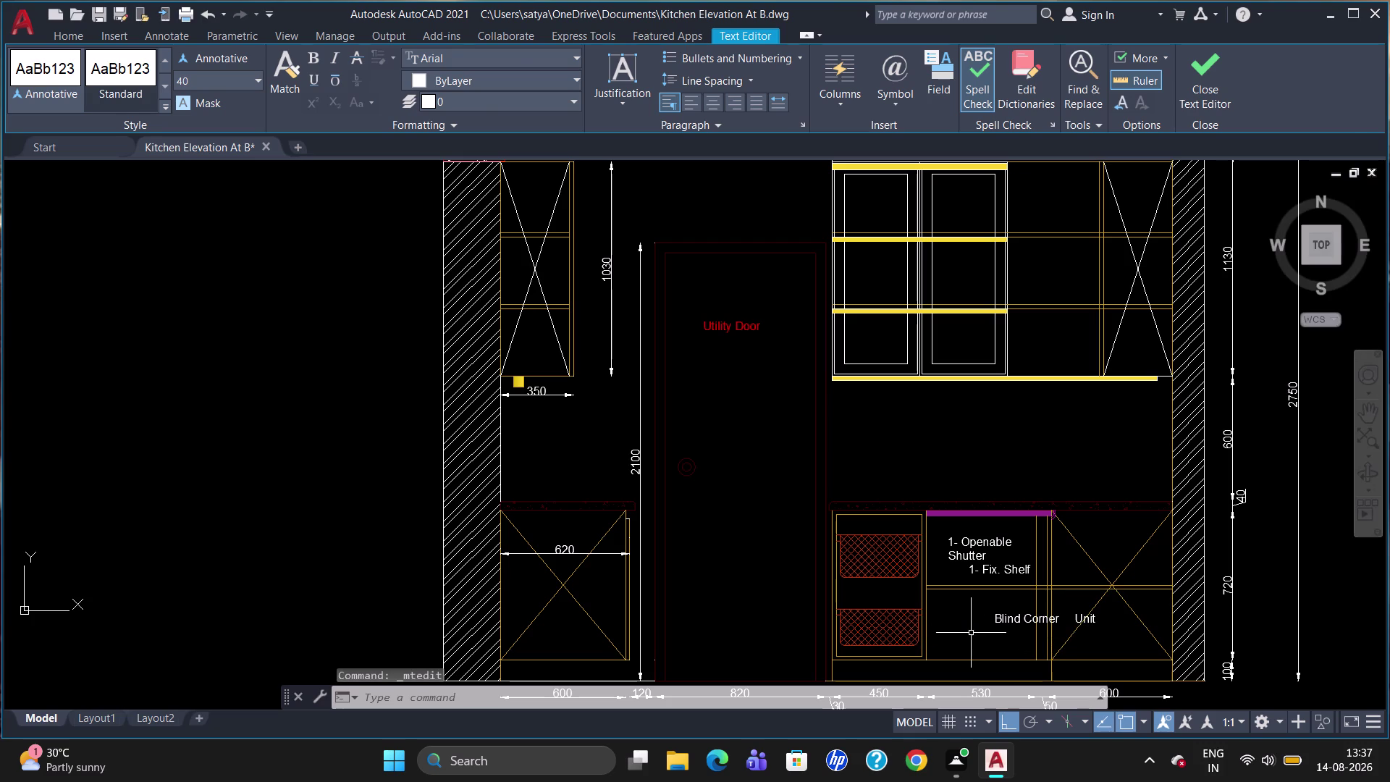
Retype the misspelt last word so the label reads 'Blind Corner Unit', and save.
double_click(1071, 616)
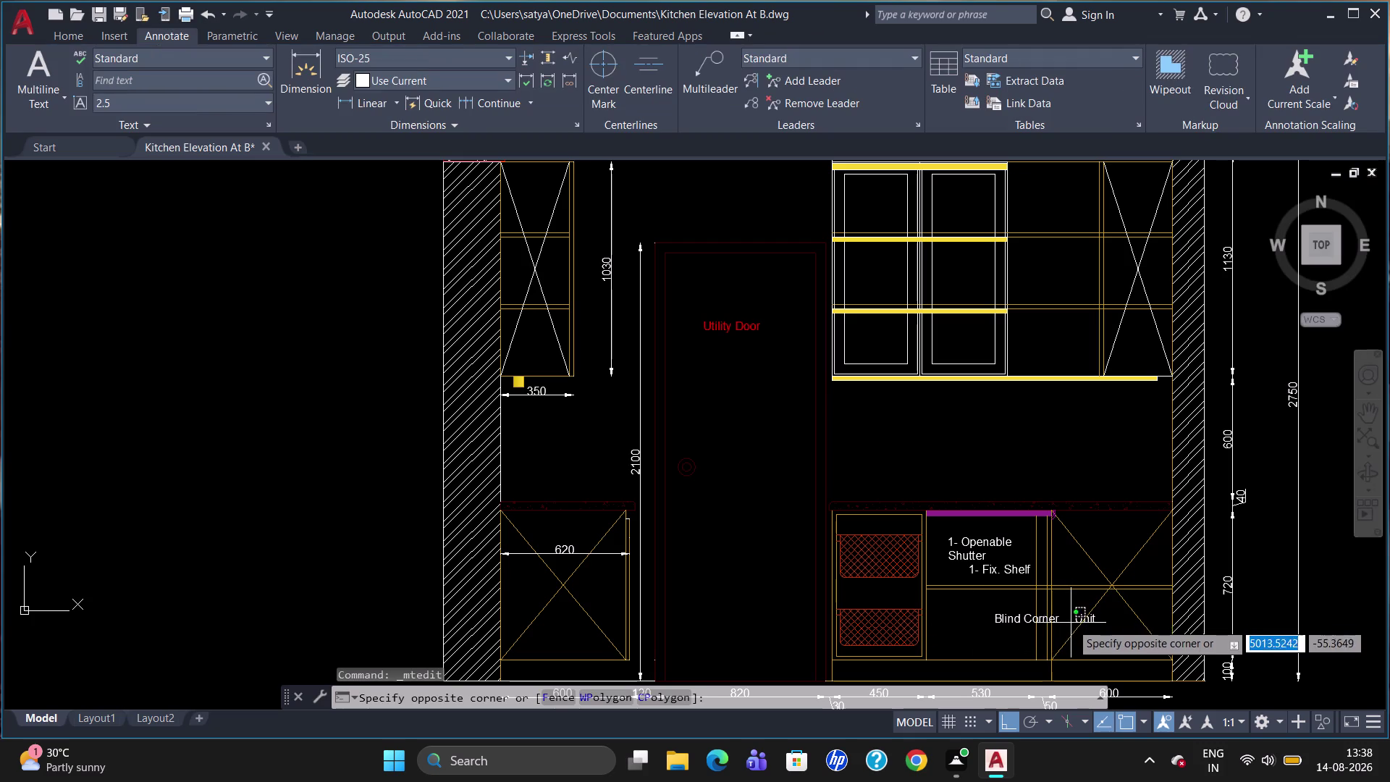
double_click(1056, 620)
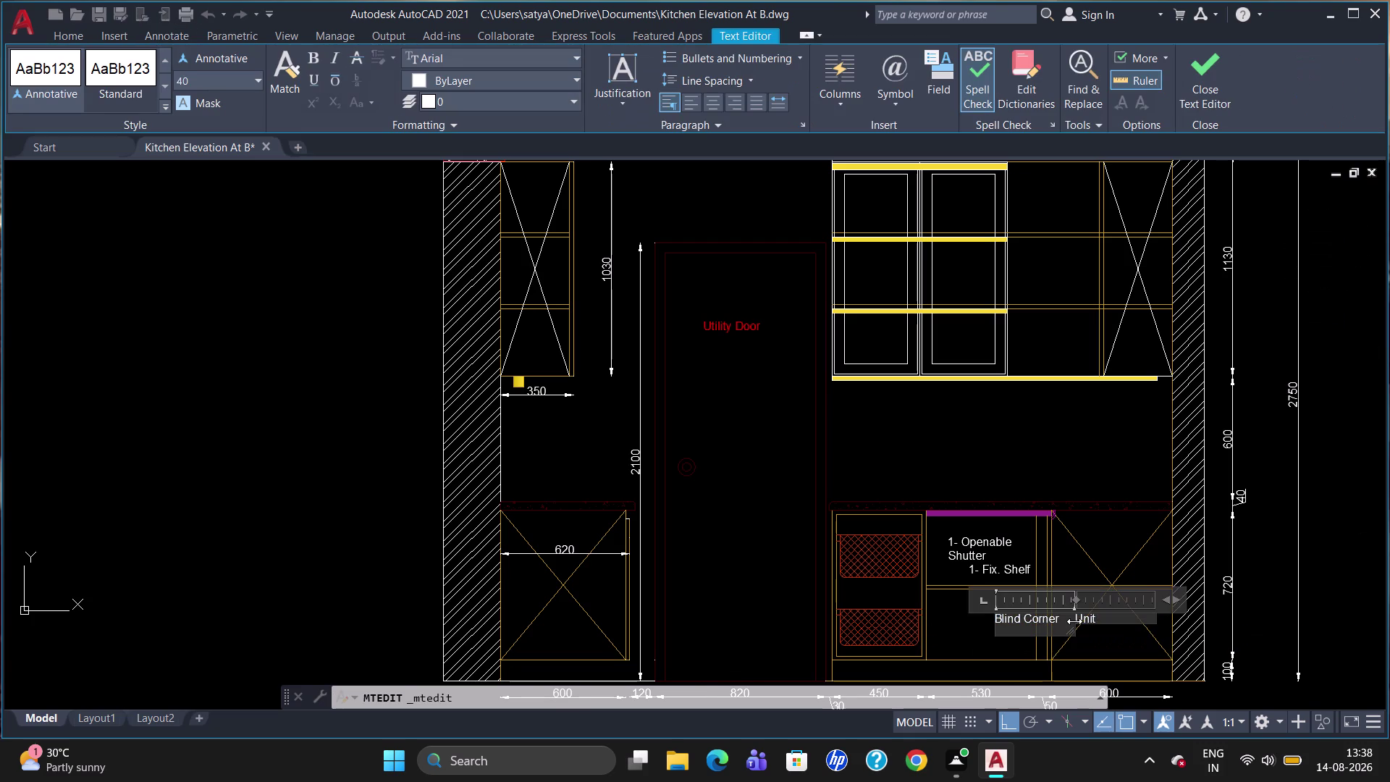
click(1075, 621)
drag(1156, 619, 1123, 619)
key(BackSpace)
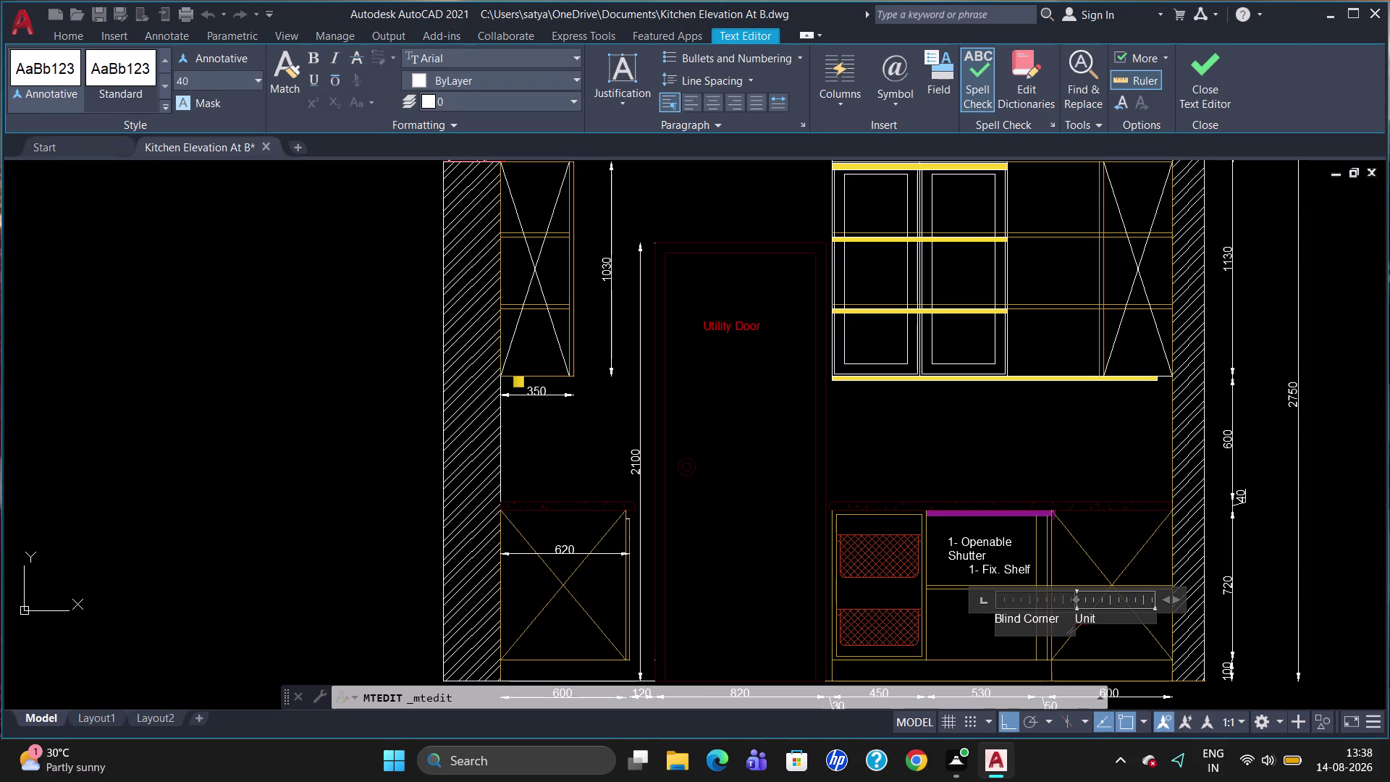
key(BackSpace)
key(BackSpace)
key(BackSpace)
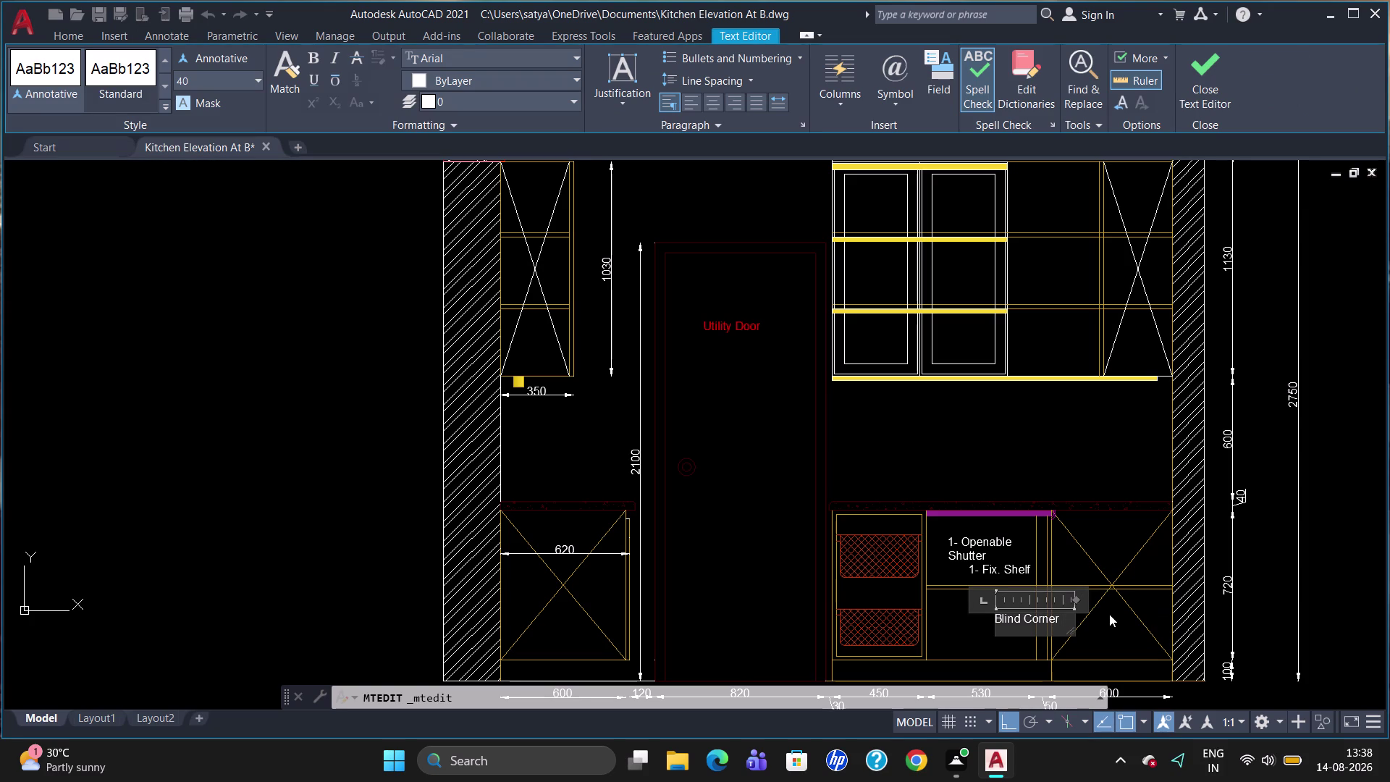
key(u)
text(nit)
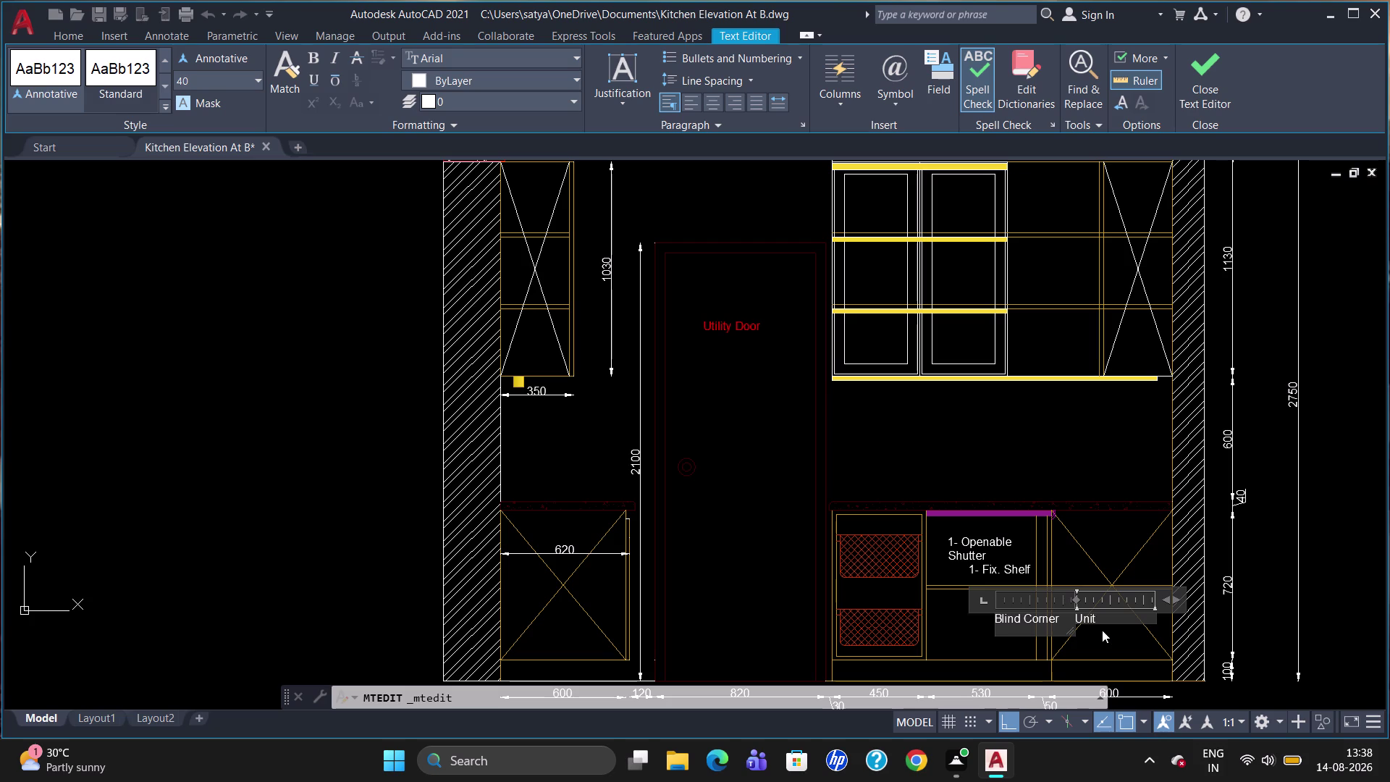
drag(1074, 617, 1093, 623)
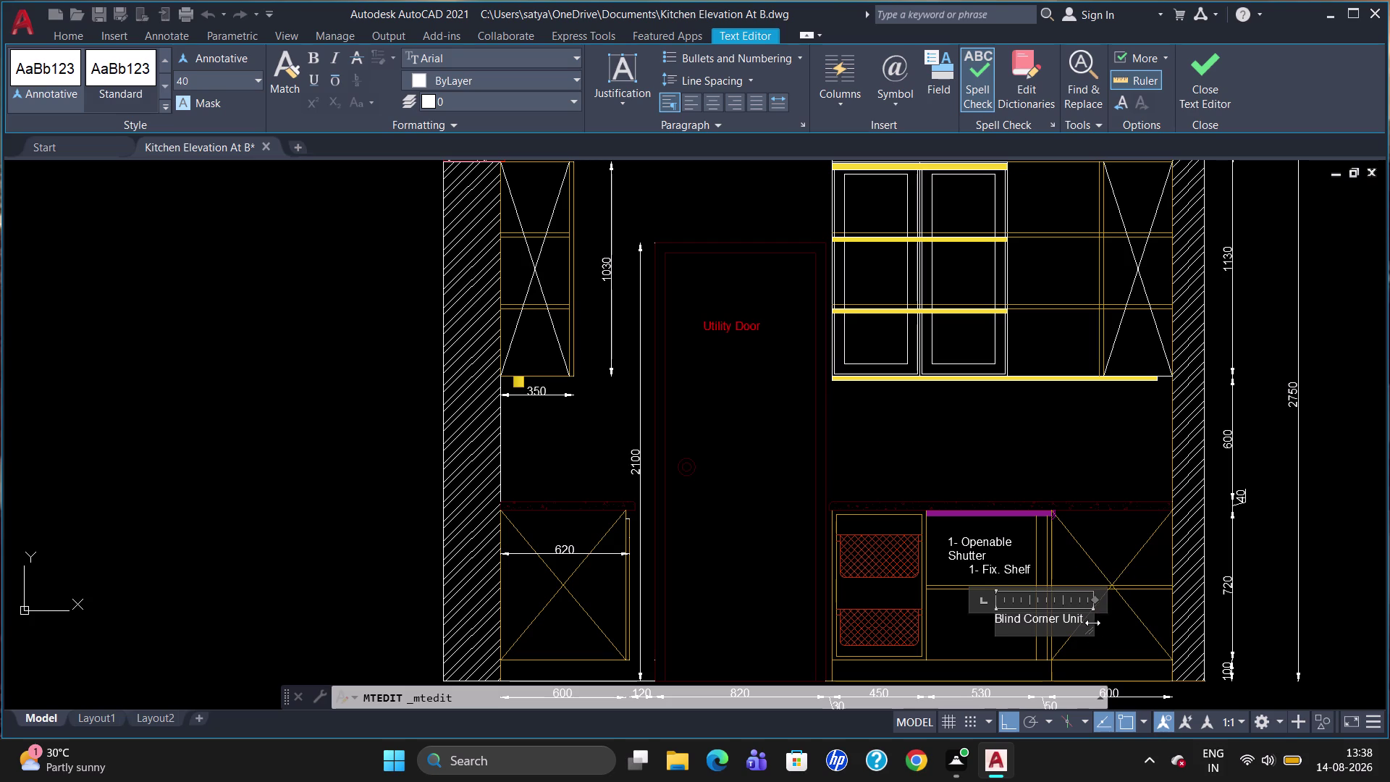
key(Escape)
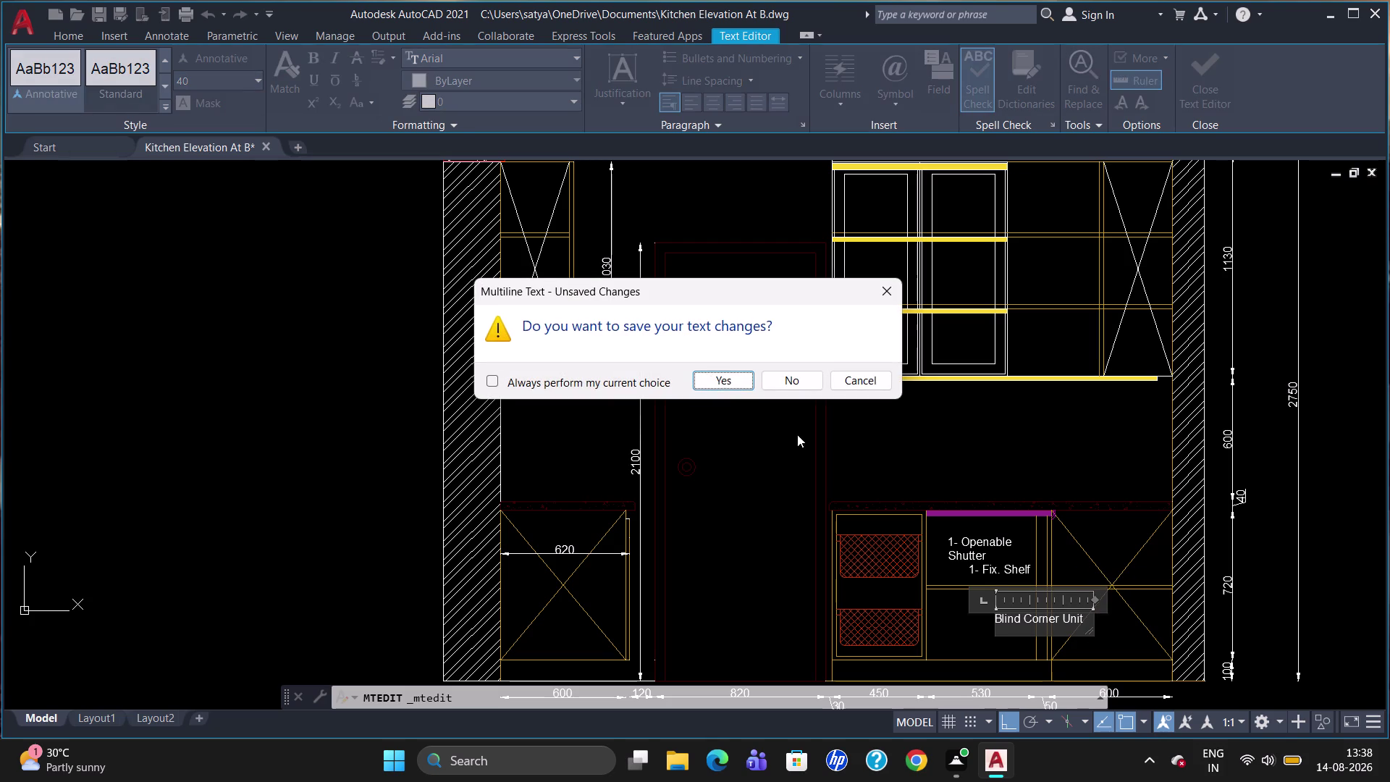
click(713, 380)
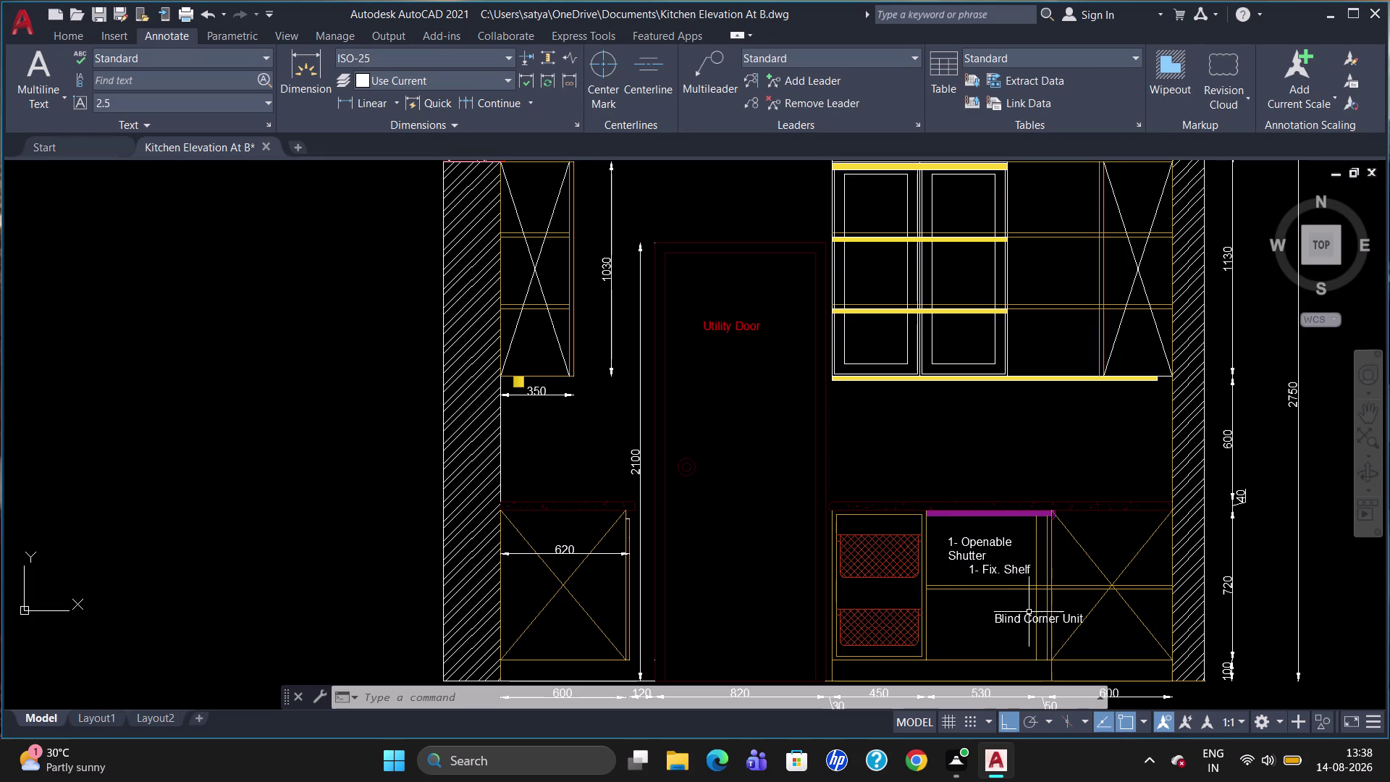
Copy the 'Blind Corner Unit' label into the left base cabinet, with polar tracking on.
click(1028, 617)
text(c)
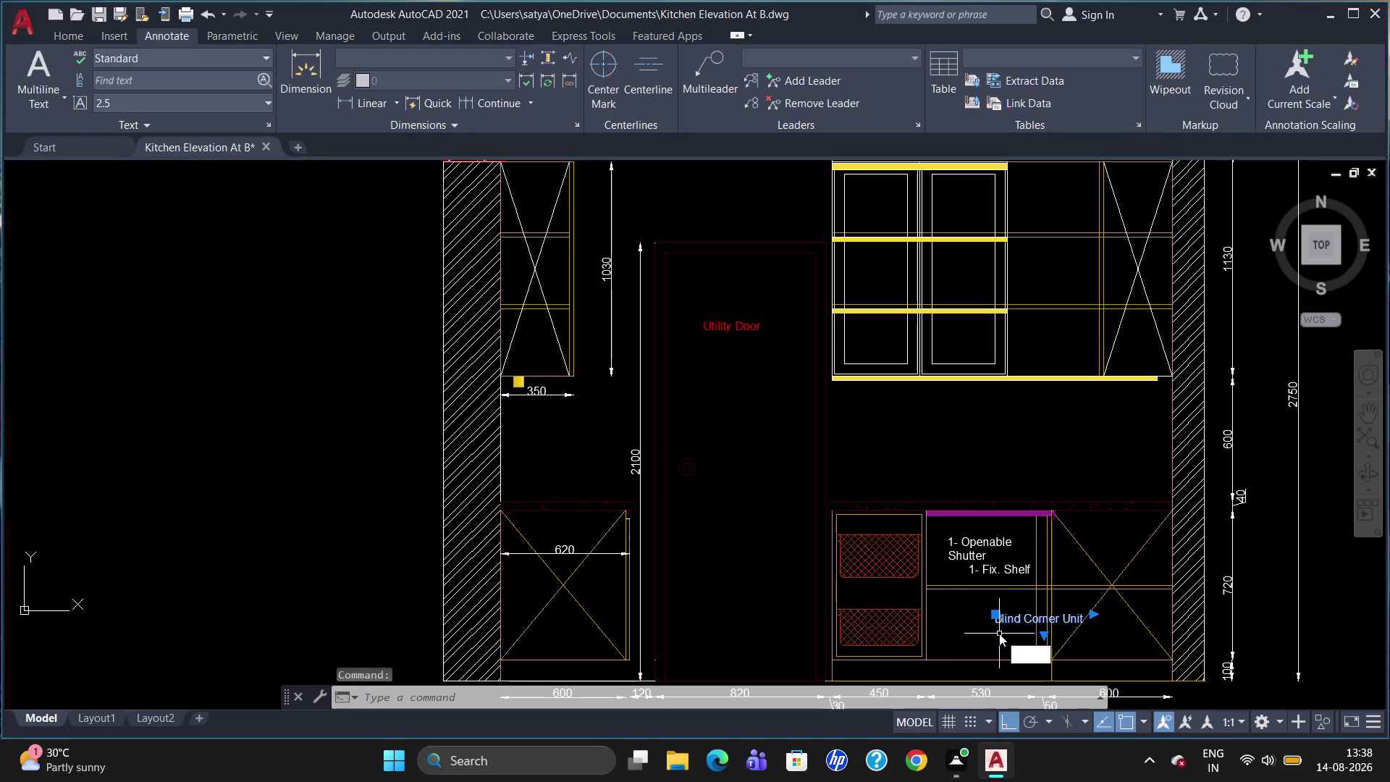
text(o)
key(Return)
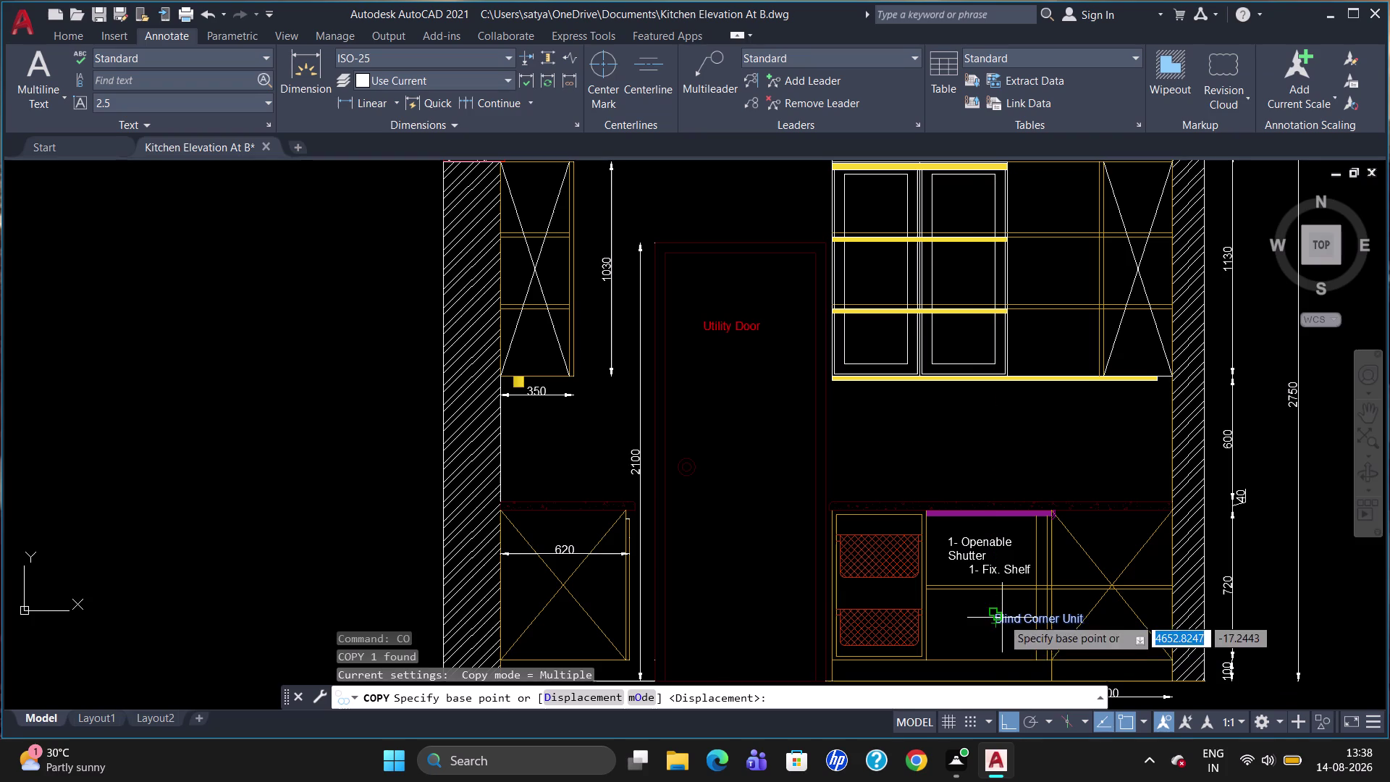
click(1002, 618)
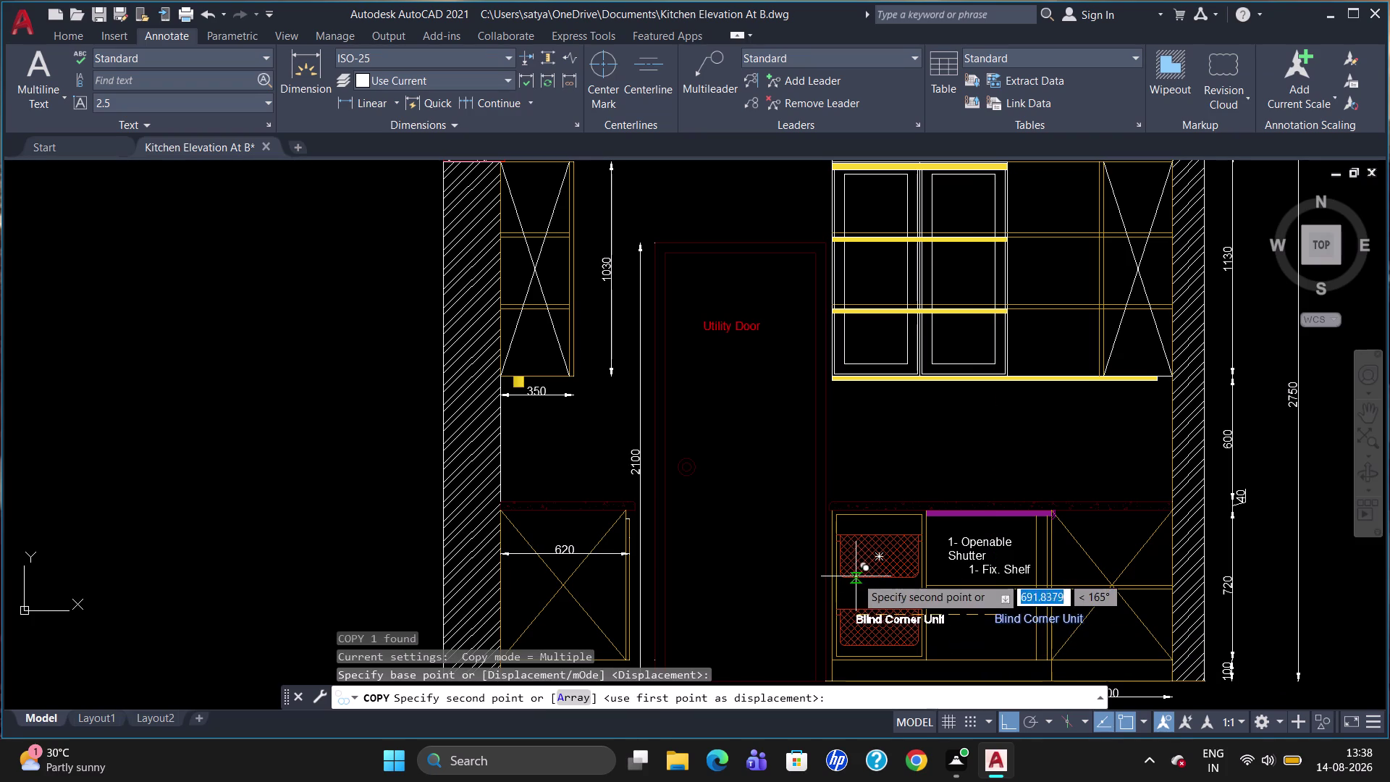
click(1029, 721)
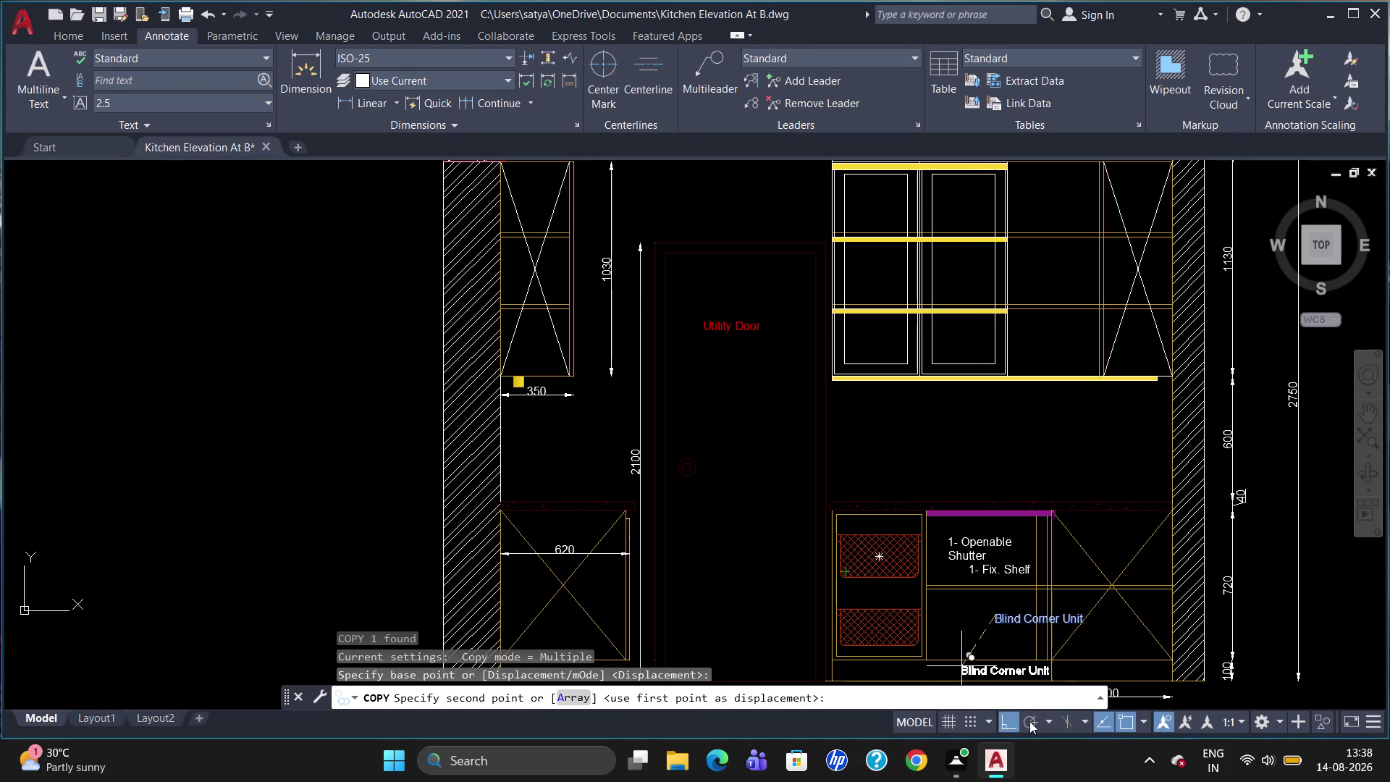
click(846, 589)
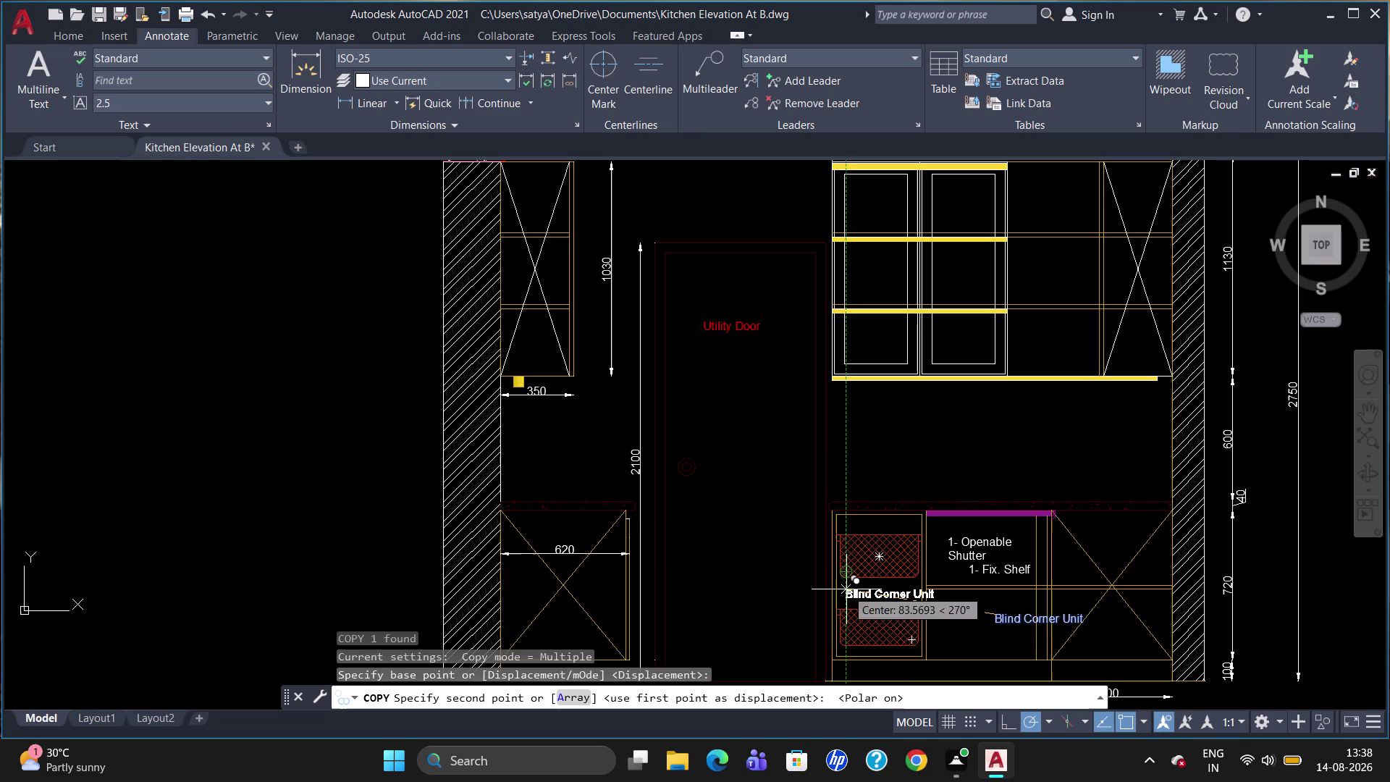
key(Escape)
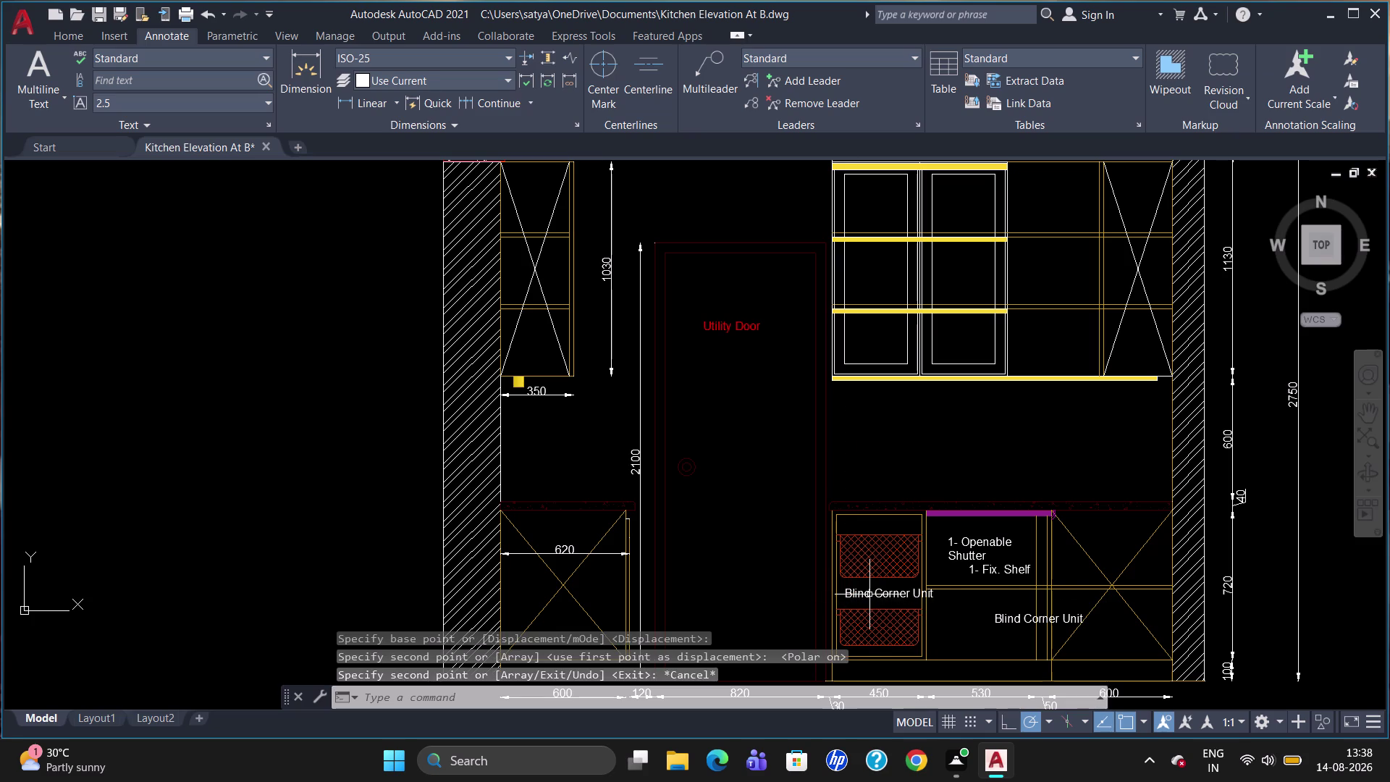
double_click(869, 594)
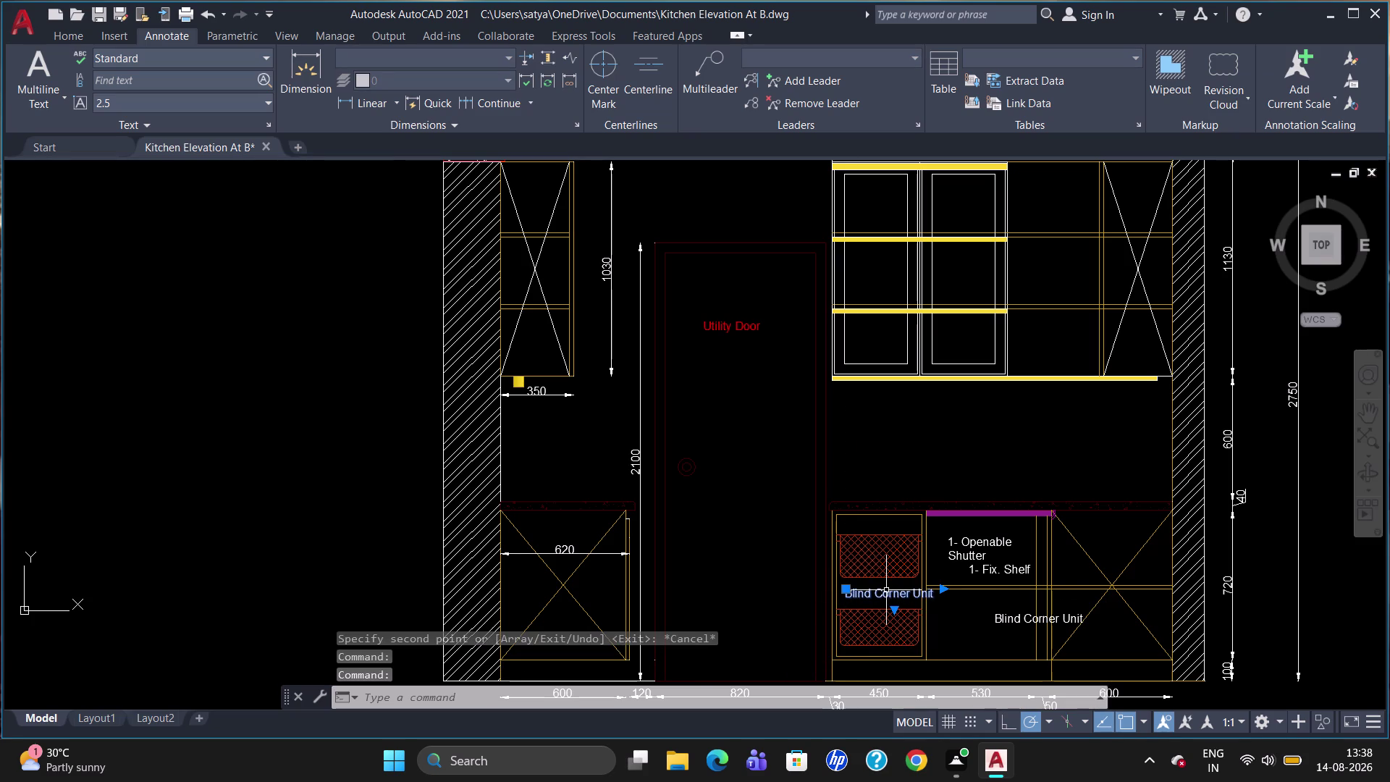
Replace the copied label's text with 'Open Unit For'.
double_click(886, 590)
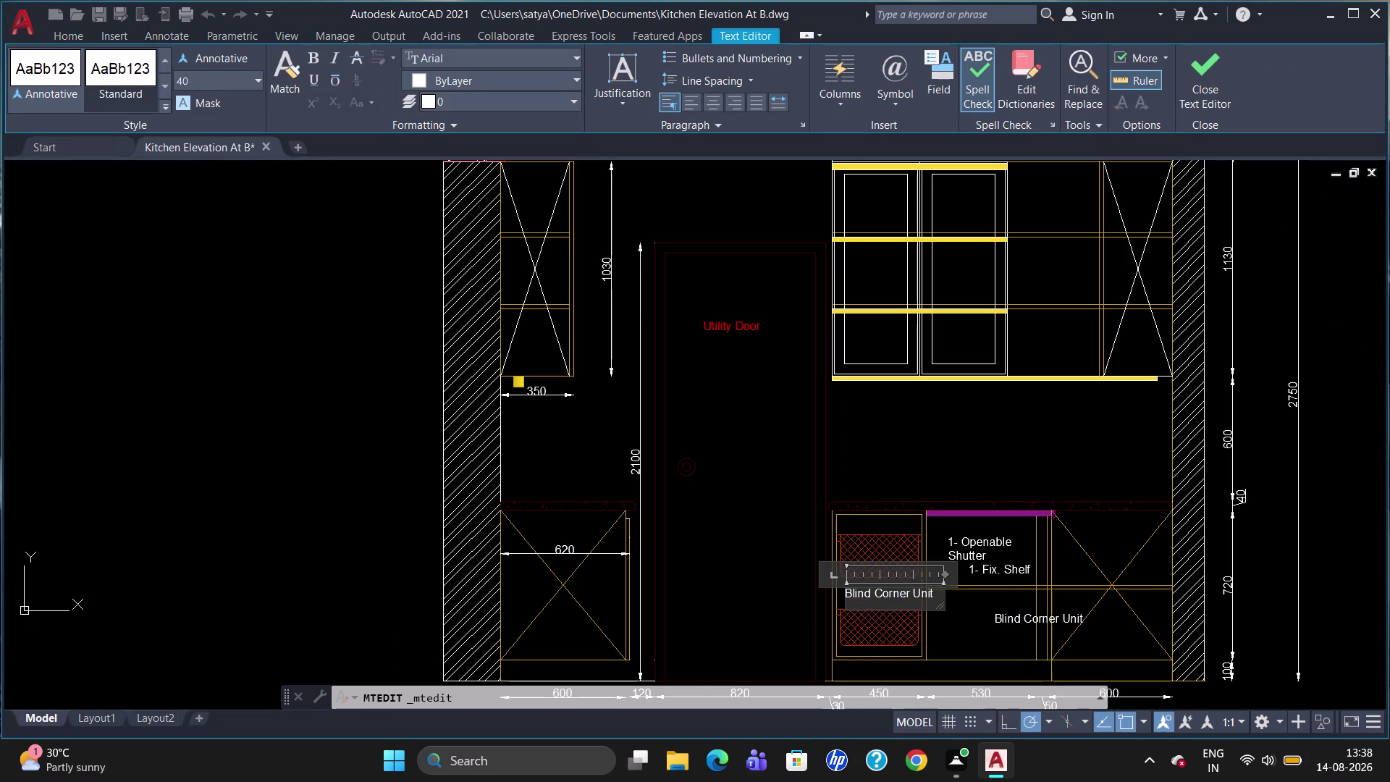
click(937, 593)
key(BackSpace)
key(BackSpace)
key(BackSpace)
key(o)
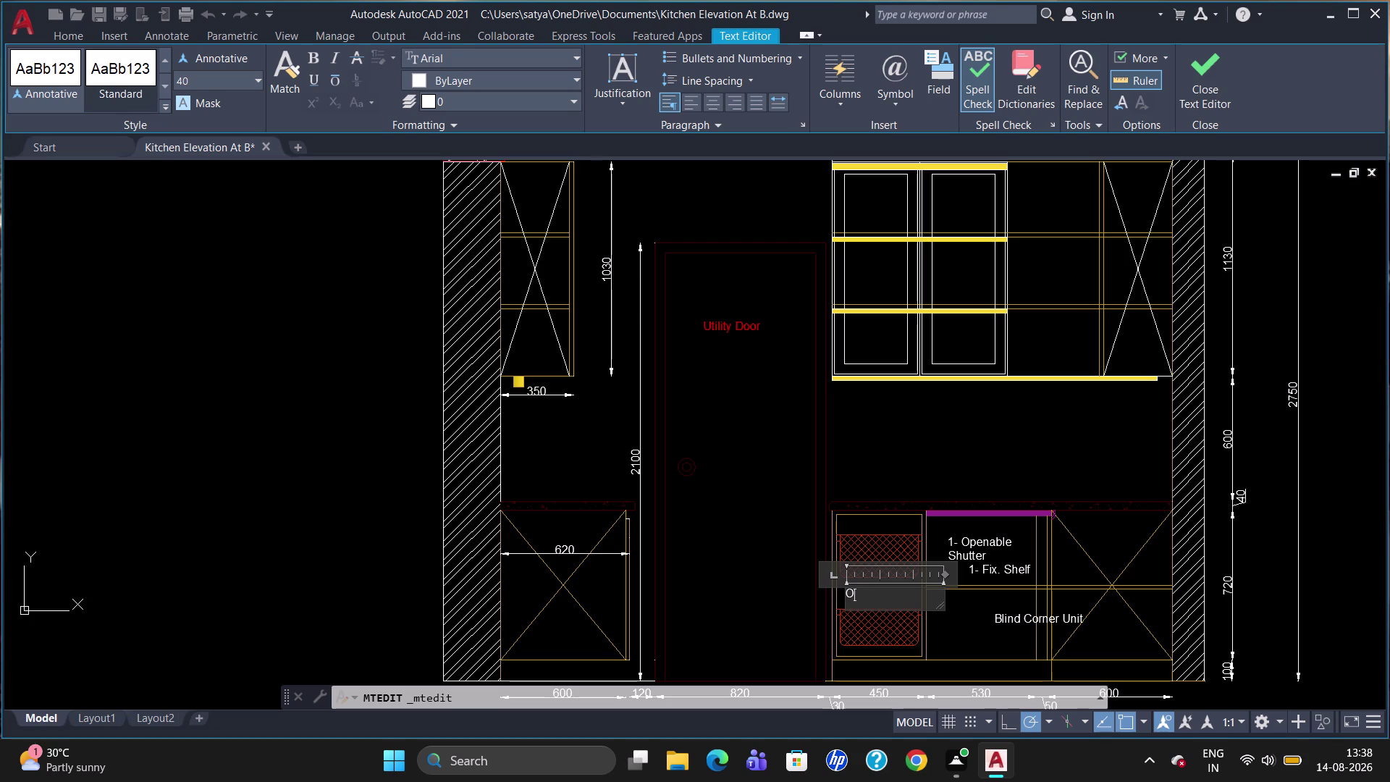
text(pen)
key(space)
key(u)
text(nit)
key(space)
key(f)
text(or)
key(Return)
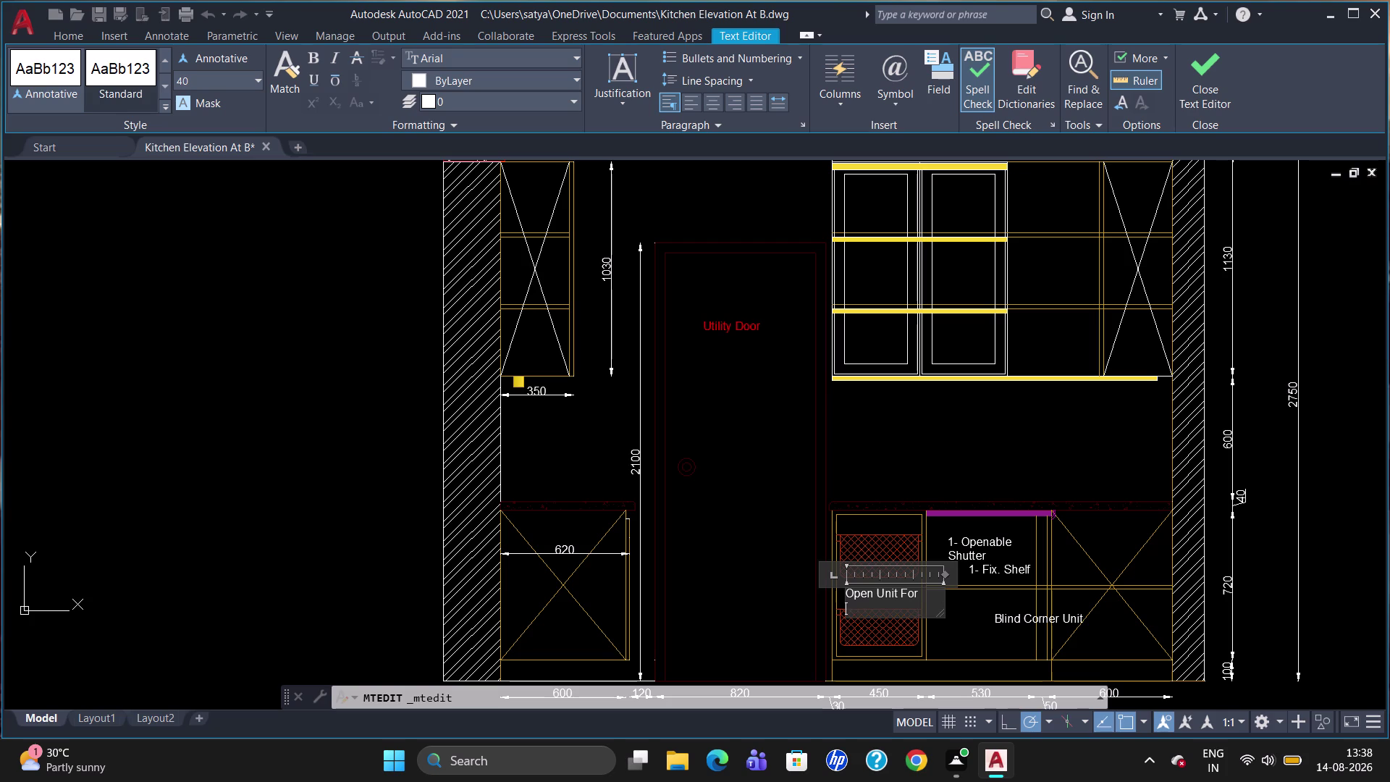
Add the line '2- Wicker Baskets' and save the label changes.
text(2-)
key(space)
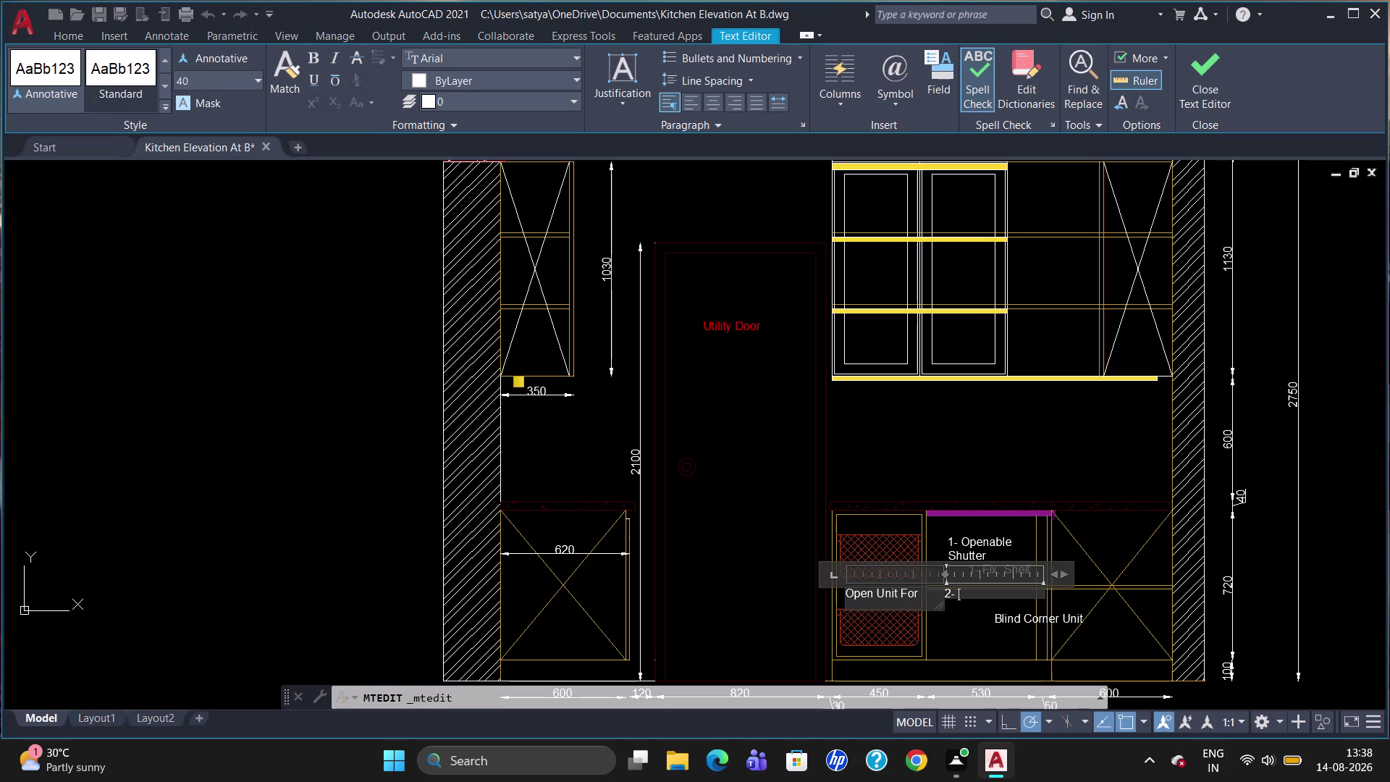
key(w)
text(icker)
key(space)
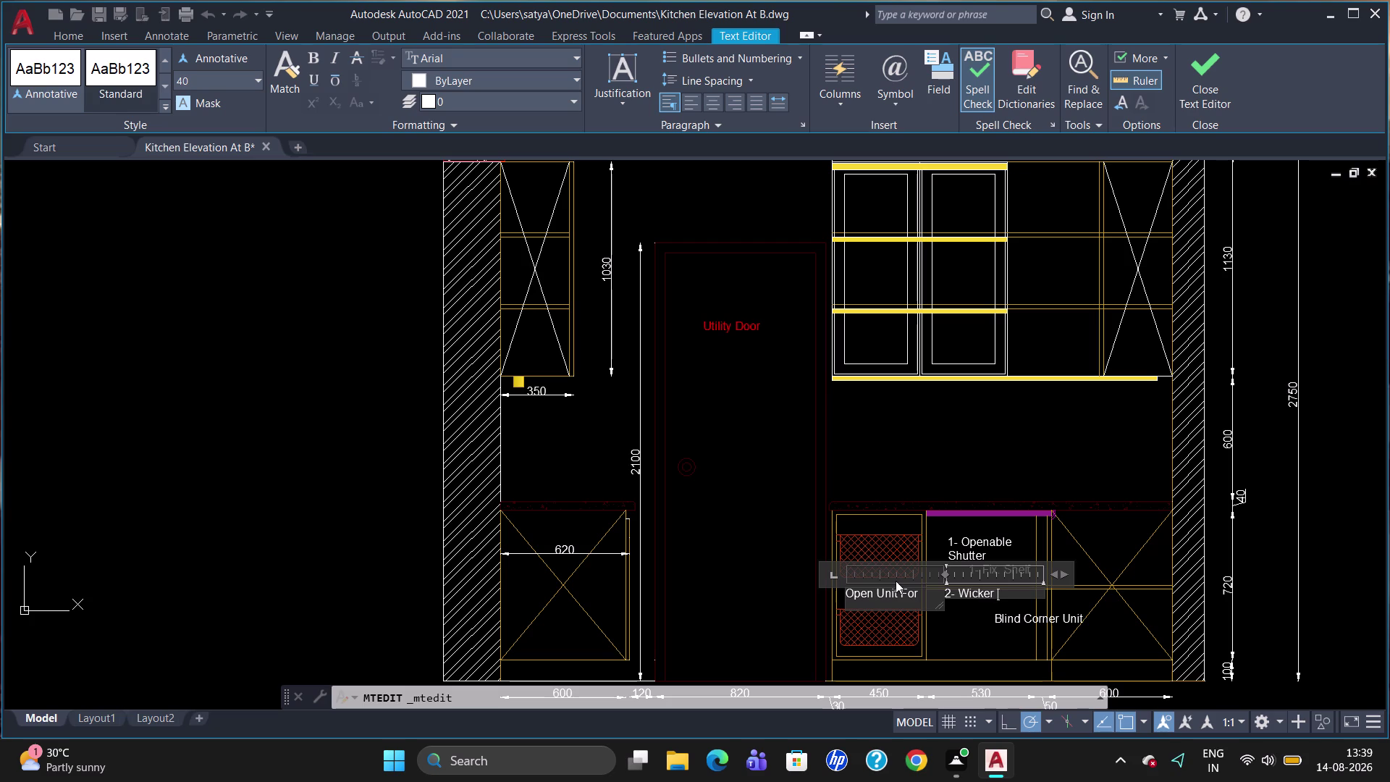
key(b)
key(s)
text(ket)
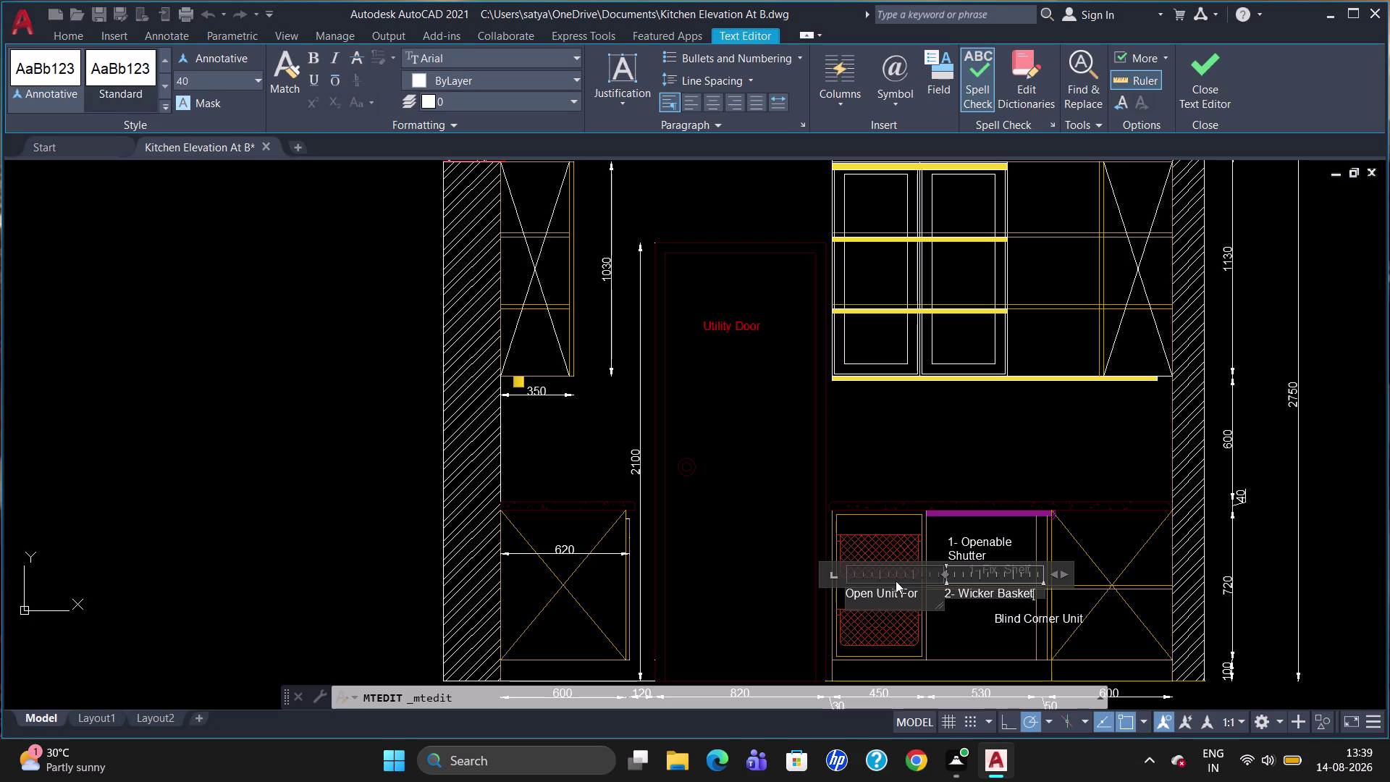
text(s)
key(Escape)
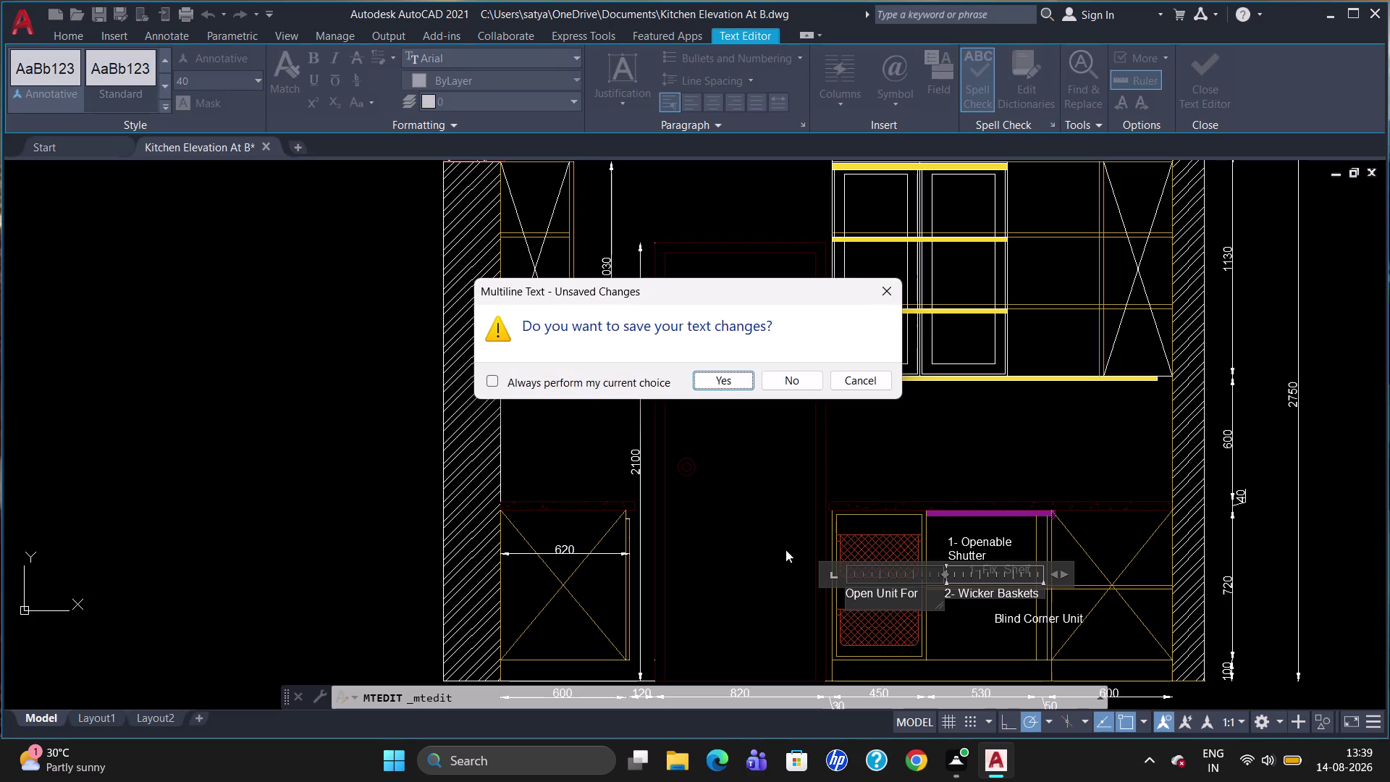
click(736, 378)
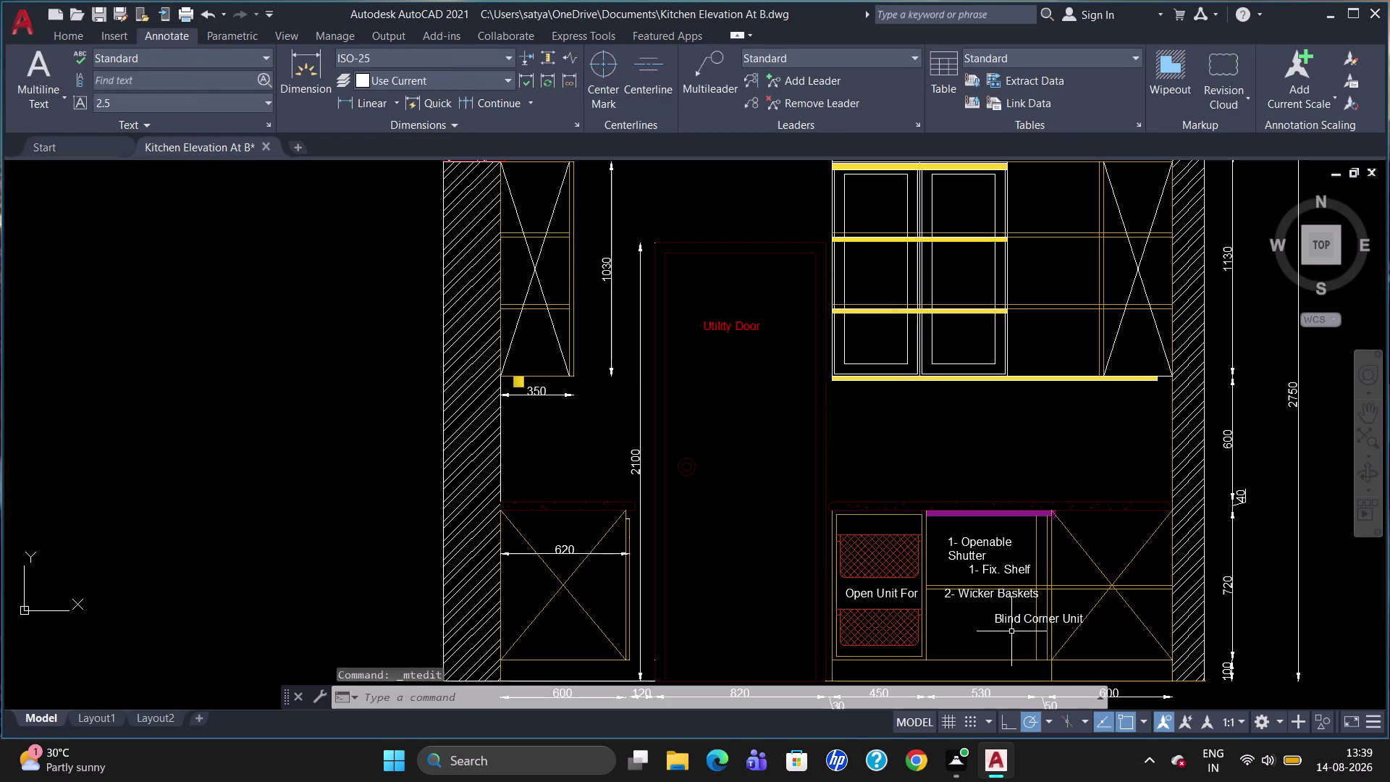
double_click(914, 595)
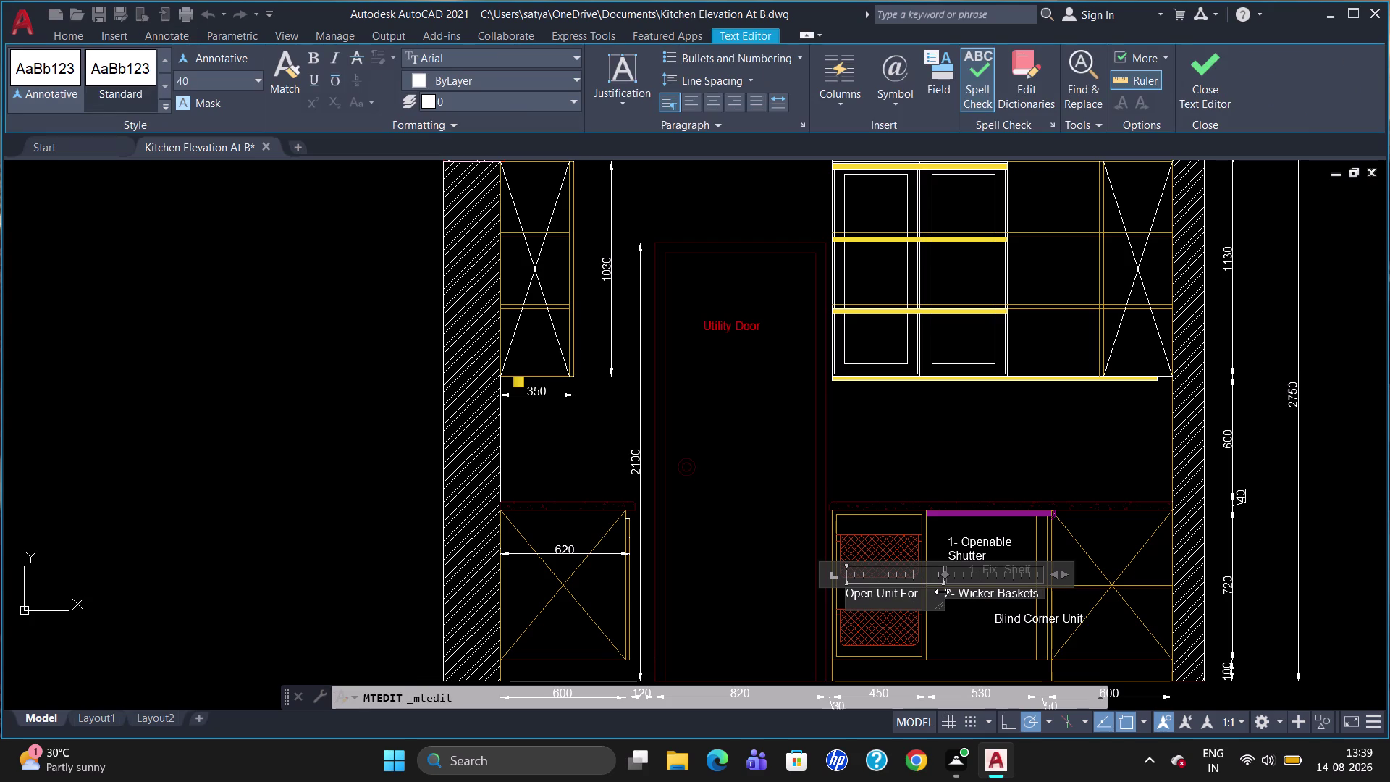
Narrow the left cabinet label and replace its trailing wording with '2'.
drag(942, 591, 921, 587)
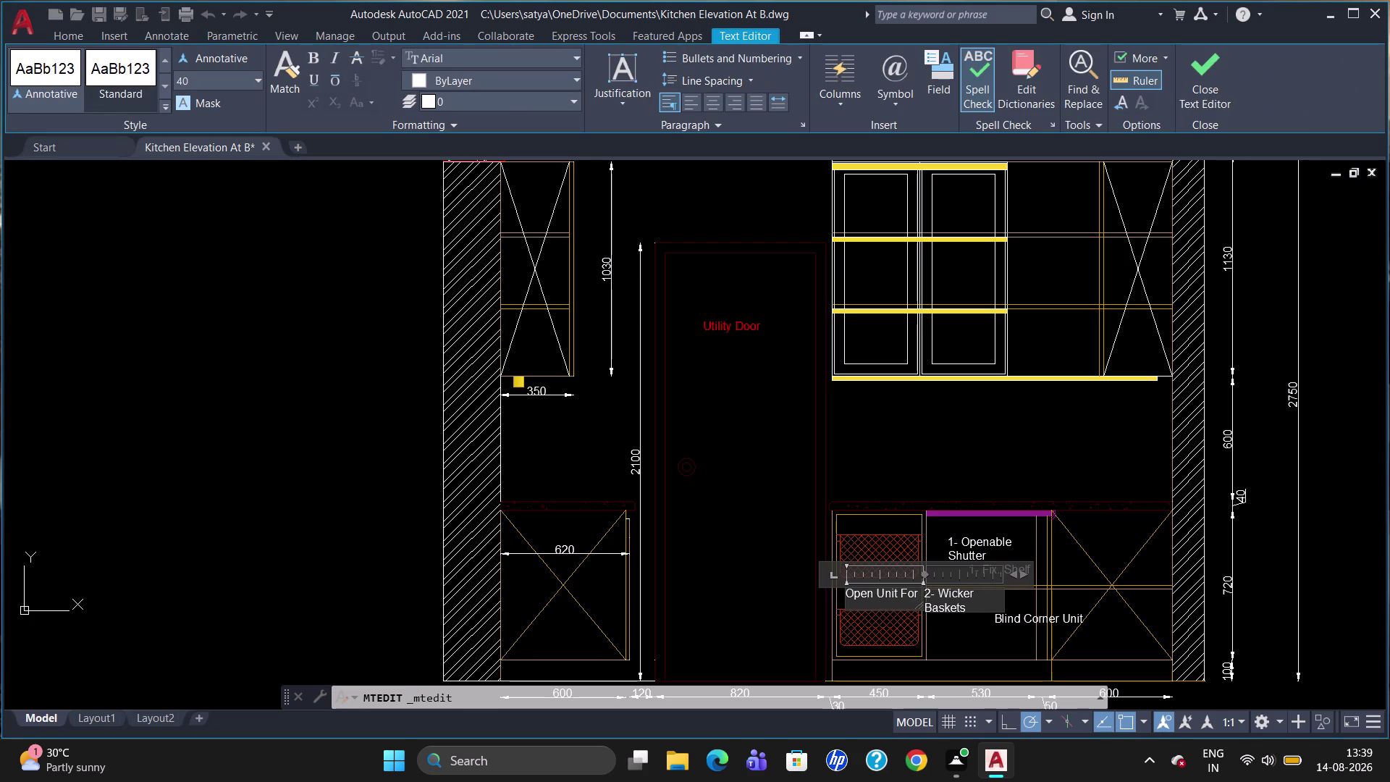
click(924, 590)
click(999, 569)
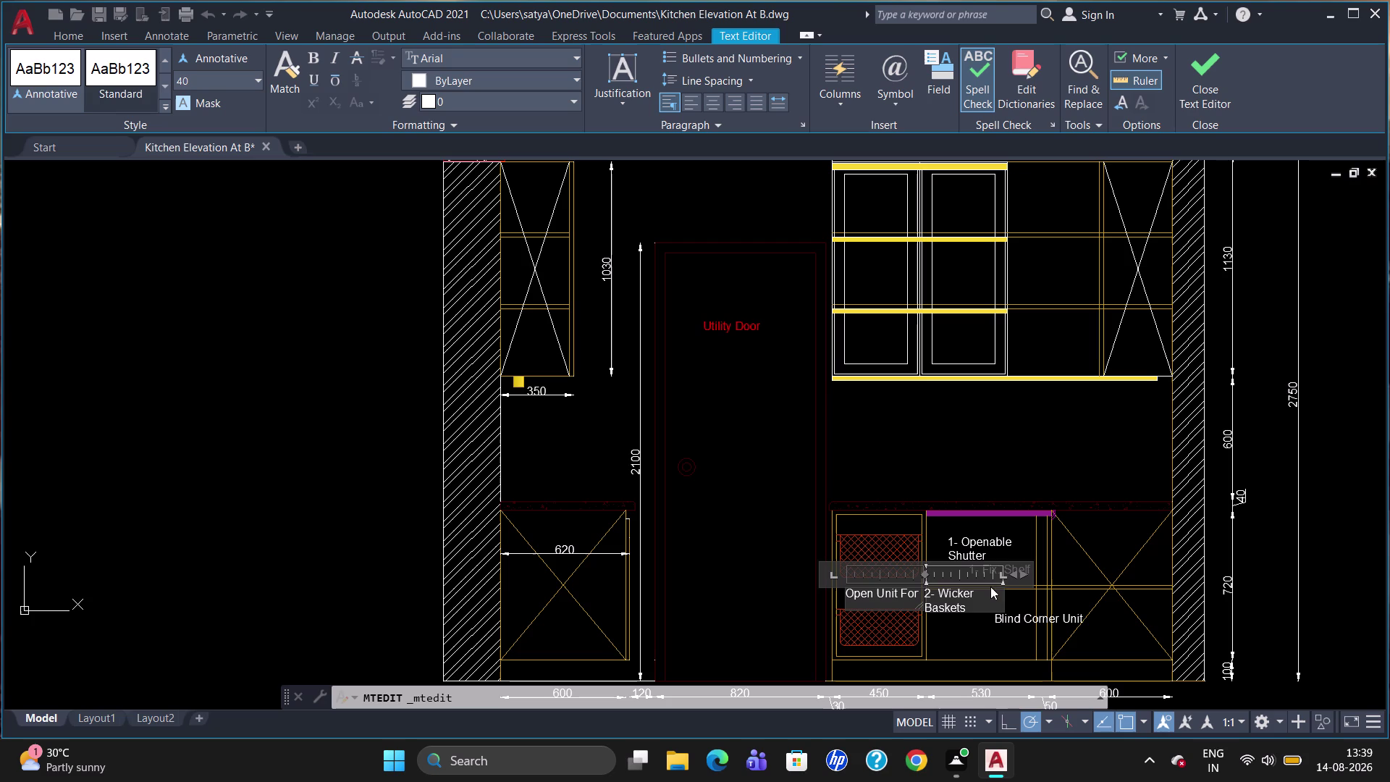
click(979, 602)
key(BackSpace)
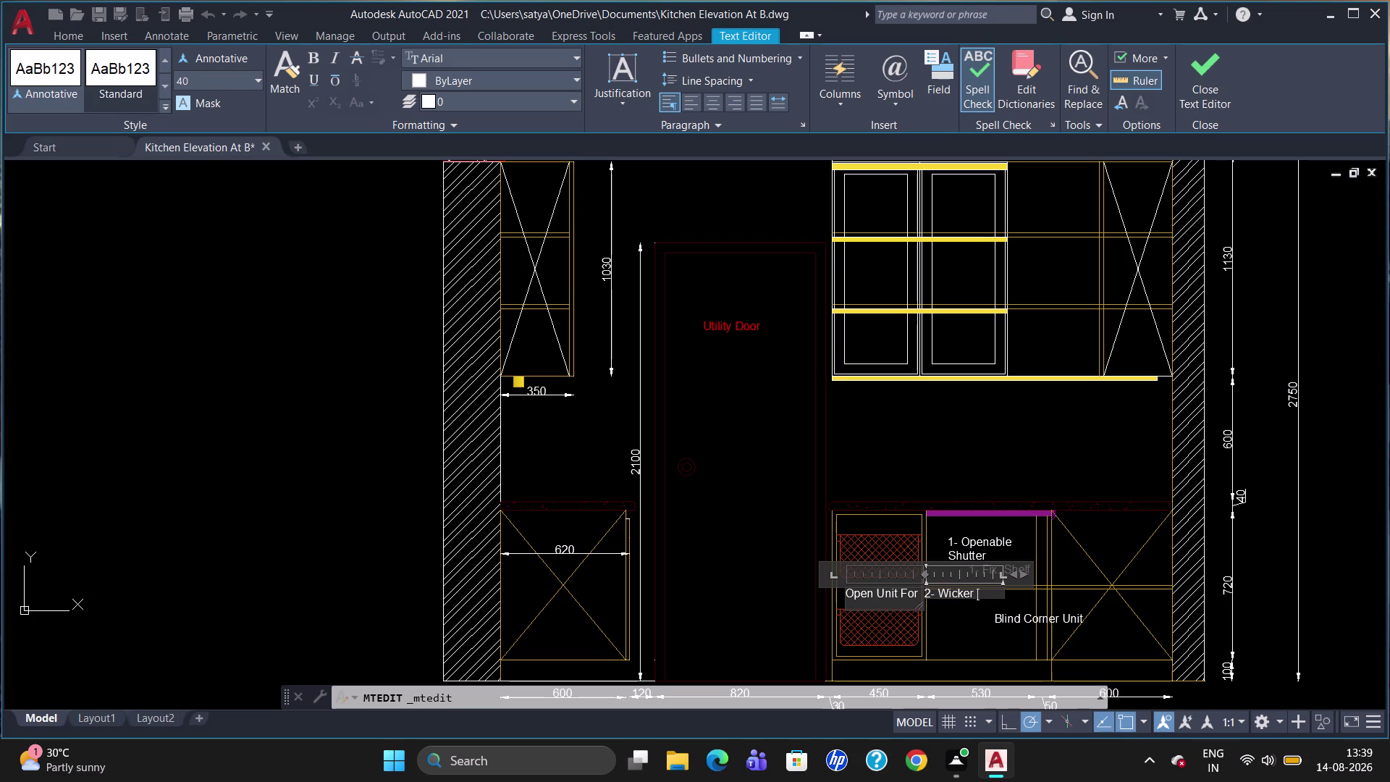
key(BackSpace)
key(BackSpace)
key(BackSpace)
key(BackSpace)
key(BackSpace)
key(BackSpace)
key(BackSpace)
key(BackSpace)
key(BackSpace)
key(BackSpace)
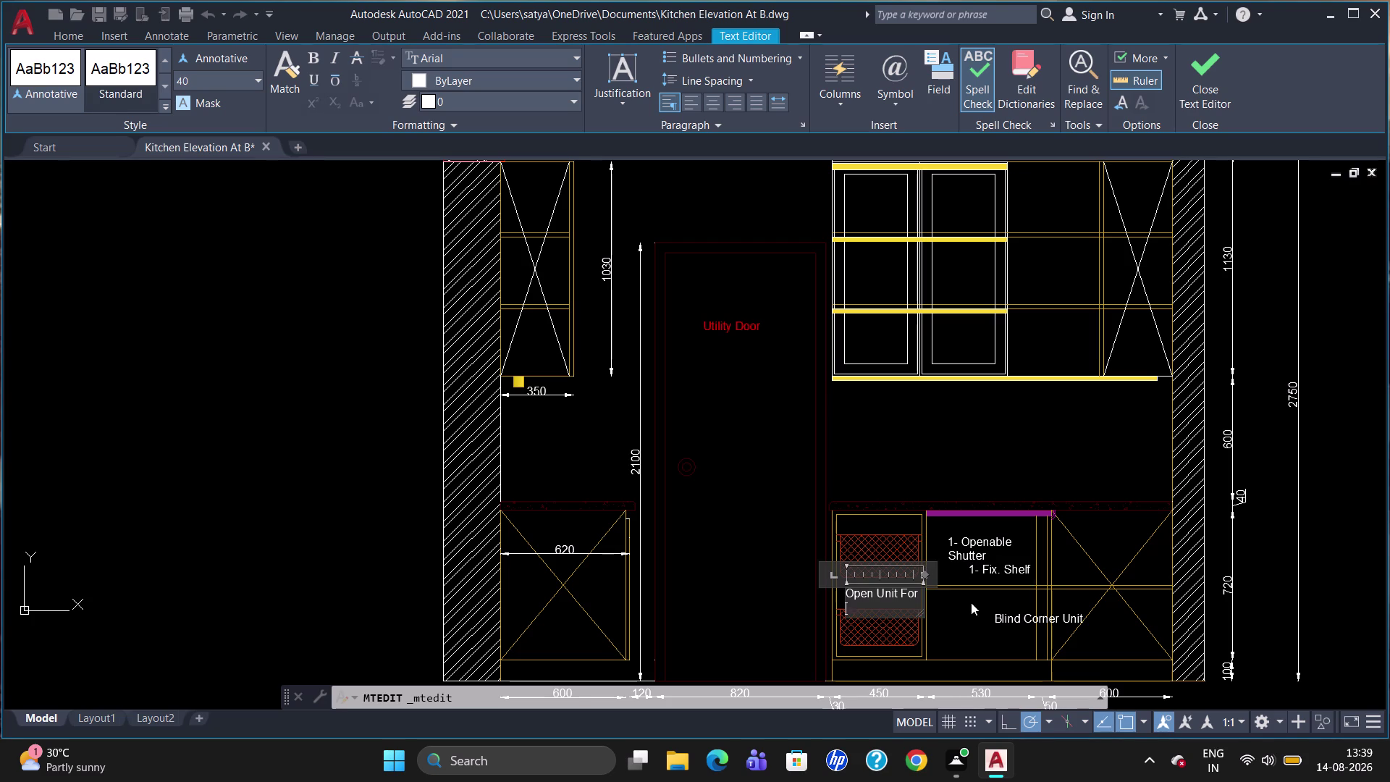
key(2)
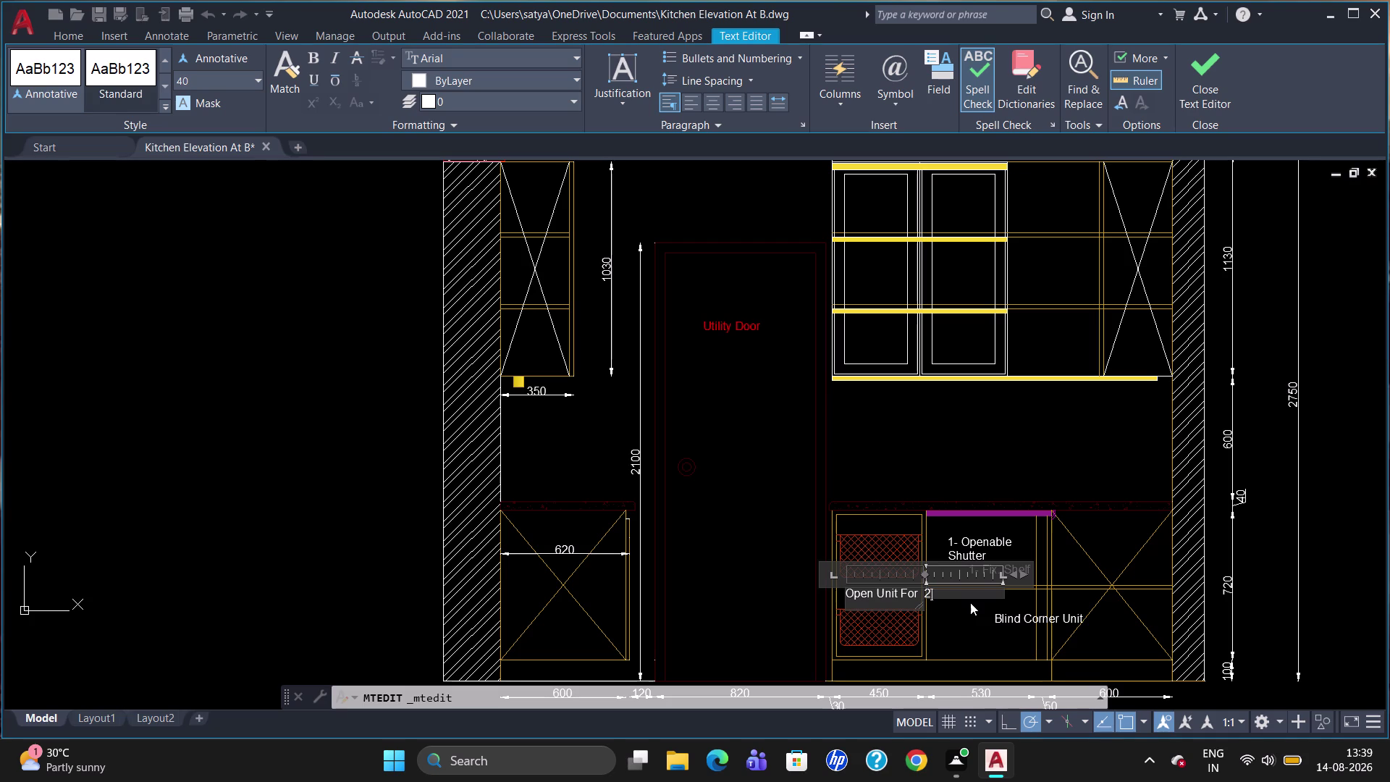
Add '- Wicker Baskets' so the label wraps, and save the text changes.
drag(922, 609, 928, 633)
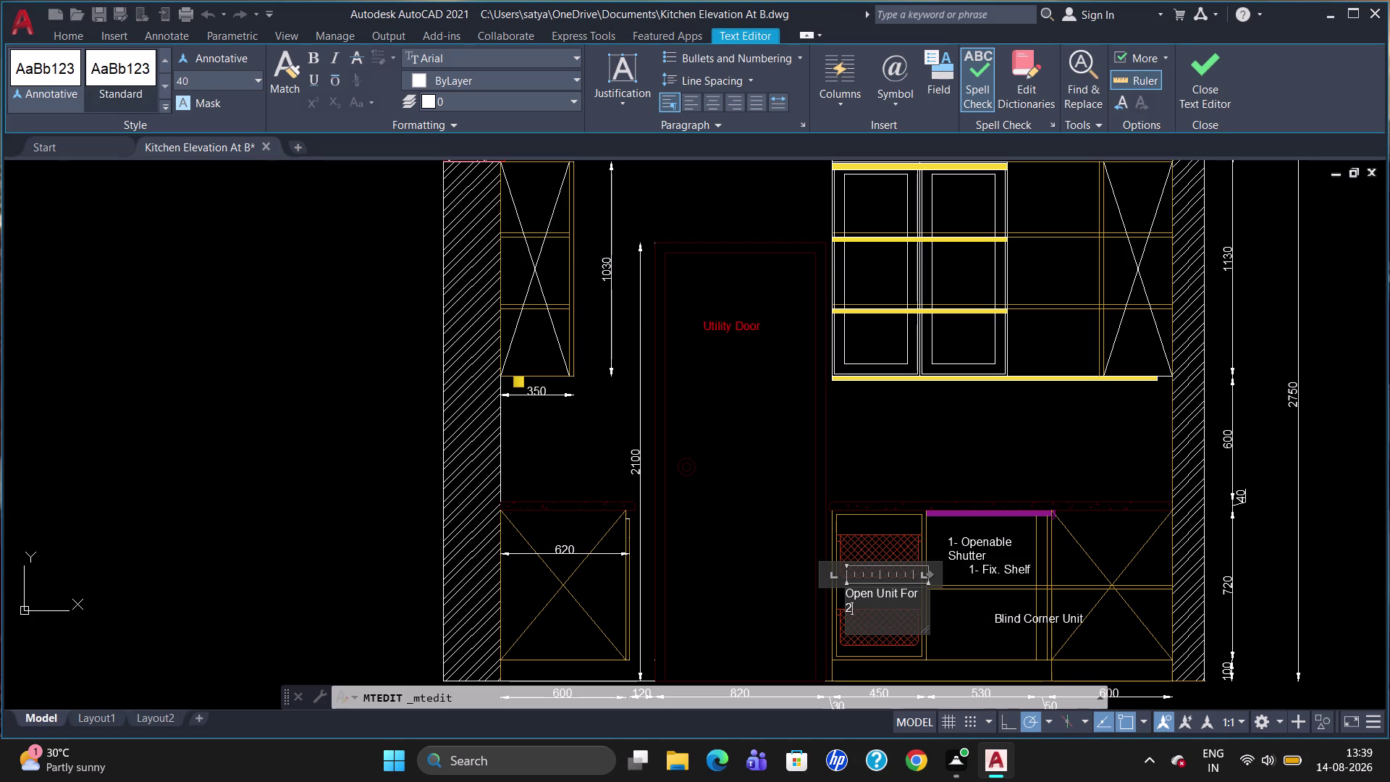
text(-)
key(space)
key(w)
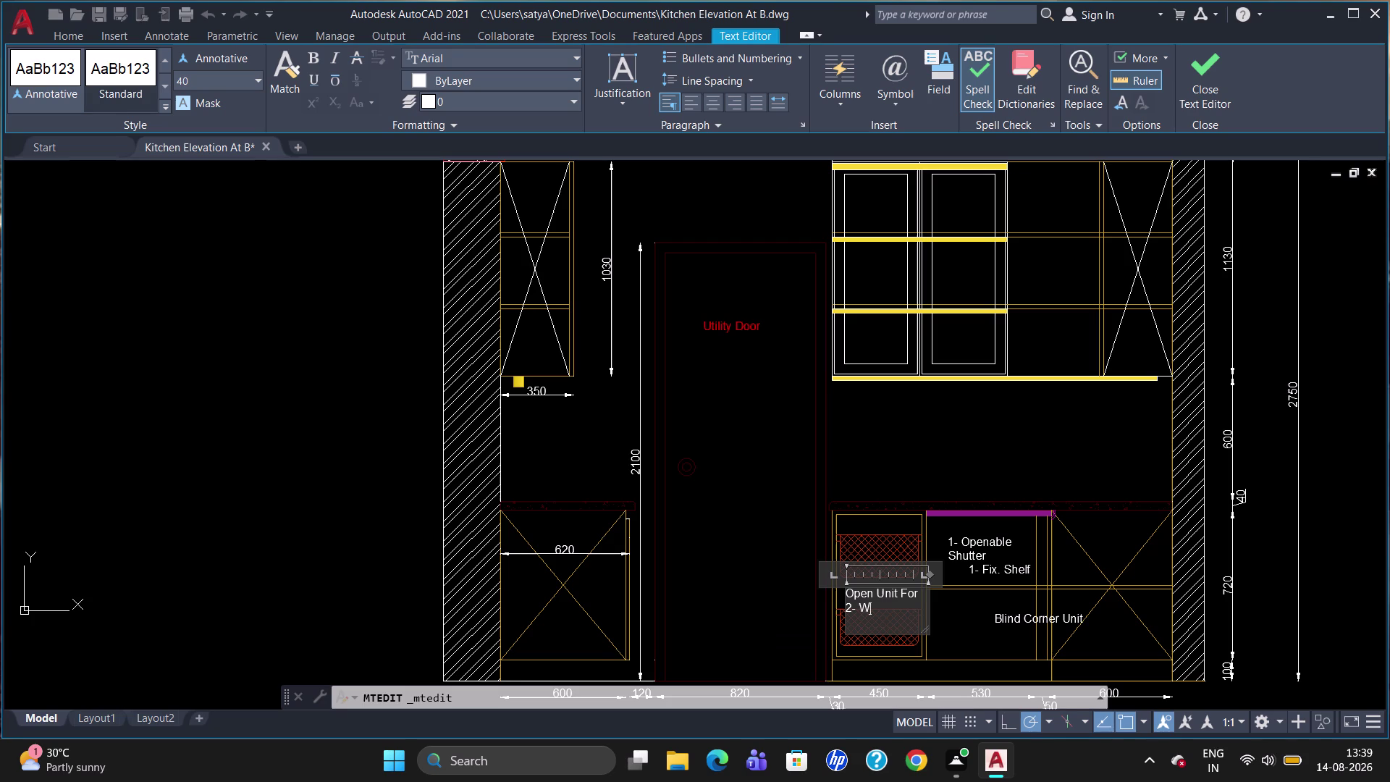
text(icker)
key(space)
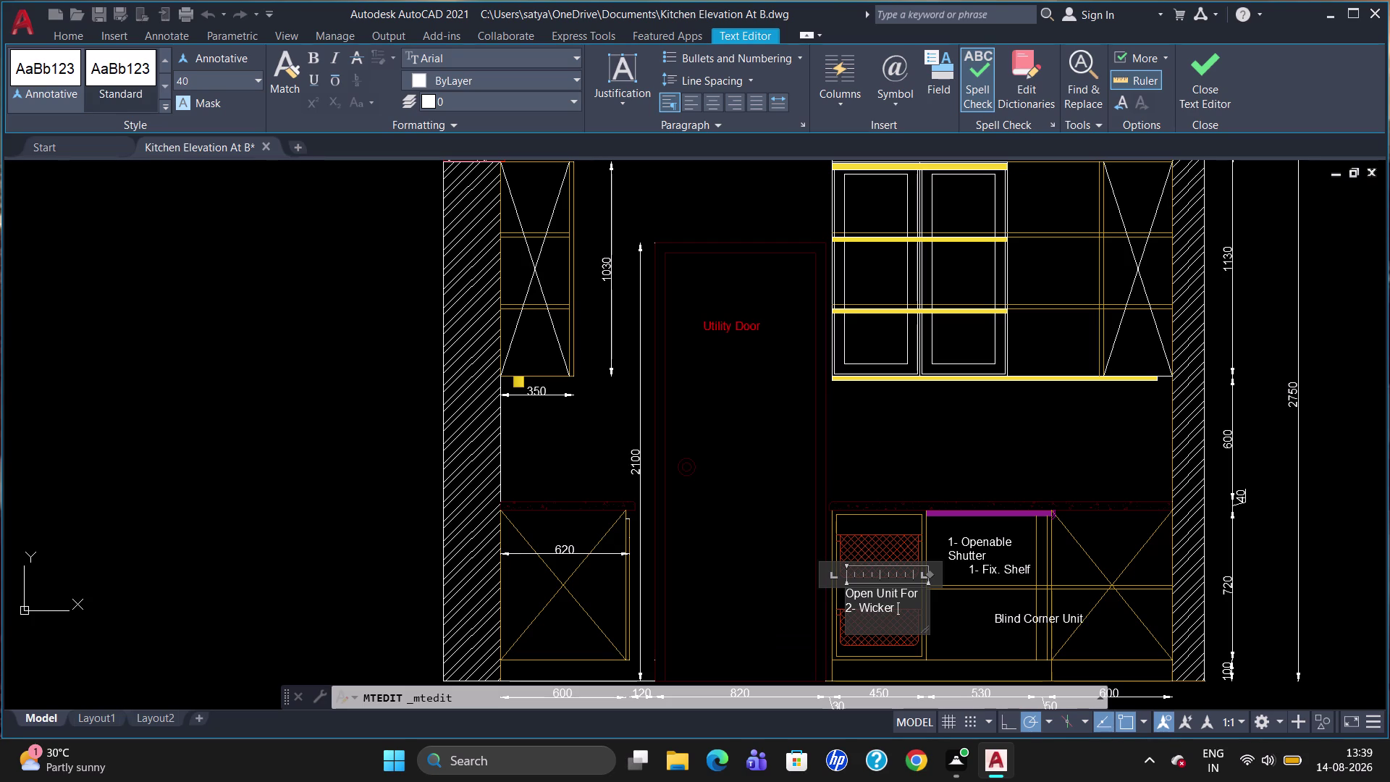
key(b)
key(Escape)
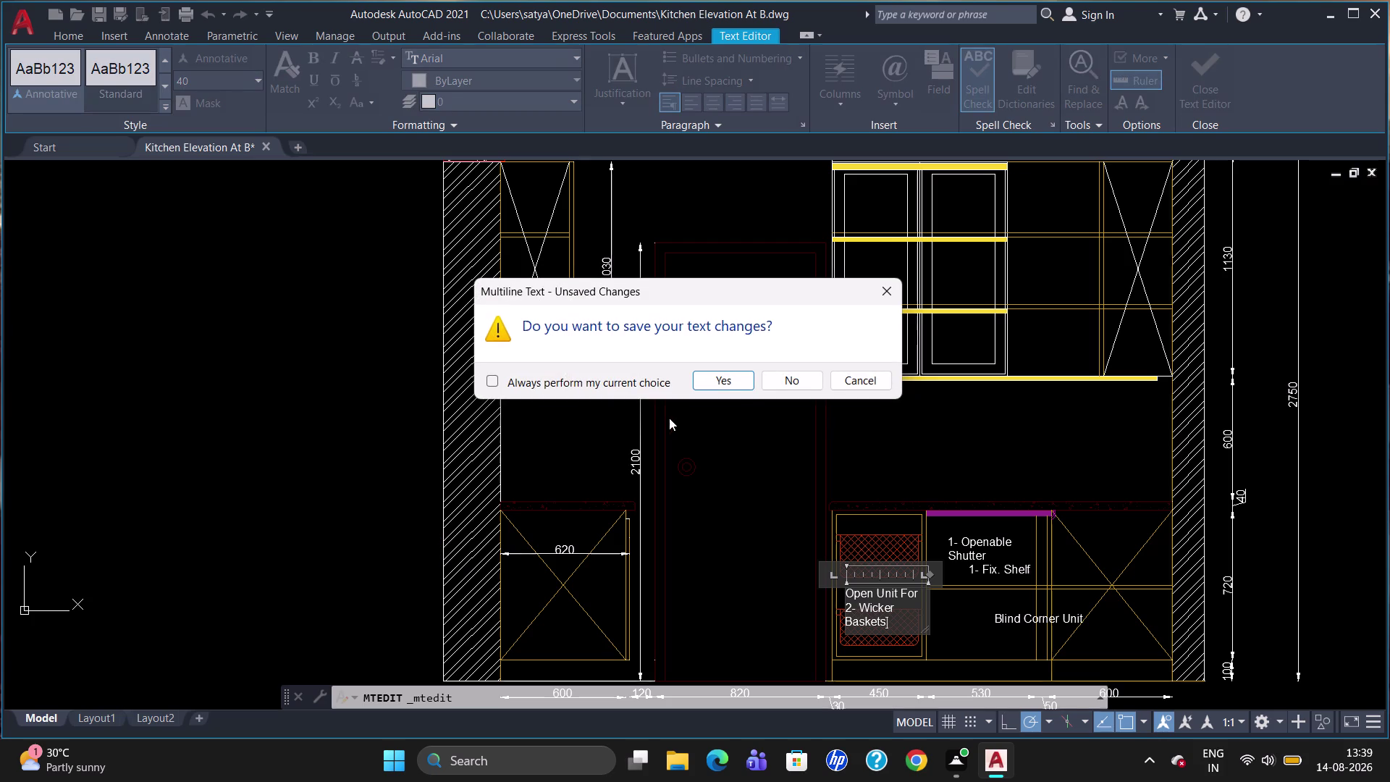
click(728, 382)
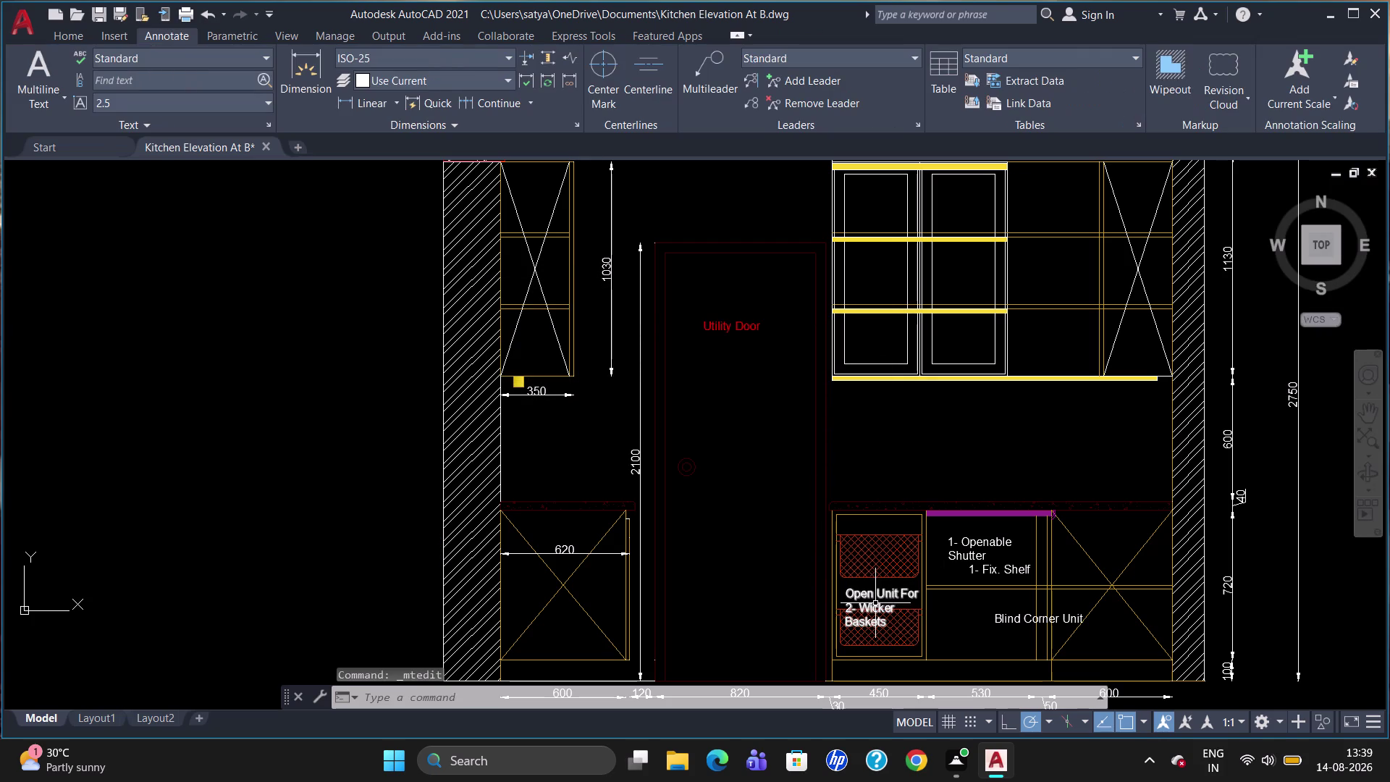
Move the wicker baskets note slightly higher within its cabinet.
click(871, 598)
drag(849, 590, 849, 585)
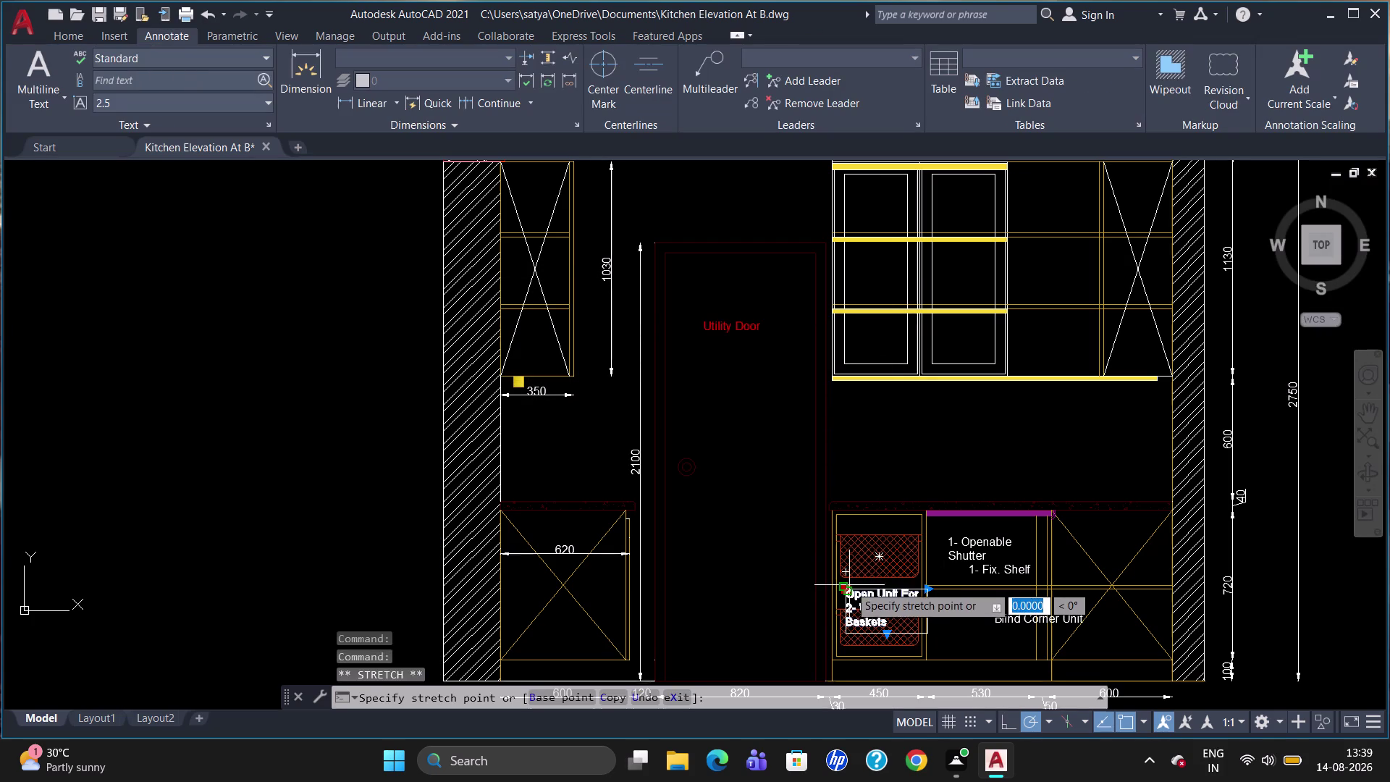
drag(849, 585, 845, 578)
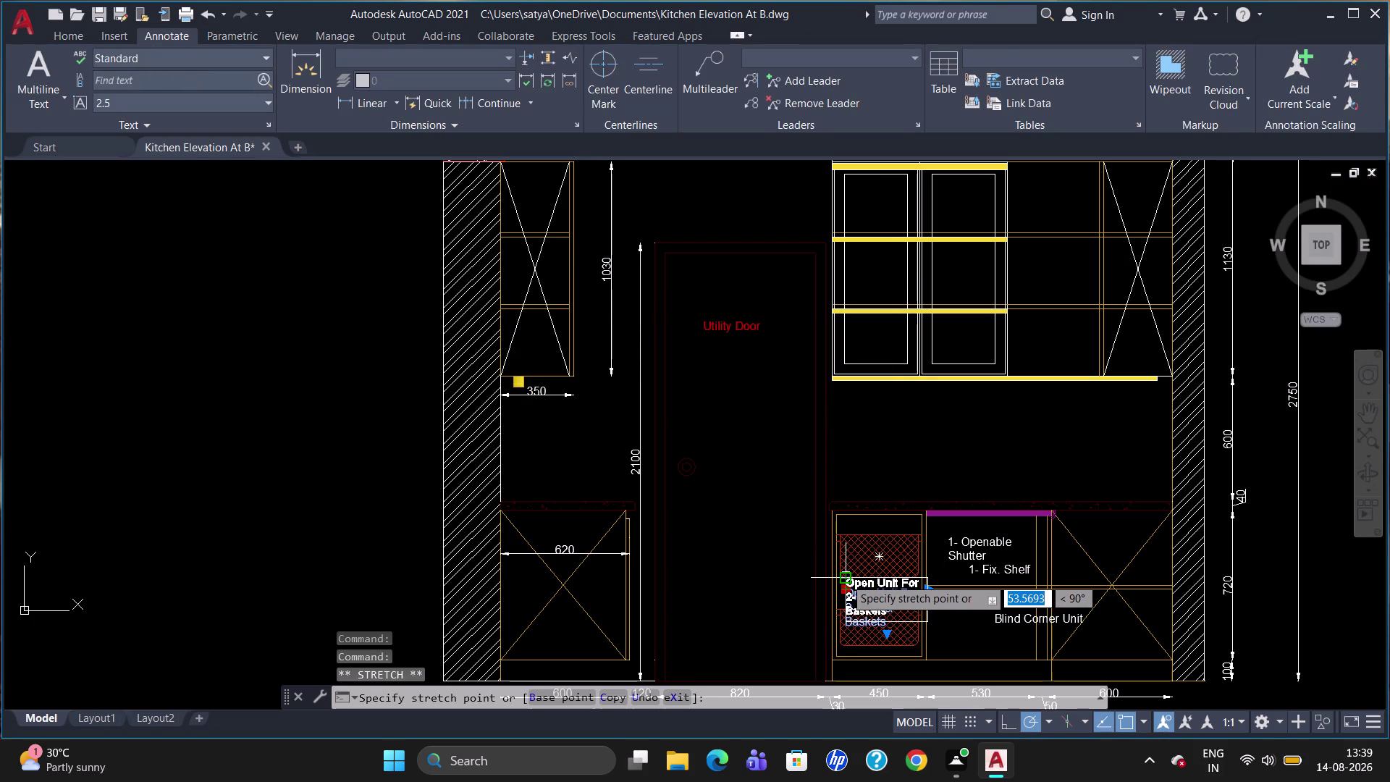
click(845, 578)
key(Escape)
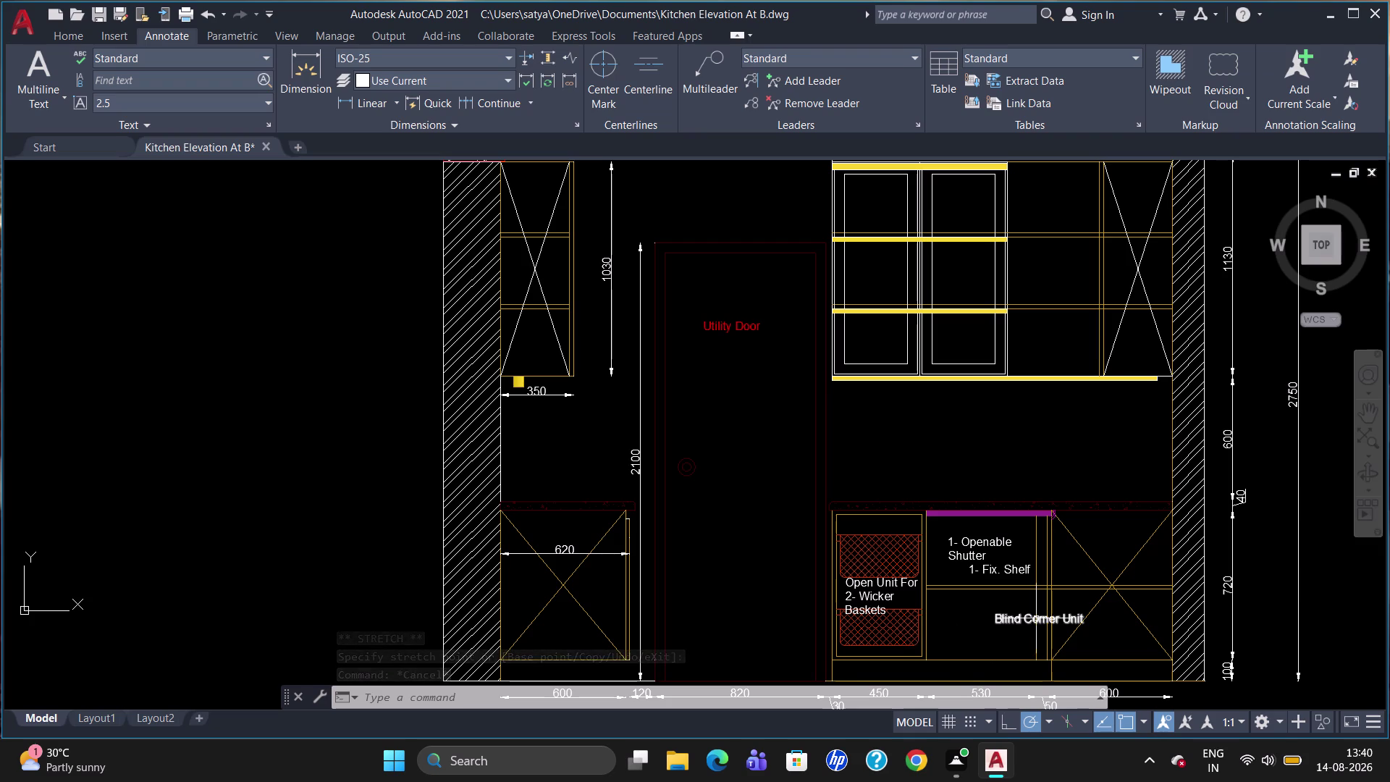
Start a multiline text box and cancel it as unwanted.
scroll(down, 3)
scroll(up, 3)
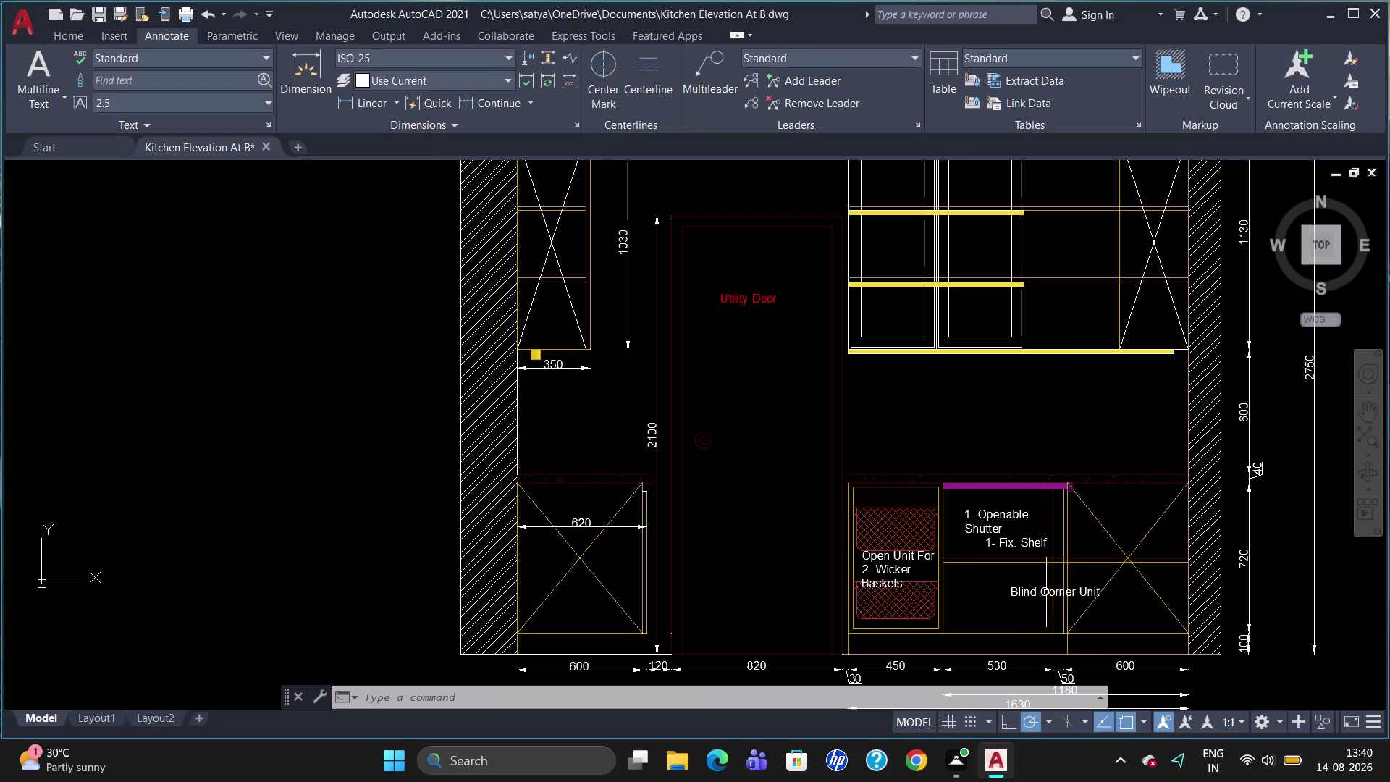
key(t)
key(Return)
click(922, 638)
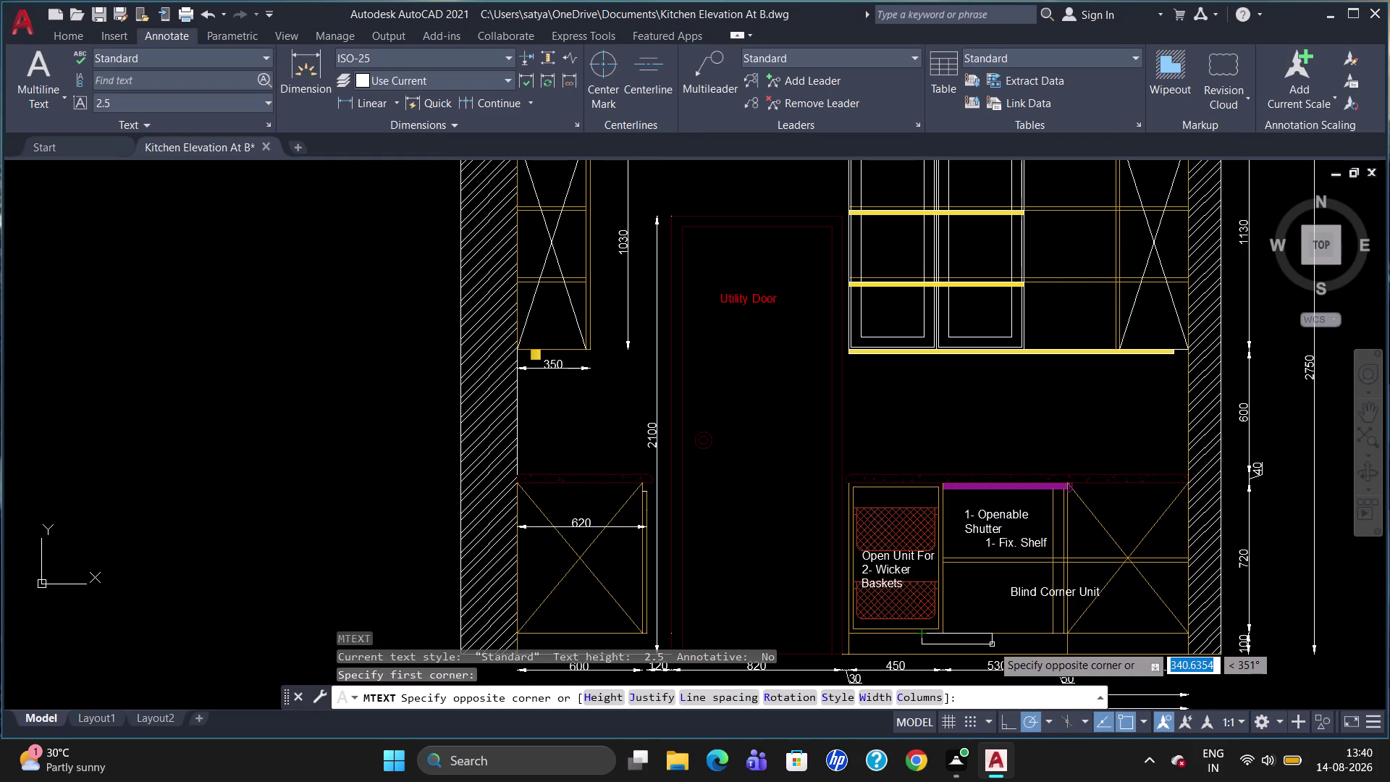
key(Escape)
Copy the Blind Corner Unit label with CO, picking its base point.
click(1050, 590)
text(C)
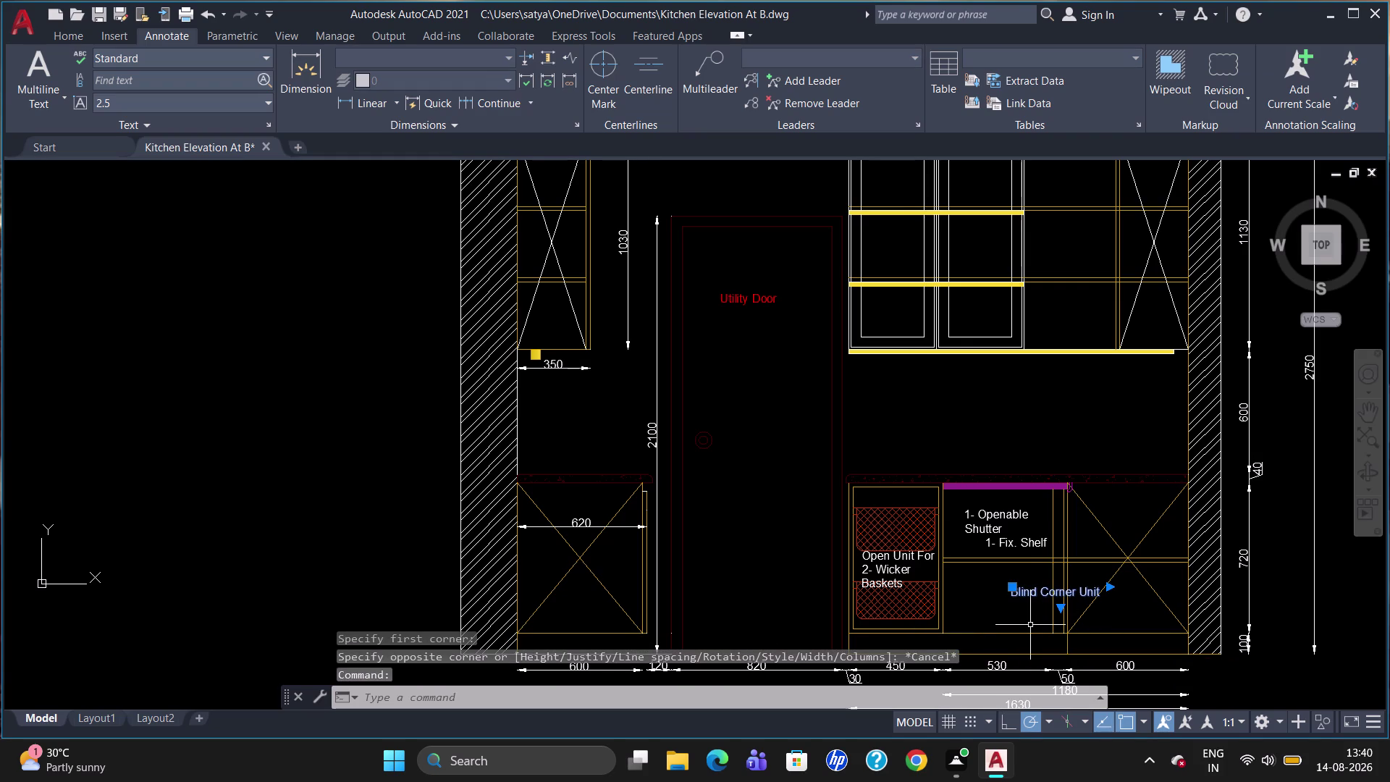
text(O)
key(Return)
click(1048, 586)
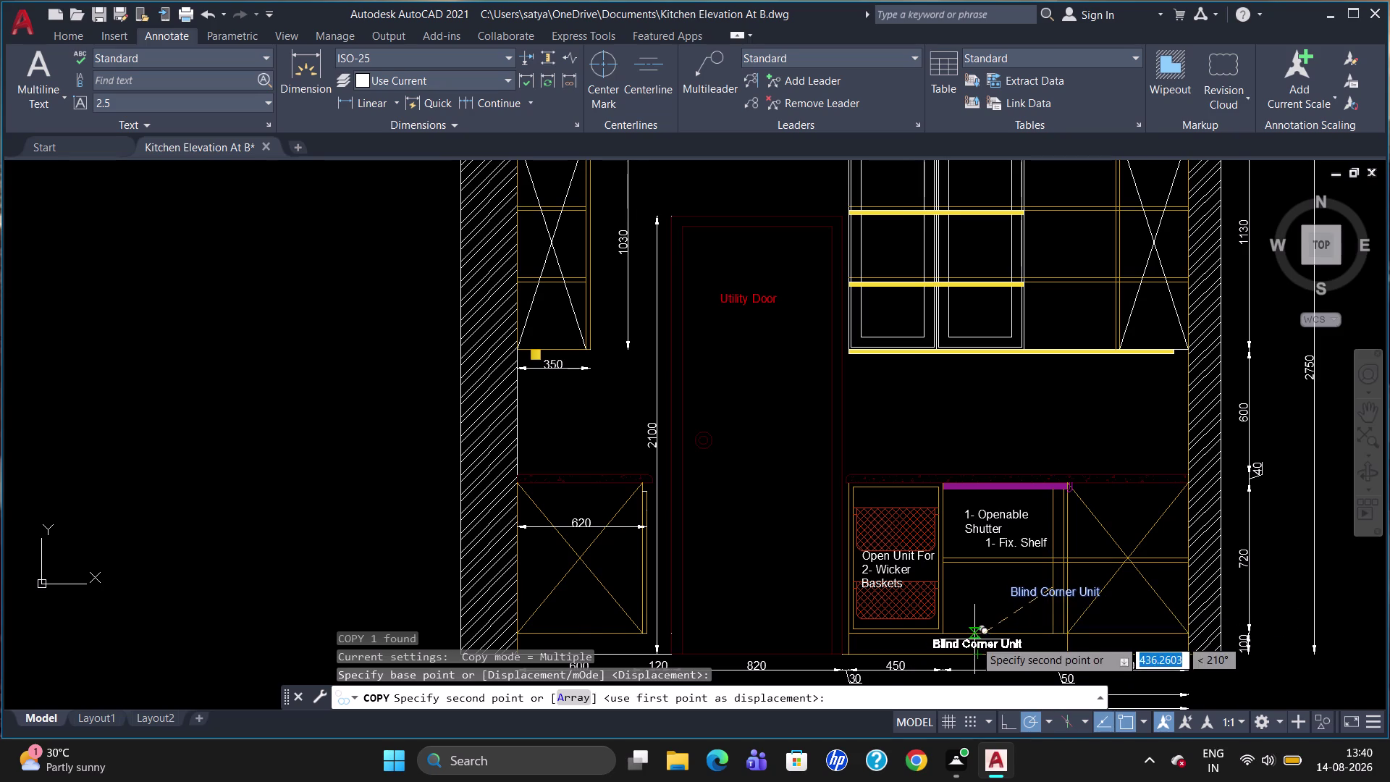
Place the copied label along the bottom plinth and nudge it slightly lower.
click(974, 639)
key(Escape)
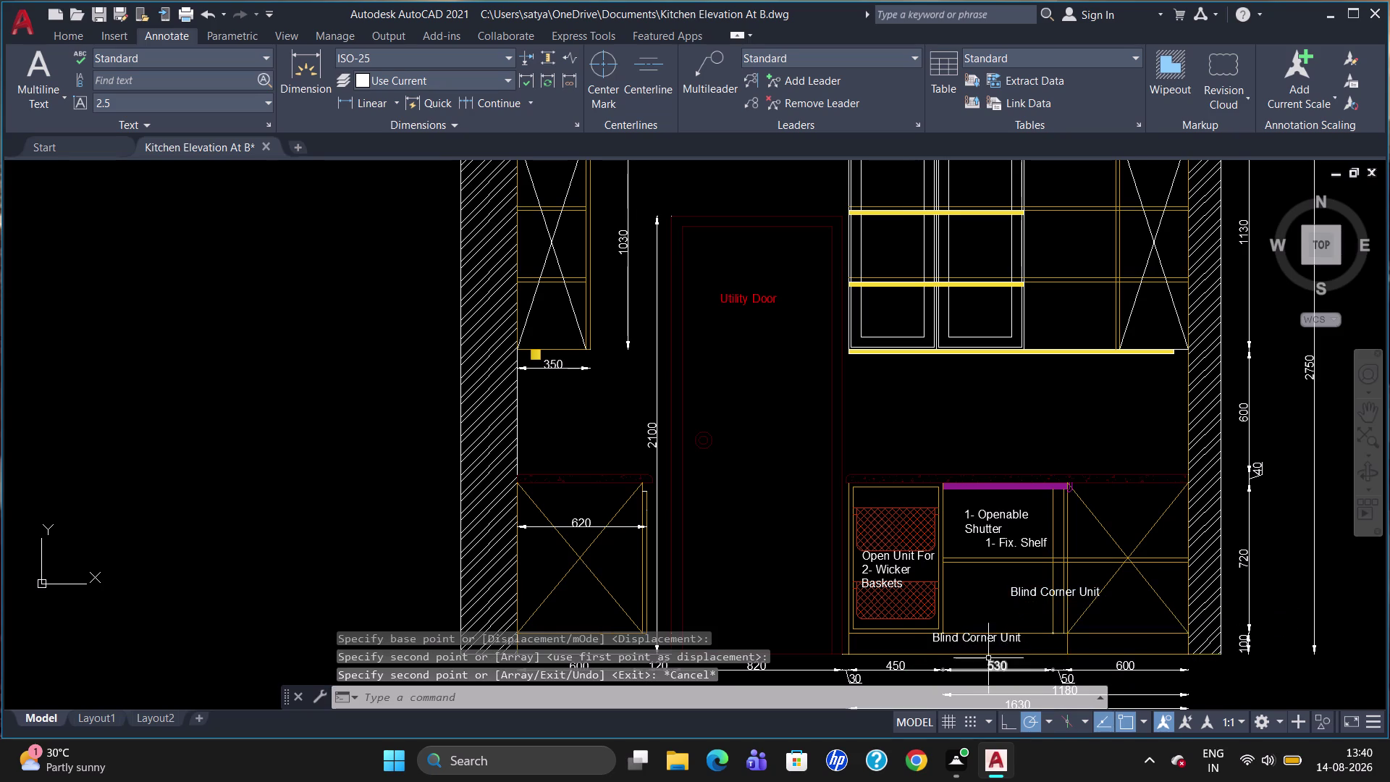
click(986, 640)
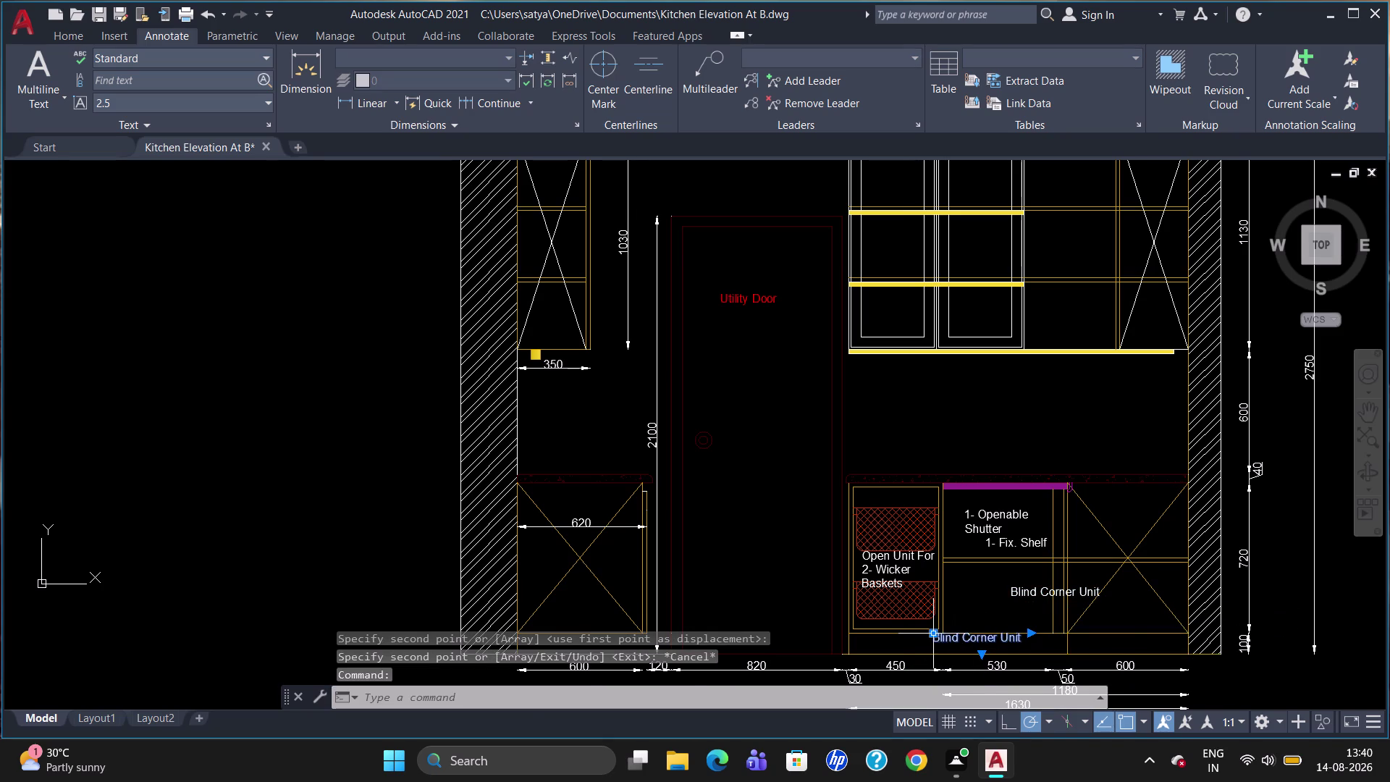
click(935, 632)
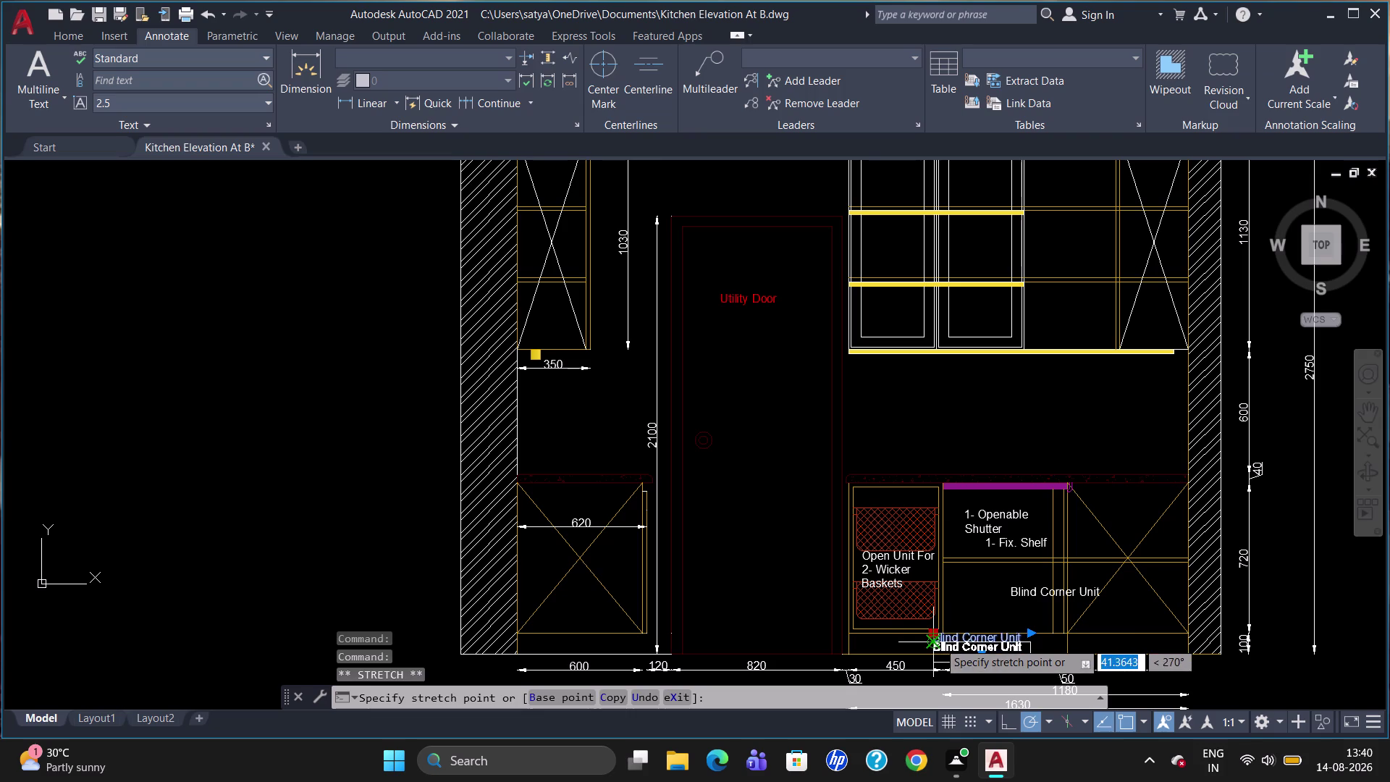
click(938, 641)
key(Escape)
Reword the copied label to 'PVC Skinnig' and keep the changes.
double_click(970, 647)
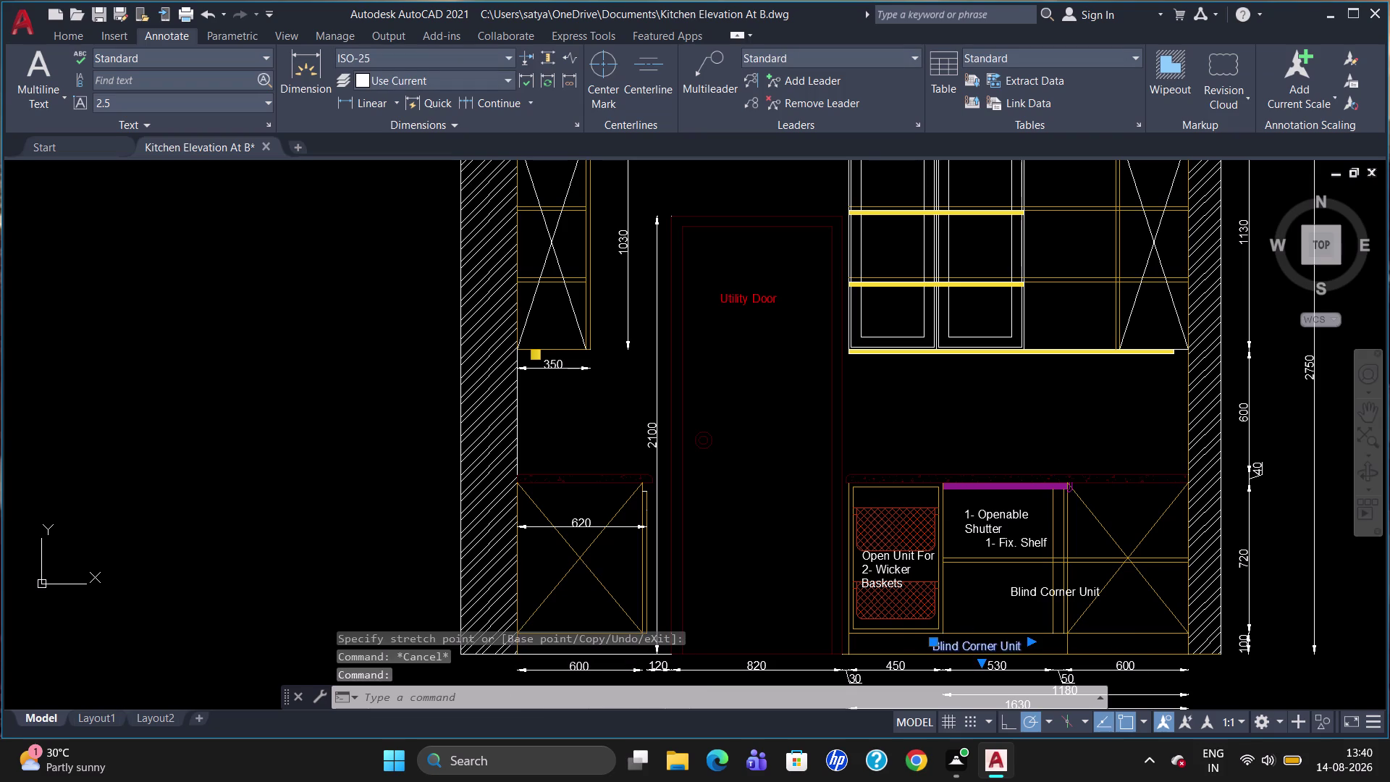
click(1027, 642)
key(BackSpace)
key(BackSpace)
key(BackSpace)
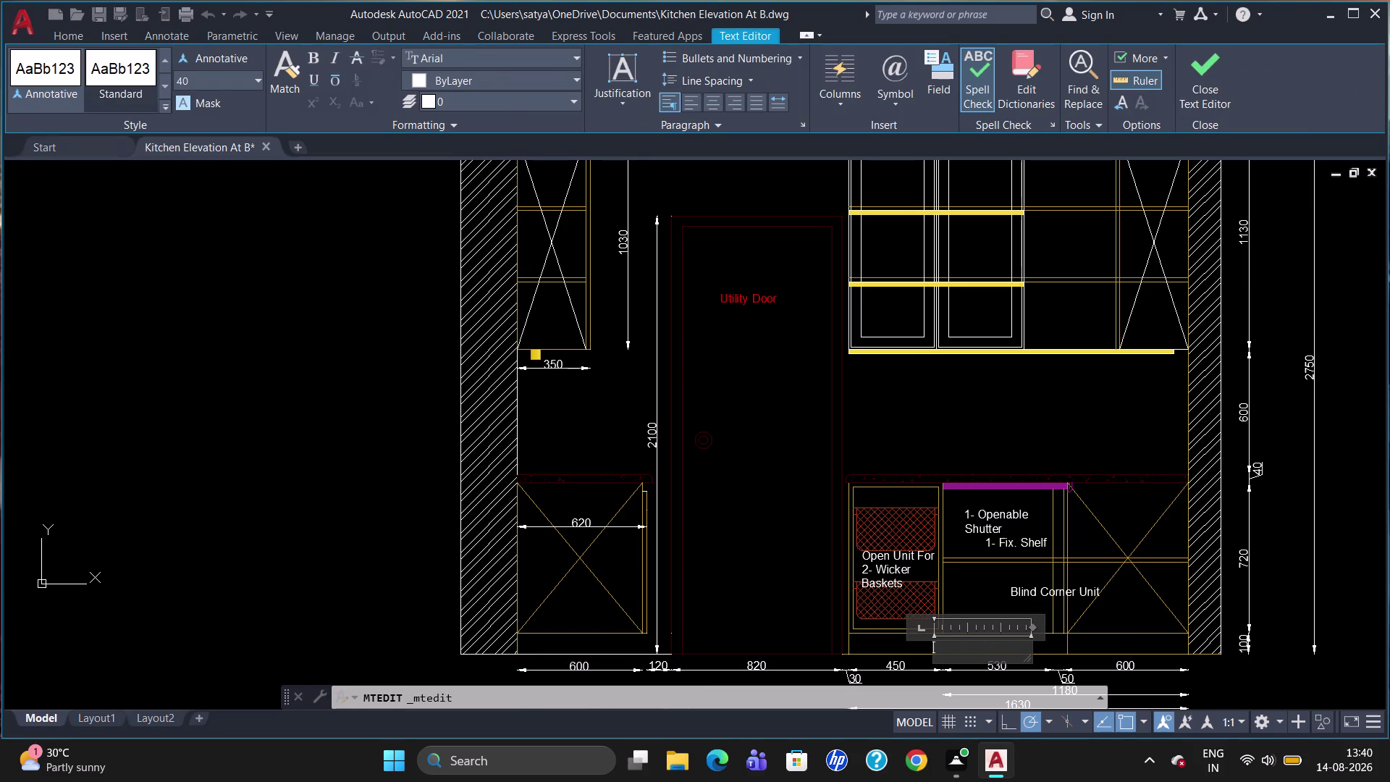
text(PVS)
key(BackSpace)
text(C)
key(space)
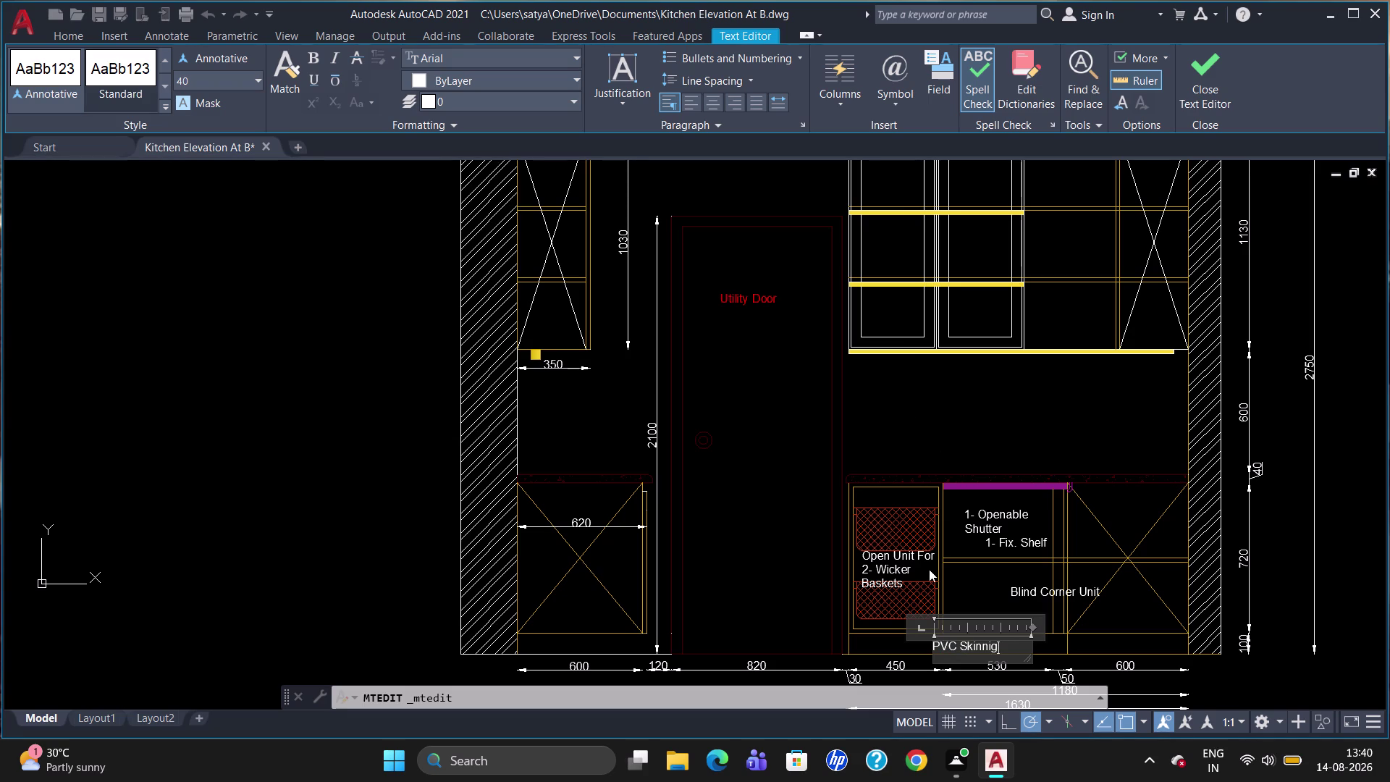
key(Escape)
click(731, 378)
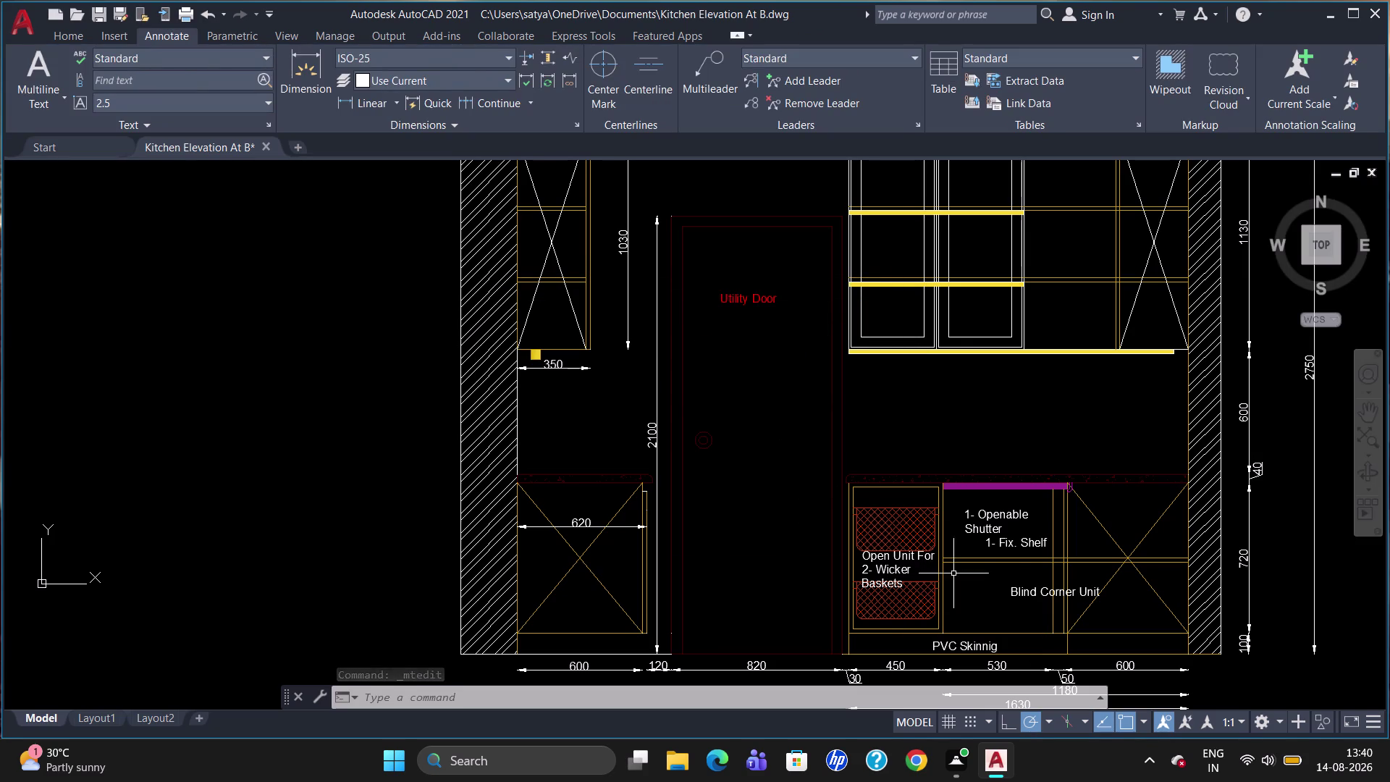
click(732, 295)
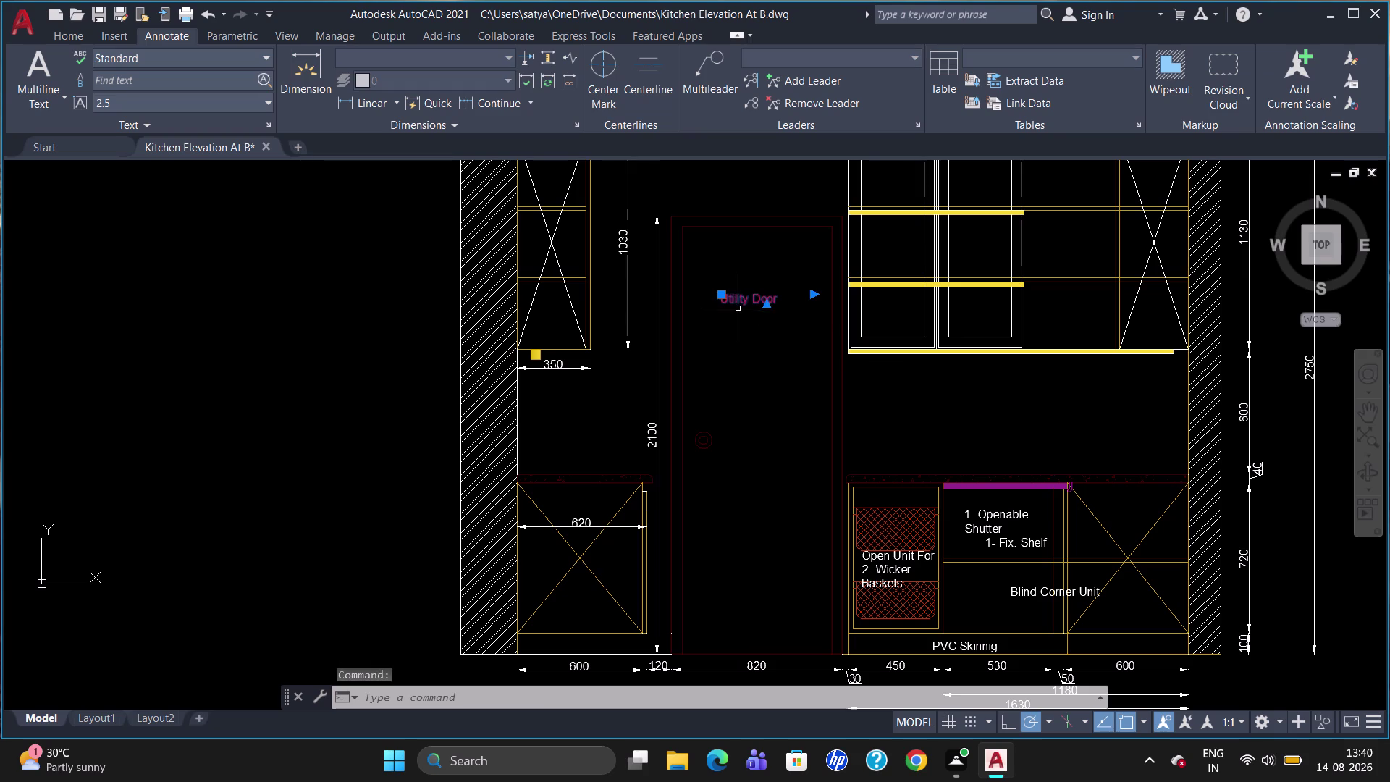
Copy the Utility Door label into the backsplash area above the worktop.
text(co)
key(Return)
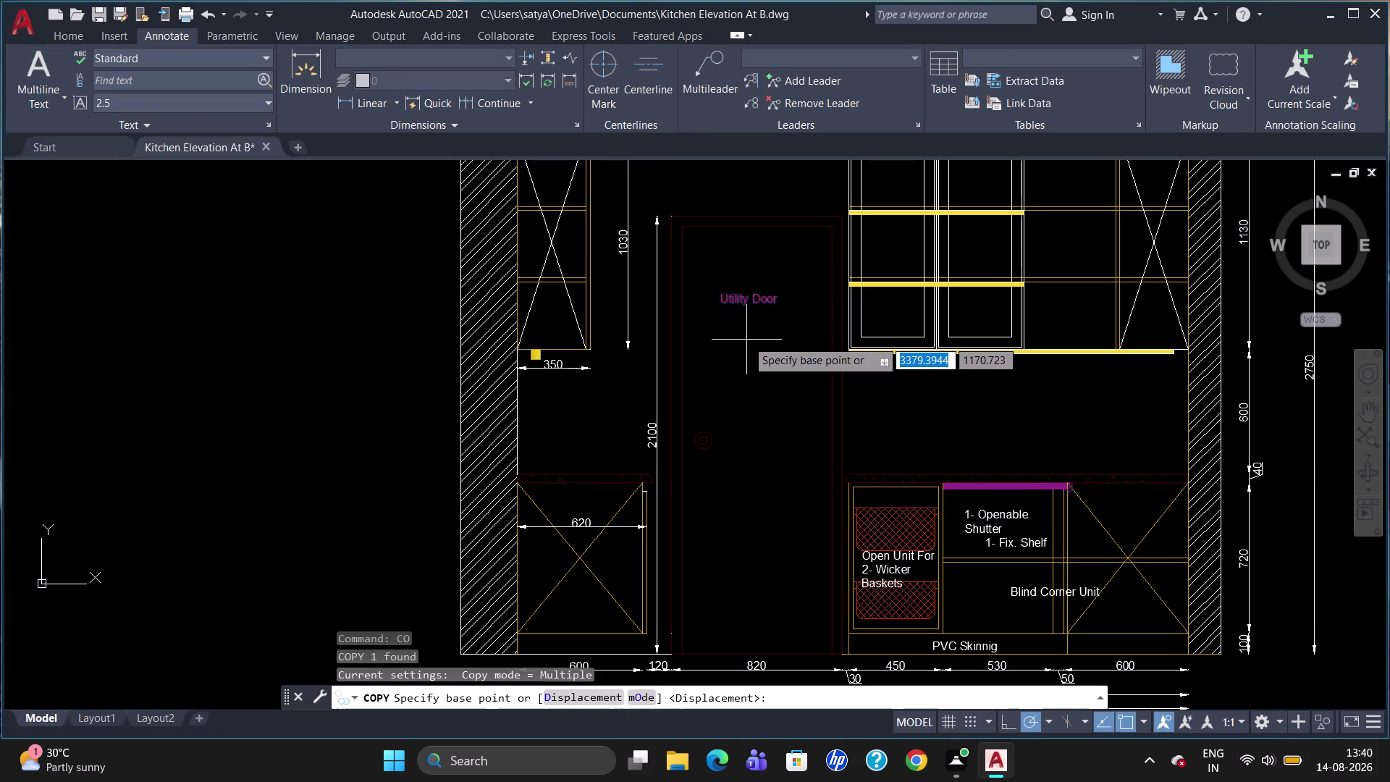
click(738, 297)
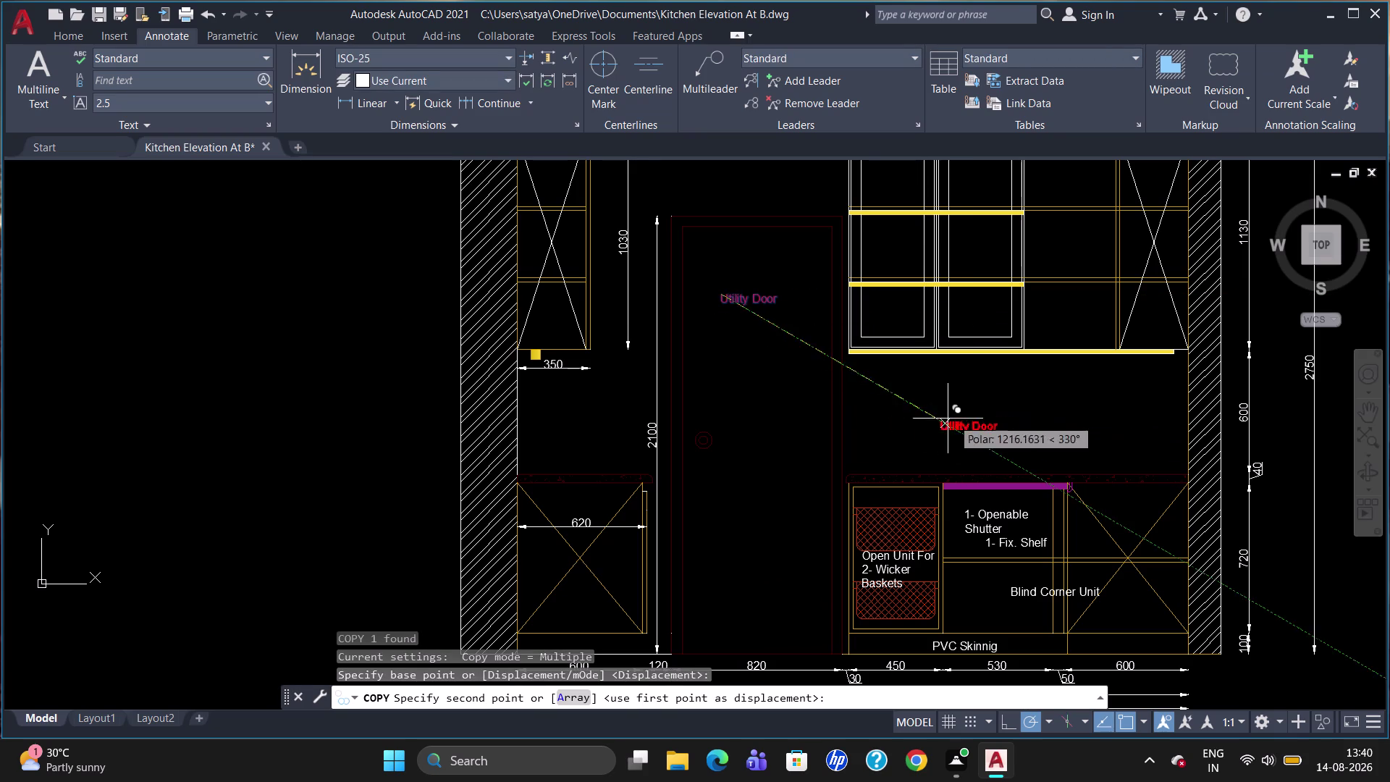
click(1006, 404)
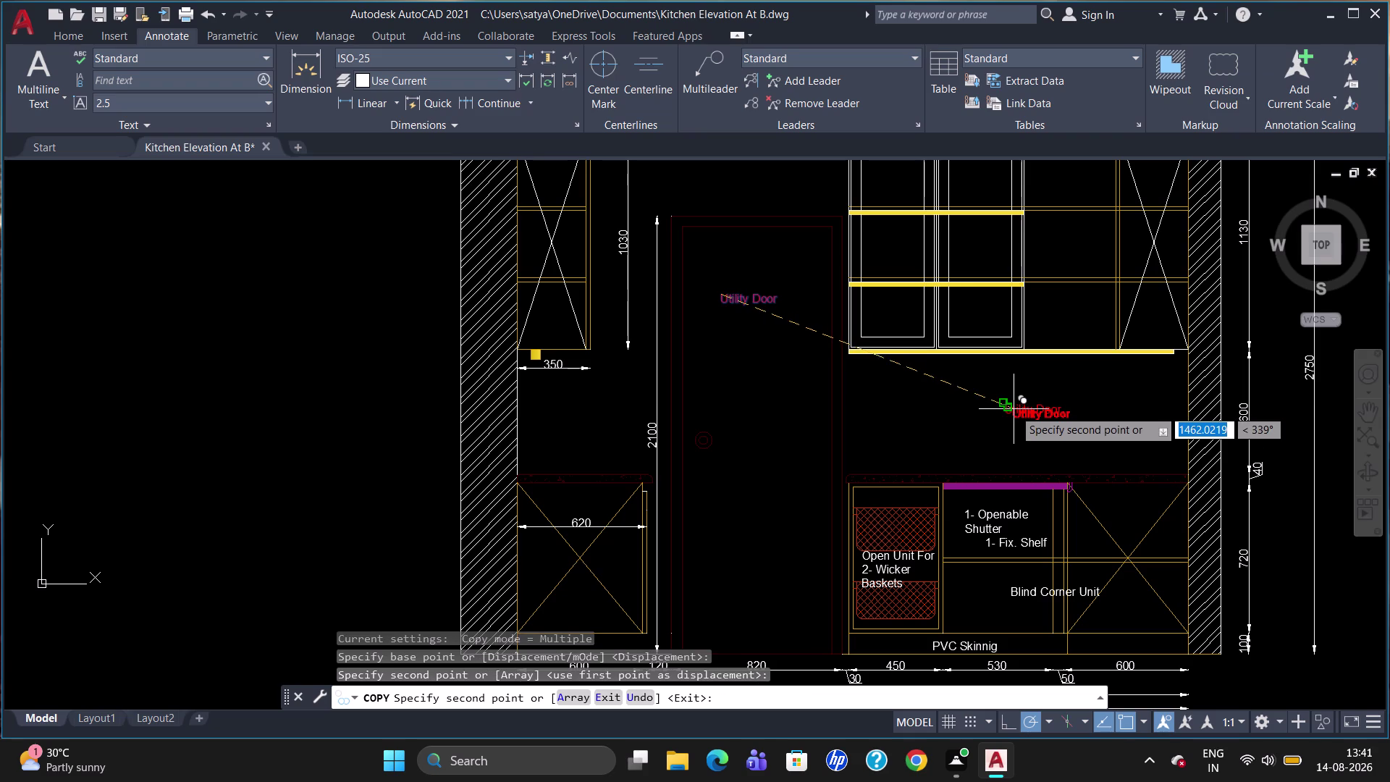
key(Escape)
Reword the copy to 'Back Splash' and save the text changes.
double_click(1015, 409)
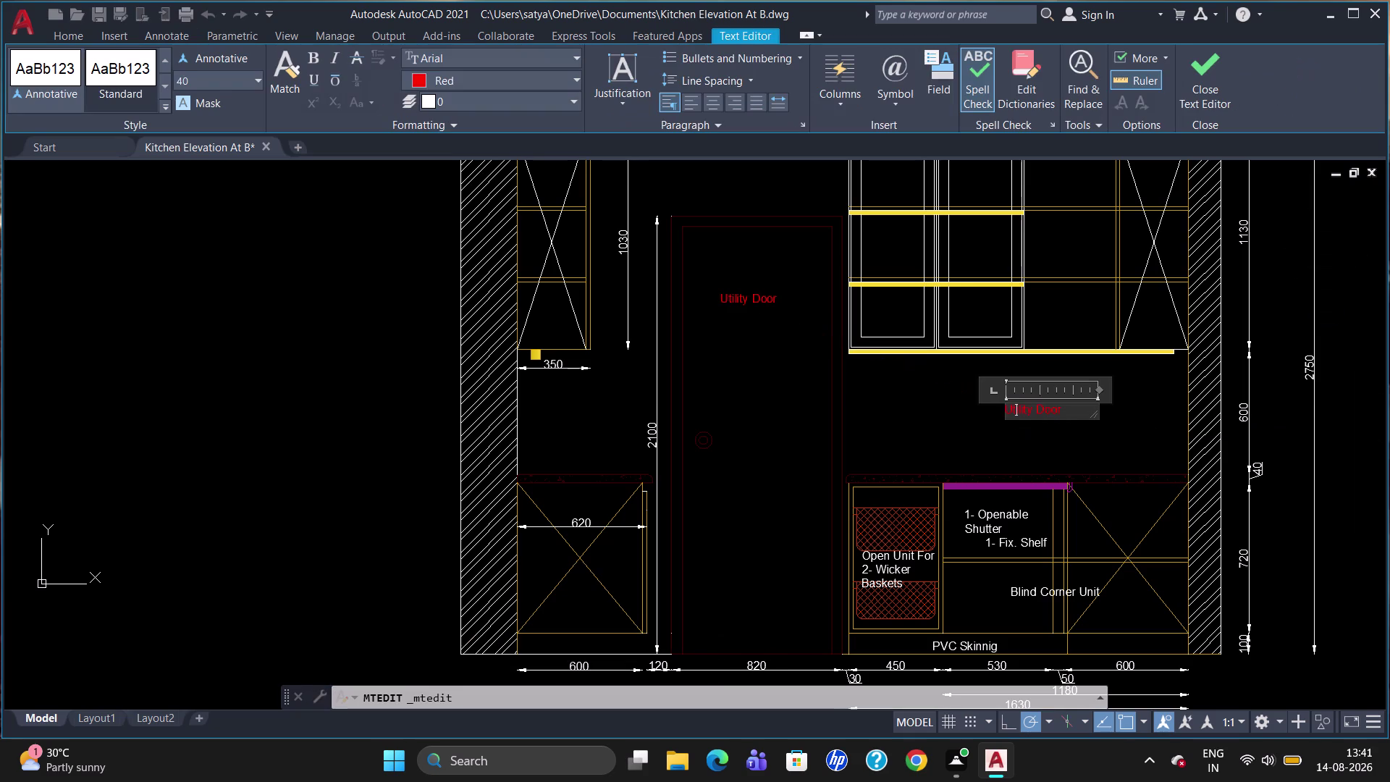
click(1067, 409)
key(BackSpace)
key(BackSpace)
key(BackSpace)
key(b)
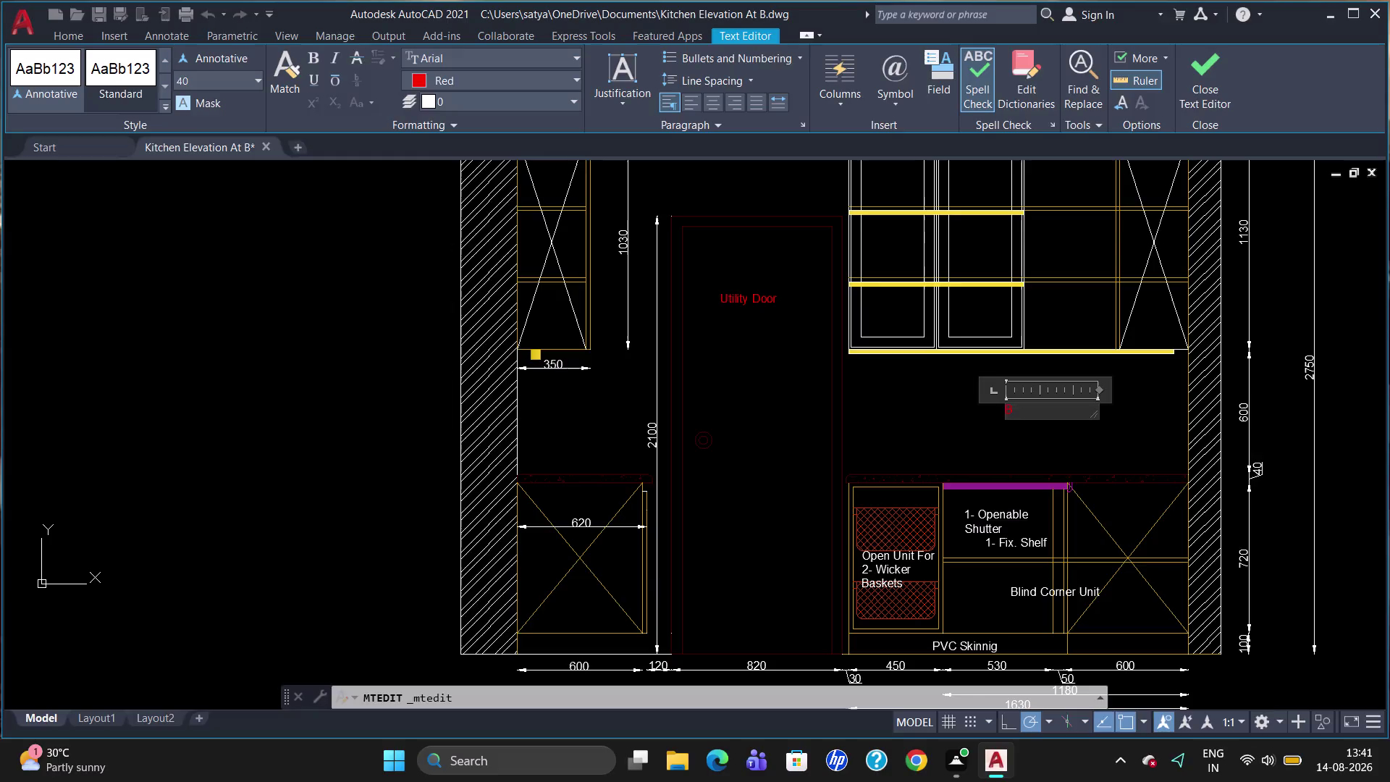
text(ack)
key(space)
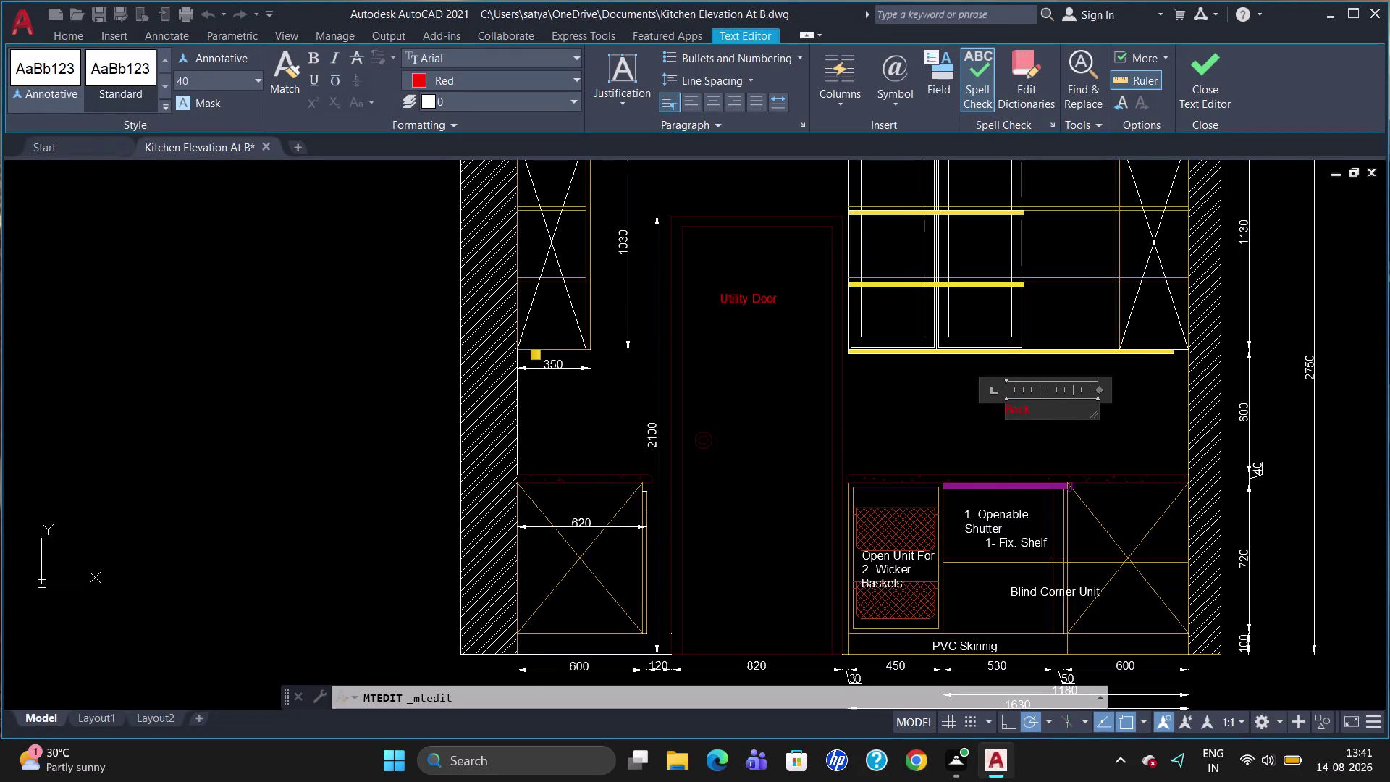
key(s)
key(p)
text(las)
text(h)
key(Escape)
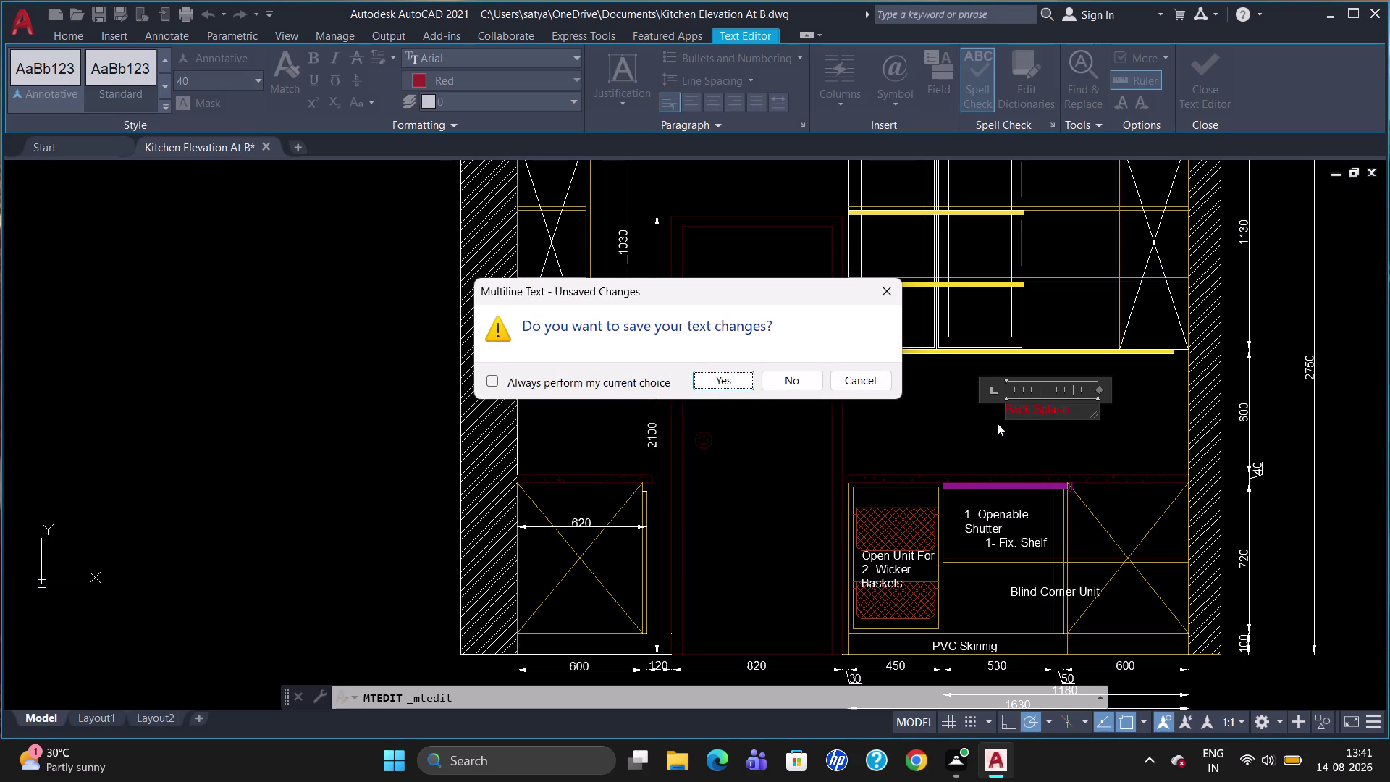
click(716, 379)
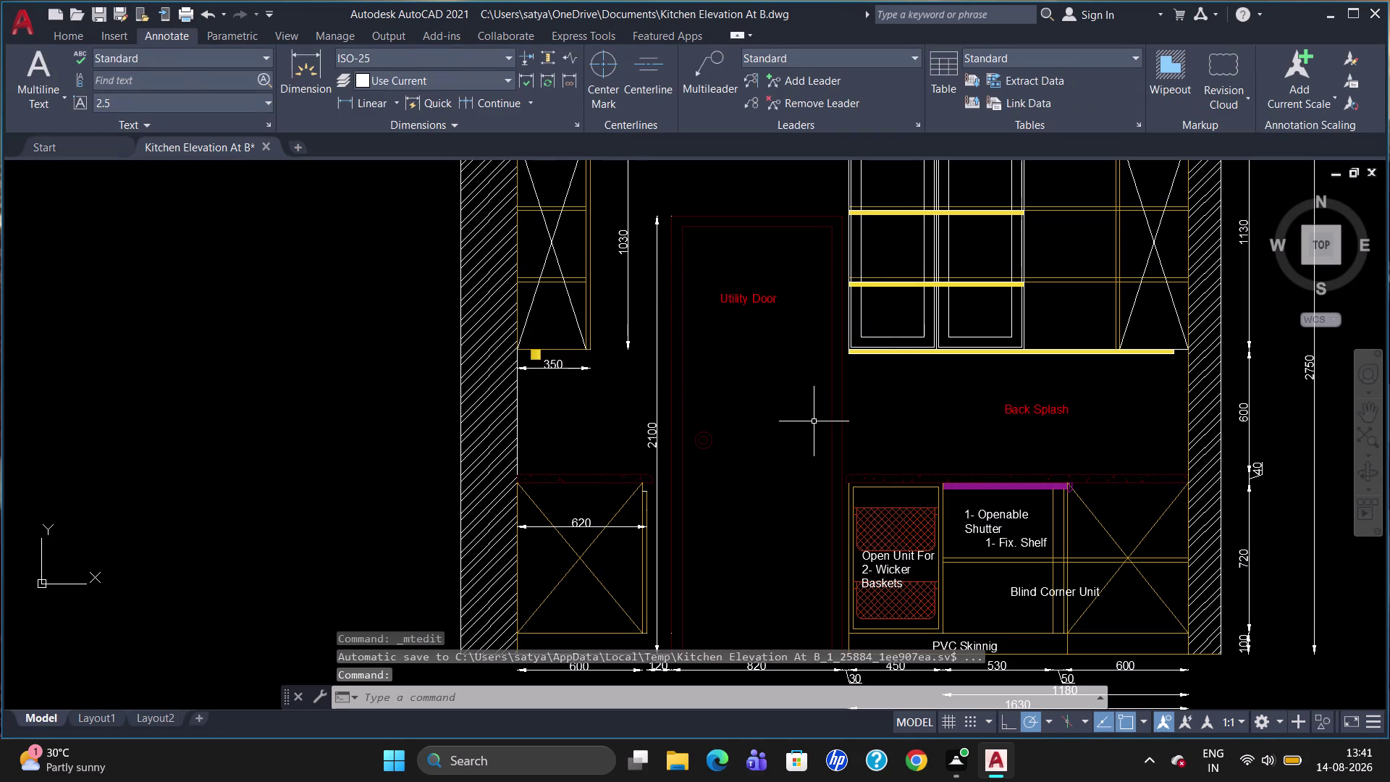
click(704, 56)
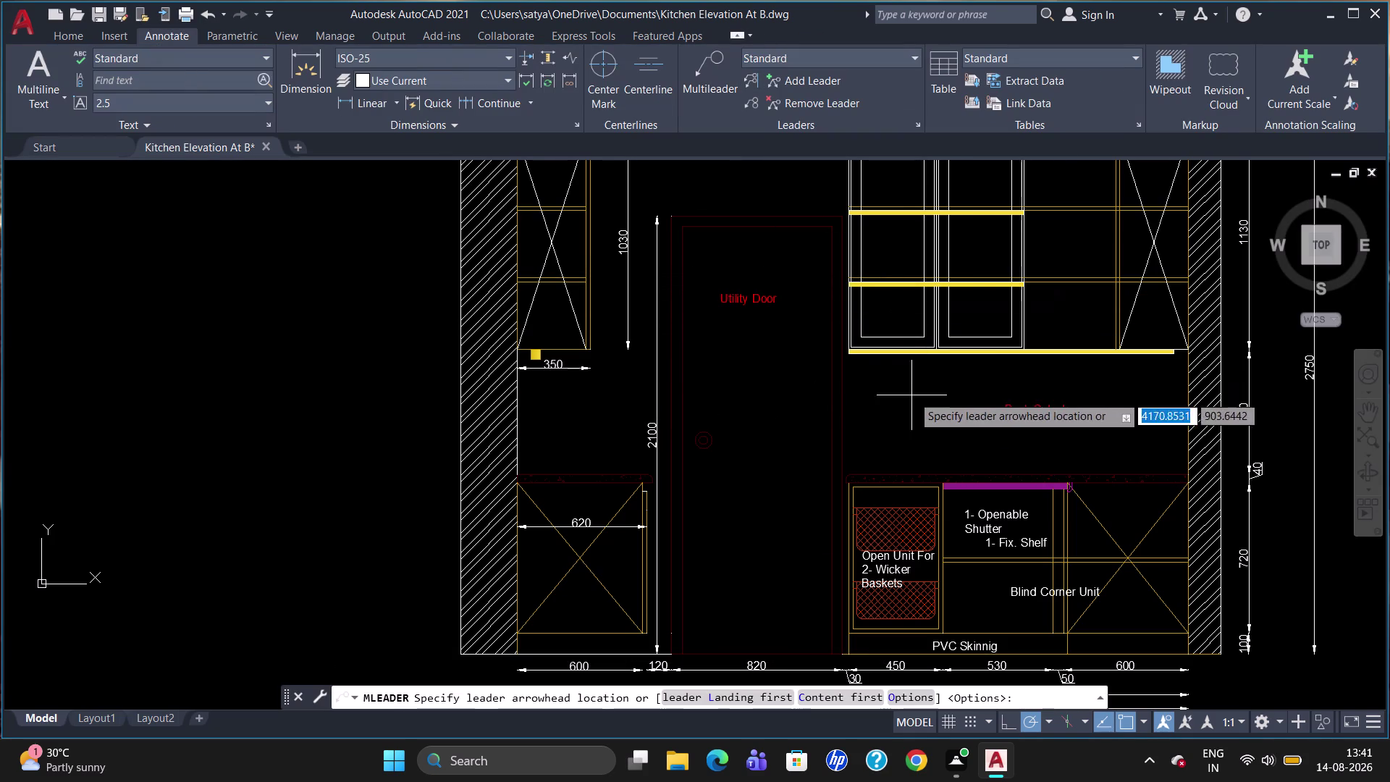
Draw a leader from the wall cabinet underside and type the note 'Profile'.
click(905, 357)
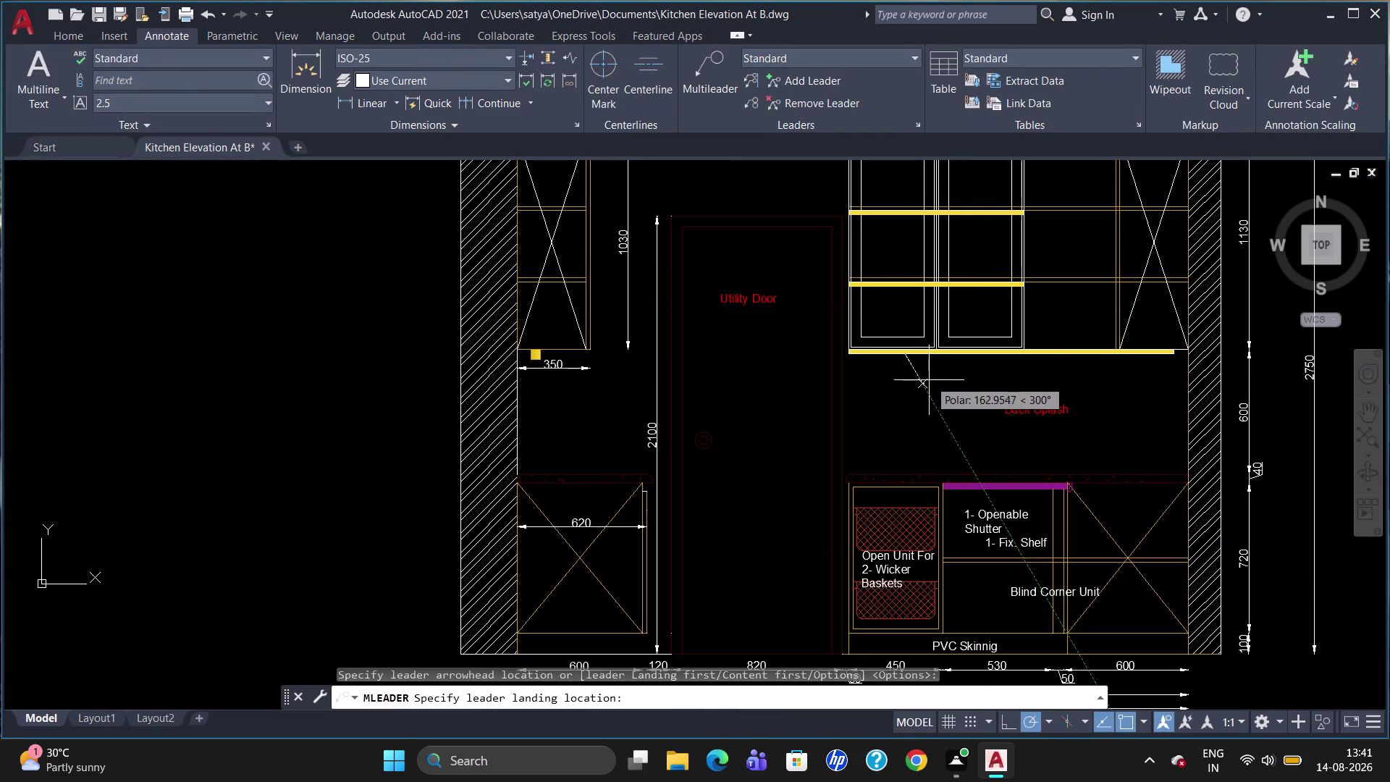
click(938, 383)
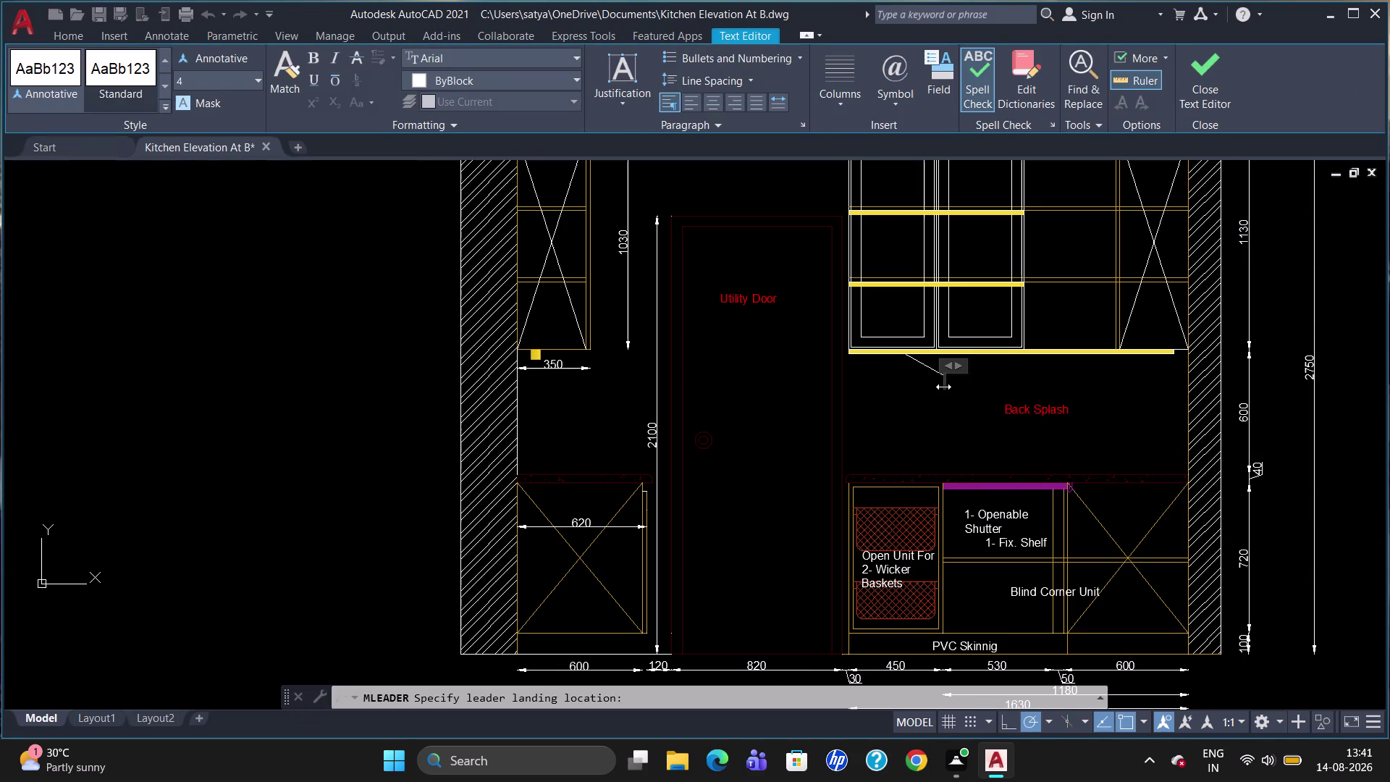
text(pr)
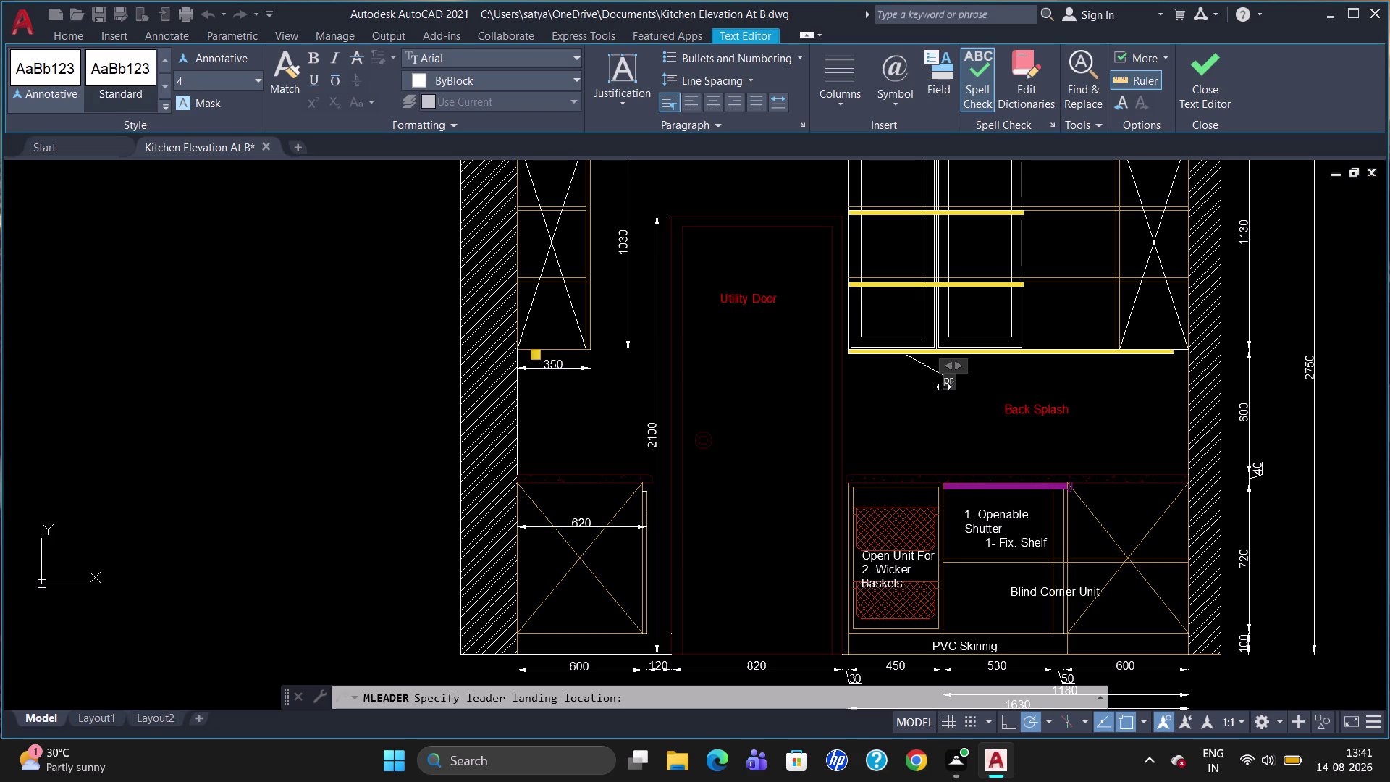
text(of)
text(ile)
key(space)
key(BackSpace)
key(BackSpace)
key(BackSpace)
key(BackSpace)
key(BackSpace)
key(BackSpace)
key(BackSpace)
key(BackSpace)
key(Tab)
key(p)
text(rofile)
key(space)
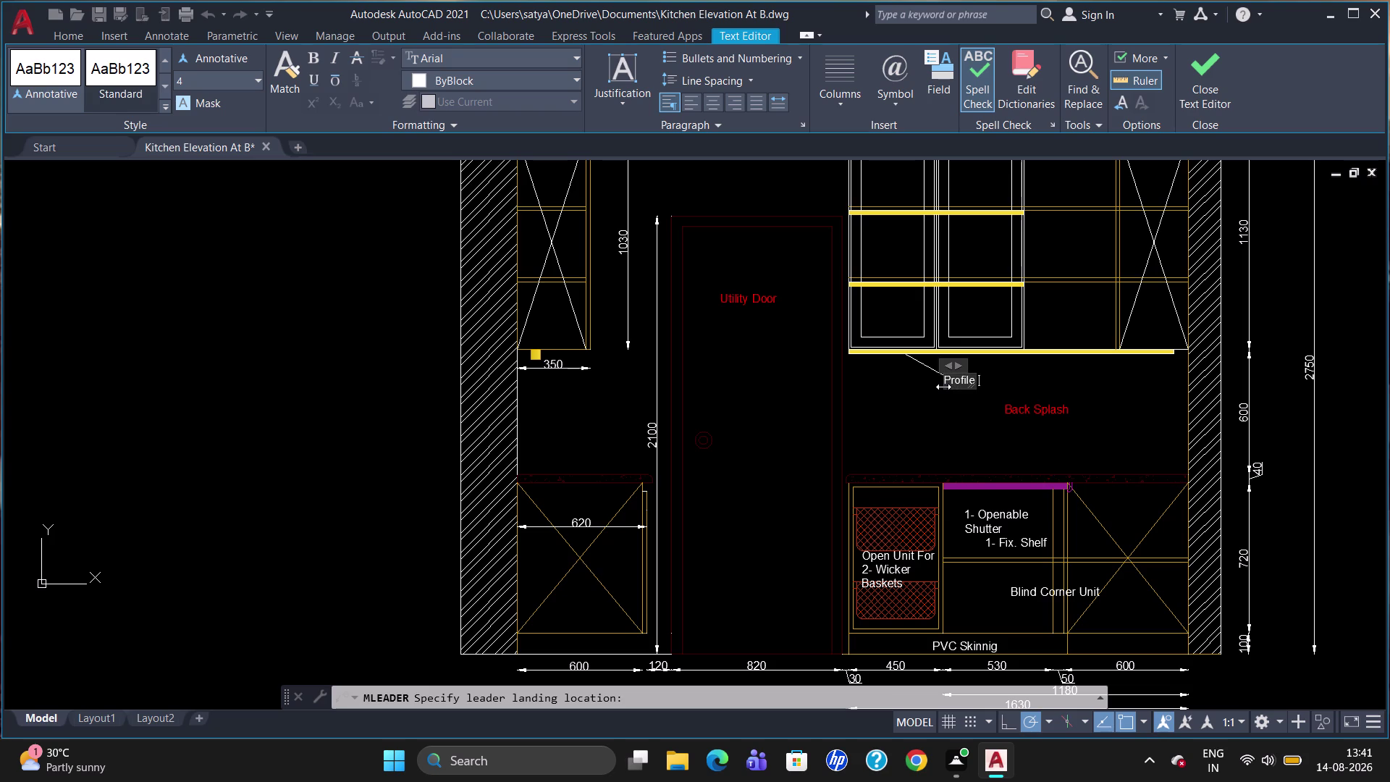
Select the Profile wording and close the leader note editor.
key(l)
drag(1002, 379, 981, 382)
key(Escape)
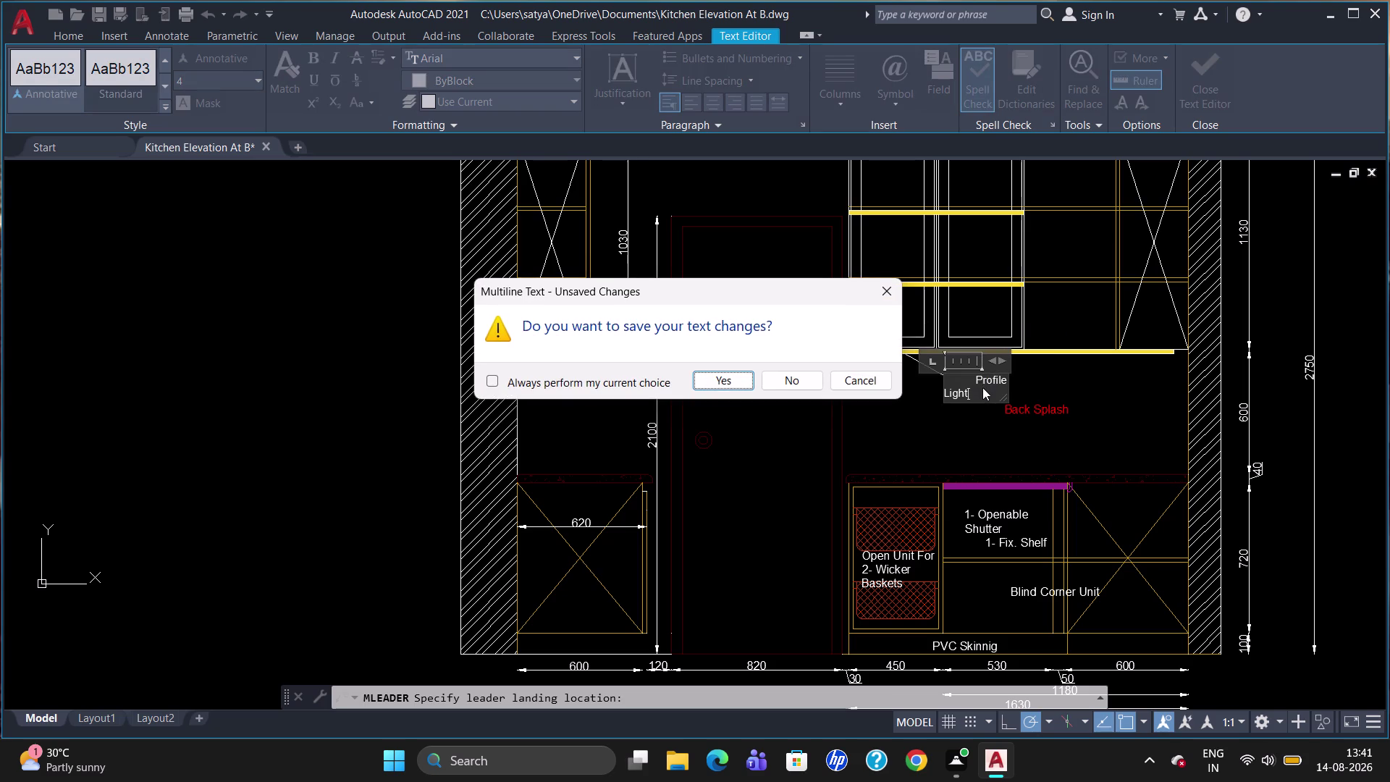
click(714, 380)
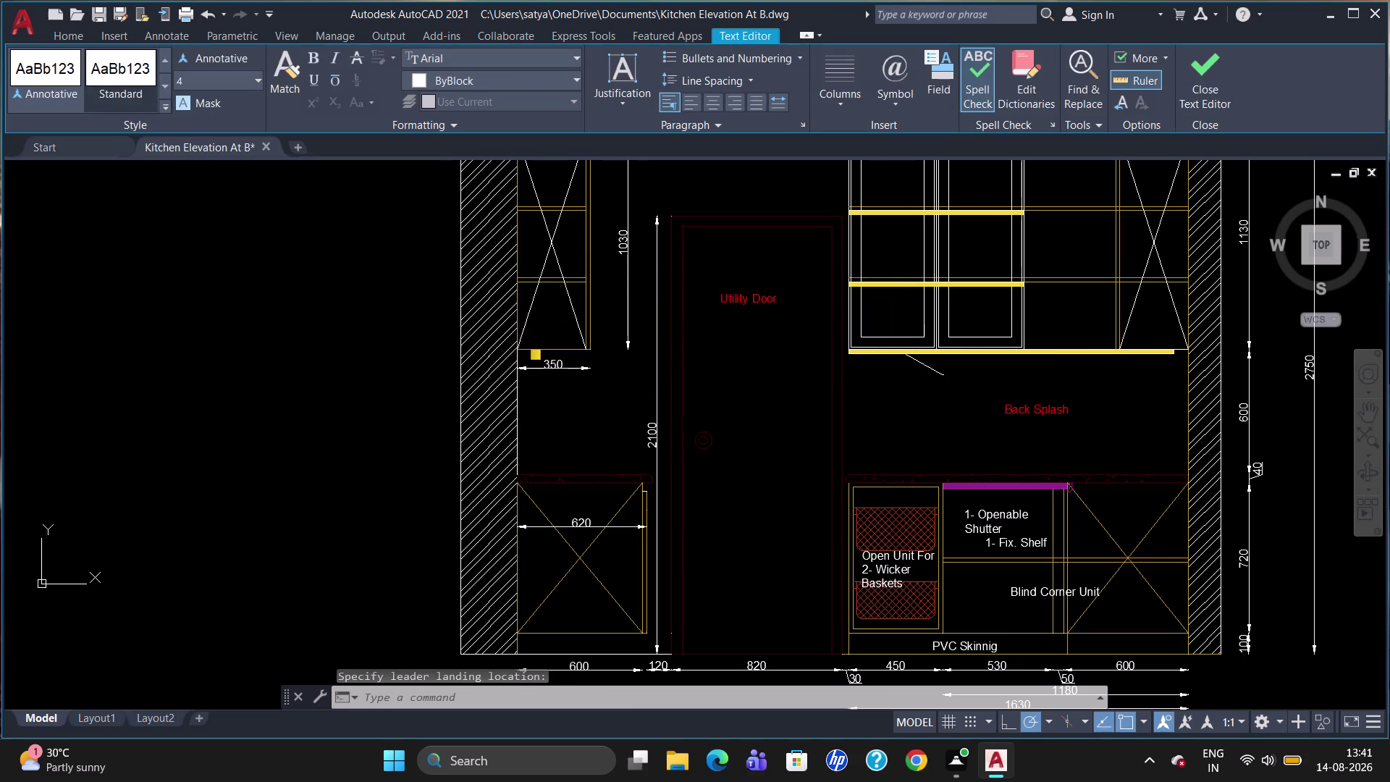
Reopen the leader note, widen its box and space out 'Profile Light'.
scroll(up, 3)
scroll(up, 3)
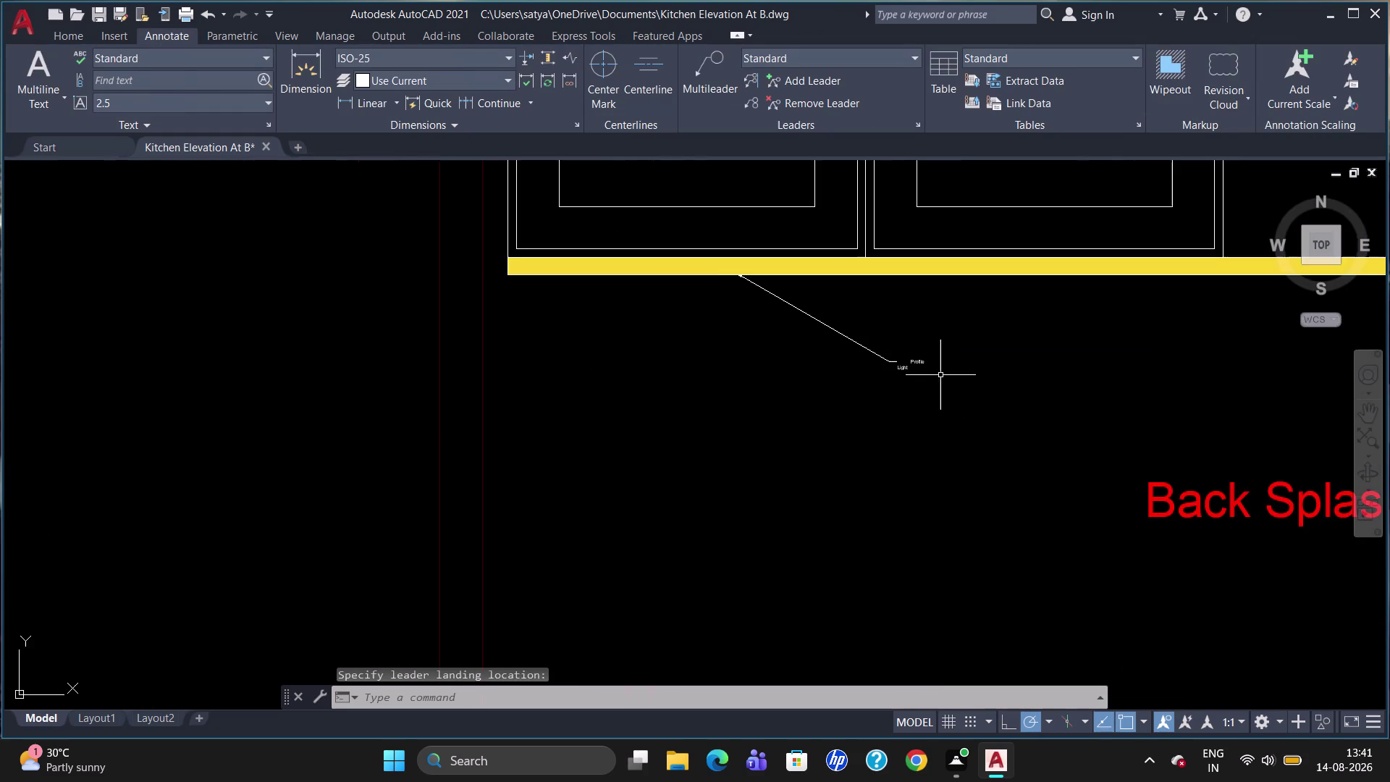
scroll(up, 3)
double_click(913, 360)
double_click(899, 362)
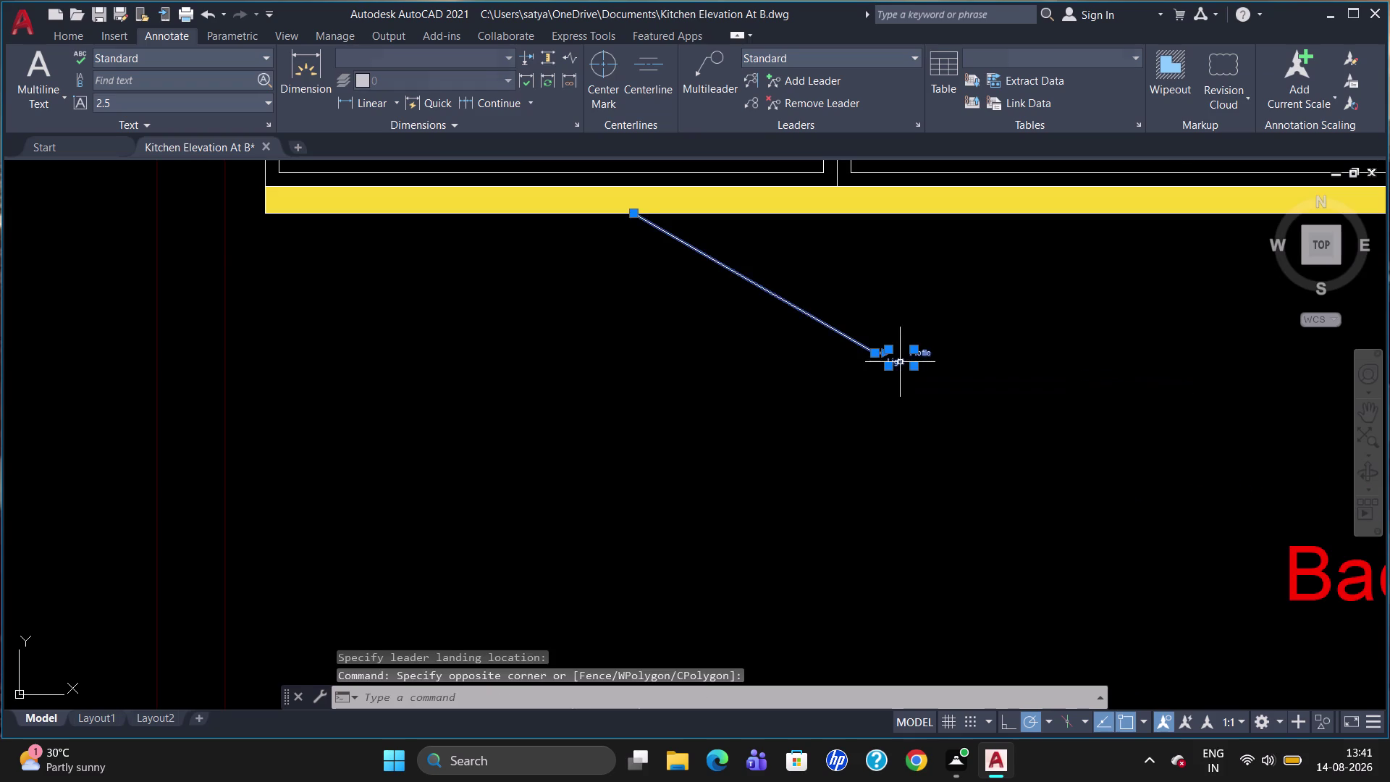
click(916, 363)
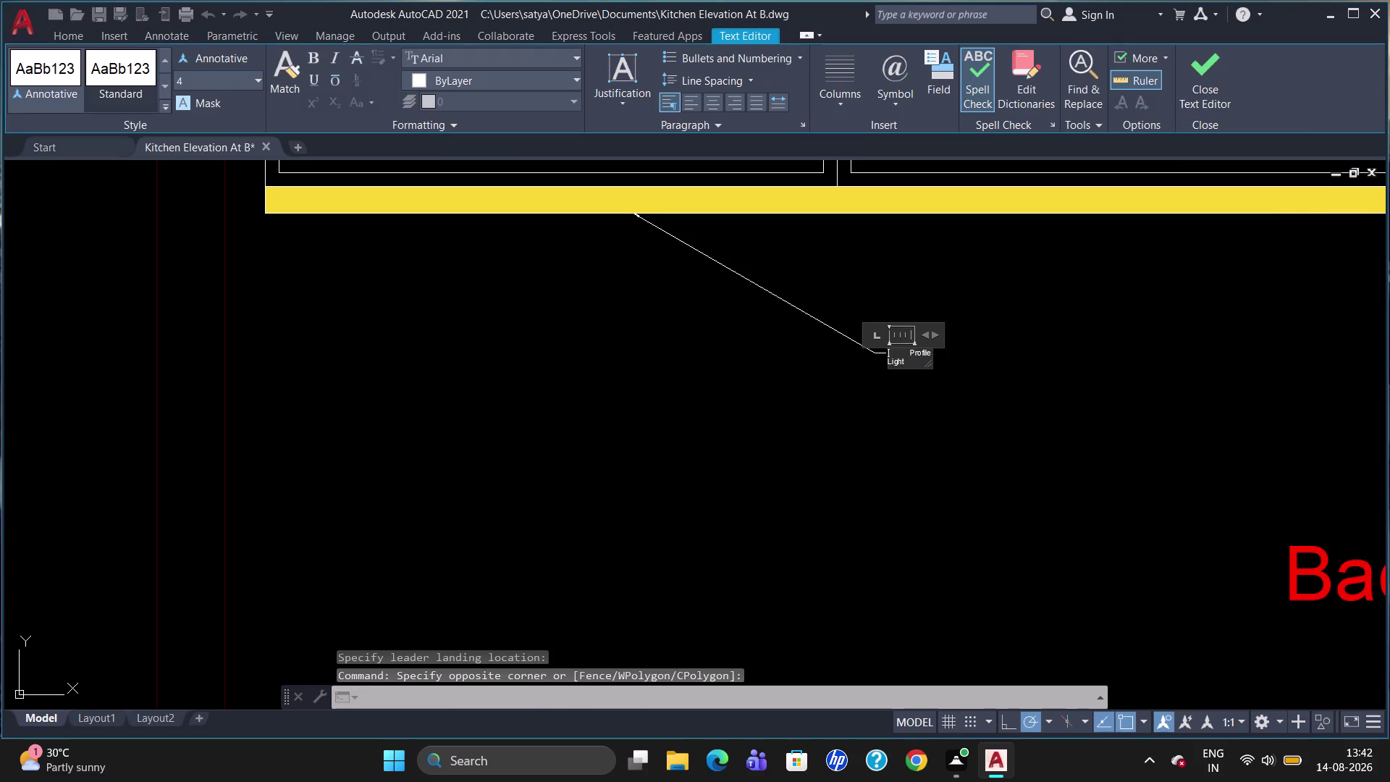
click(906, 352)
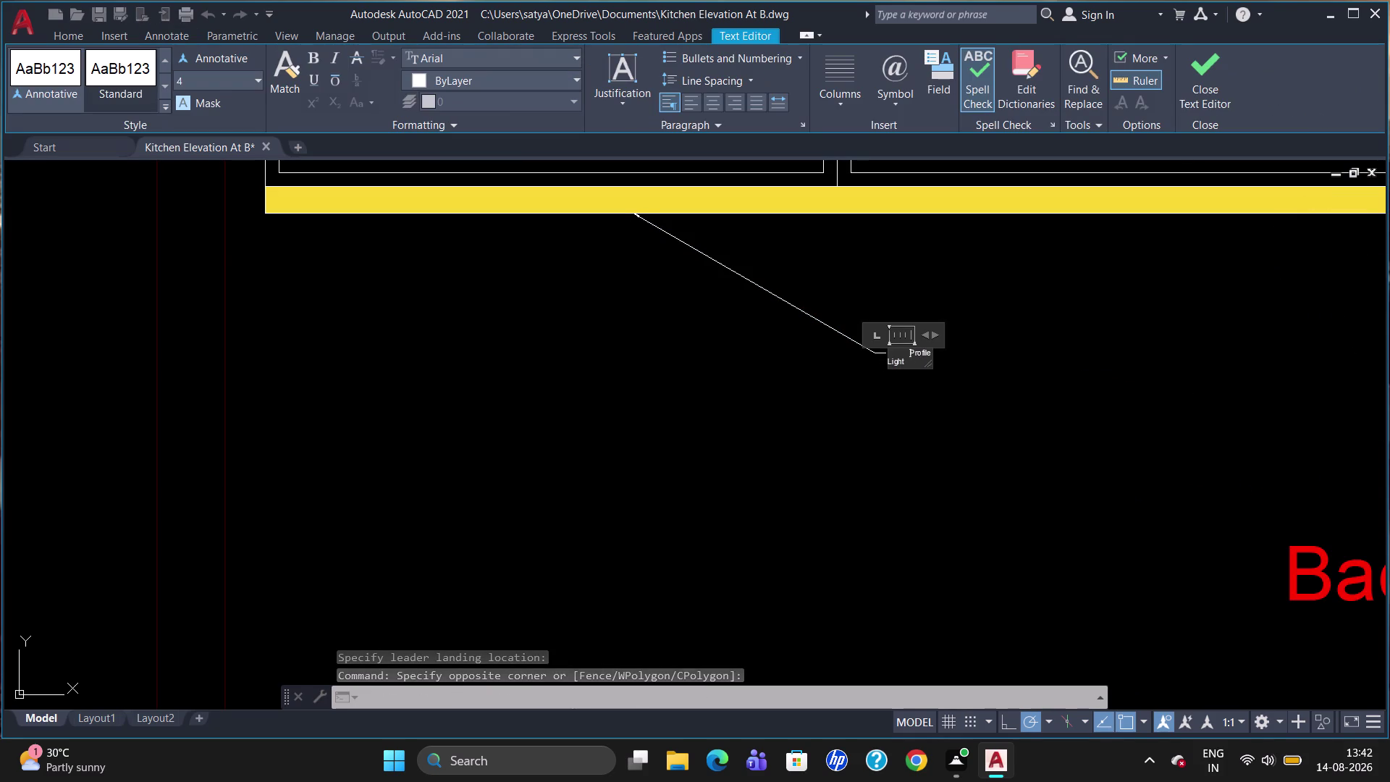
key(BackSpace)
scroll(up, 3)
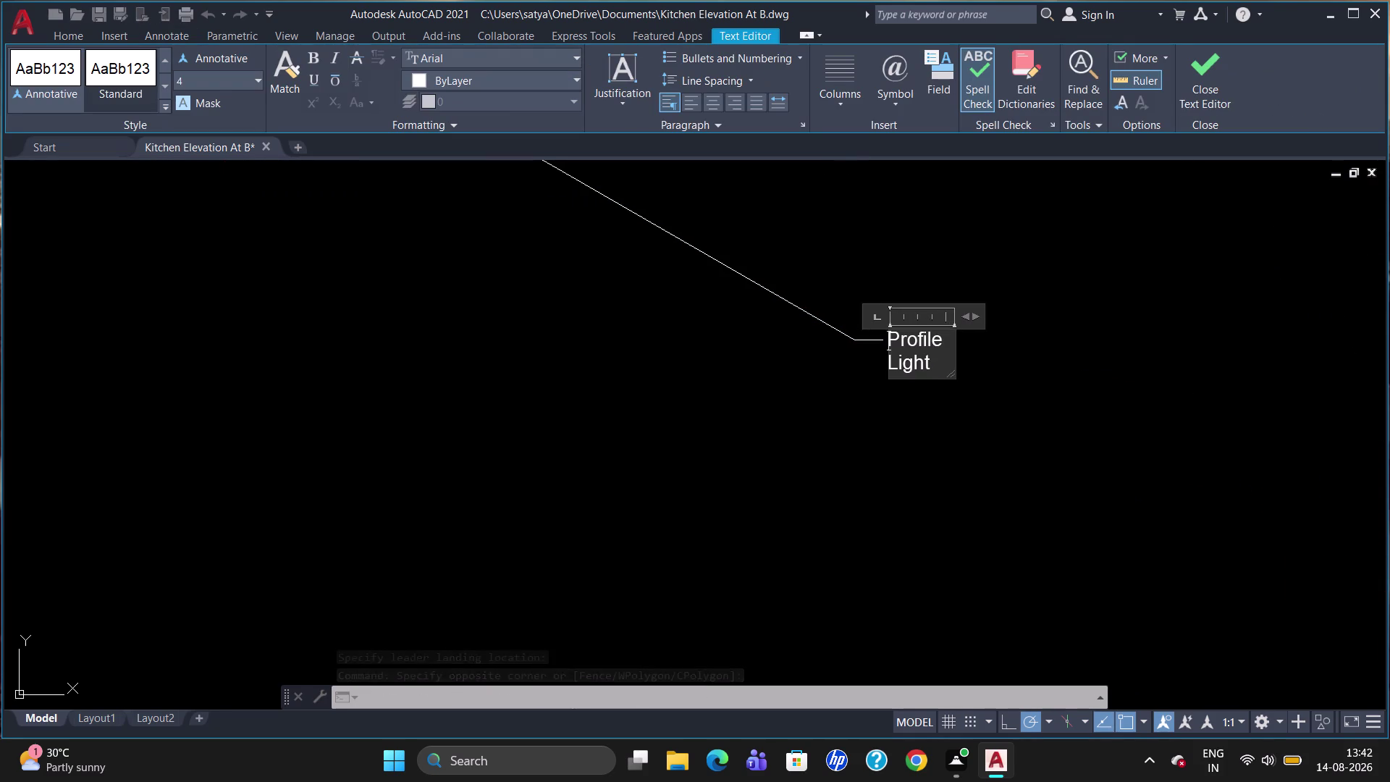
click(889, 359)
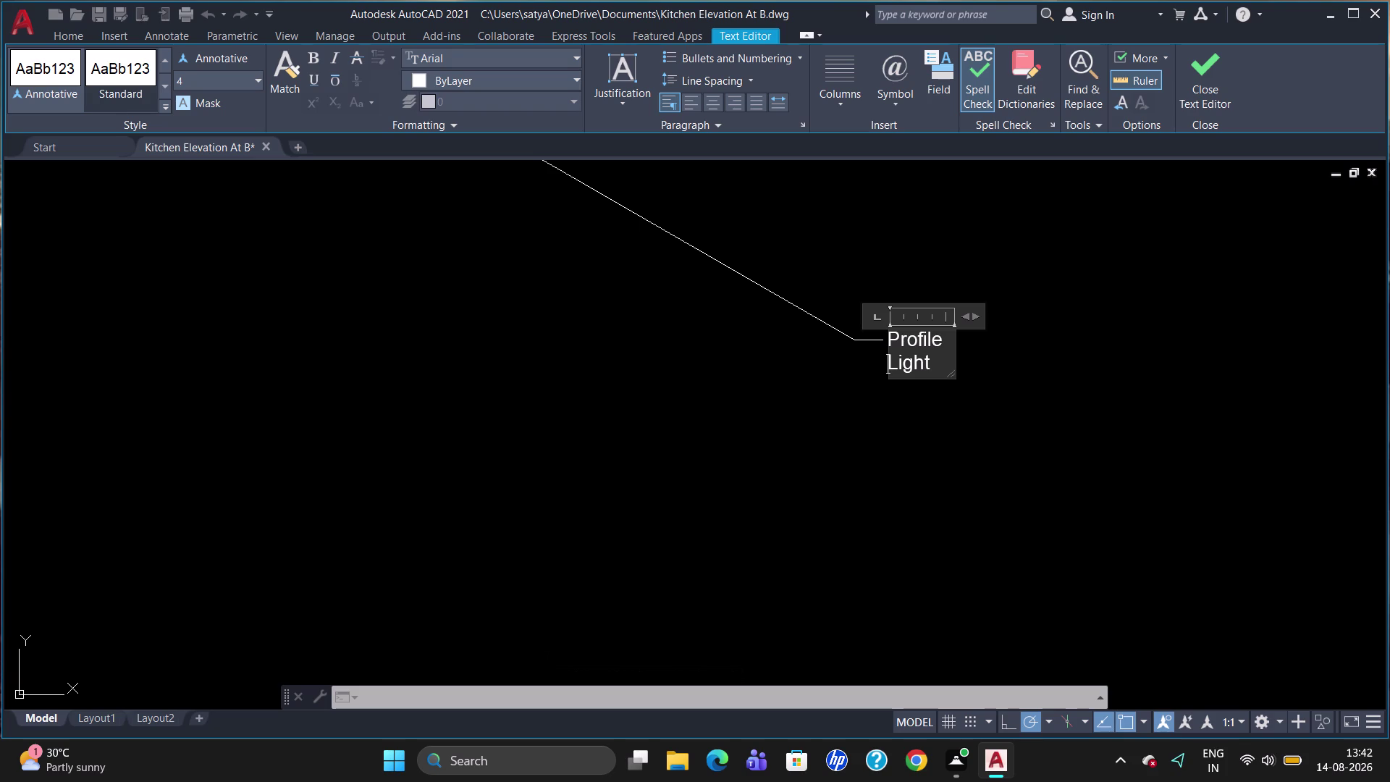
key(BackSpace)
key(space)
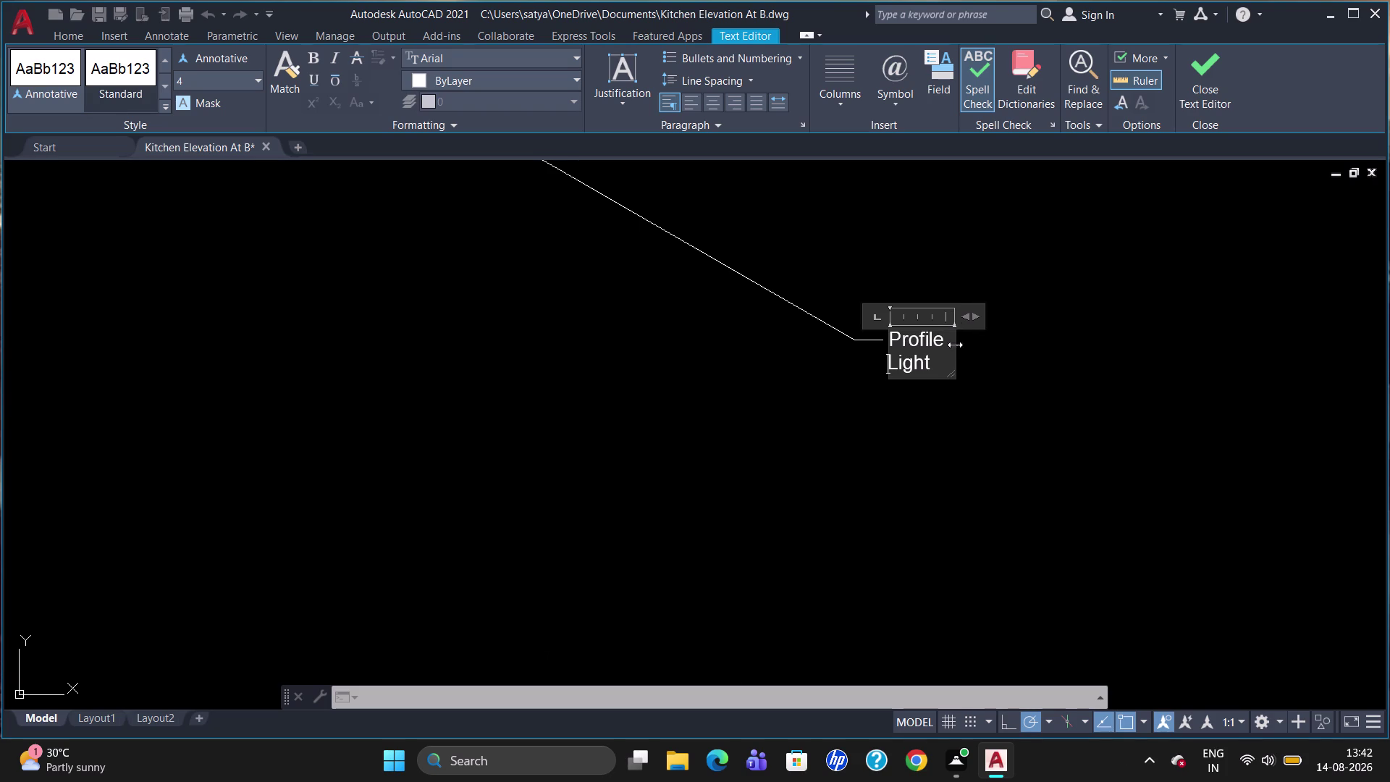
drag(955, 346, 955, 347)
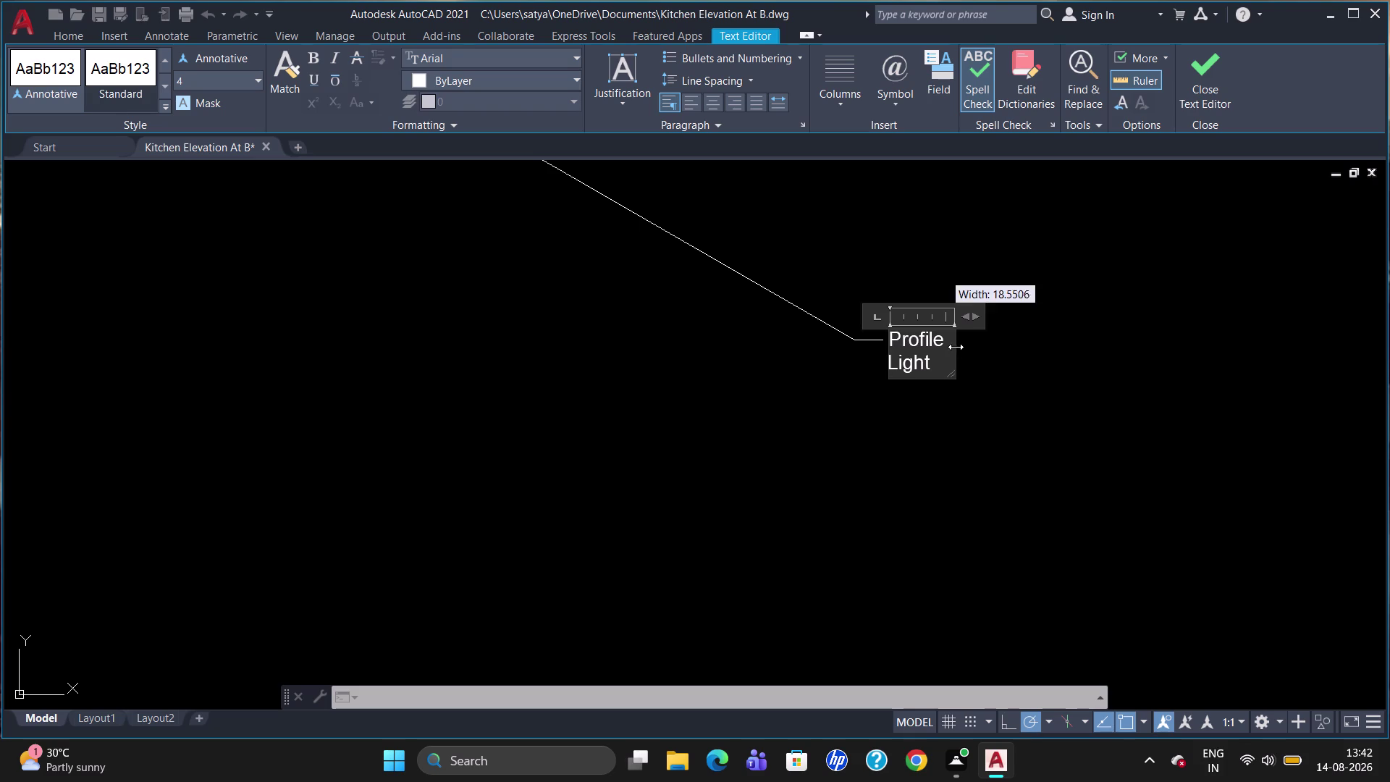
drag(955, 347, 986, 344)
key(BackSpace)
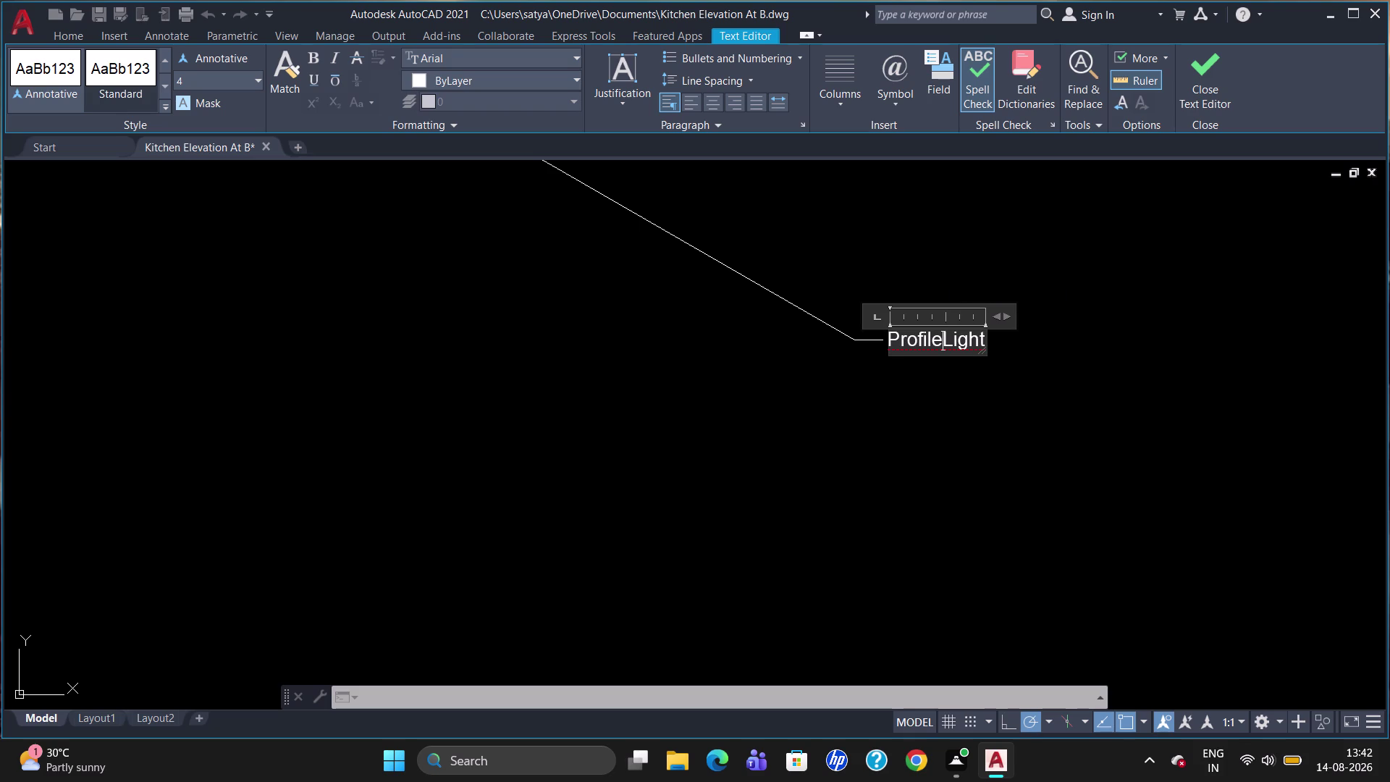
key(space)
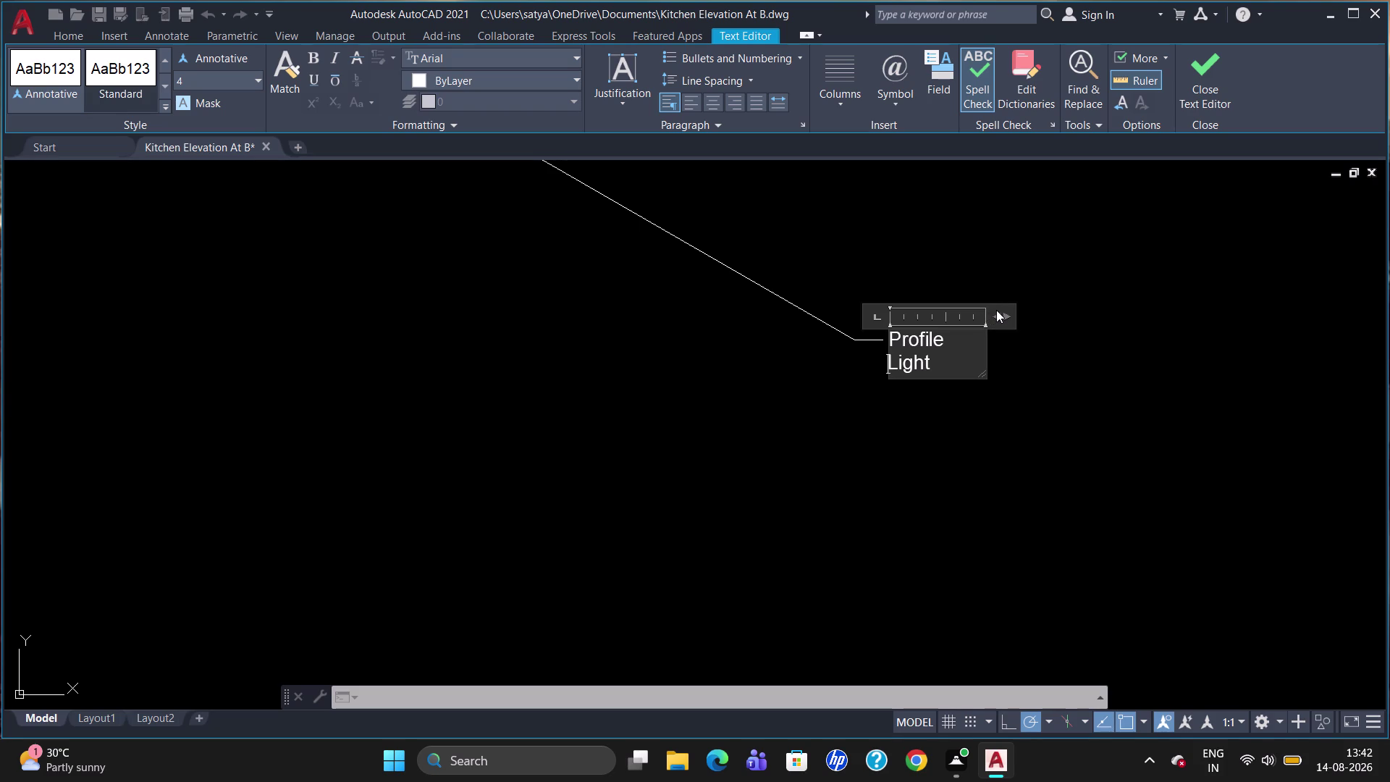
Widen the box further, select all the Profile Light text and set height 40.
drag(991, 313, 1007, 314)
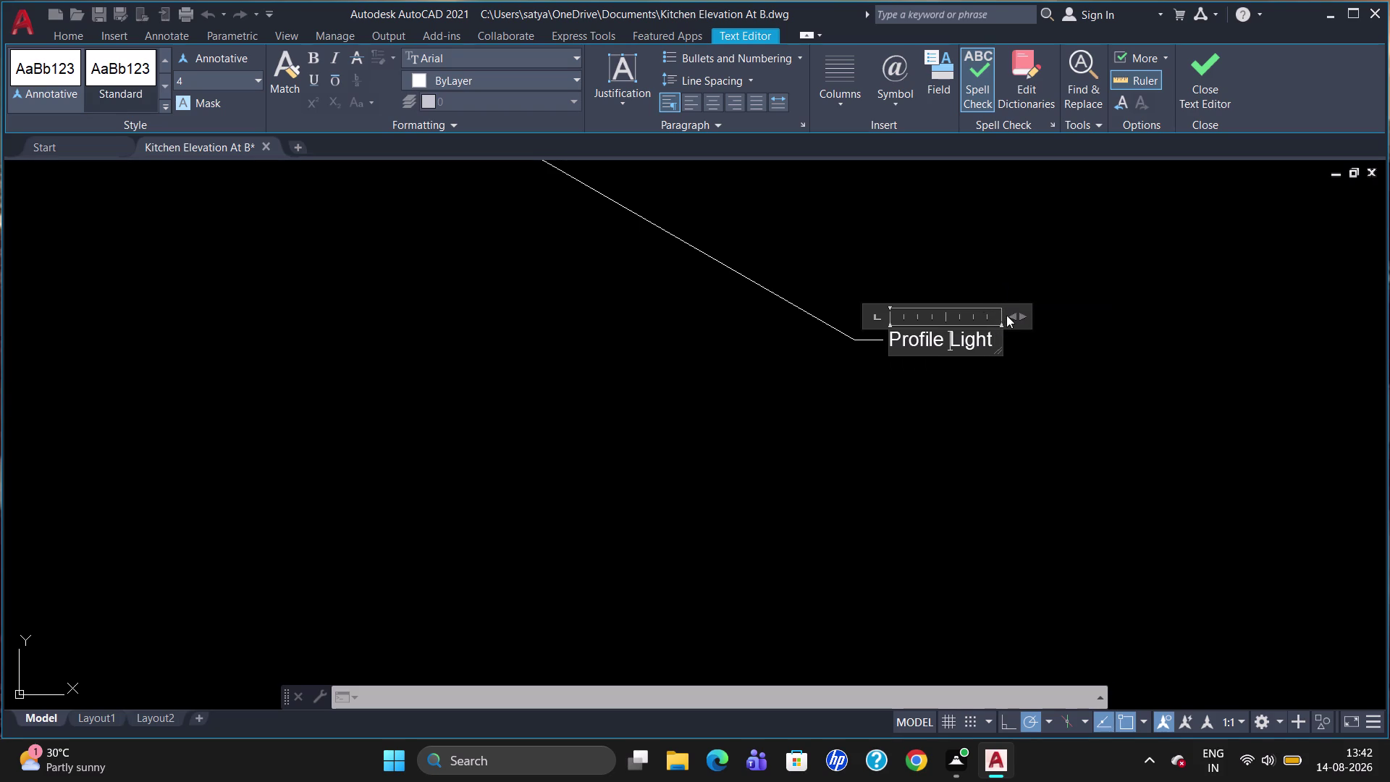
click(229, 72)
click(995, 335)
drag(995, 336, 897, 333)
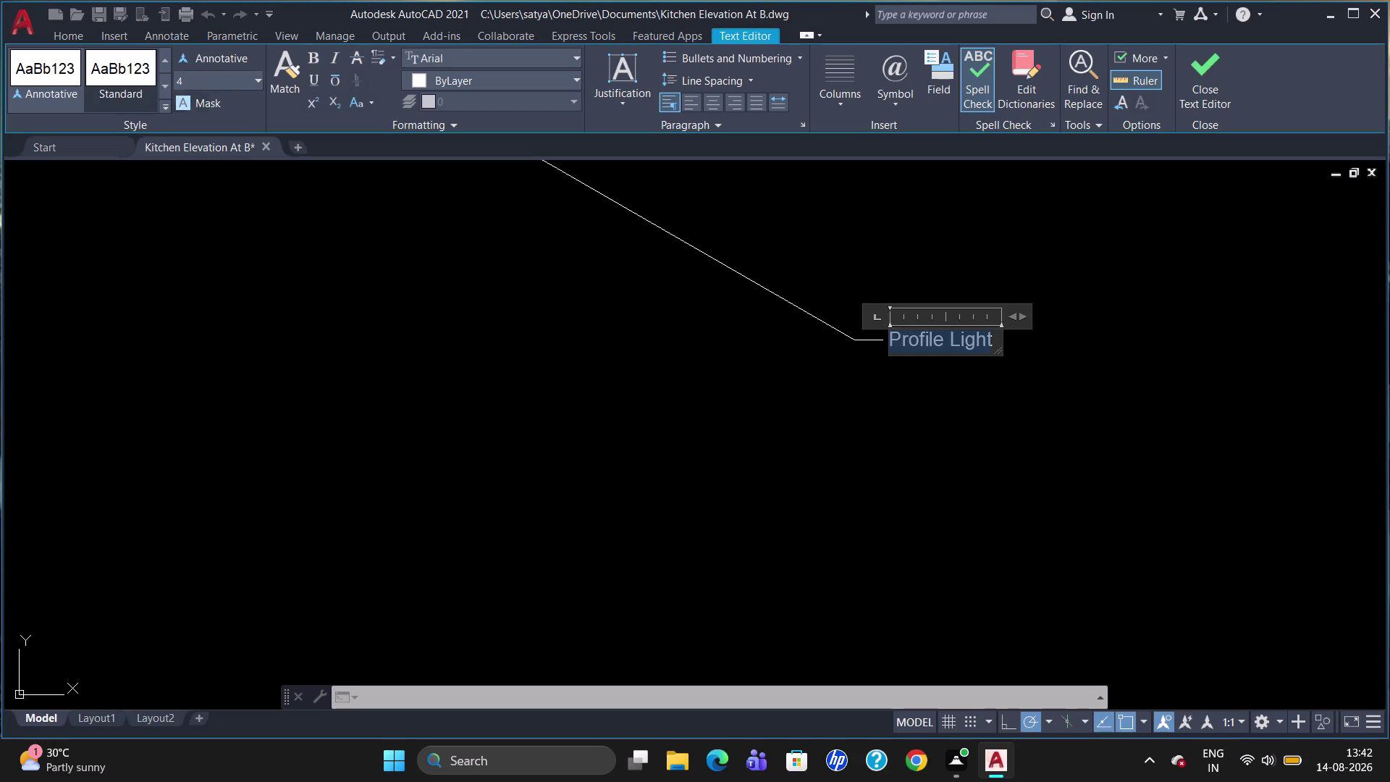
click(217, 76)
key(BackSpace)
text(40)
Colour the Profile Light note red and save the text changes.
click(420, 75)
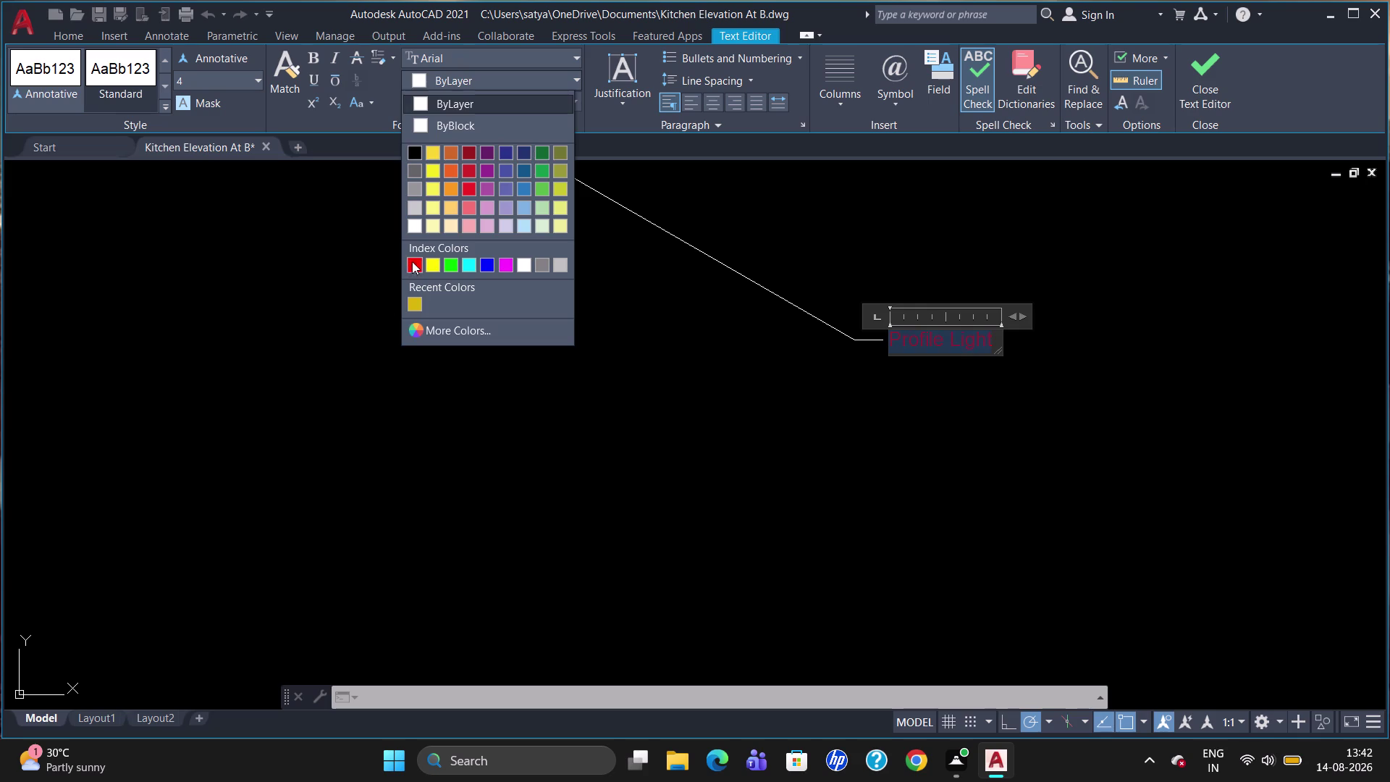
click(412, 261)
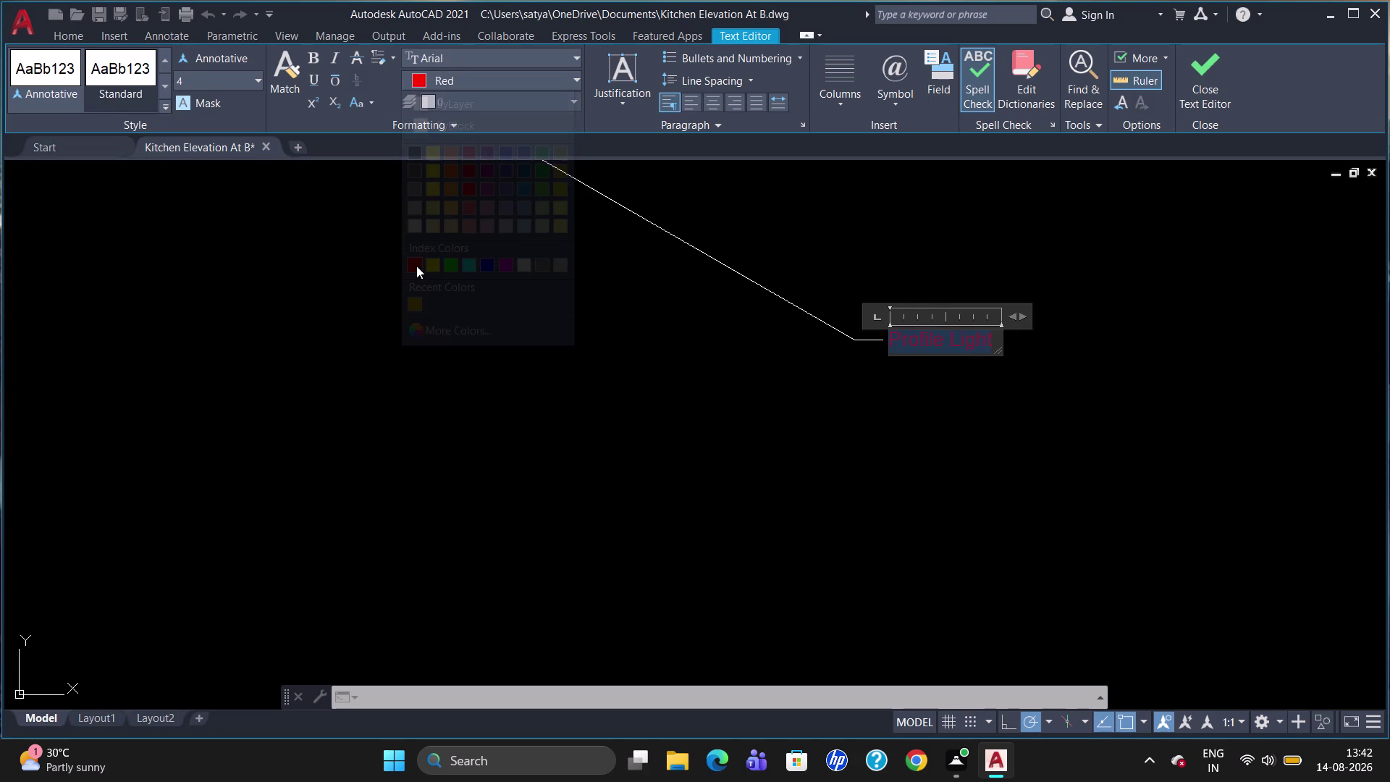
key(Escape)
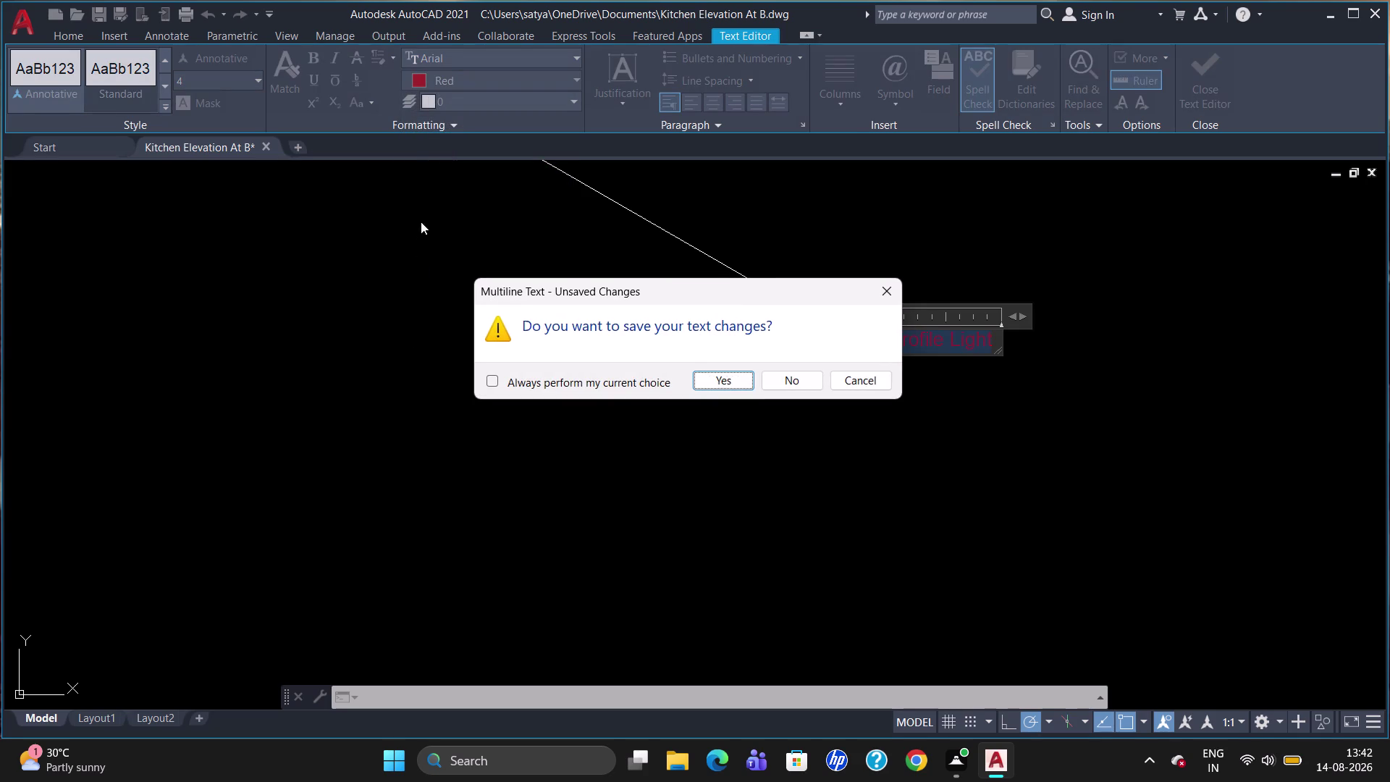
click(738, 380)
scroll(down, 3)
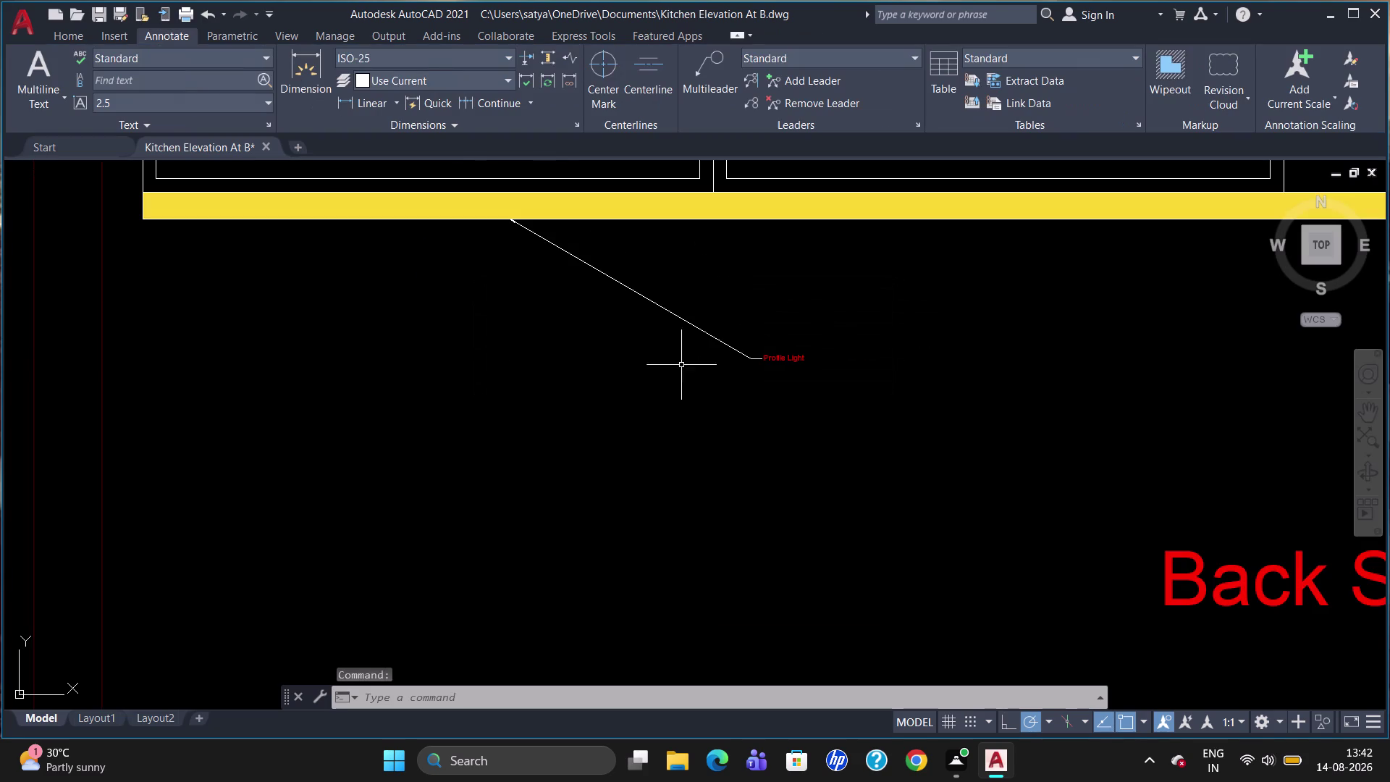
Show the Profile Light leader's properties and keep its leader colour at ByBlock.
click(511, 222)
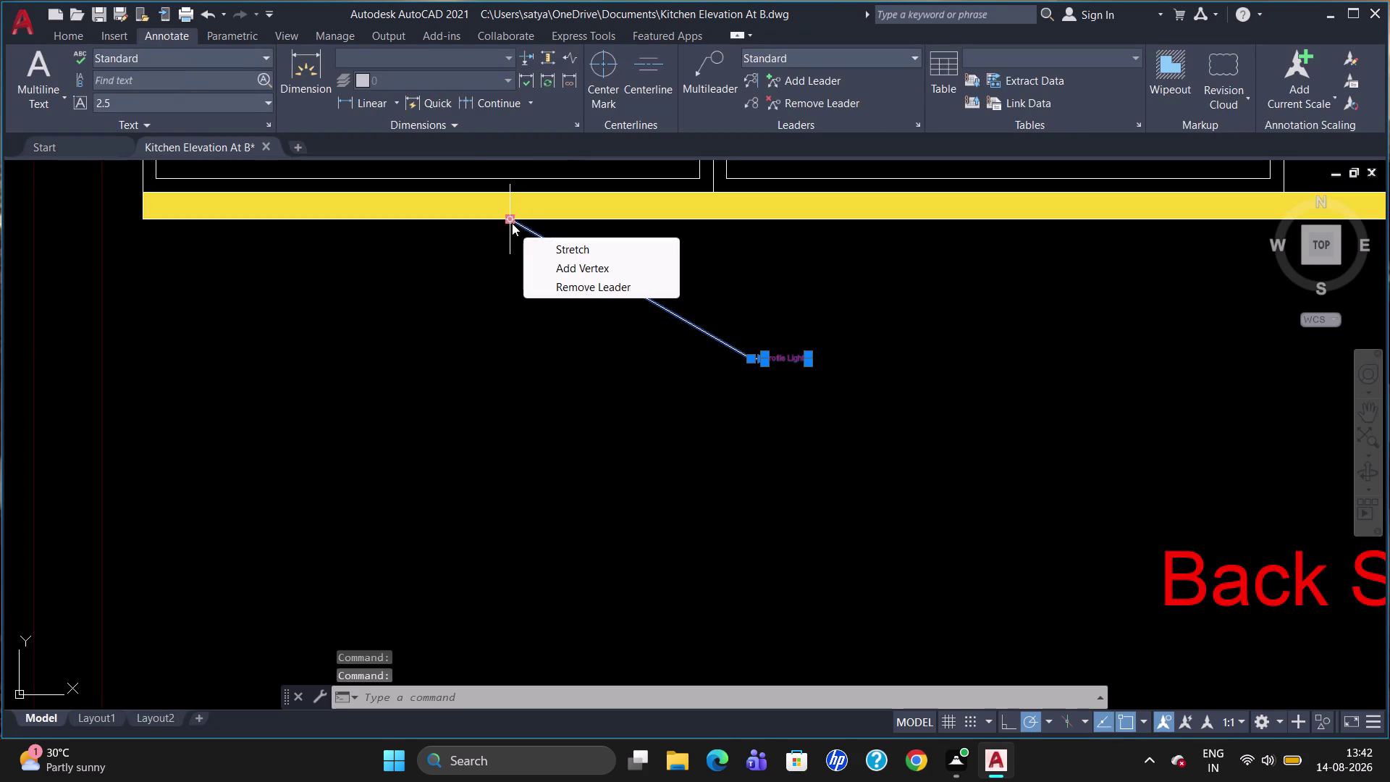
right_drag(427, 293, 409, 320)
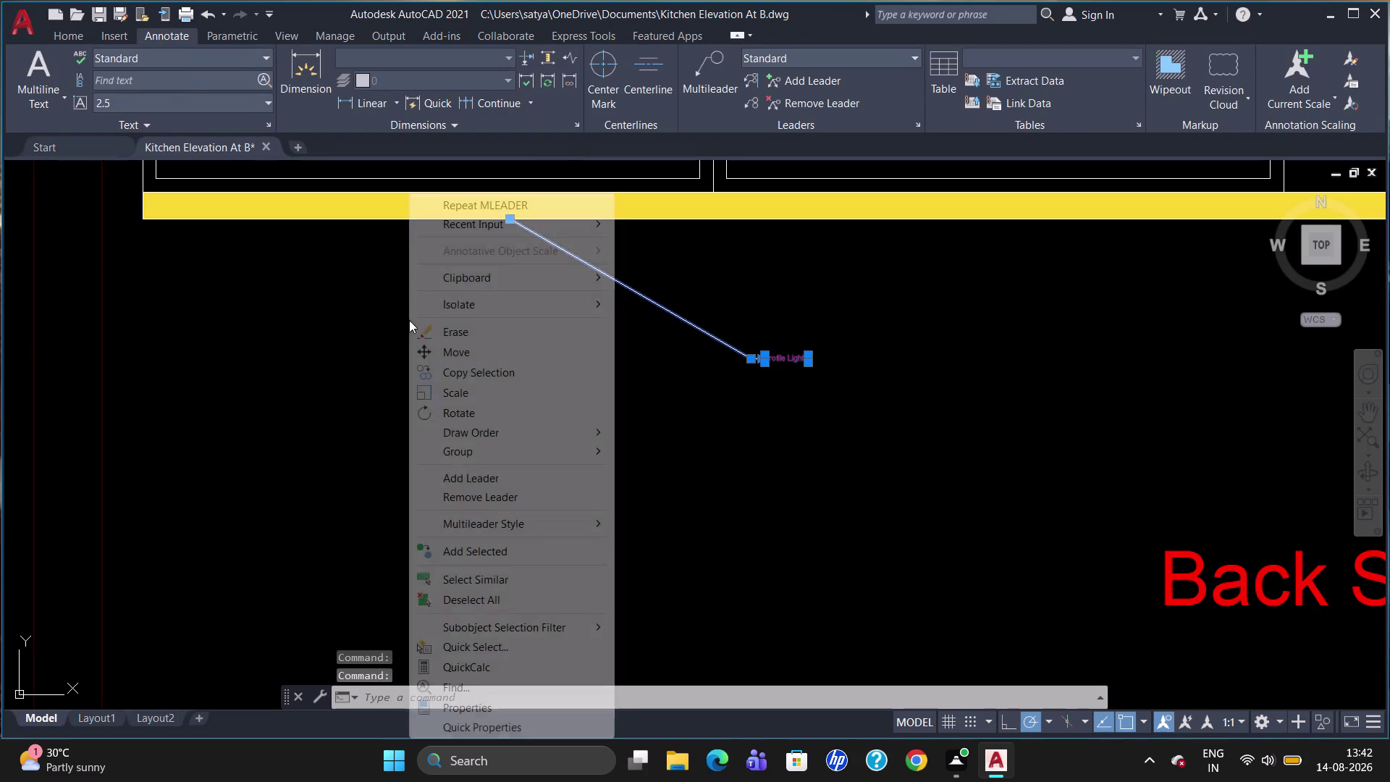
click(472, 697)
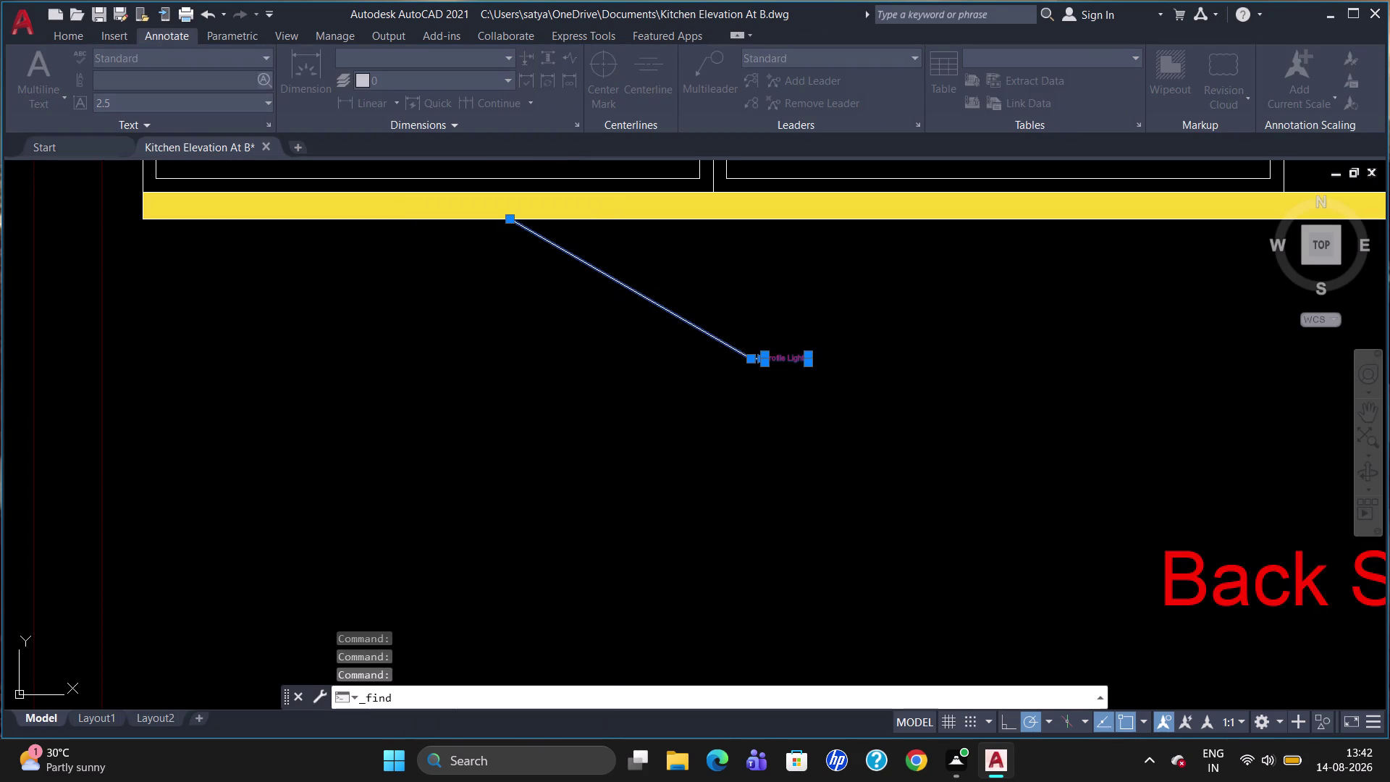
click(944, 289)
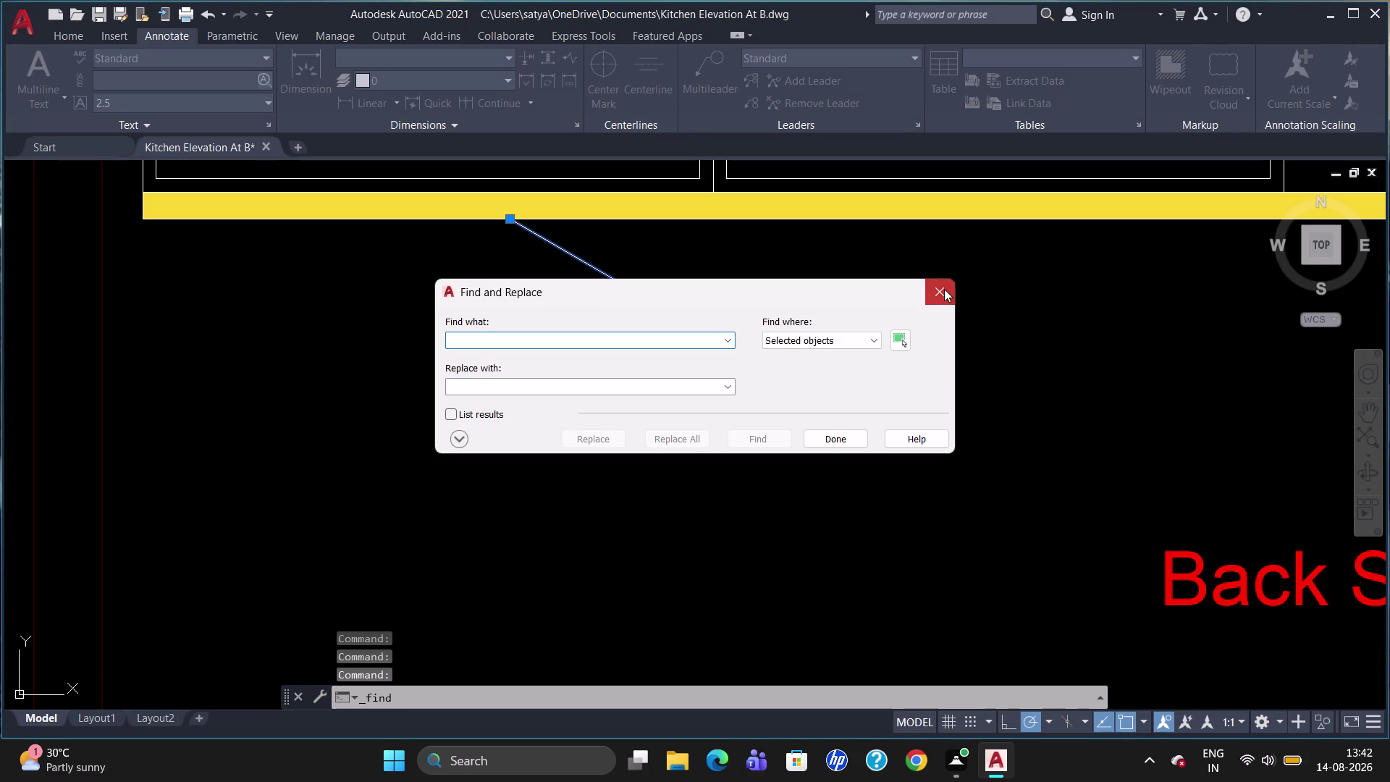
right_click(529, 316)
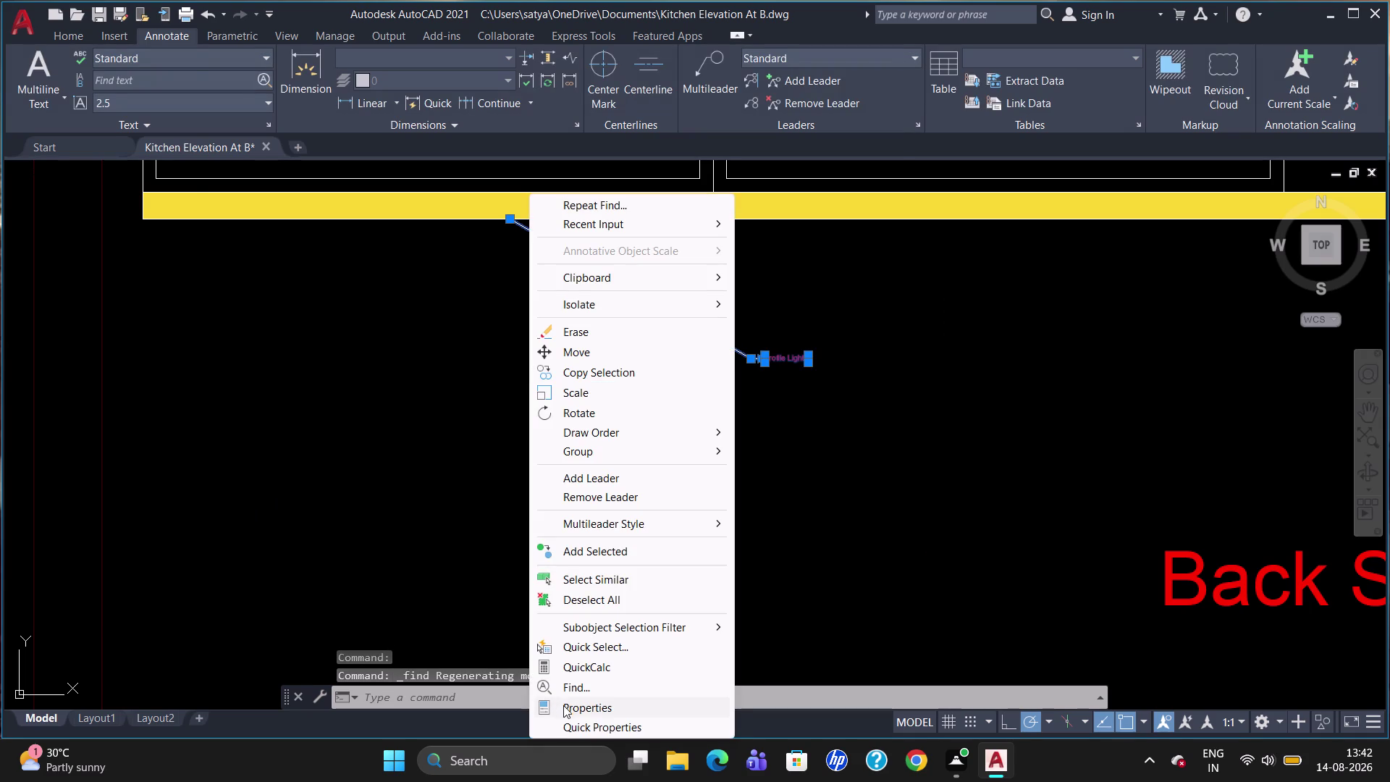
click(566, 705)
scroll(down, 3)
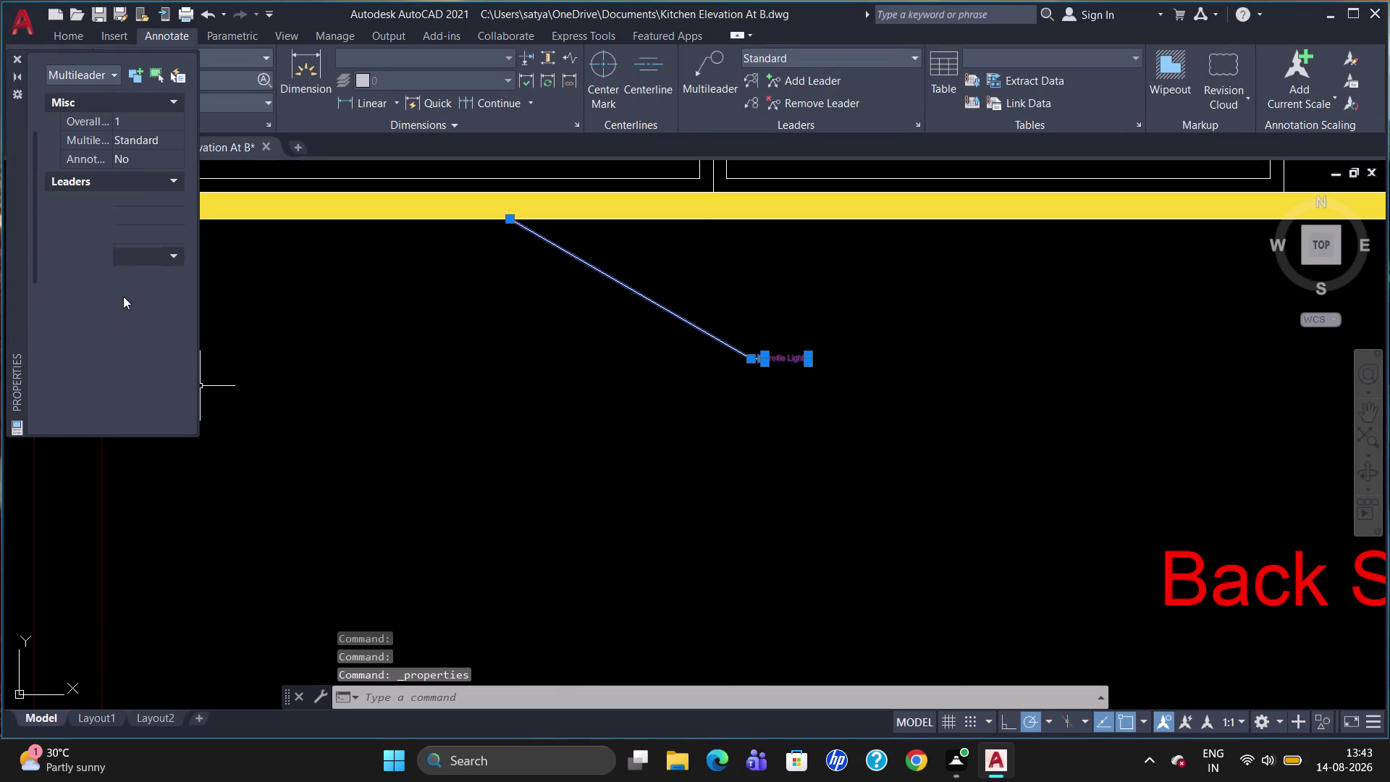
click(124, 217)
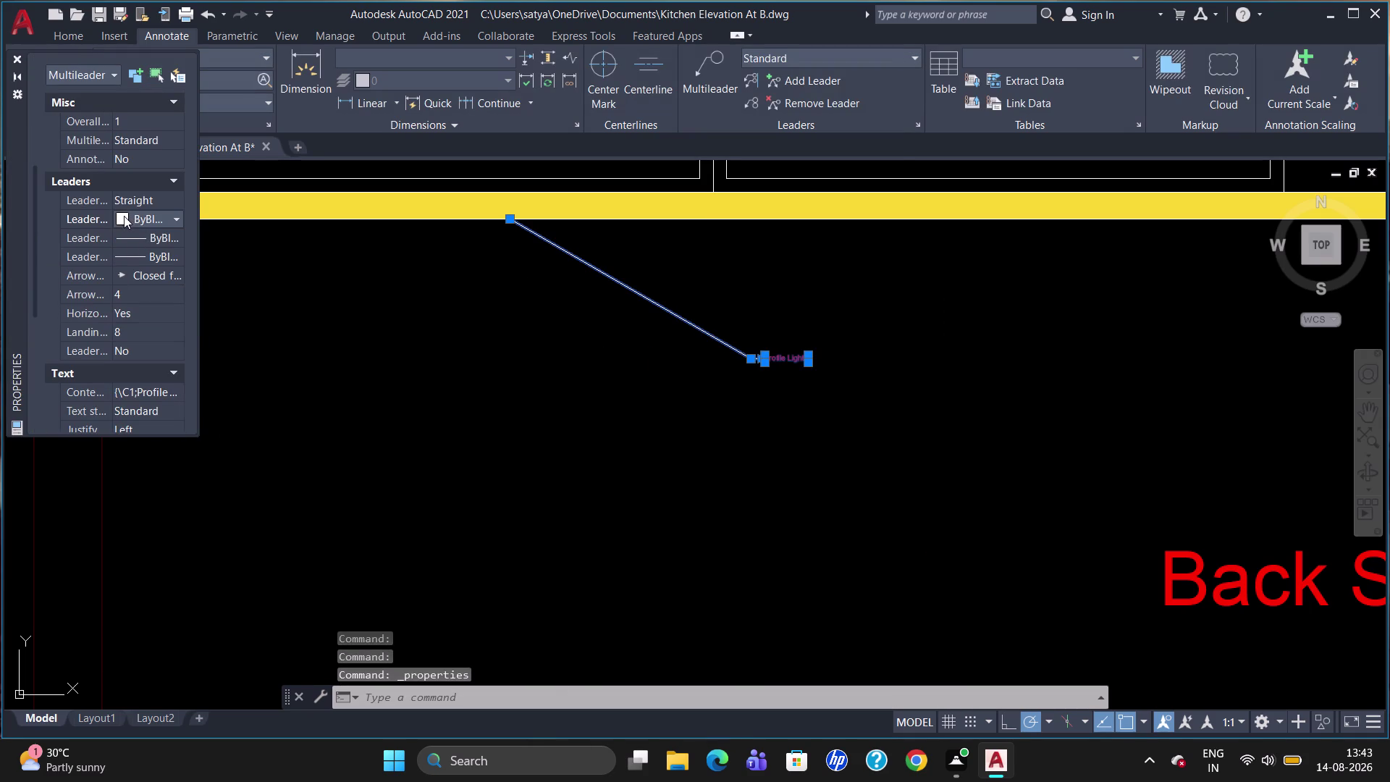
click(122, 213)
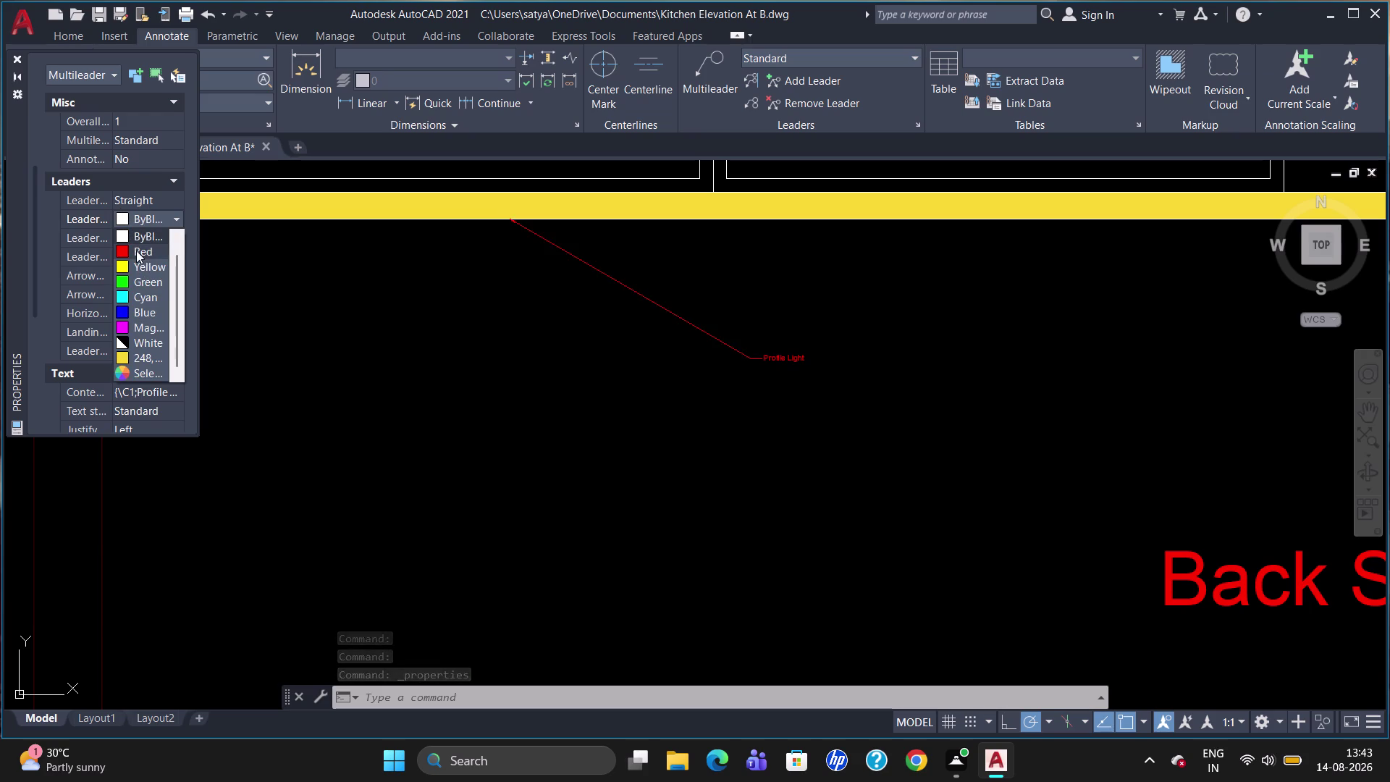
click(132, 314)
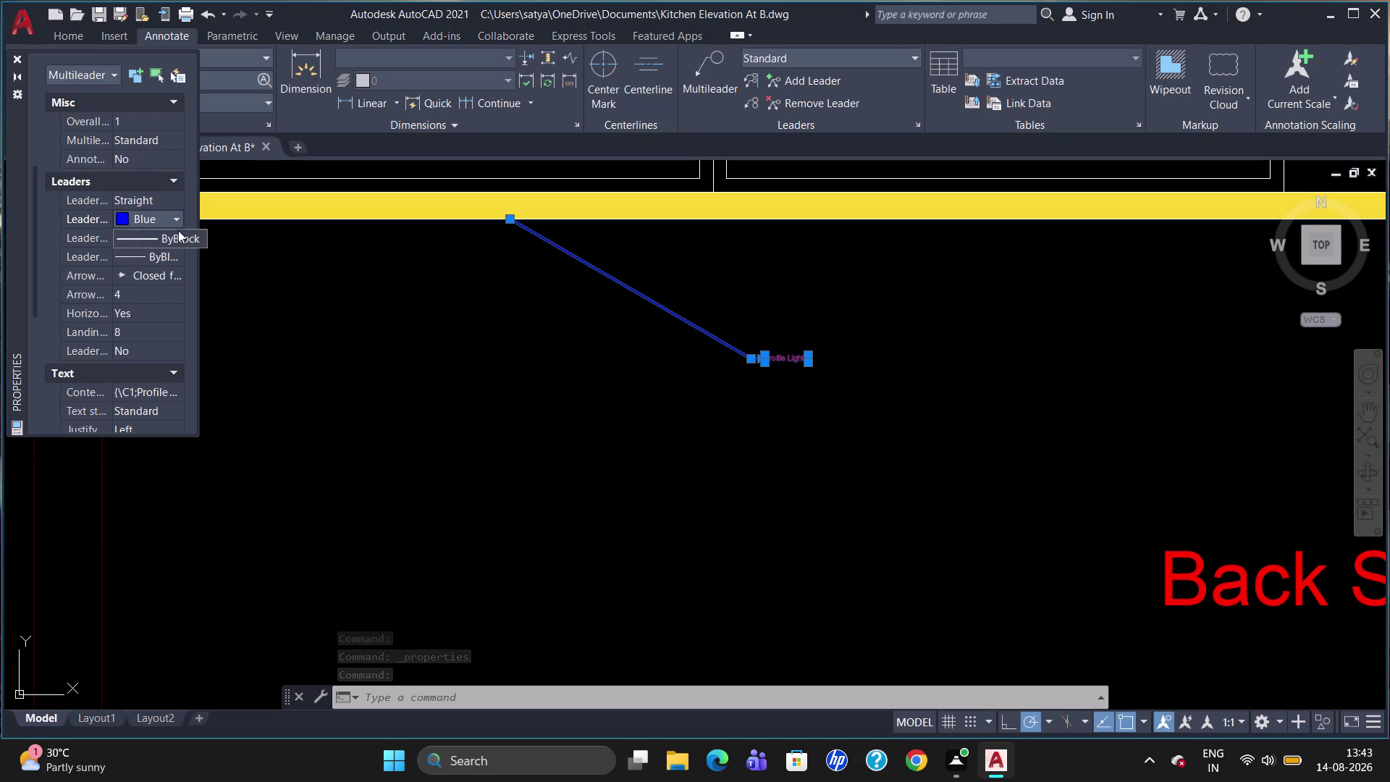
click(124, 215)
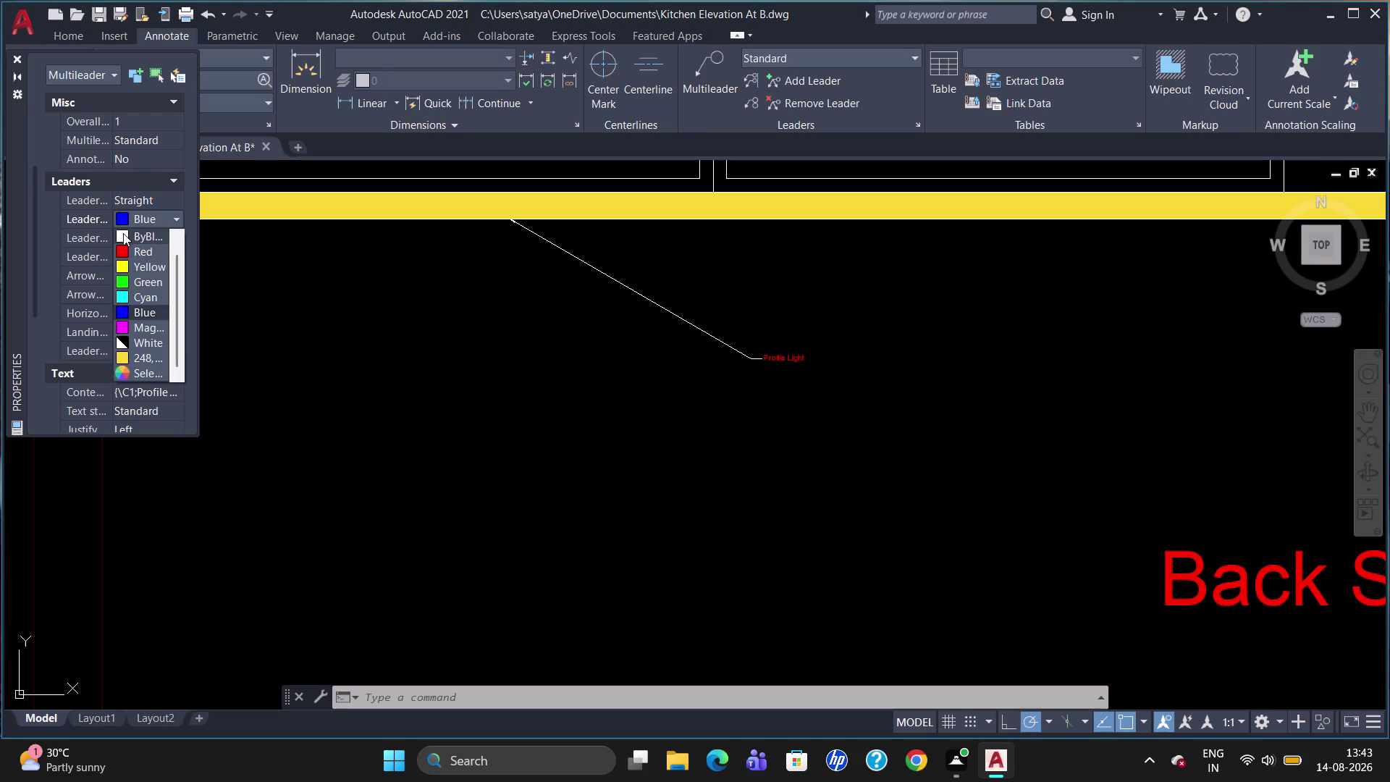
click(123, 233)
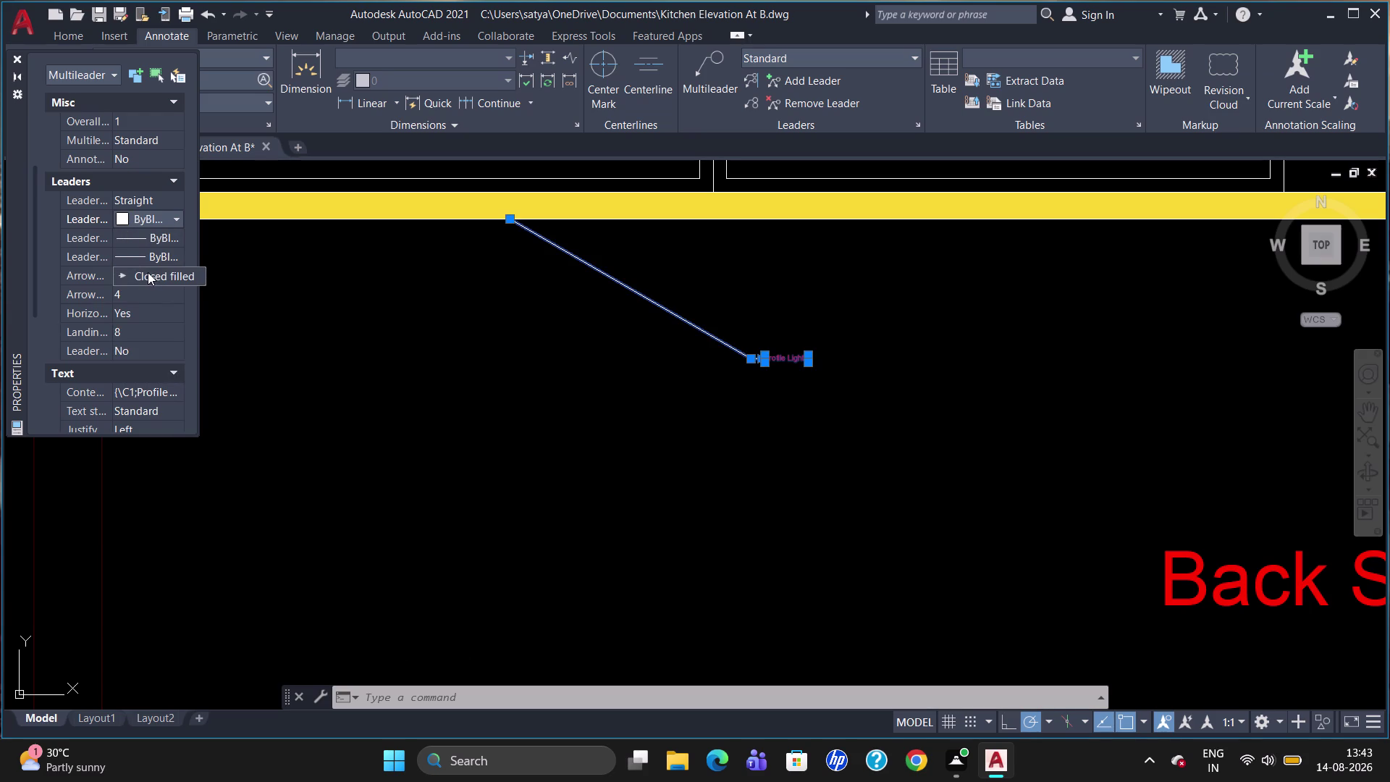
Set the Profile Light leader's arrowhead size to 40.
click(143, 288)
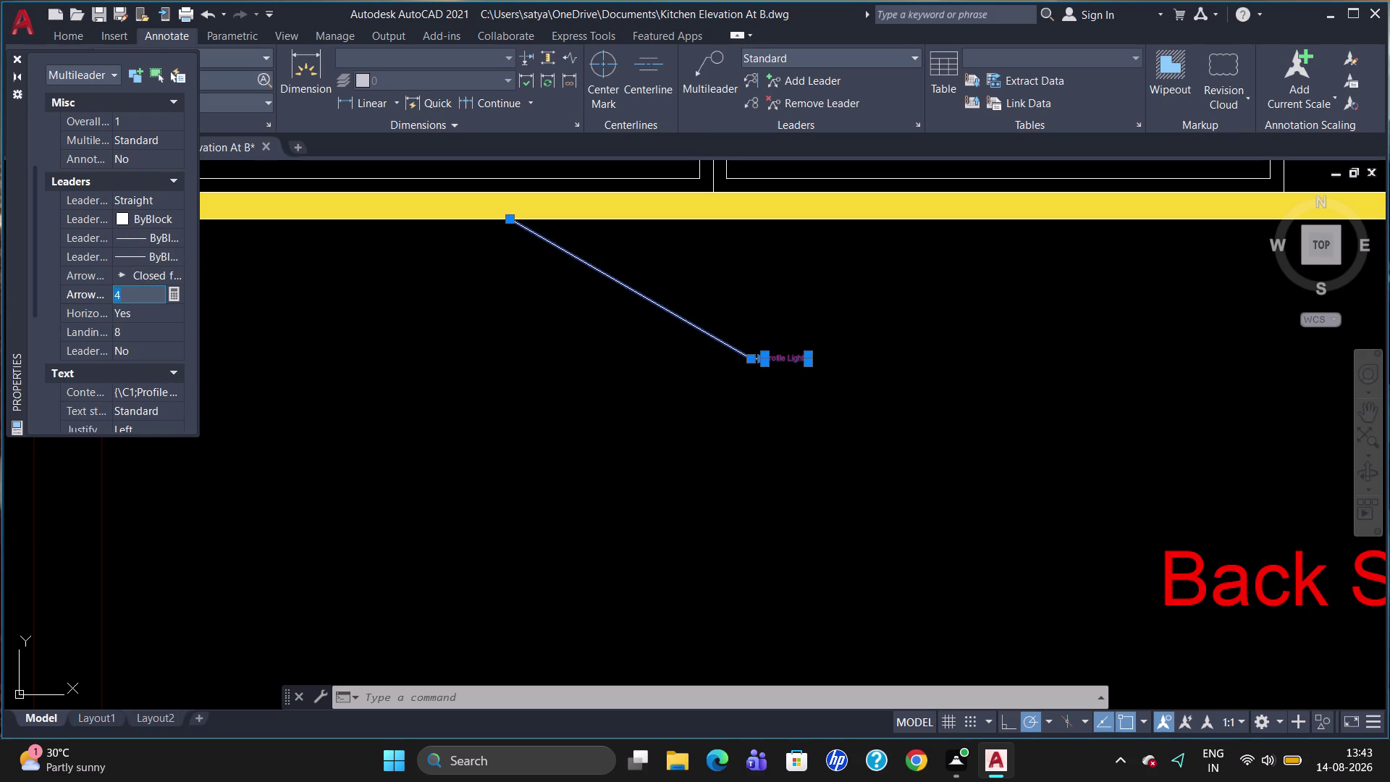
key(BackSpace)
key(5)
key(BackSpace)
text(40)
key(Return)
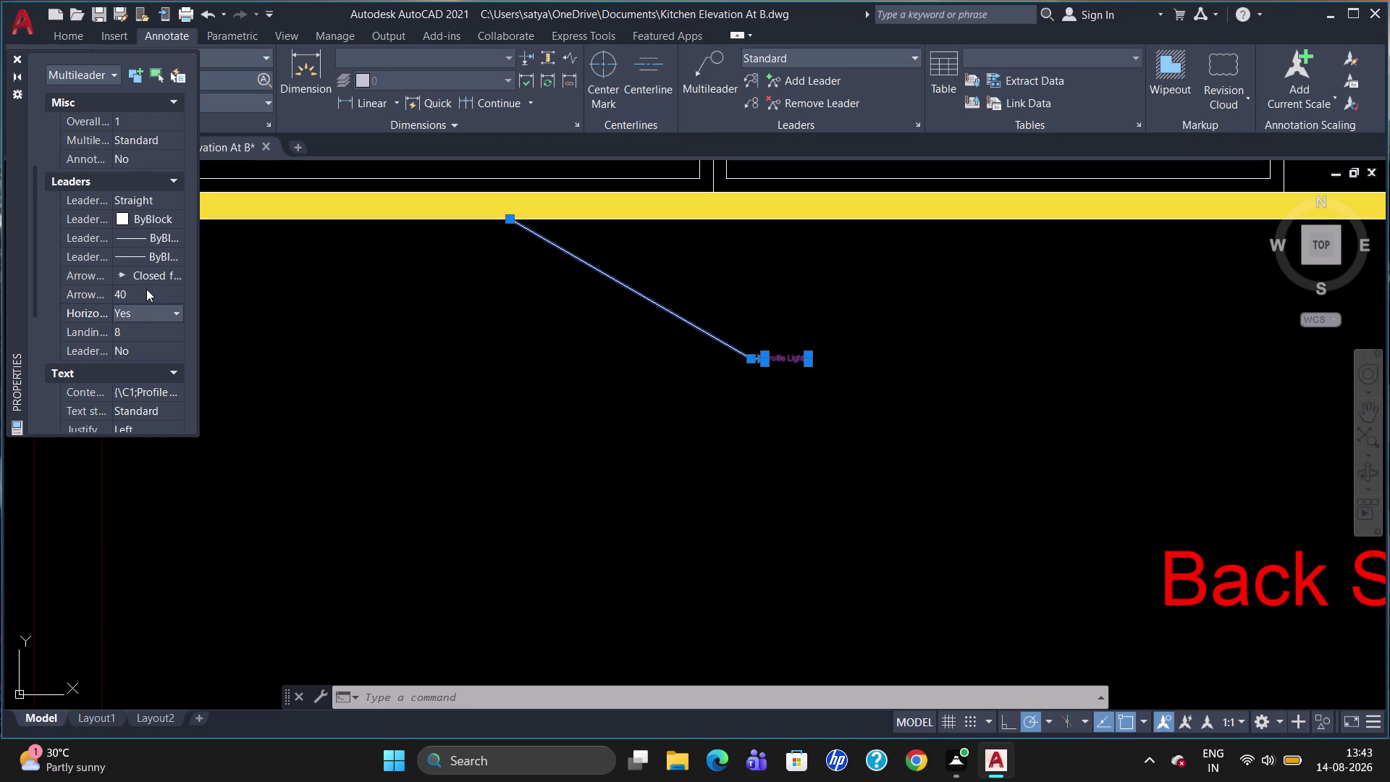
key(Escape)
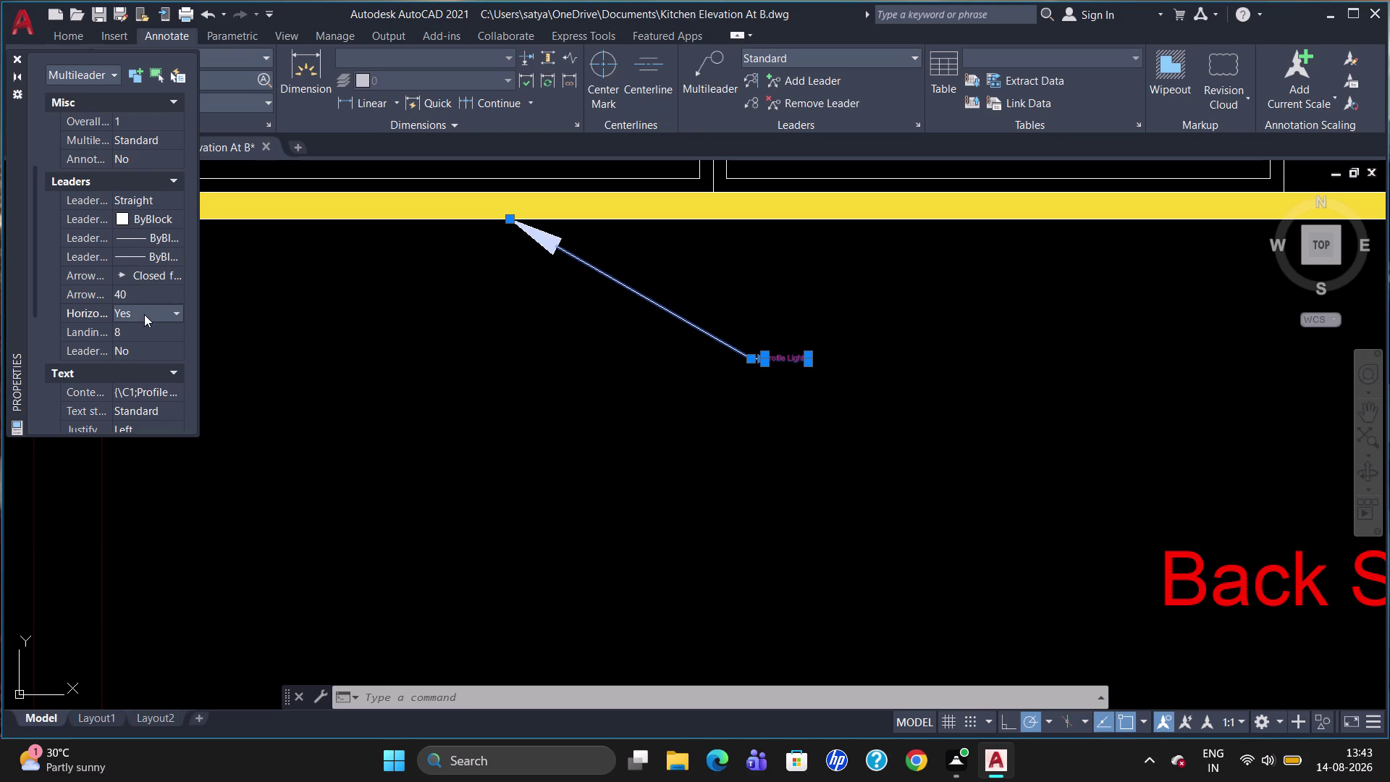
Review the leader's property list, then clear the selection.
scroll(down, 3)
scroll(down, 3)
scroll(down, 3)
scroll(down, 3)
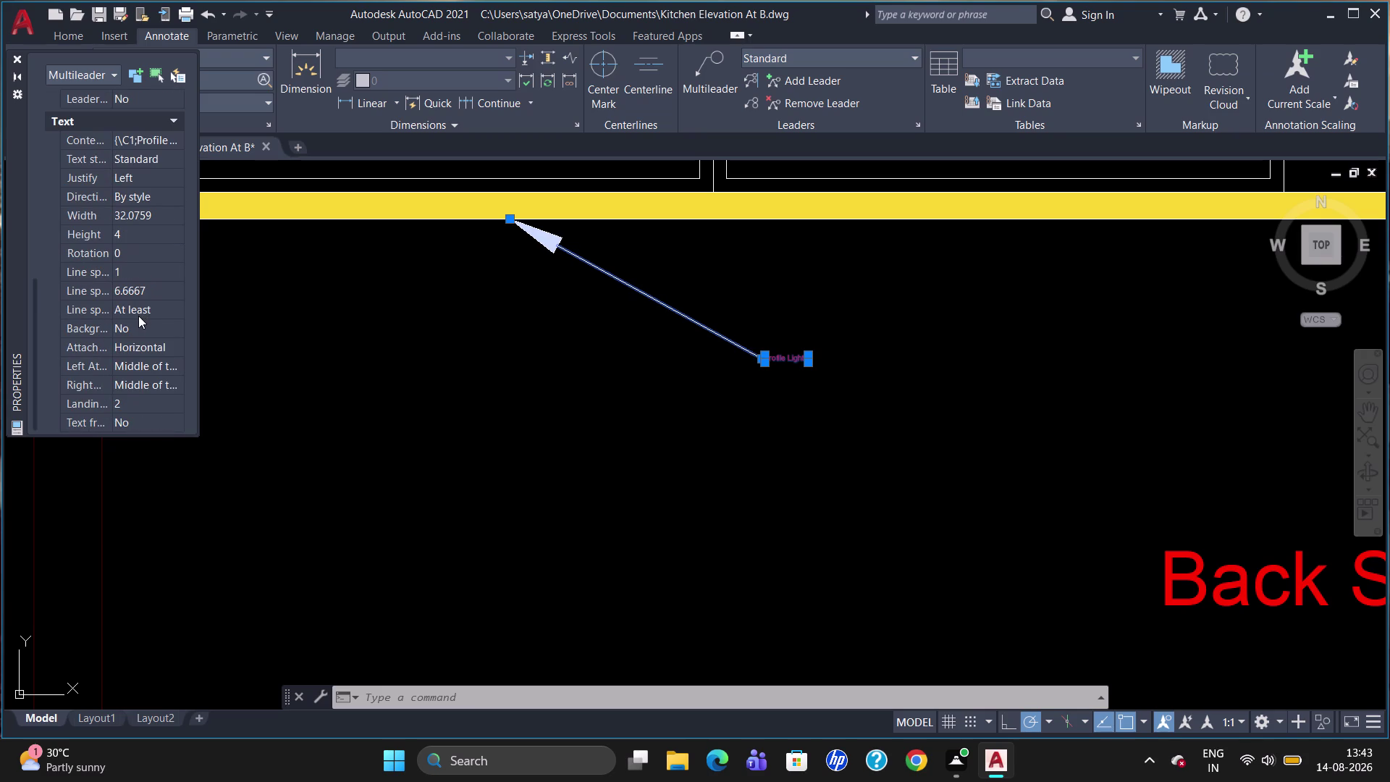
scroll(down, 3)
scroll(up, 3)
scroll(up, 3)
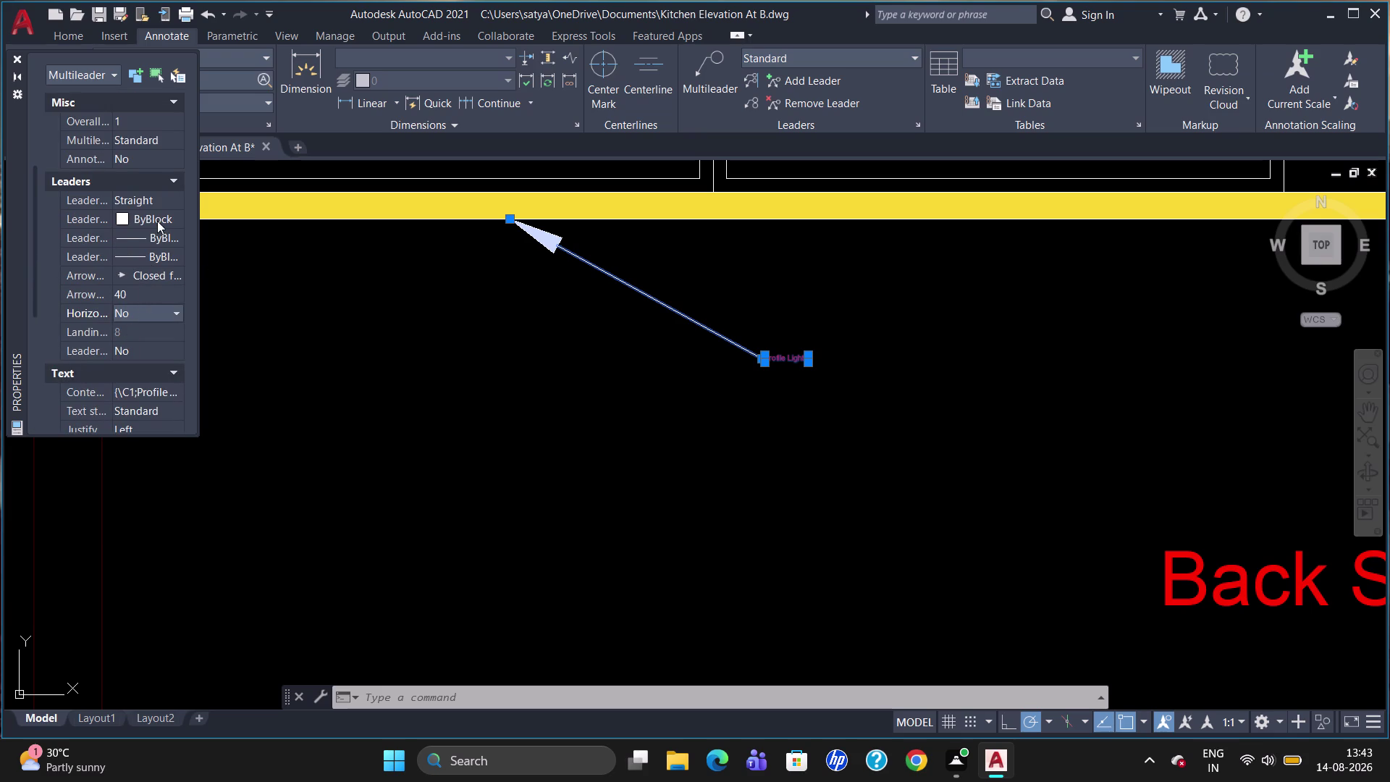
click(120, 213)
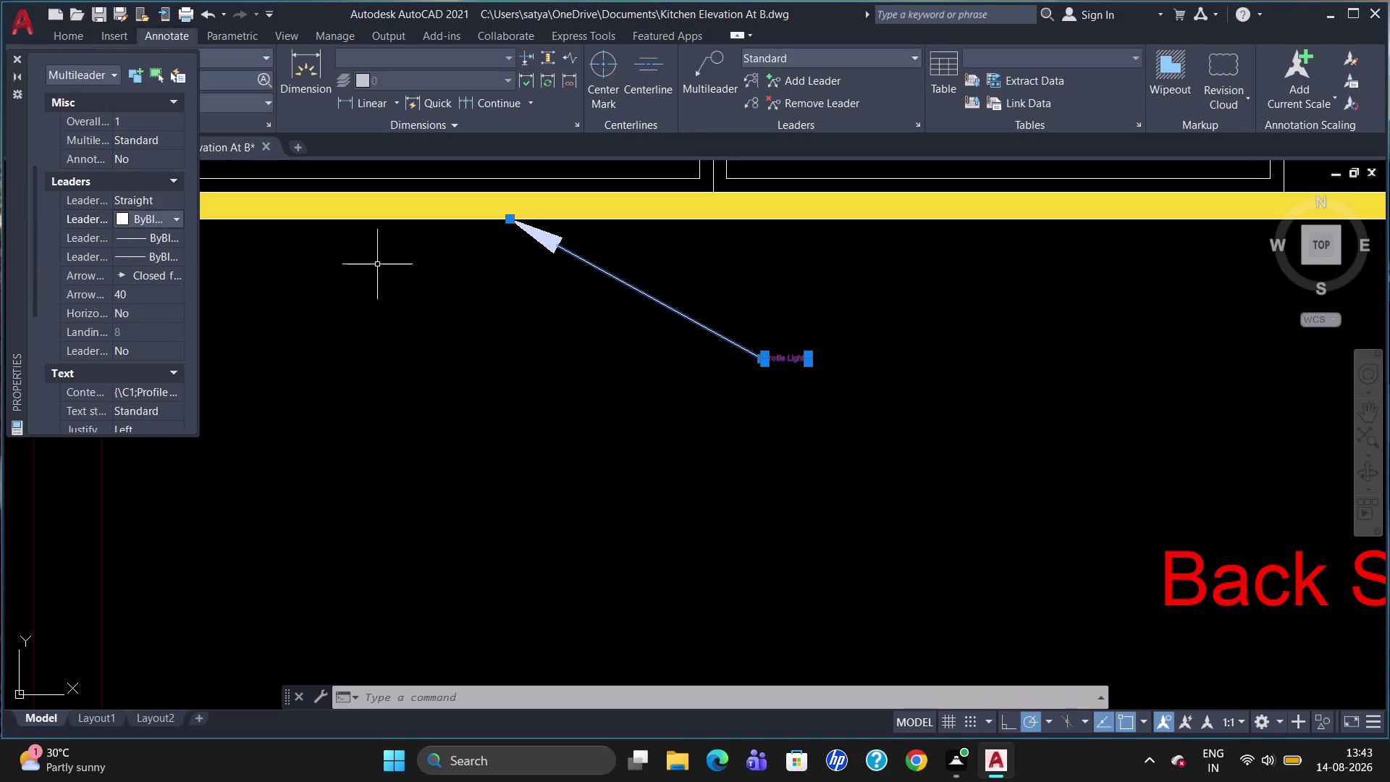
key(Escape)
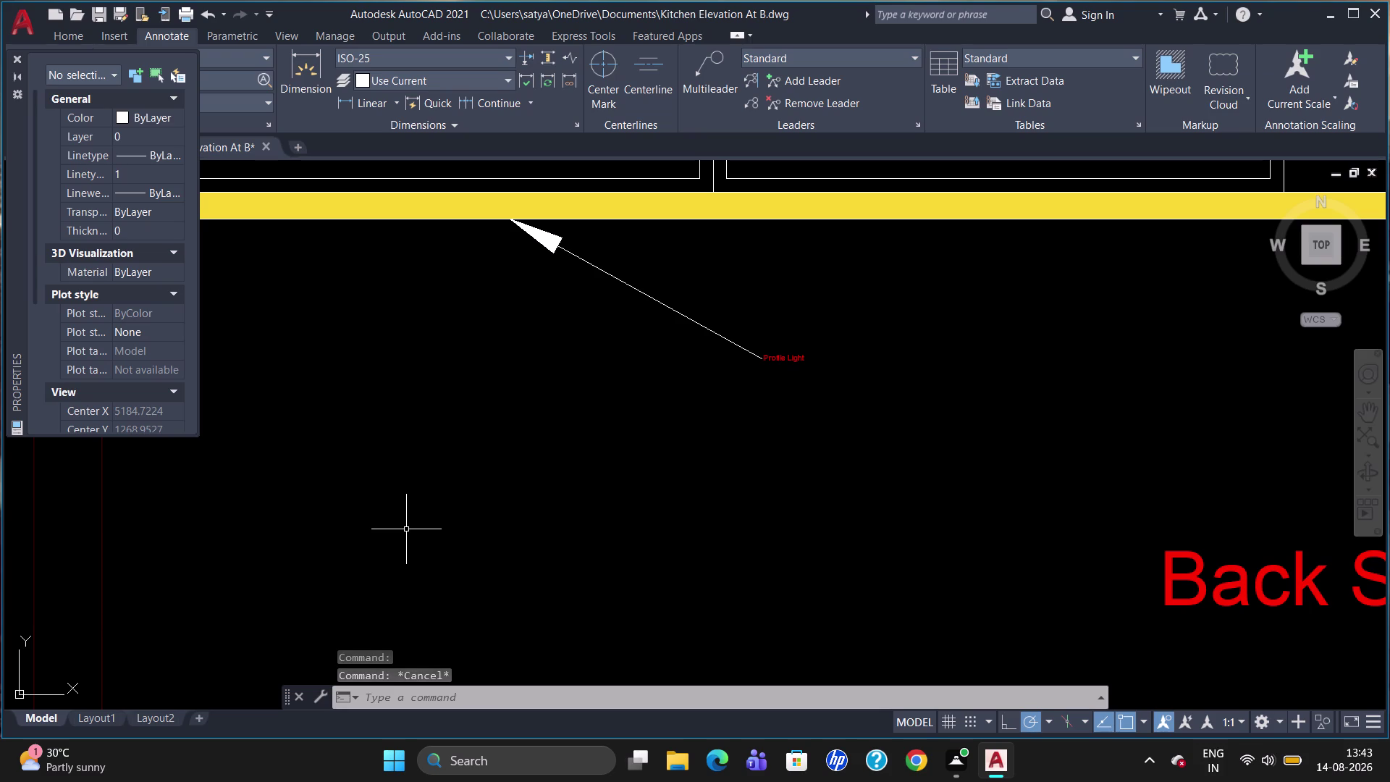
scroll(down, 3)
scroll(up, 3)
scroll(up, 3)
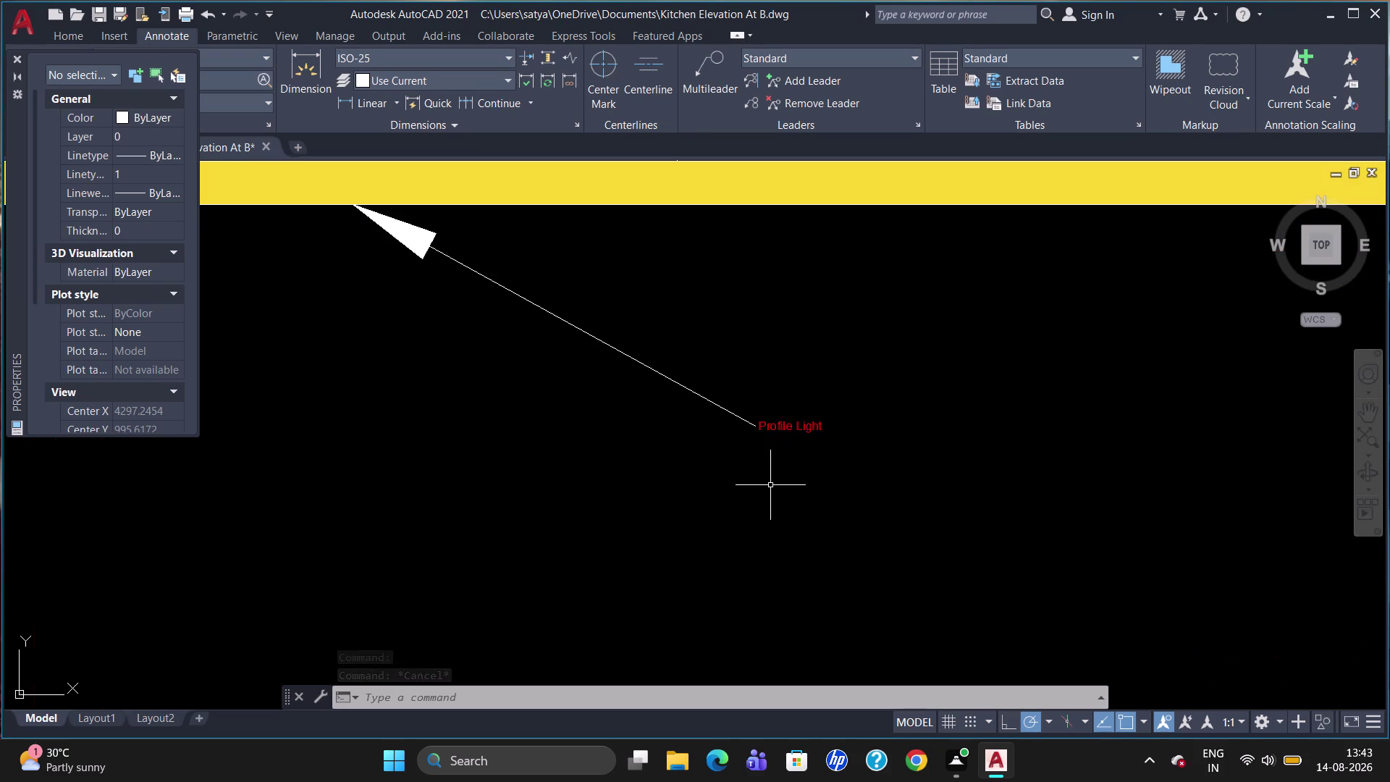
Set the Profile Light label's text height to 40 and close Properties.
click(787, 425)
double_click(804, 434)
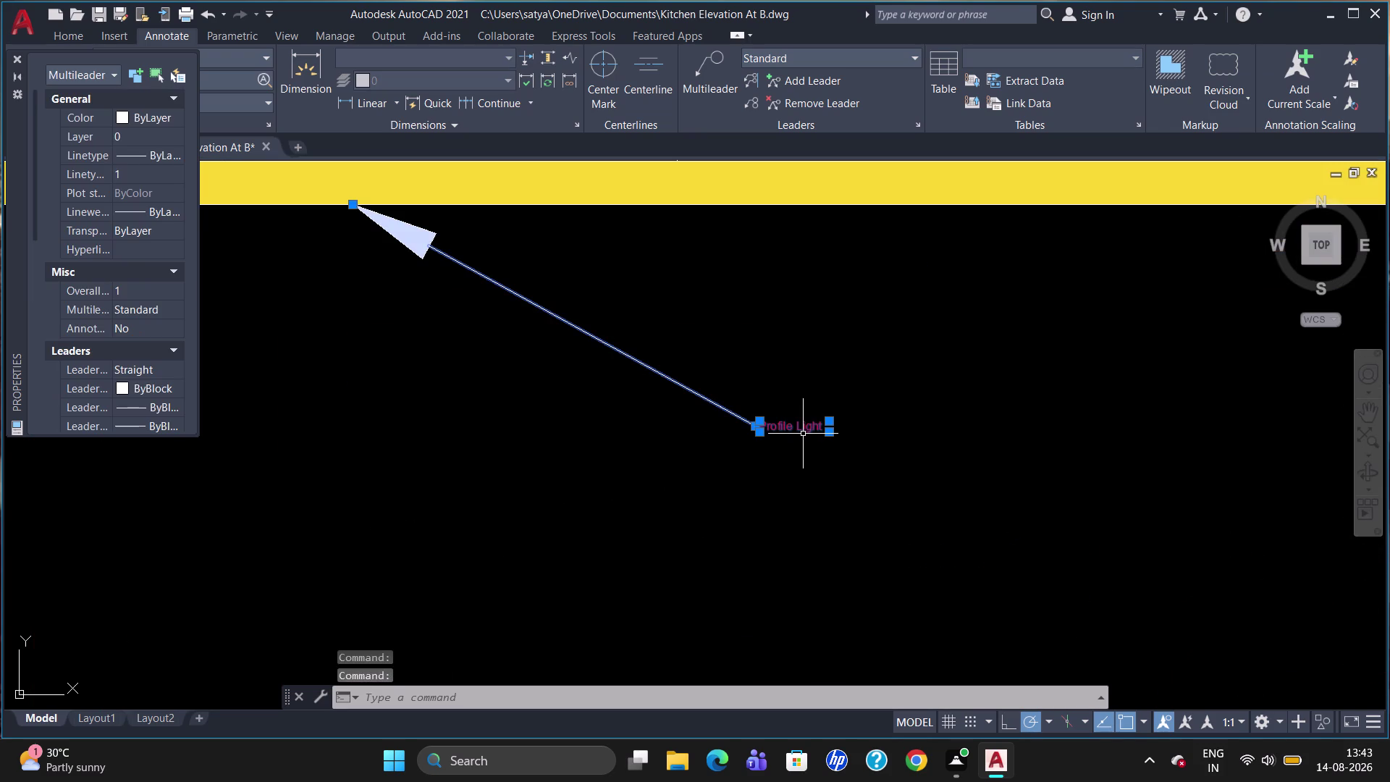
scroll(down, 3)
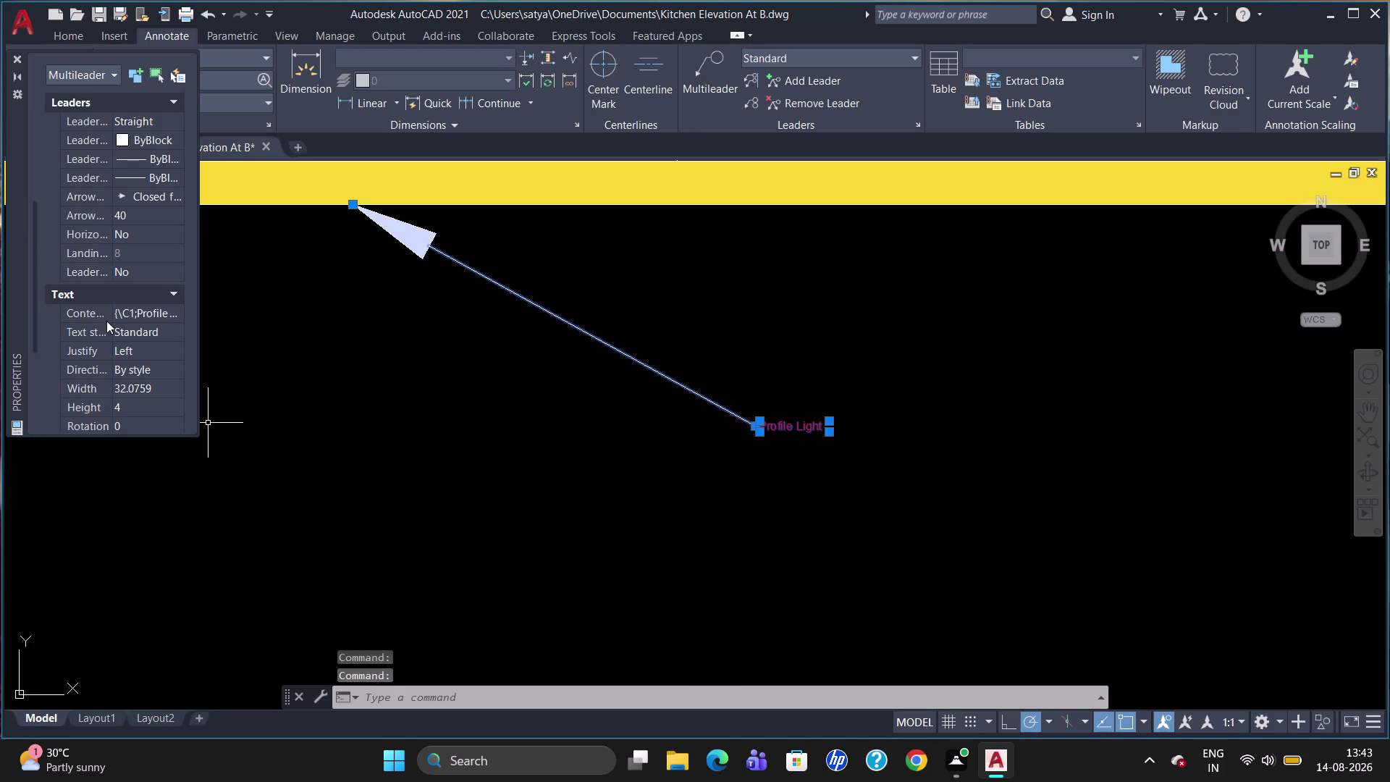
scroll(down, 3)
click(145, 223)
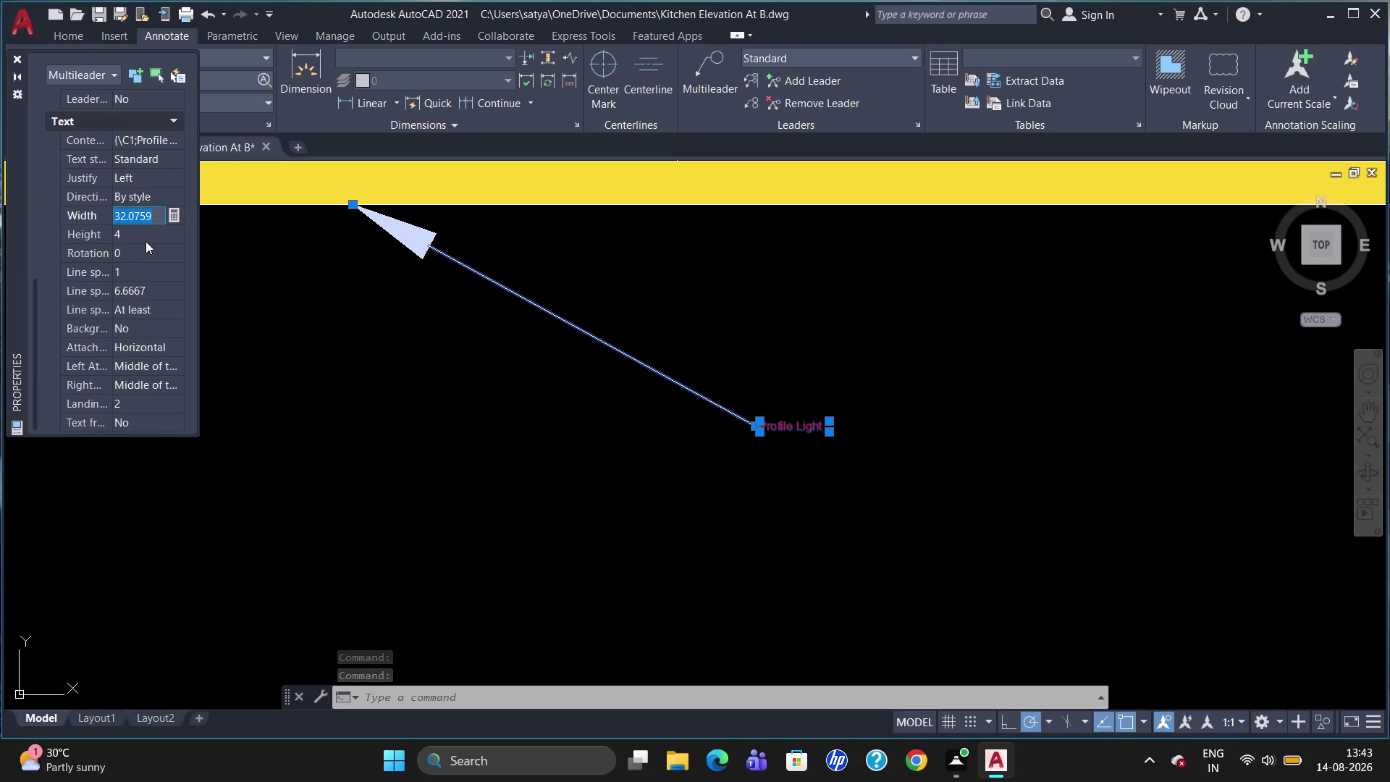
click(147, 229)
key(BackSpace)
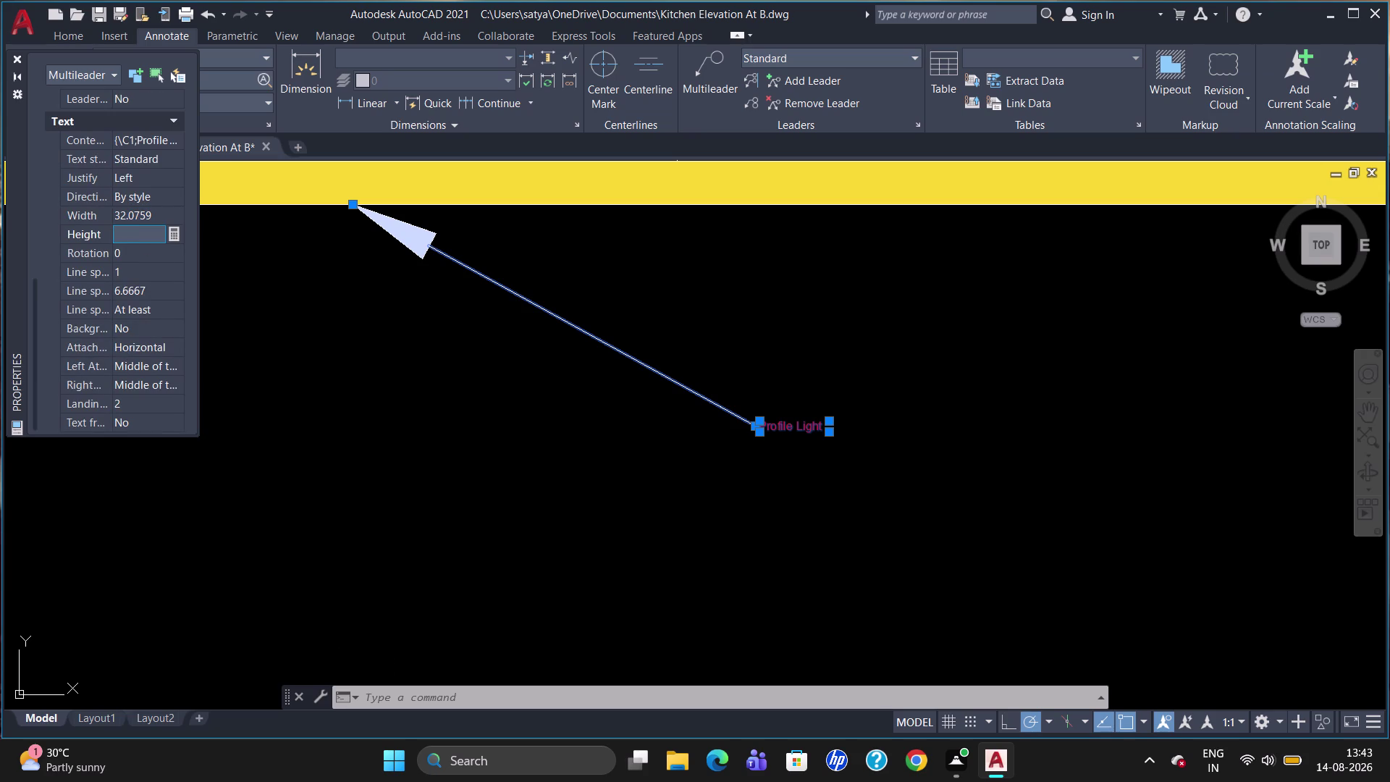
text(40)
key(Return)
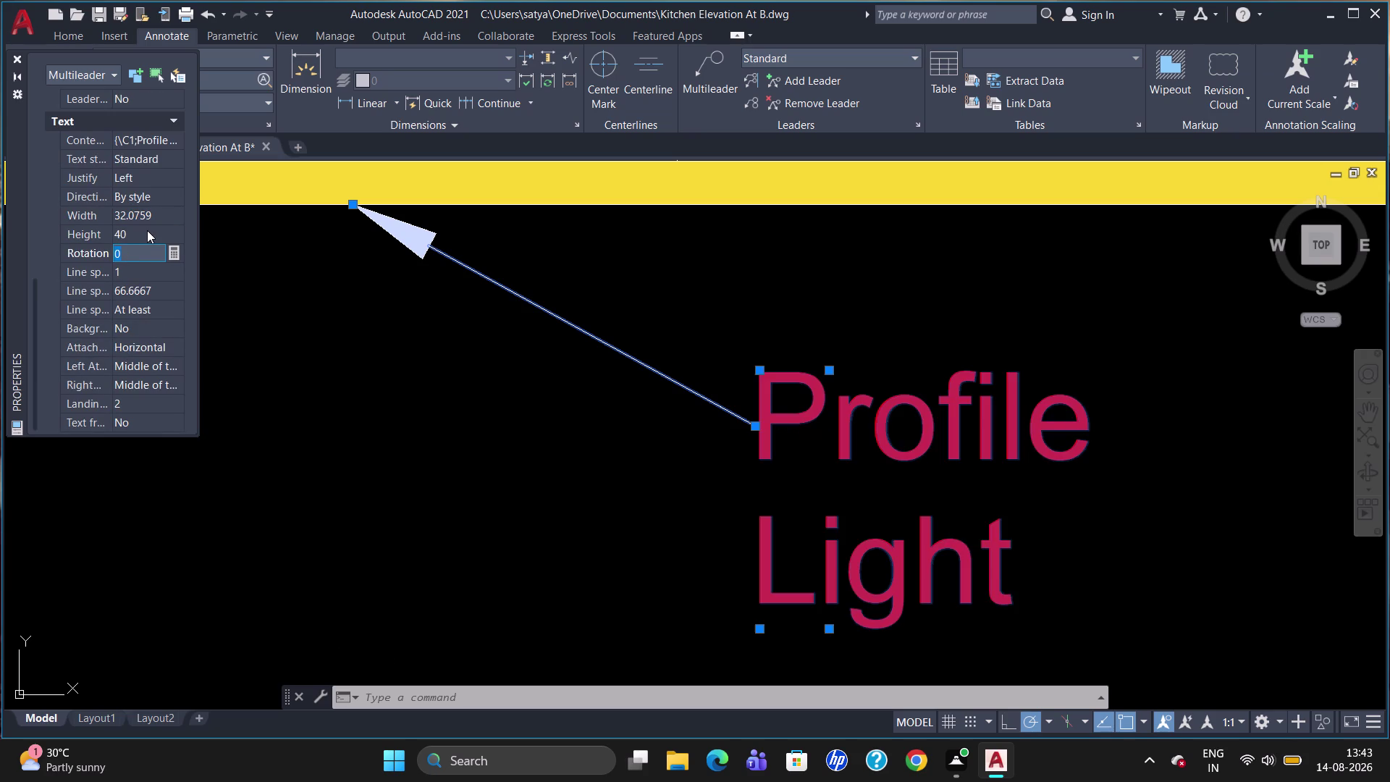
key(Escape)
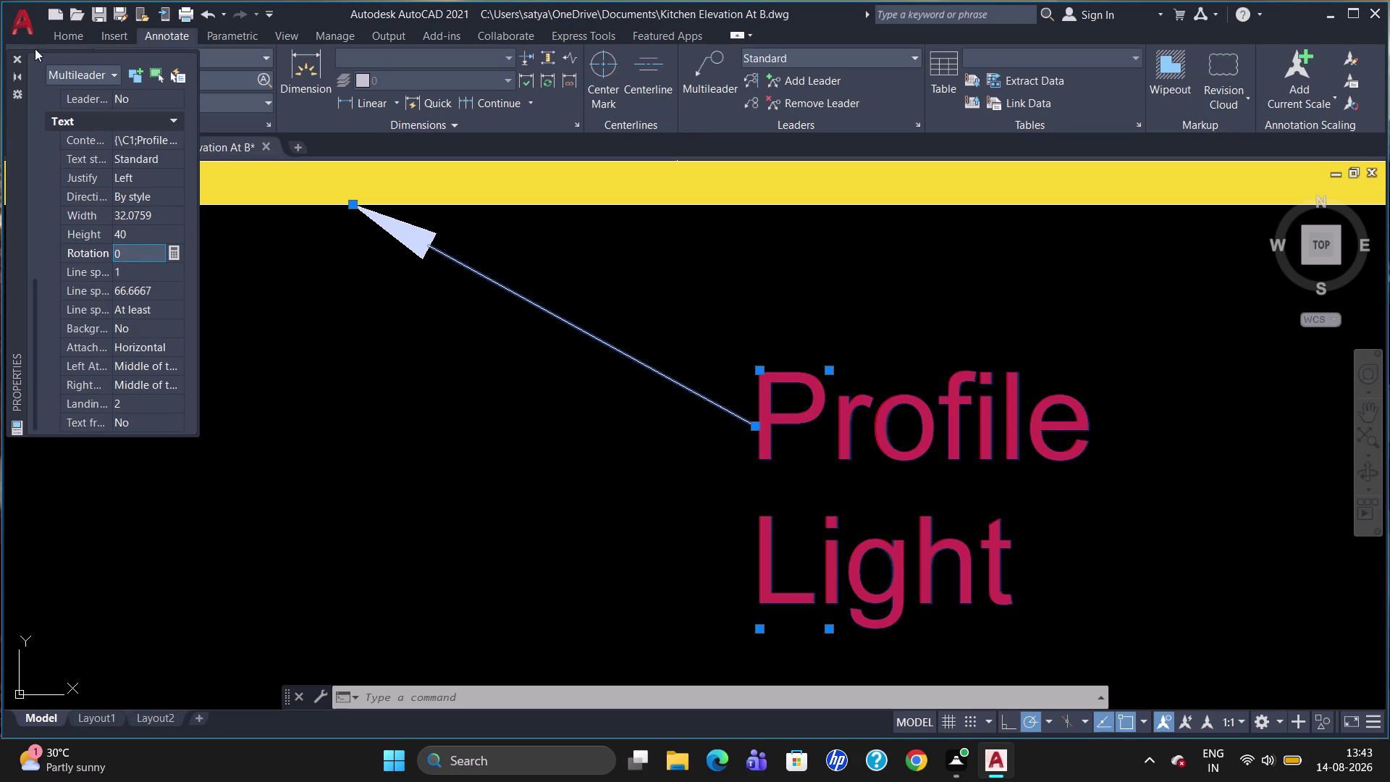
click(16, 52)
key(Escape)
Open the Profile Light text for editing and start widening its text box.
scroll(down, 3)
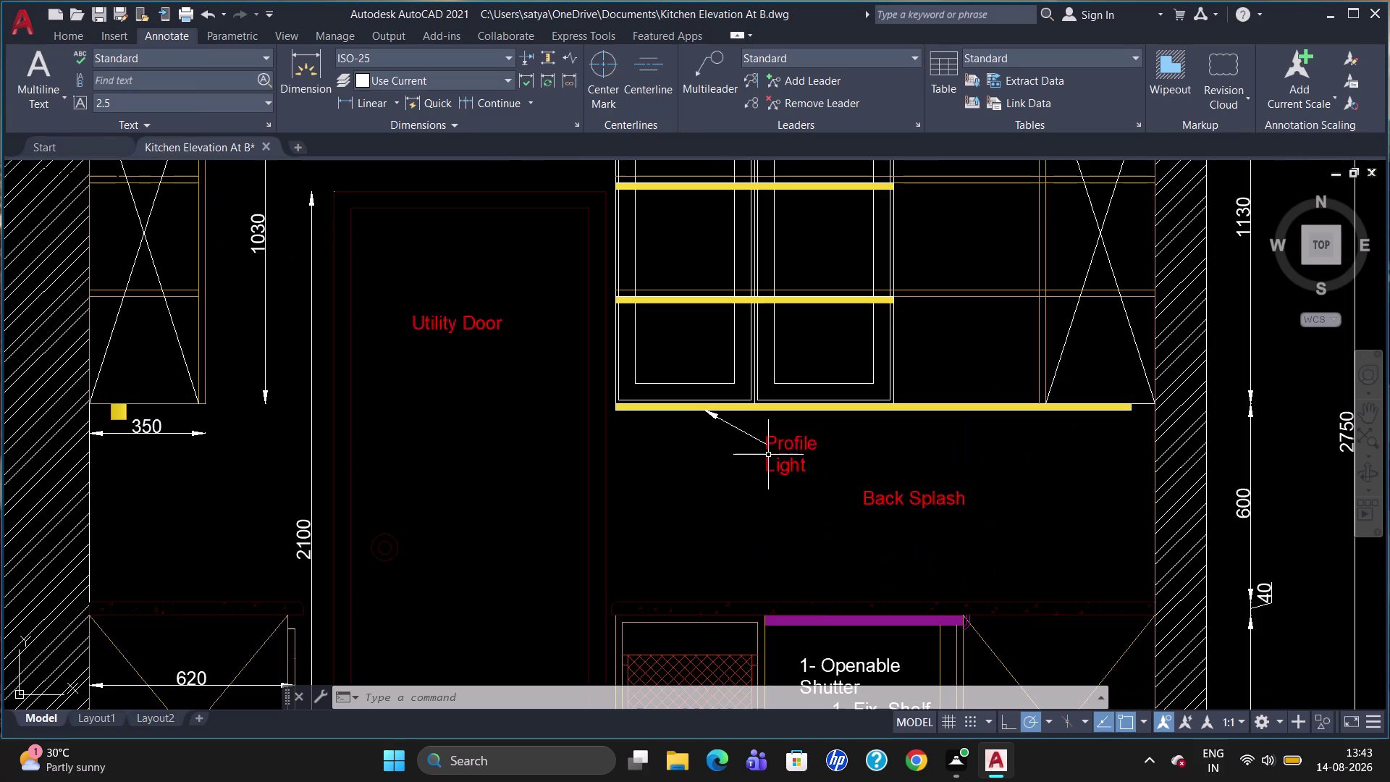
double_click(781, 446)
double_click(789, 437)
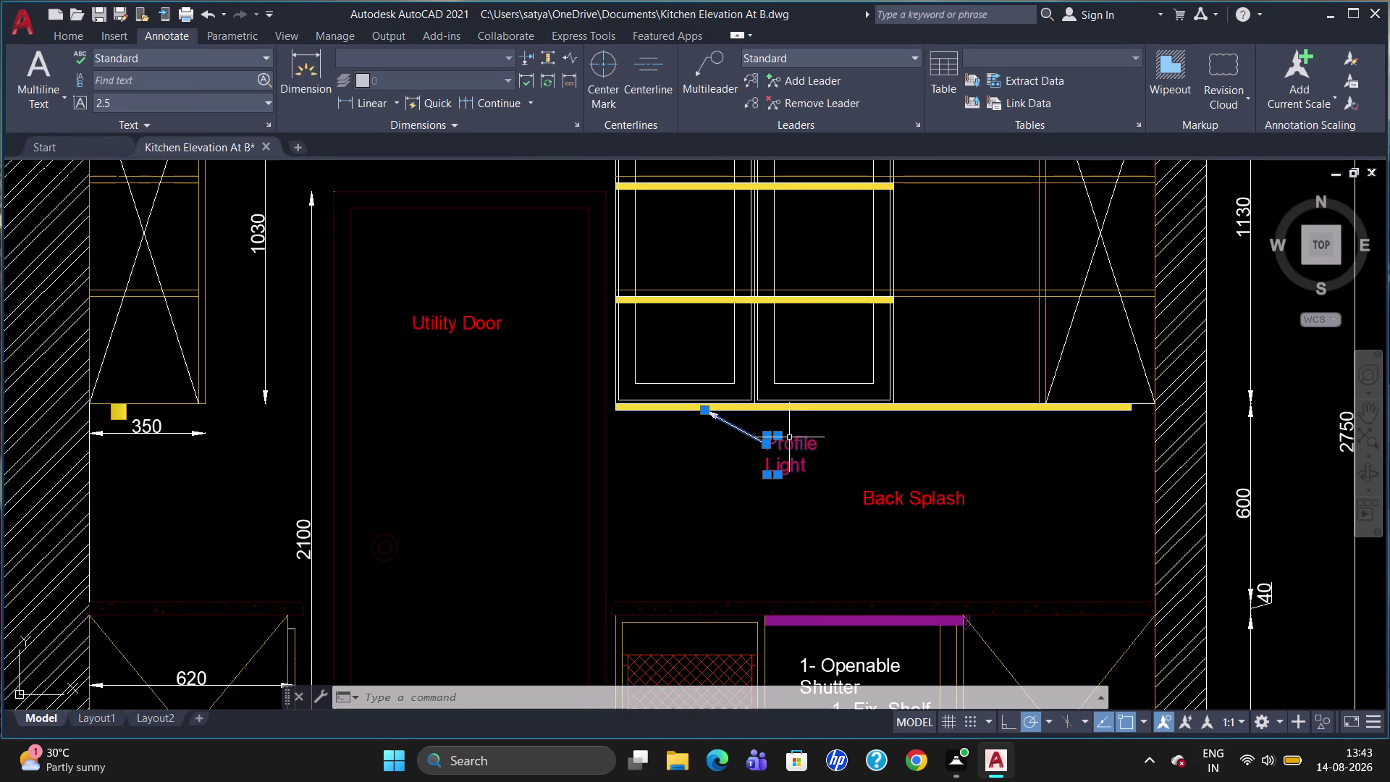
double_click(791, 441)
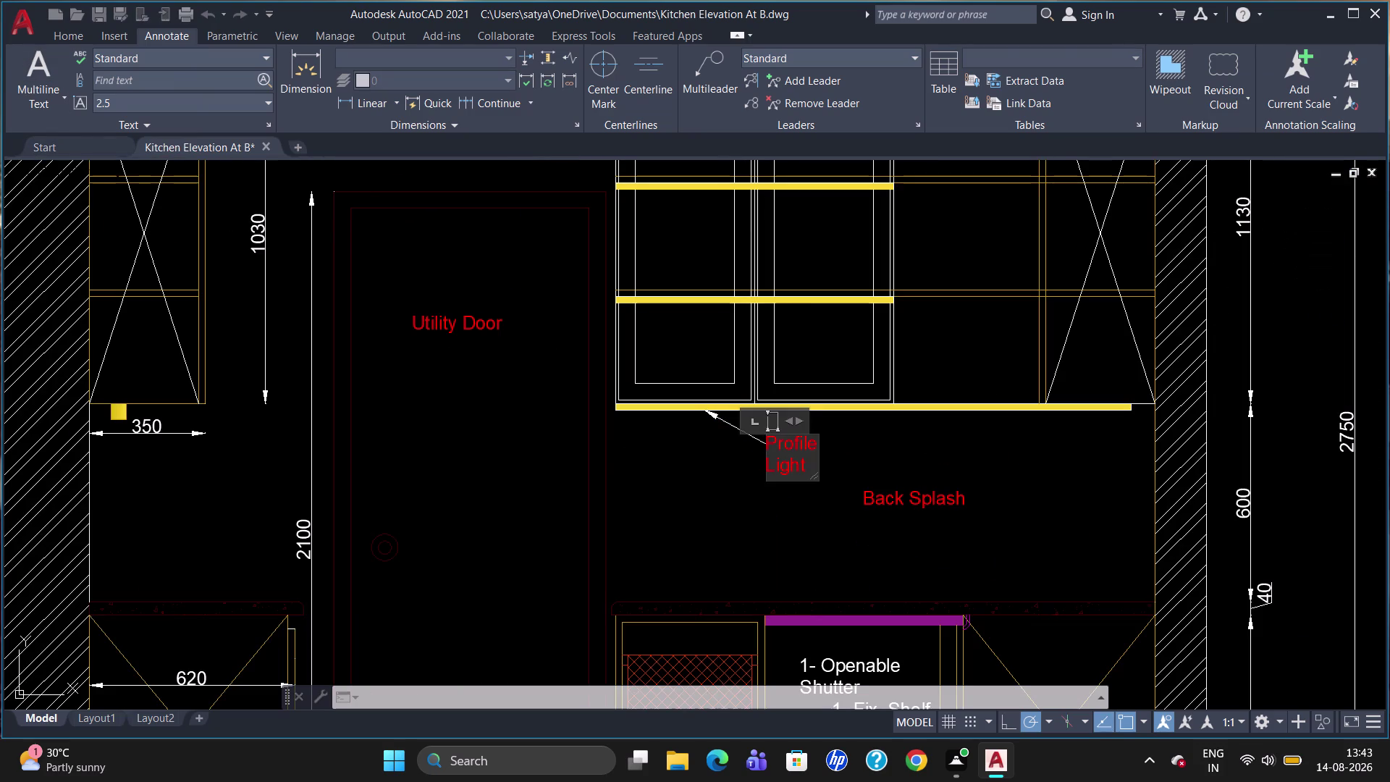
drag(790, 420, 833, 420)
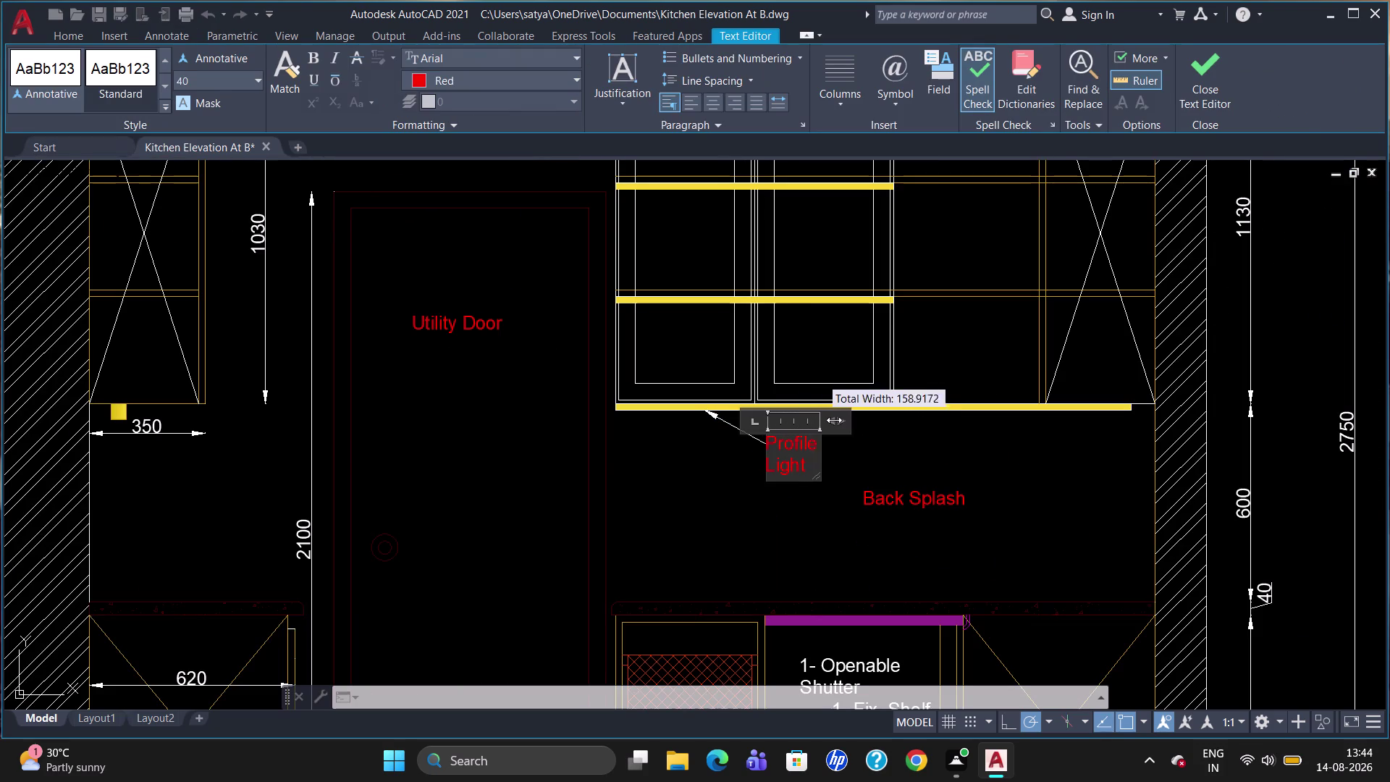
drag(833, 420, 834, 420)
click(824, 421)
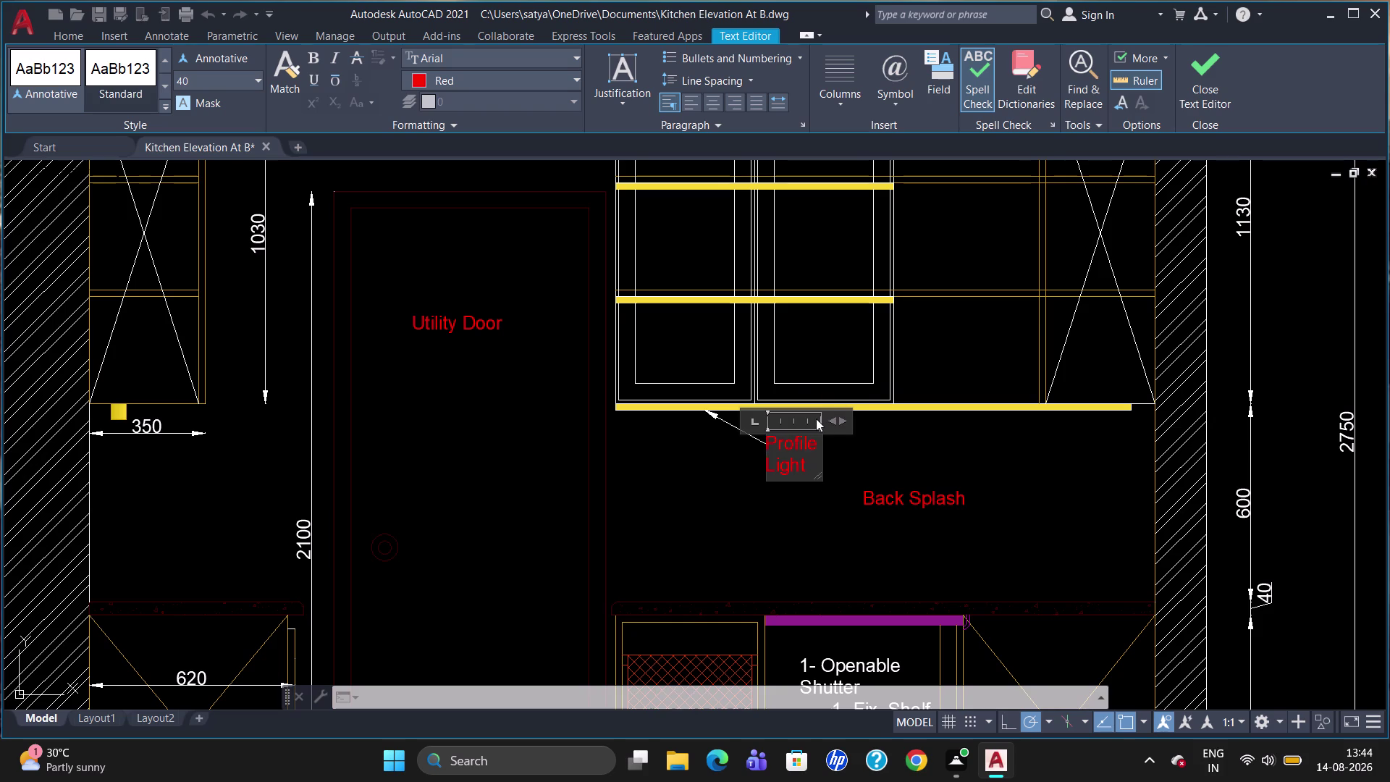
click(816, 419)
drag(815, 418, 830, 416)
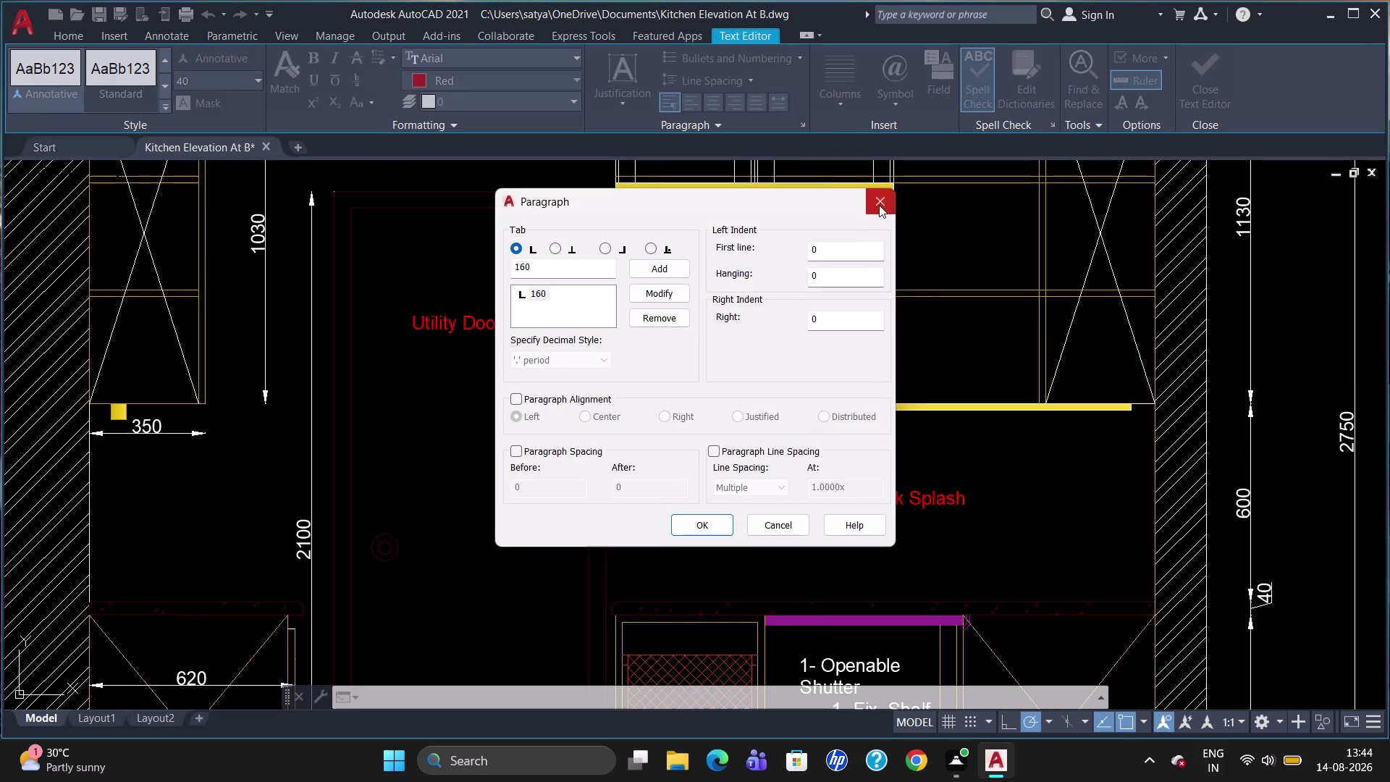
click(879, 205)
Widen the text box until 'Profile Light' fits on one line, keeping the changes.
click(821, 416)
drag(819, 418, 819, 417)
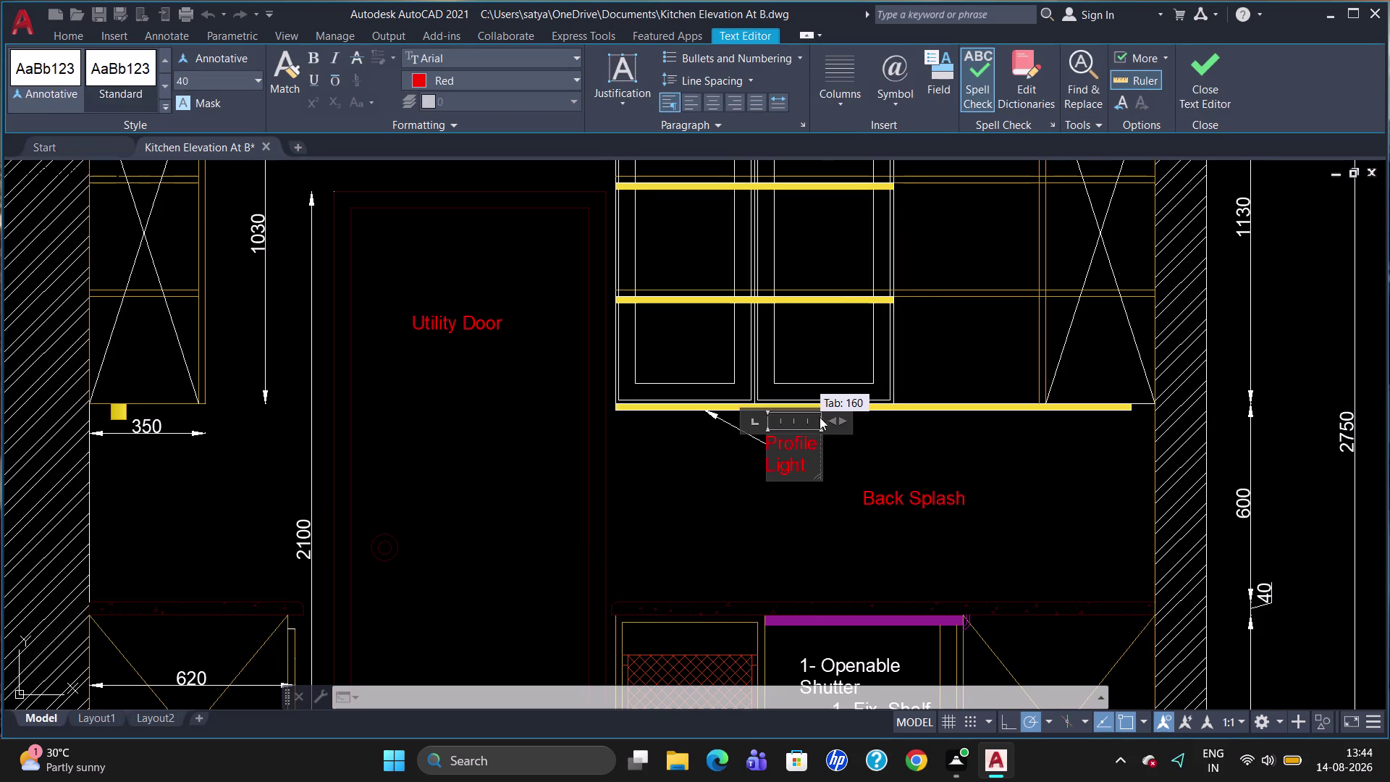
drag(819, 417, 848, 420)
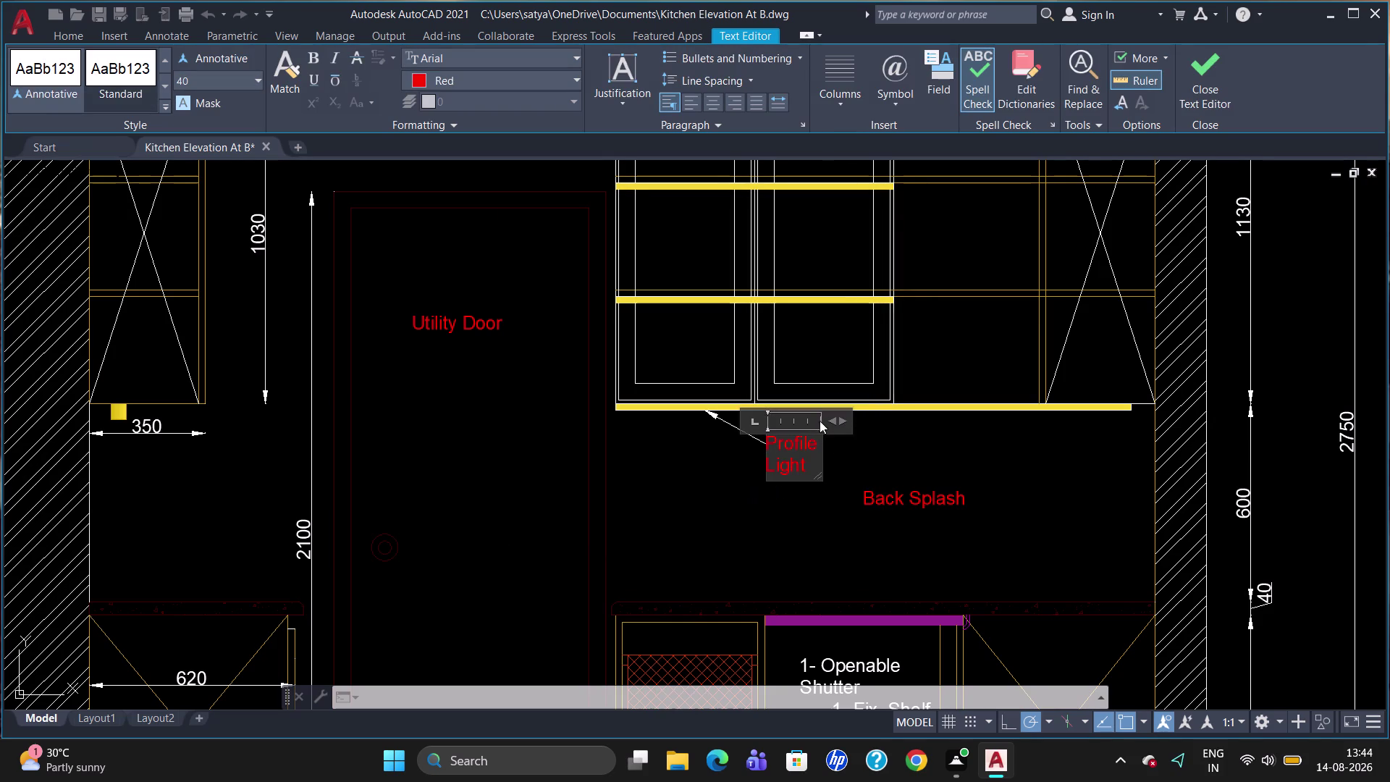
click(819, 418)
drag(818, 416, 846, 416)
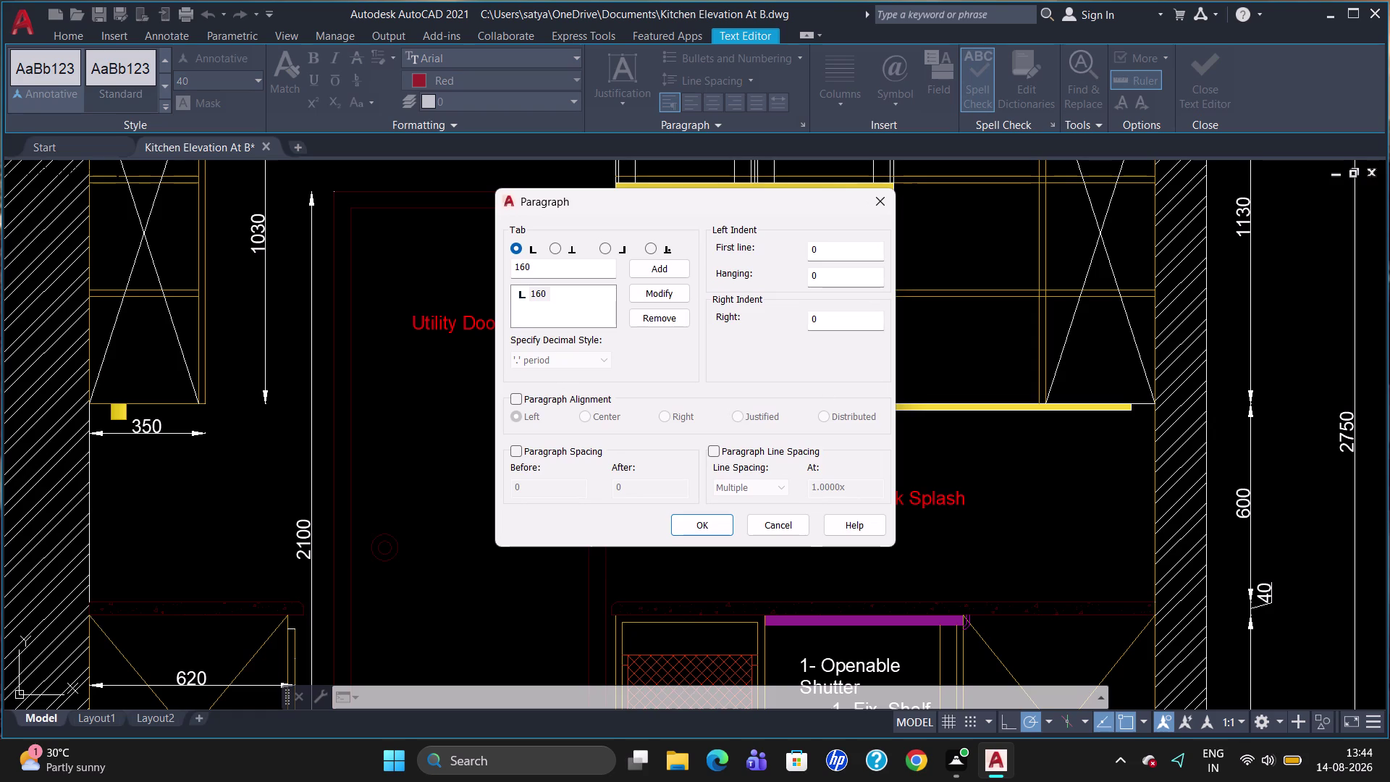
click(881, 192)
drag(835, 419, 855, 421)
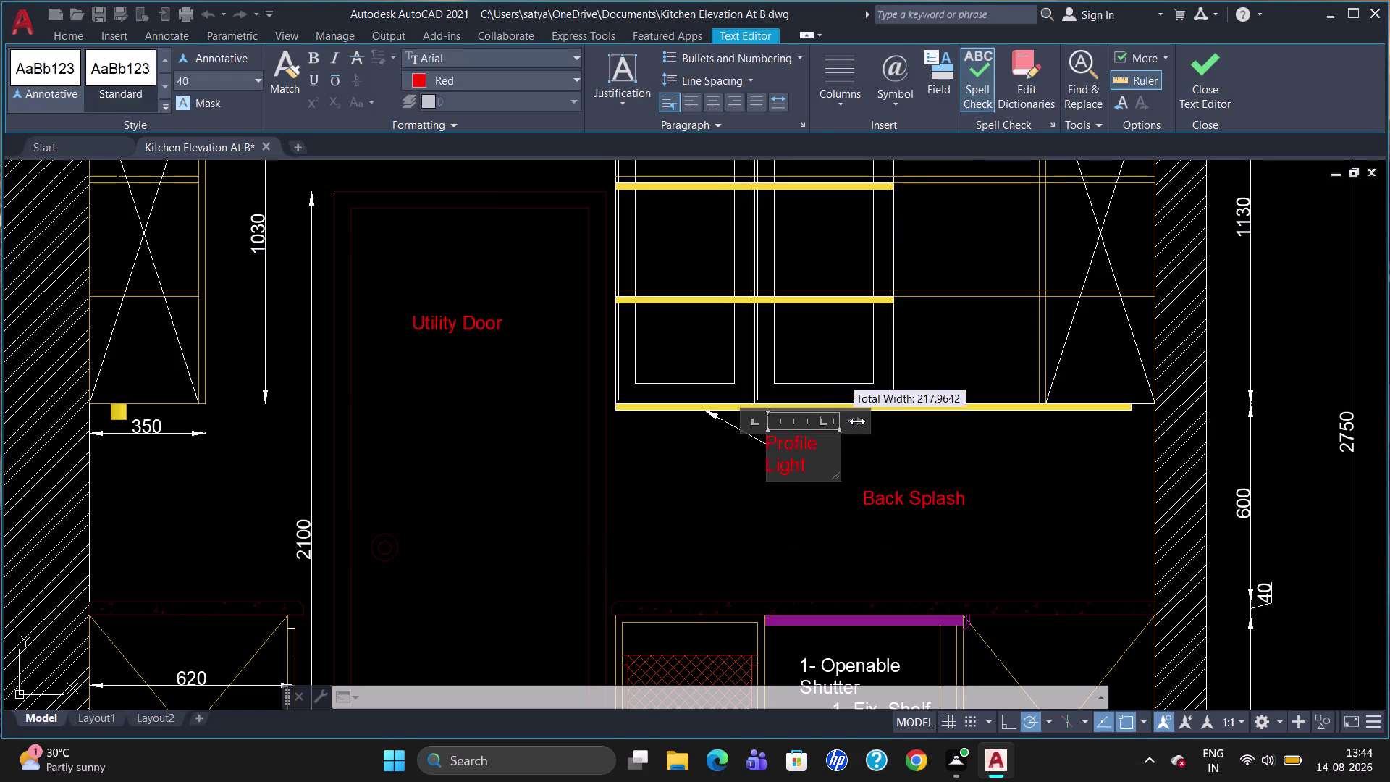
drag(855, 421, 888, 425)
key(Escape)
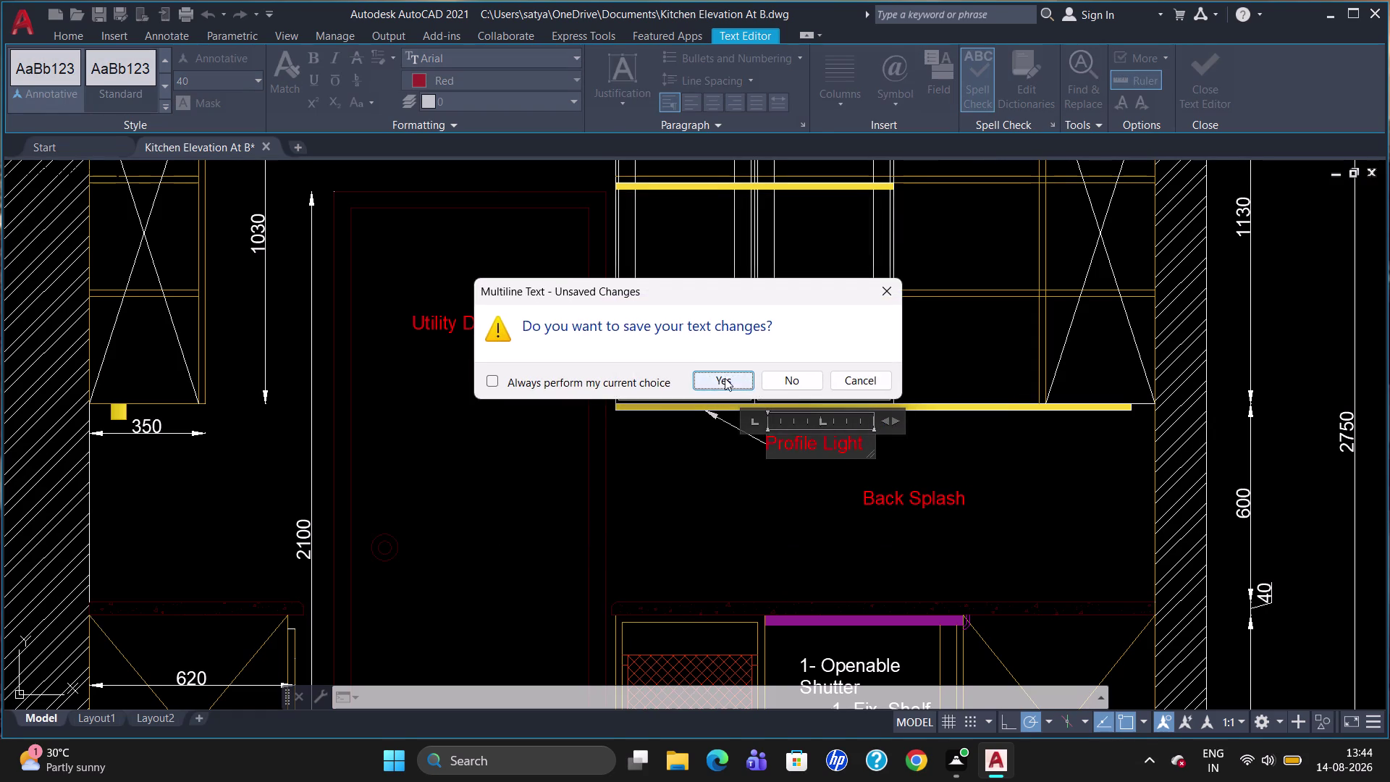
click(725, 378)
scroll(down, 3)
scroll(up, 3)
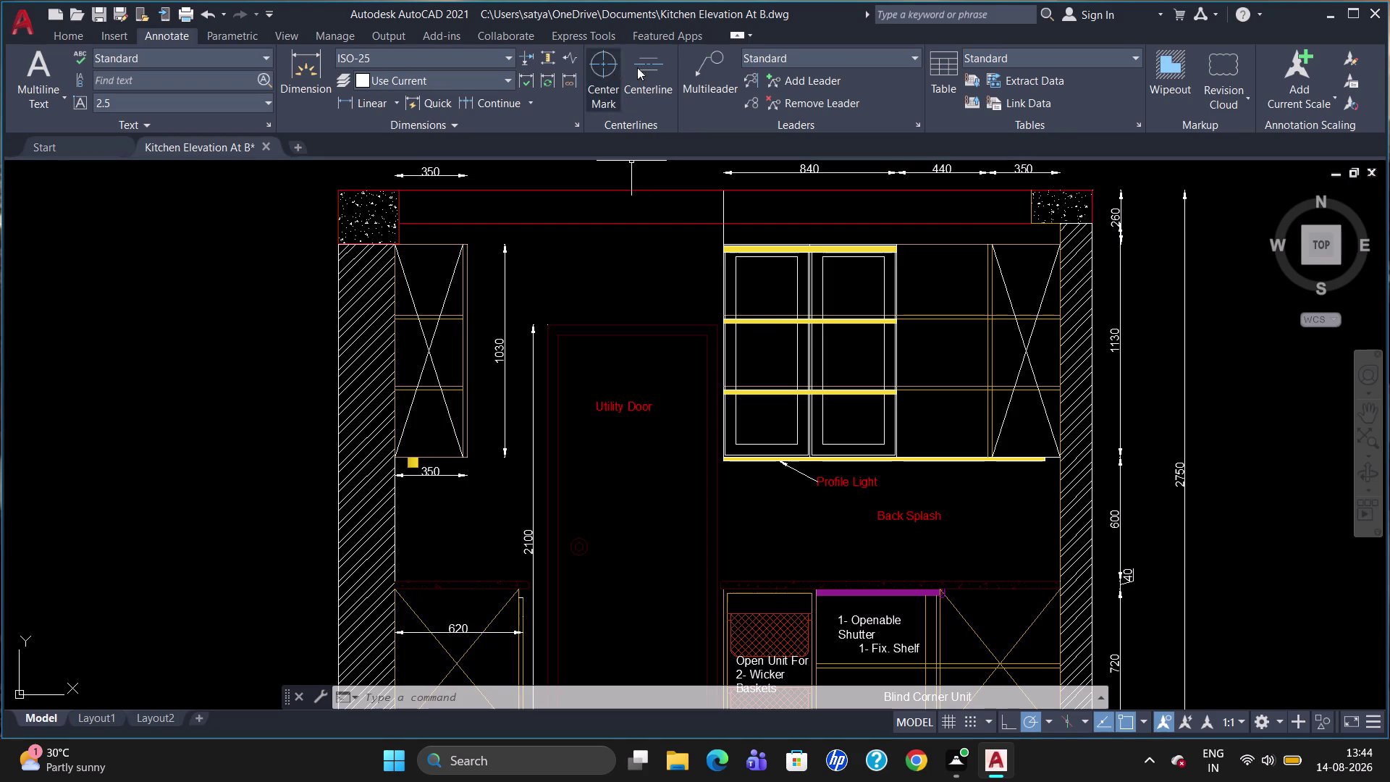
click(697, 88)
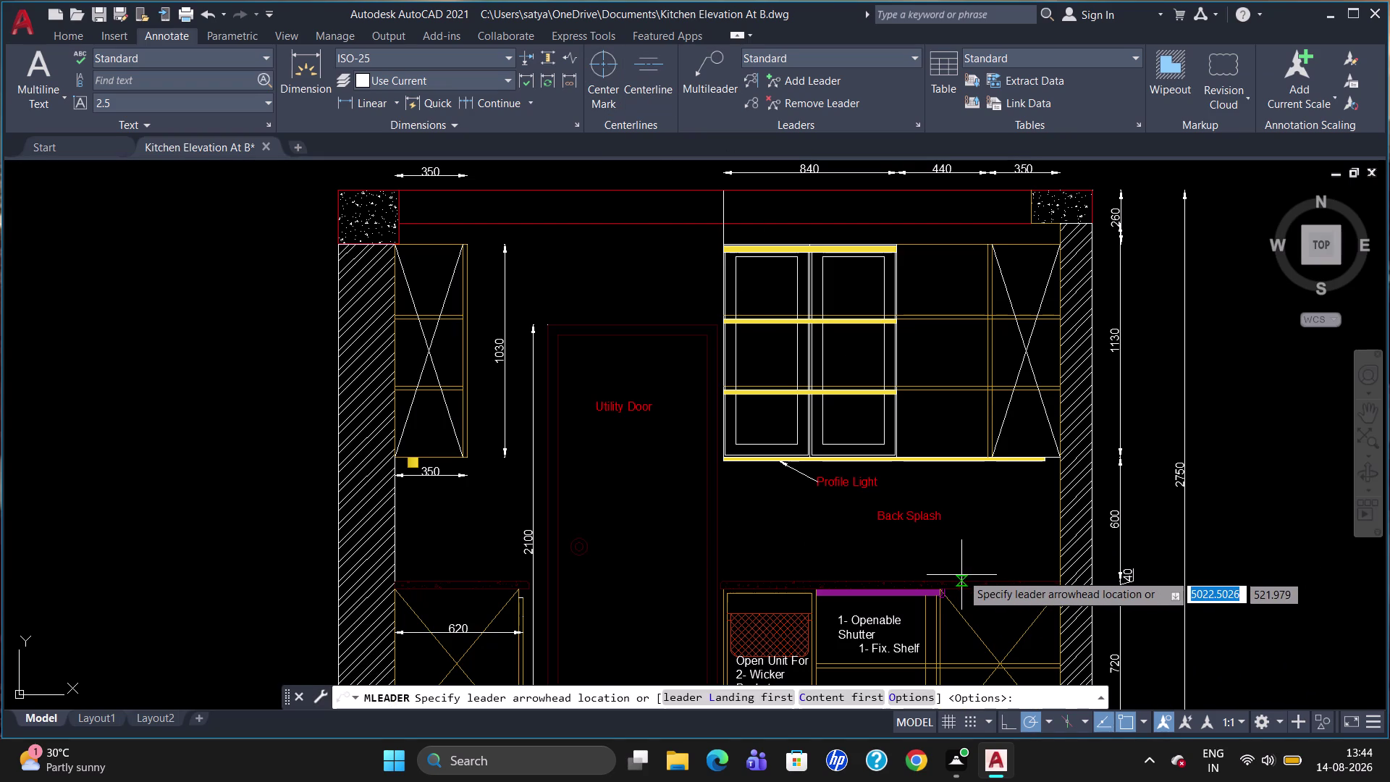
Place the new leader's arrowhead at the shelf end and its text position.
scroll(up, 3)
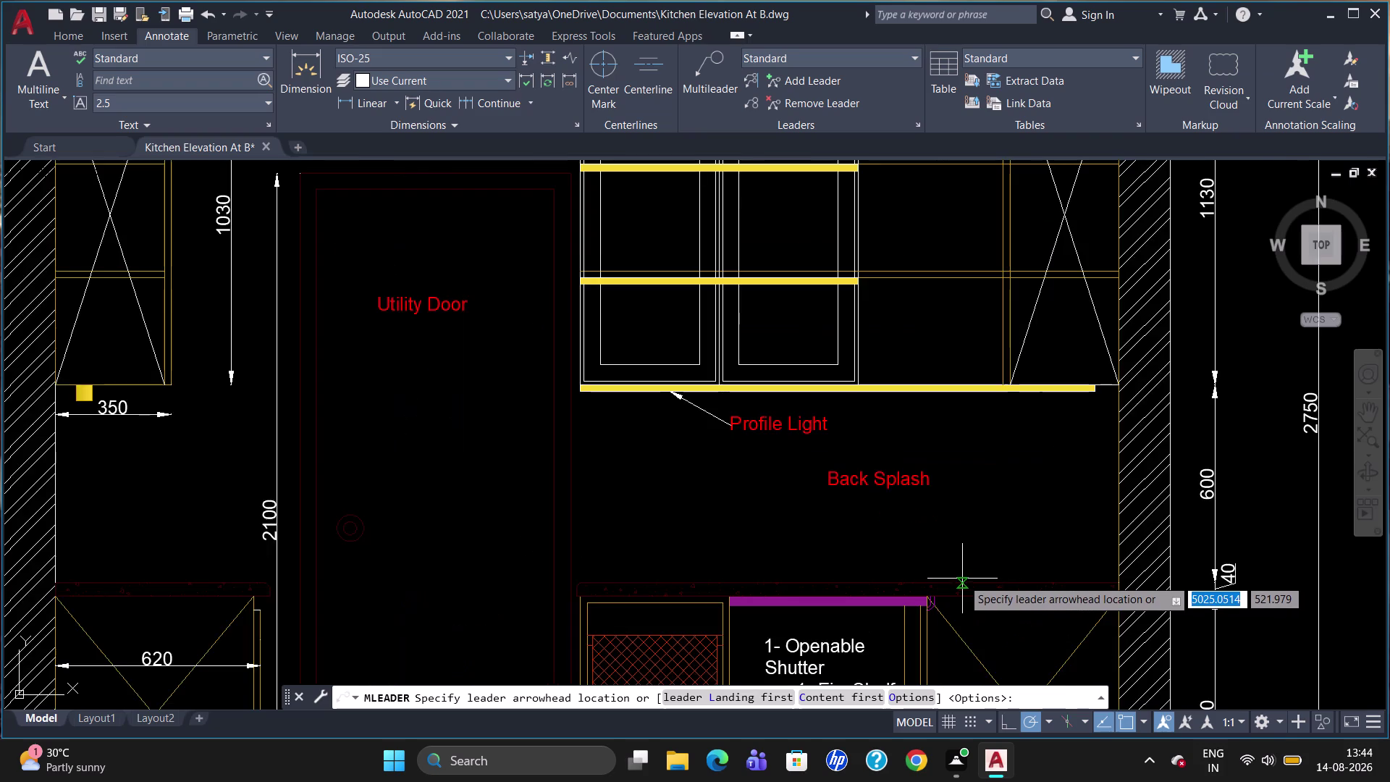
scroll(up, 3)
click(962, 584)
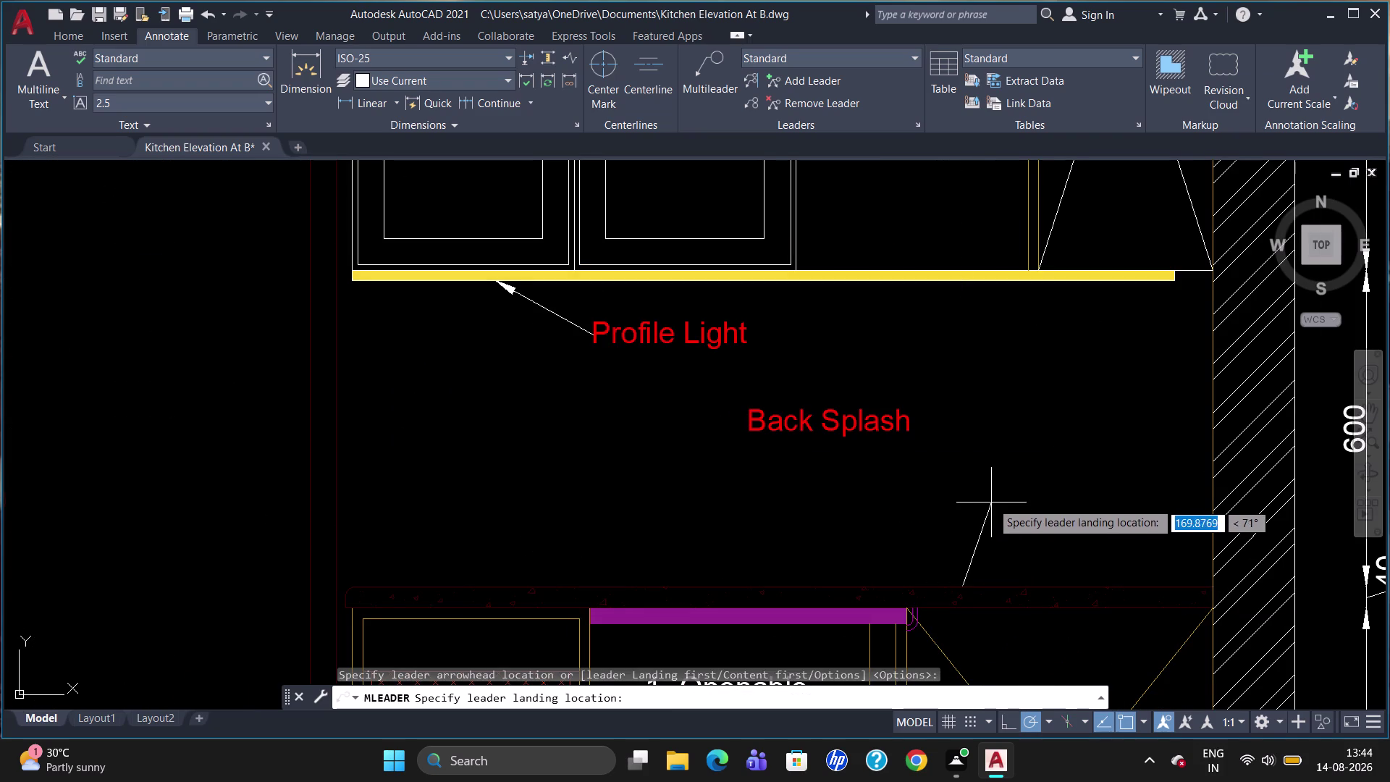
click(1016, 501)
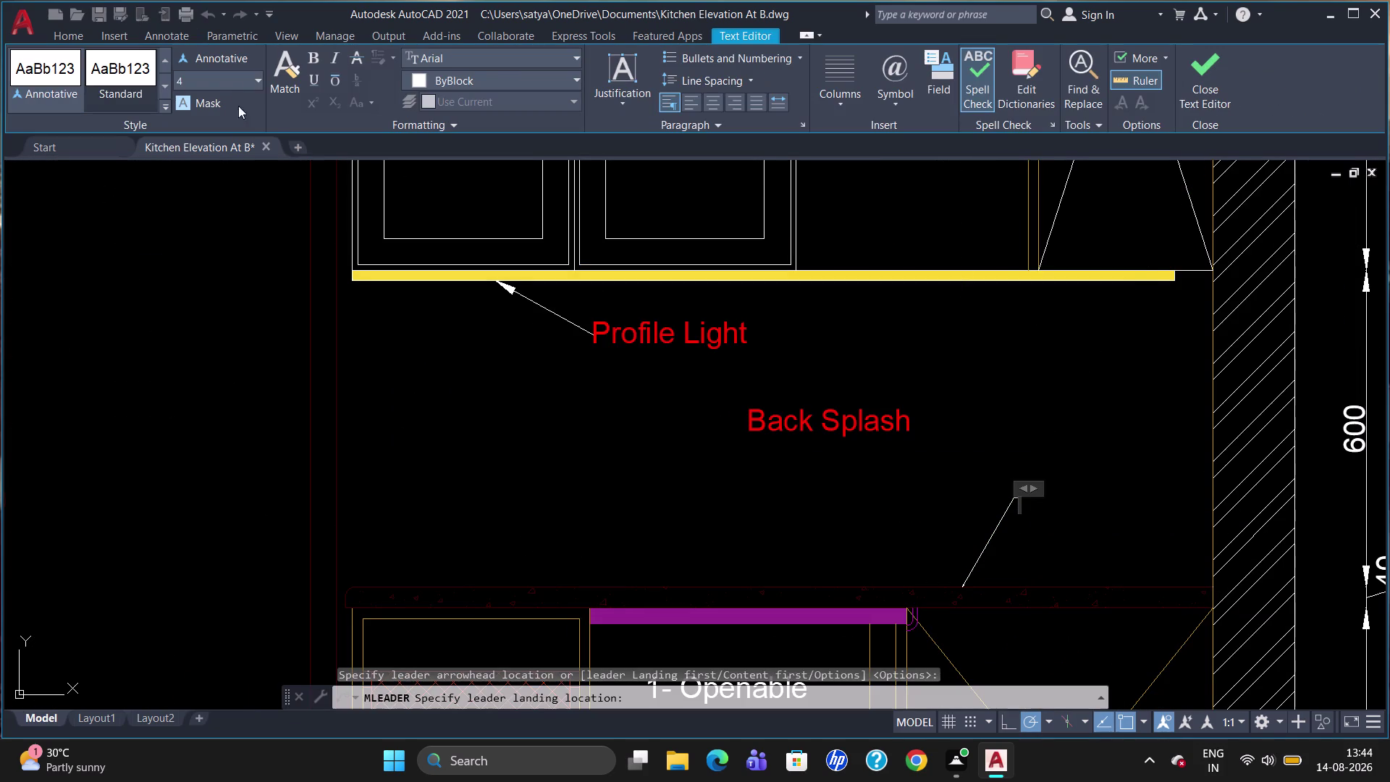
Set the new note's text height to 40 and check its colour choices.
click(235, 75)
key(BackSpace)
text(4)
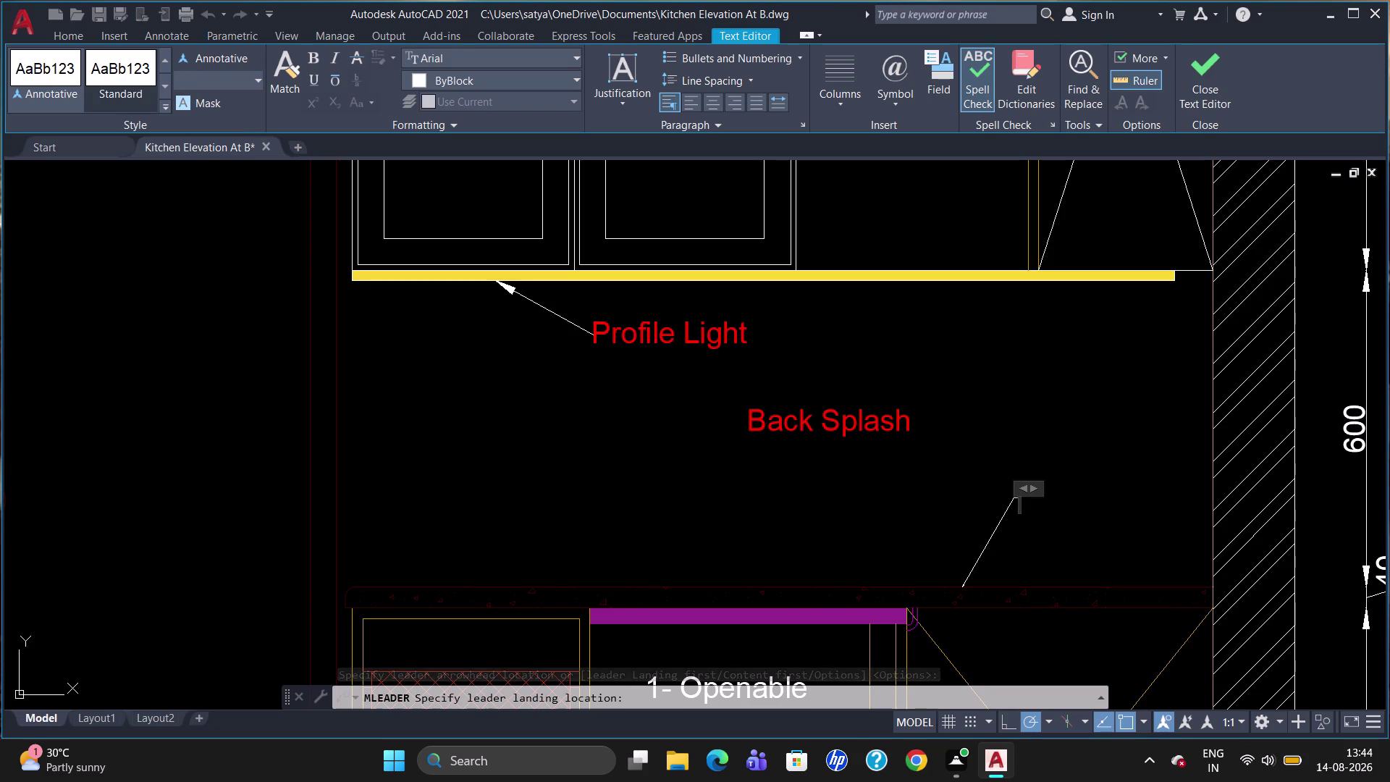
text(0)
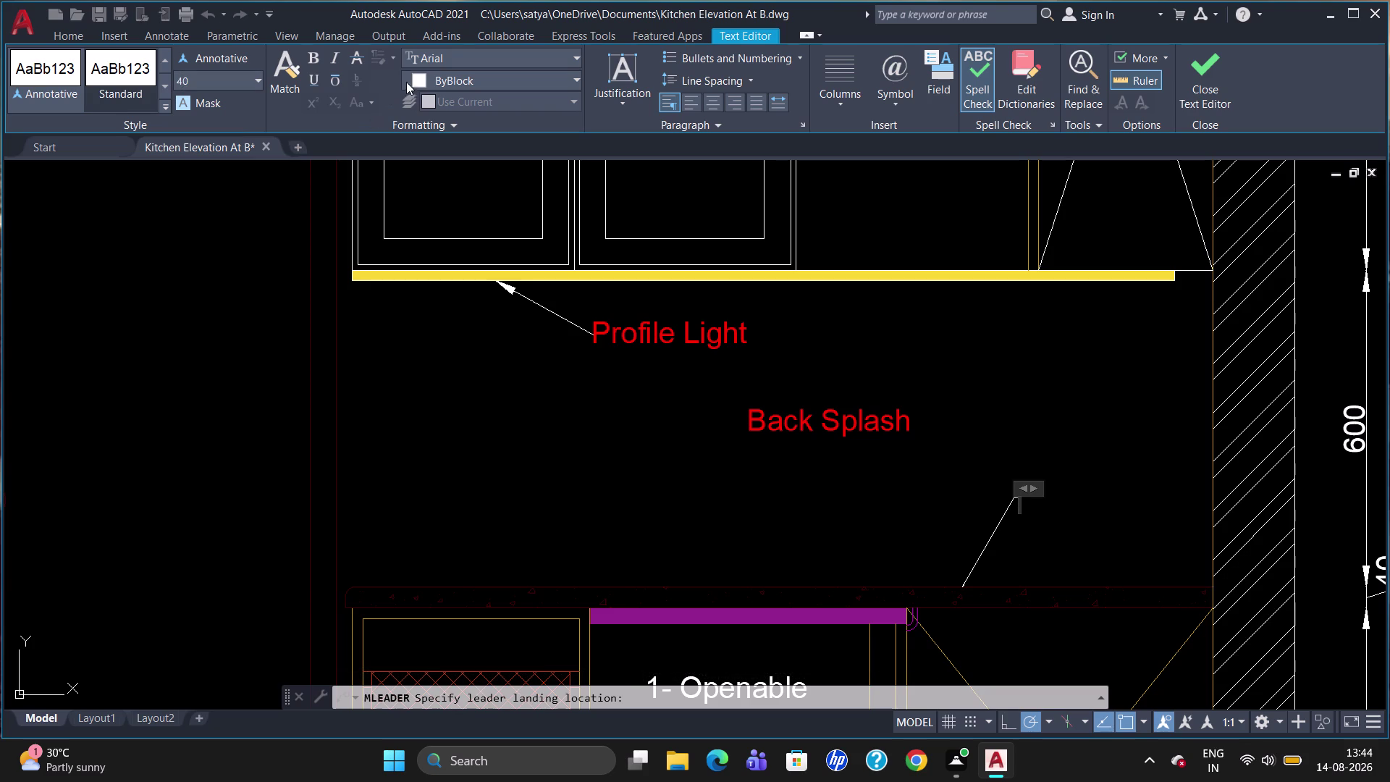
click(416, 72)
click(414, 268)
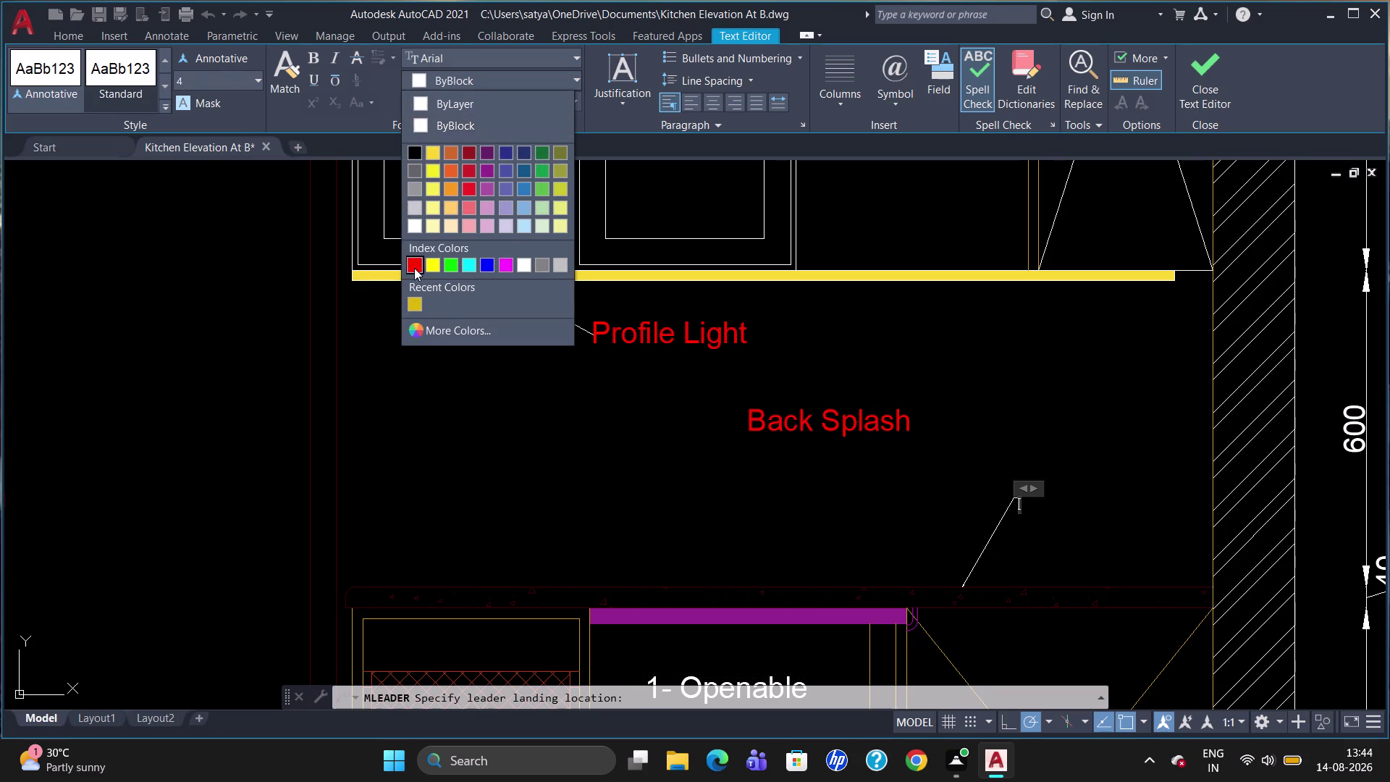
click(211, 82)
key(BackSpace)
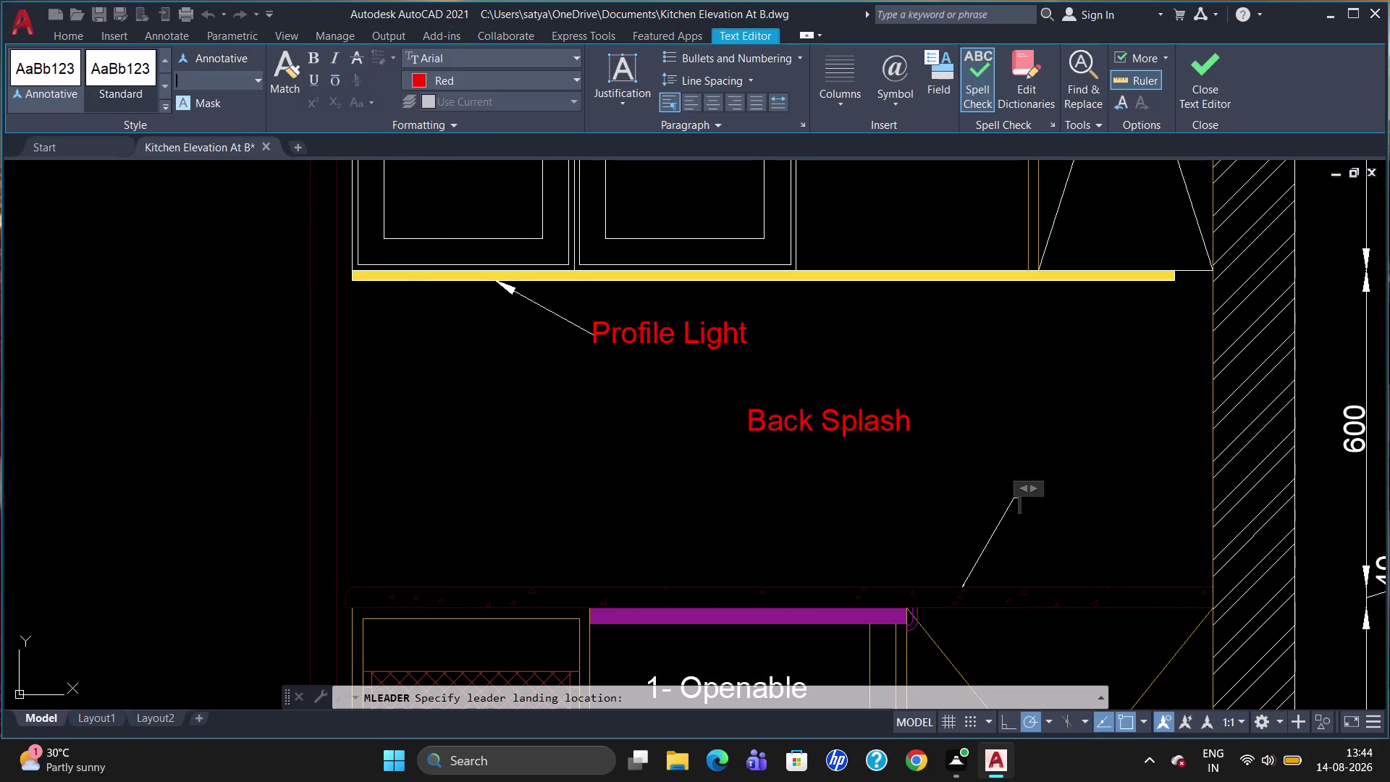
text(40)
key(Return)
Enter 'CT' as the note text and keep the text changes.
text(C)
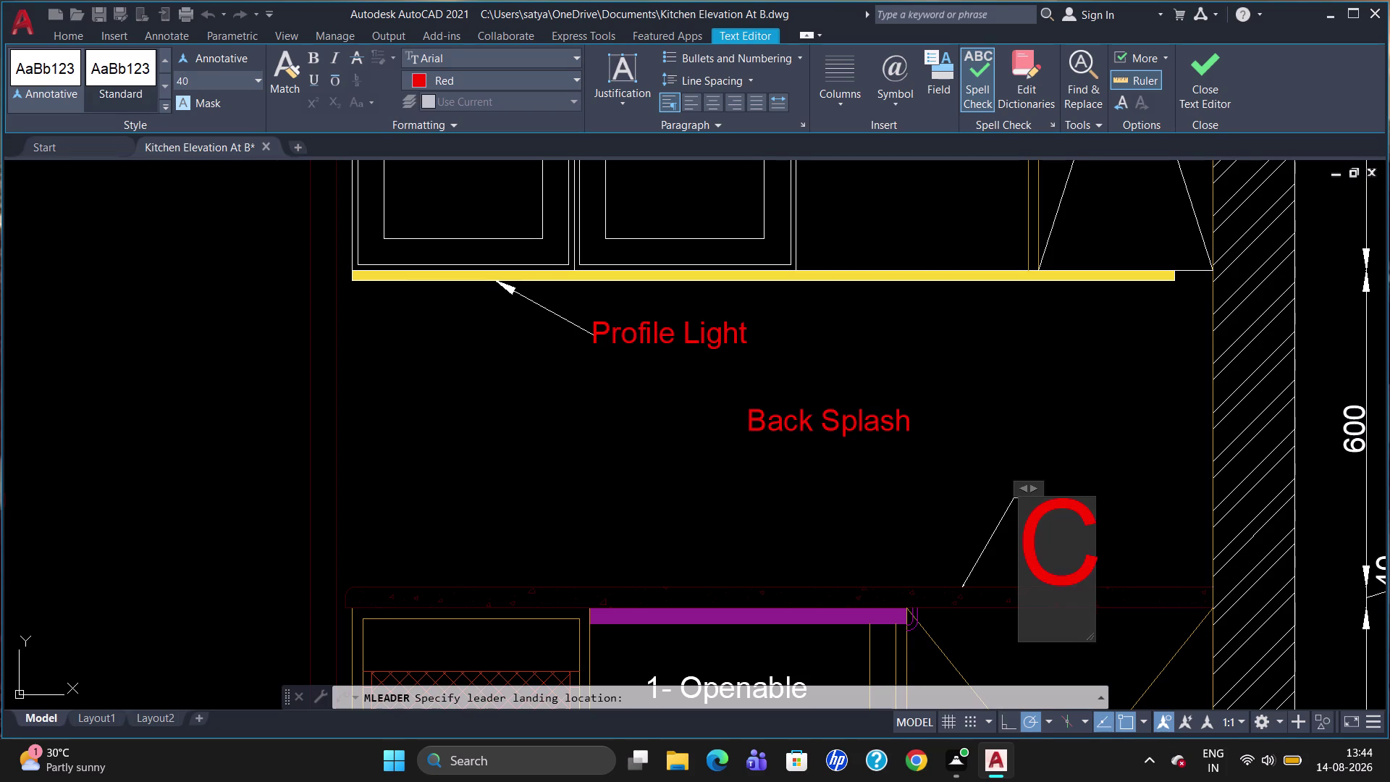
text(T)
key(Escape)
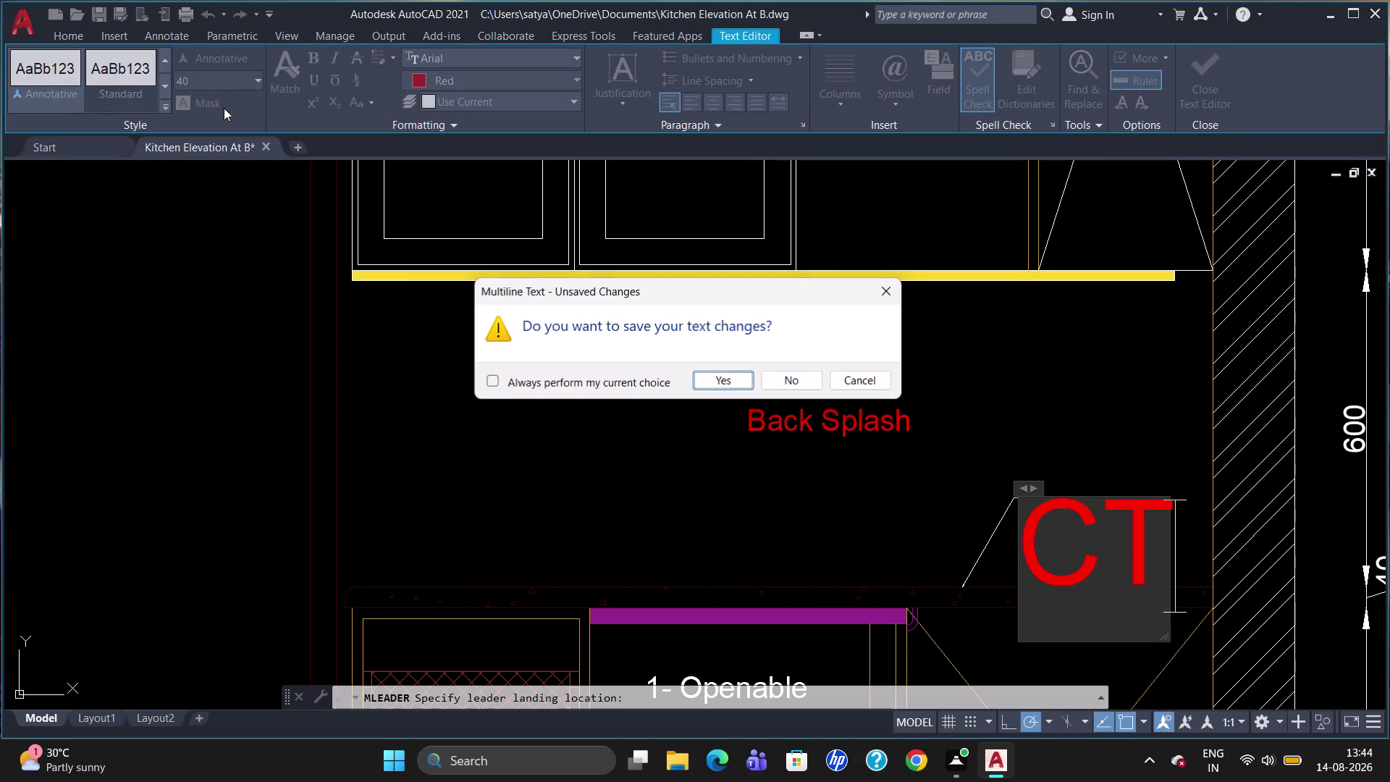
click(726, 376)
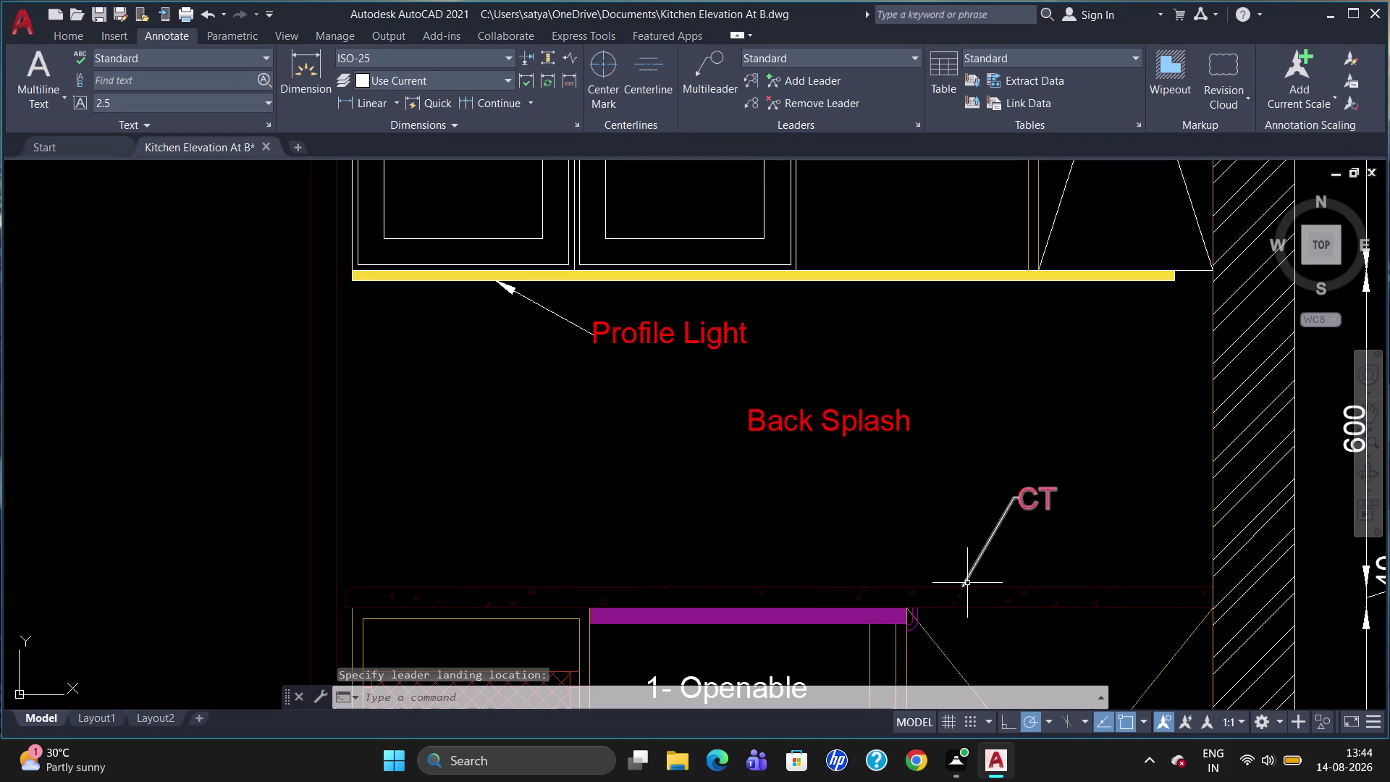
click(967, 580)
right_click(969, 579)
Change the CT leader's arrow size from 4 to 40 and close Properties.
click(1000, 550)
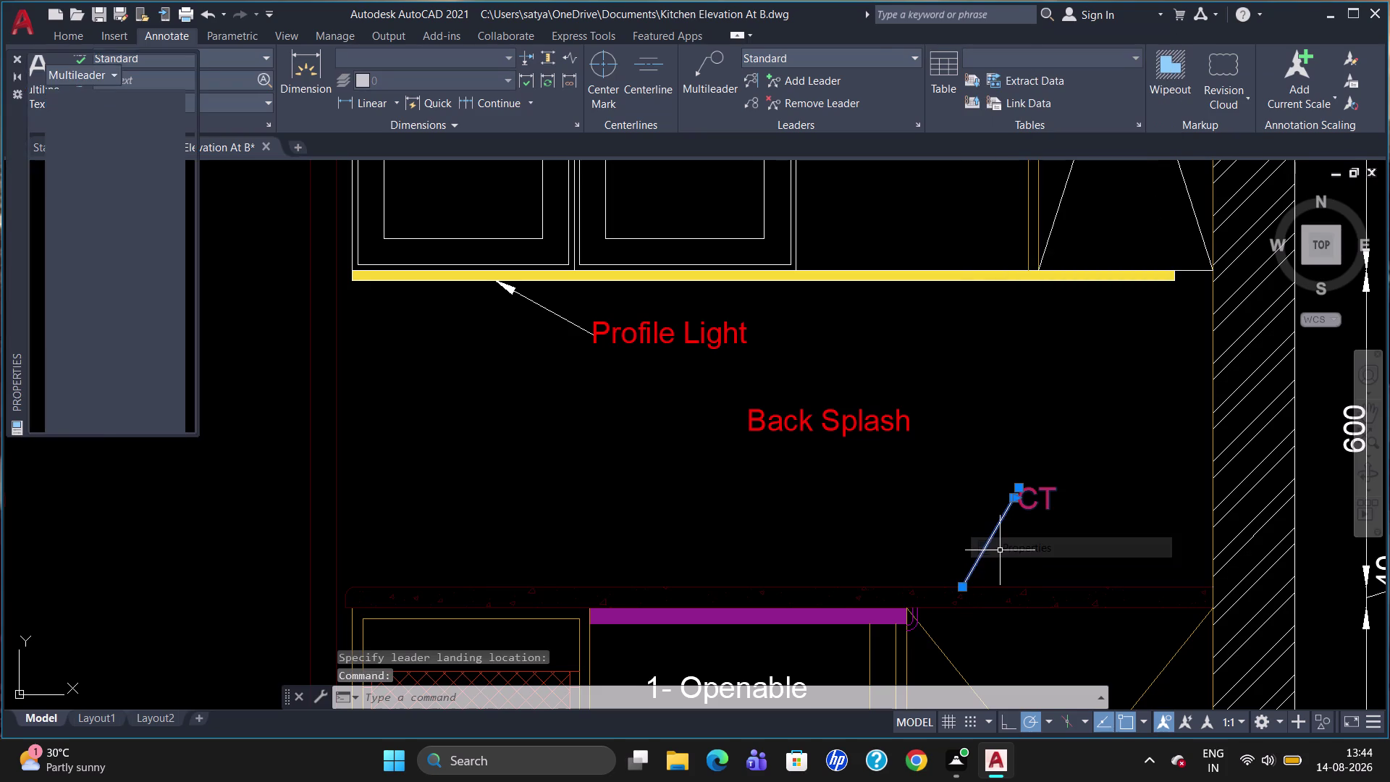
scroll(down, 3)
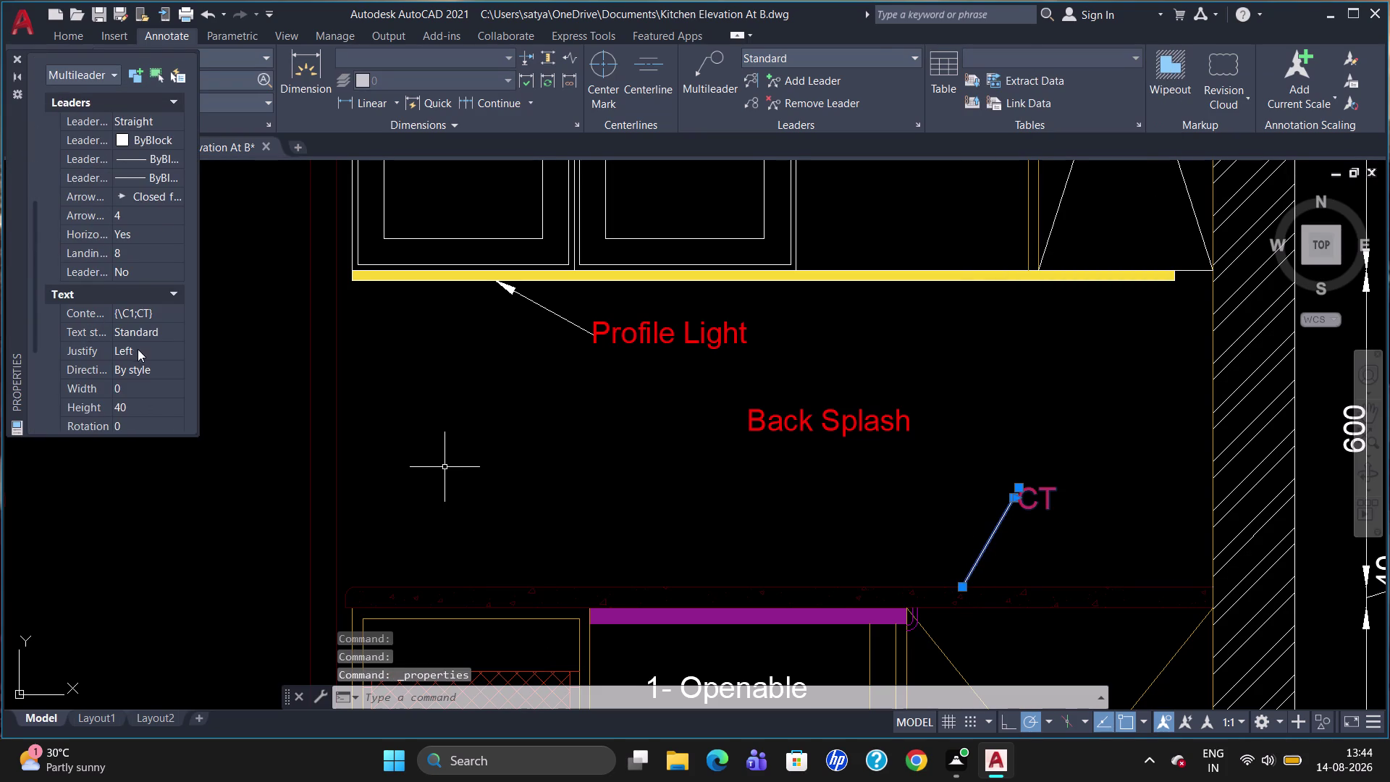
click(159, 210)
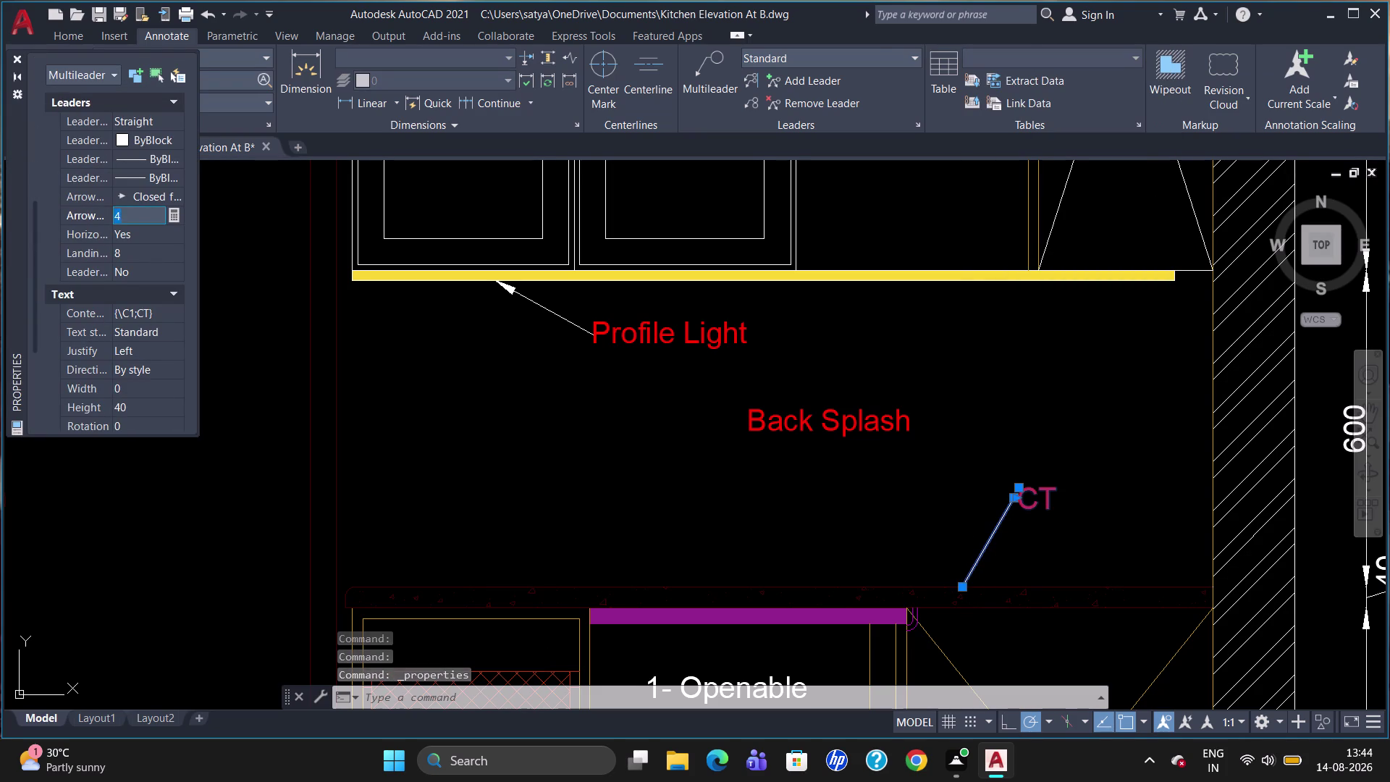
key(BackSpace)
key(4)
key(0)
key(Return)
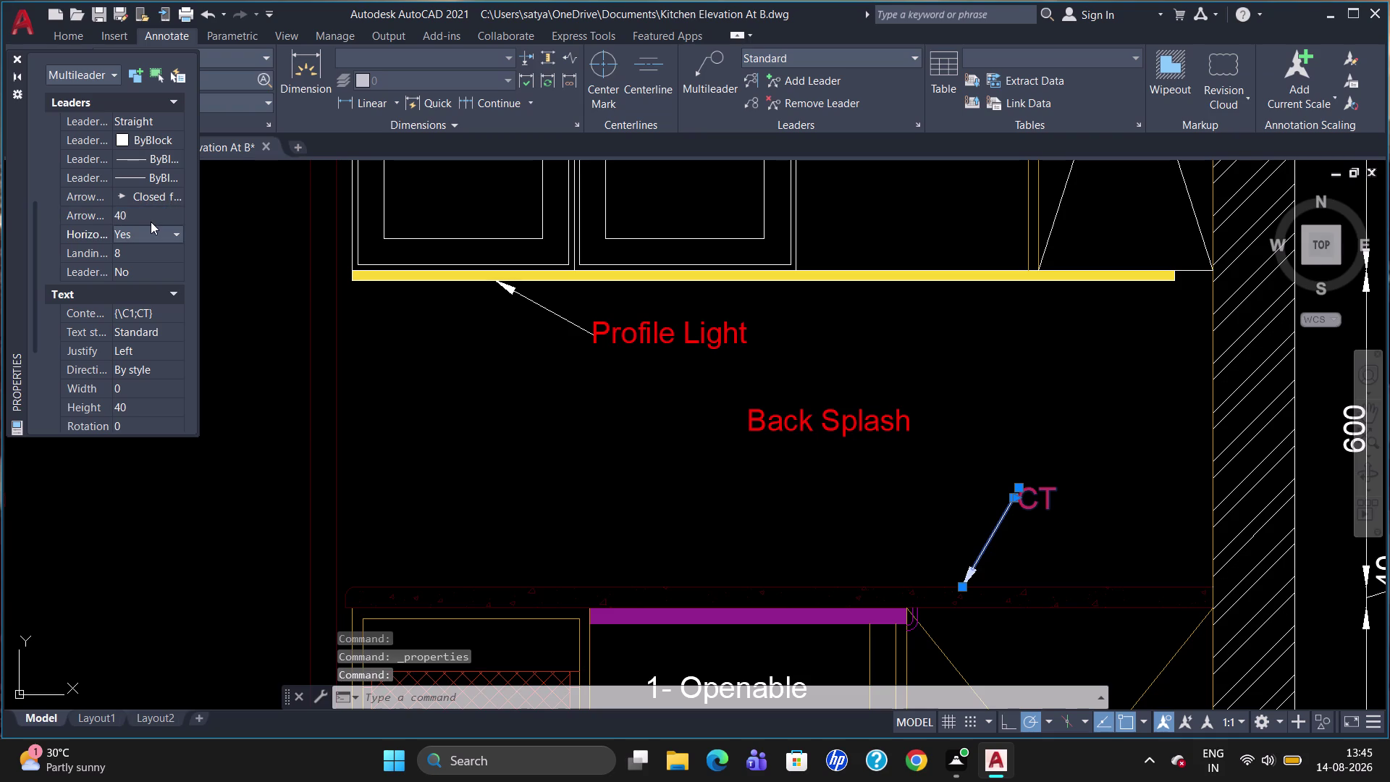
key(Escape)
click(18, 57)
key(Escape)
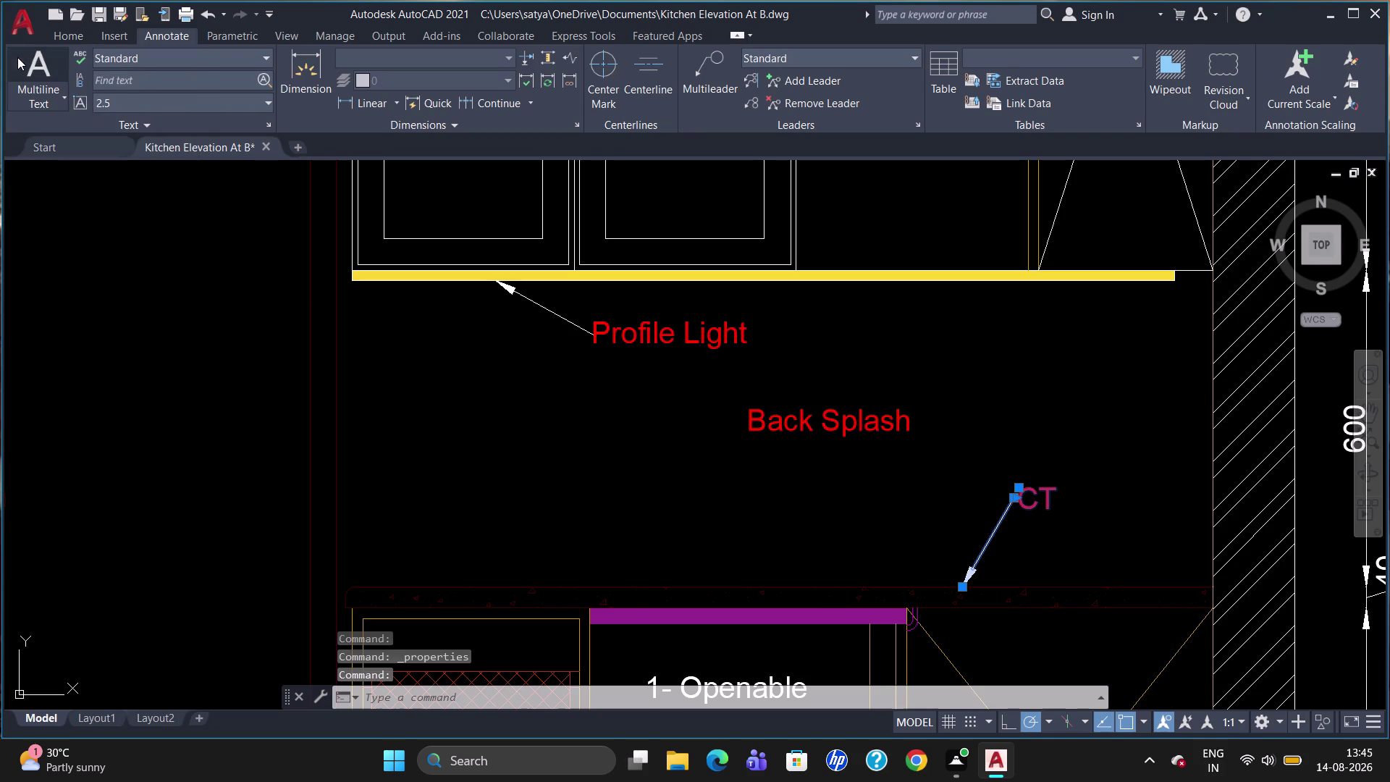
Zoom in and out to review the finished elevation labels.
scroll(down, 3)
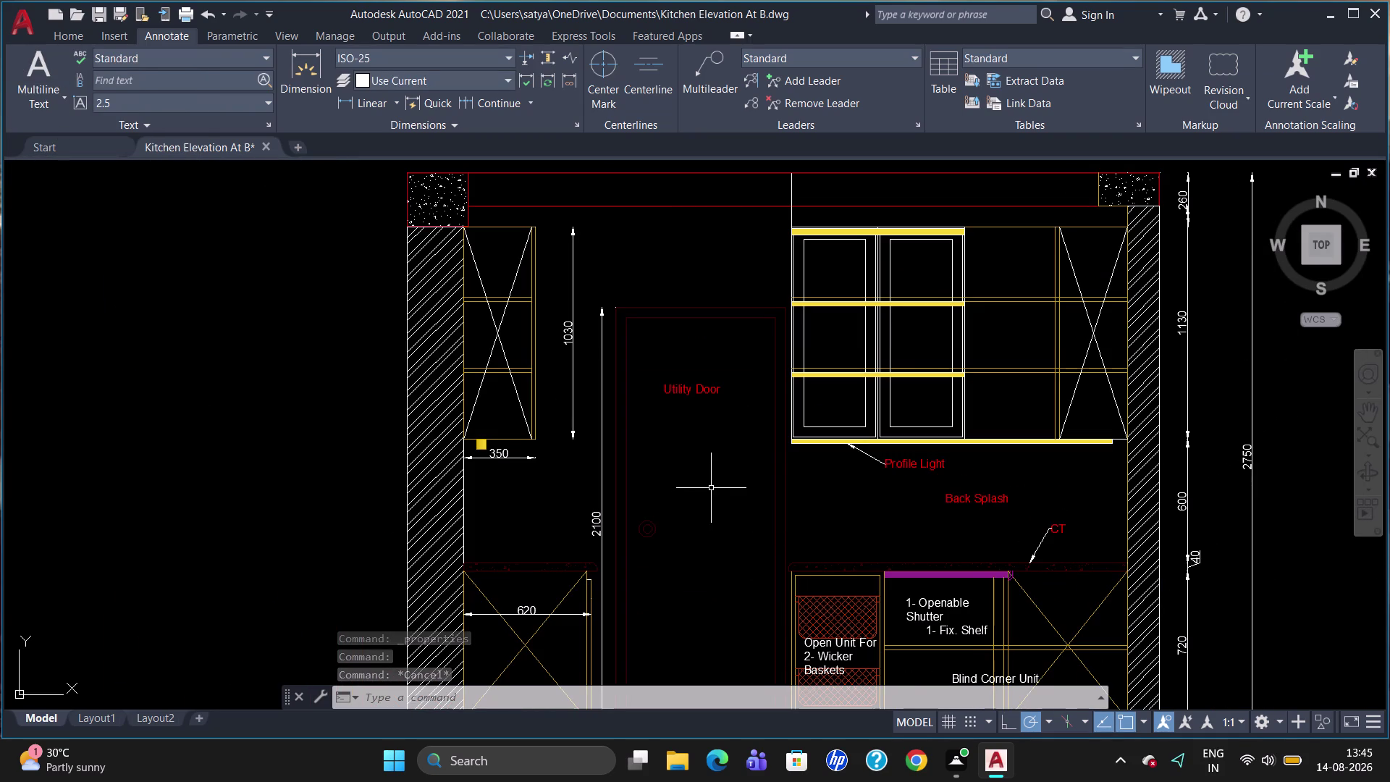
scroll(up, 3)
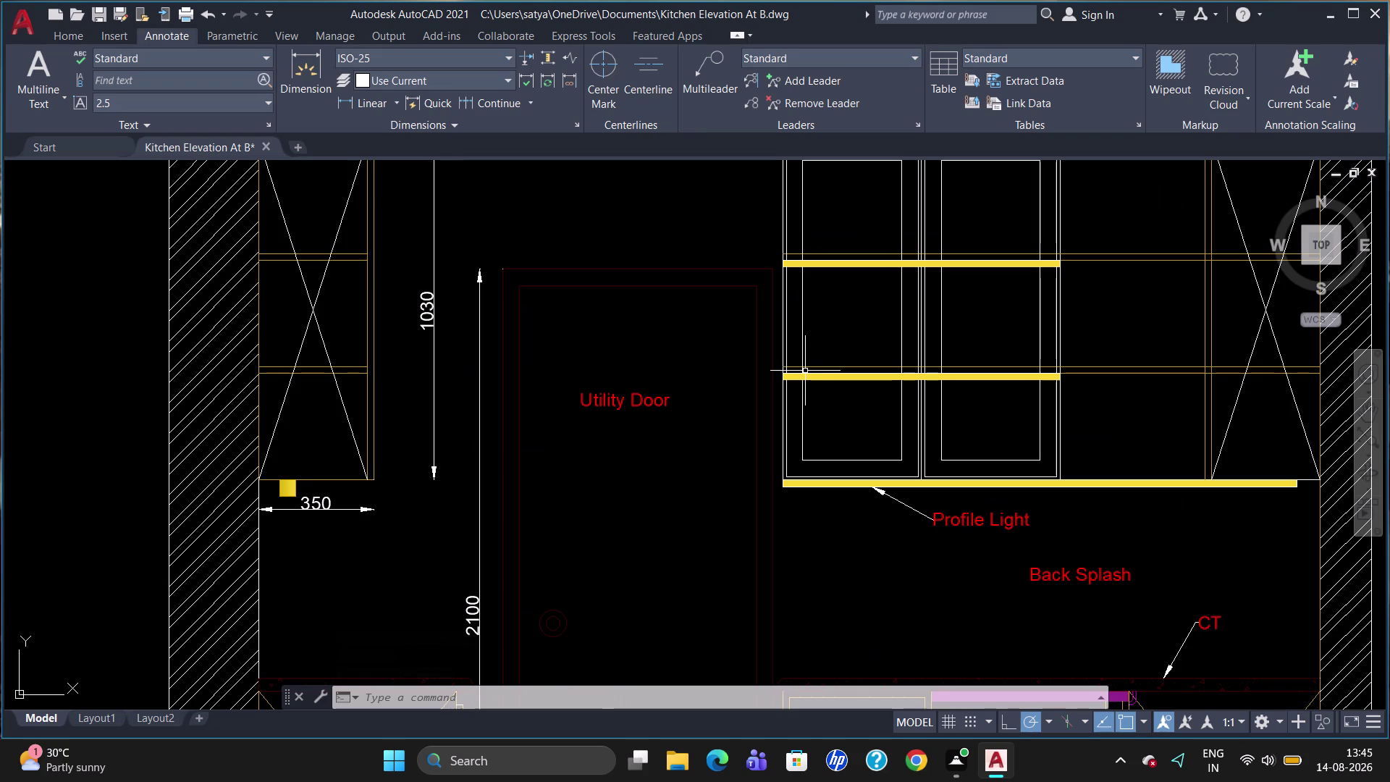
scroll(down, 3)
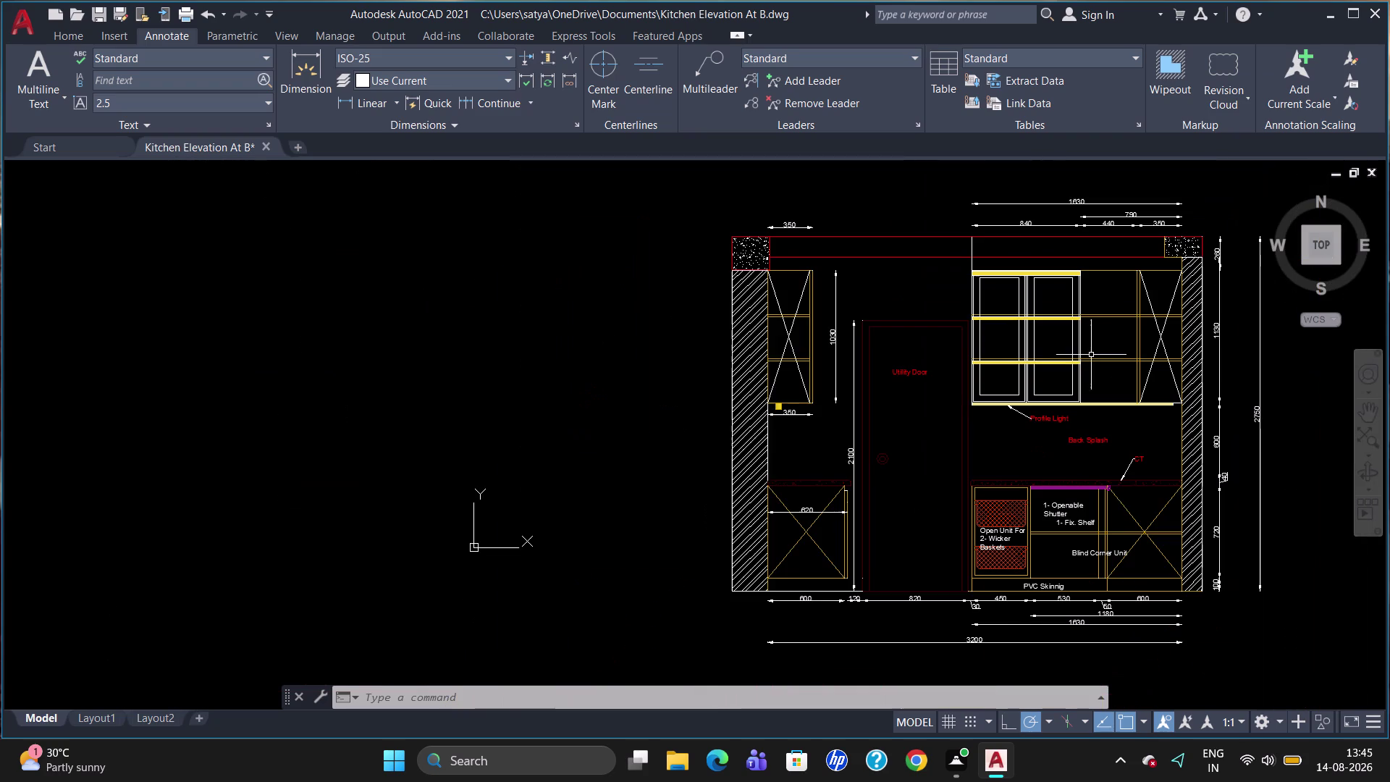
scroll(up, 3)
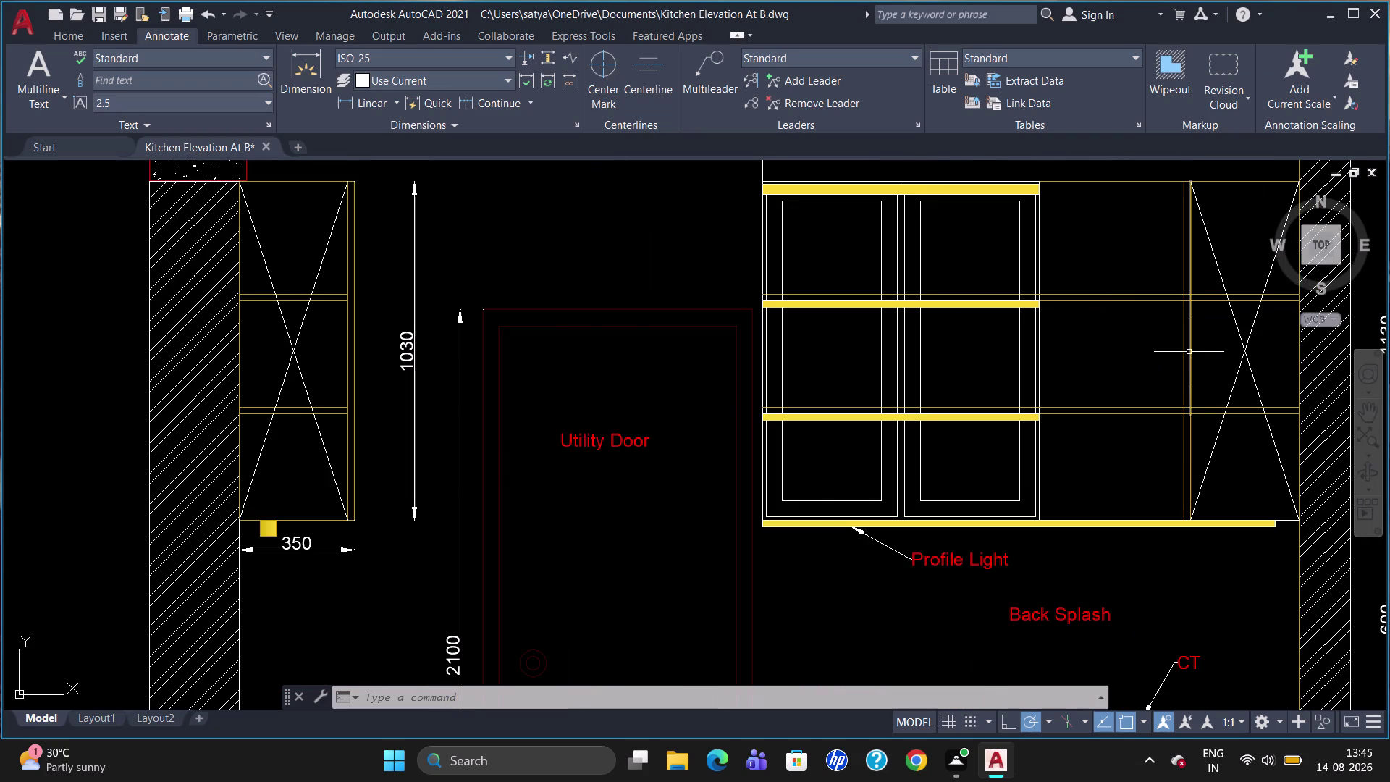
scroll(up, 3)
scroll(down, 3)
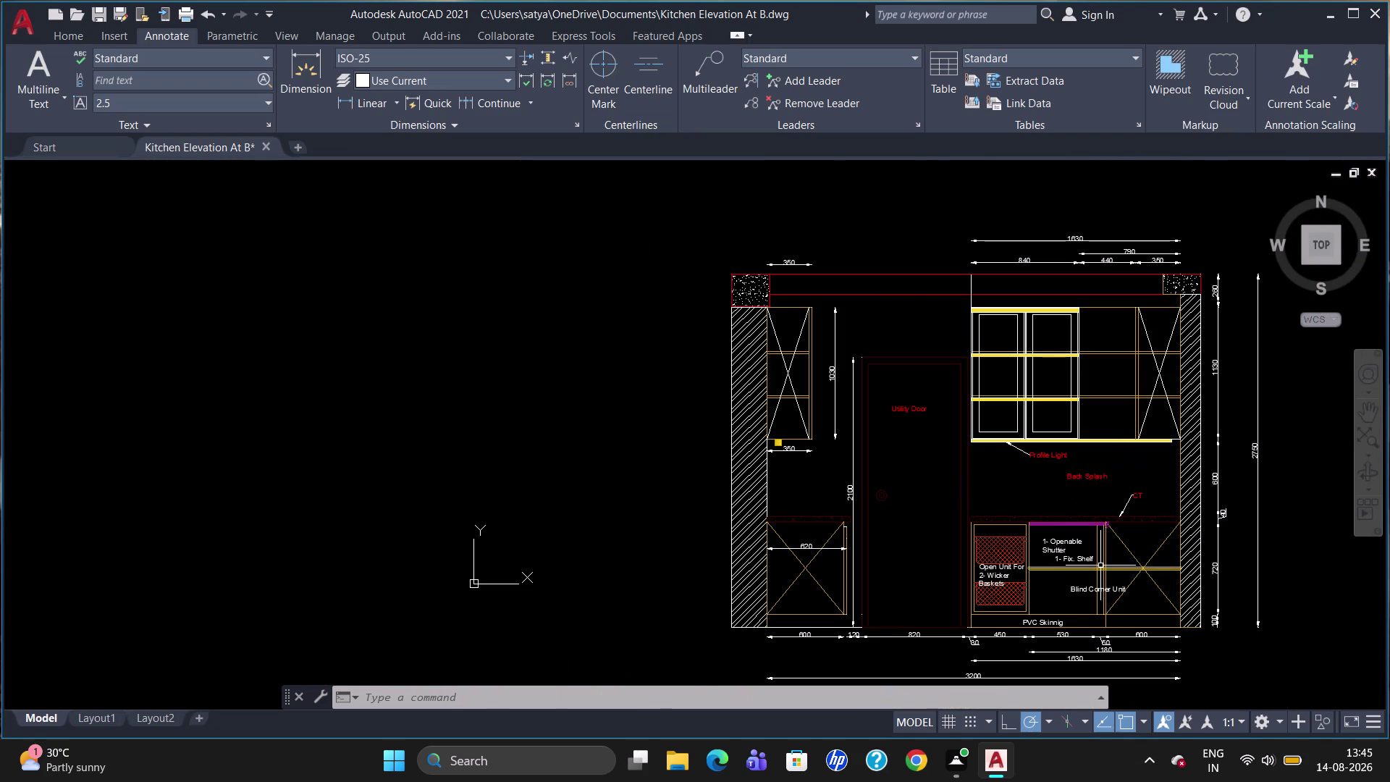
Select the shutter note and try a copy with CO, then cancel it.
click(1070, 548)
click(1059, 552)
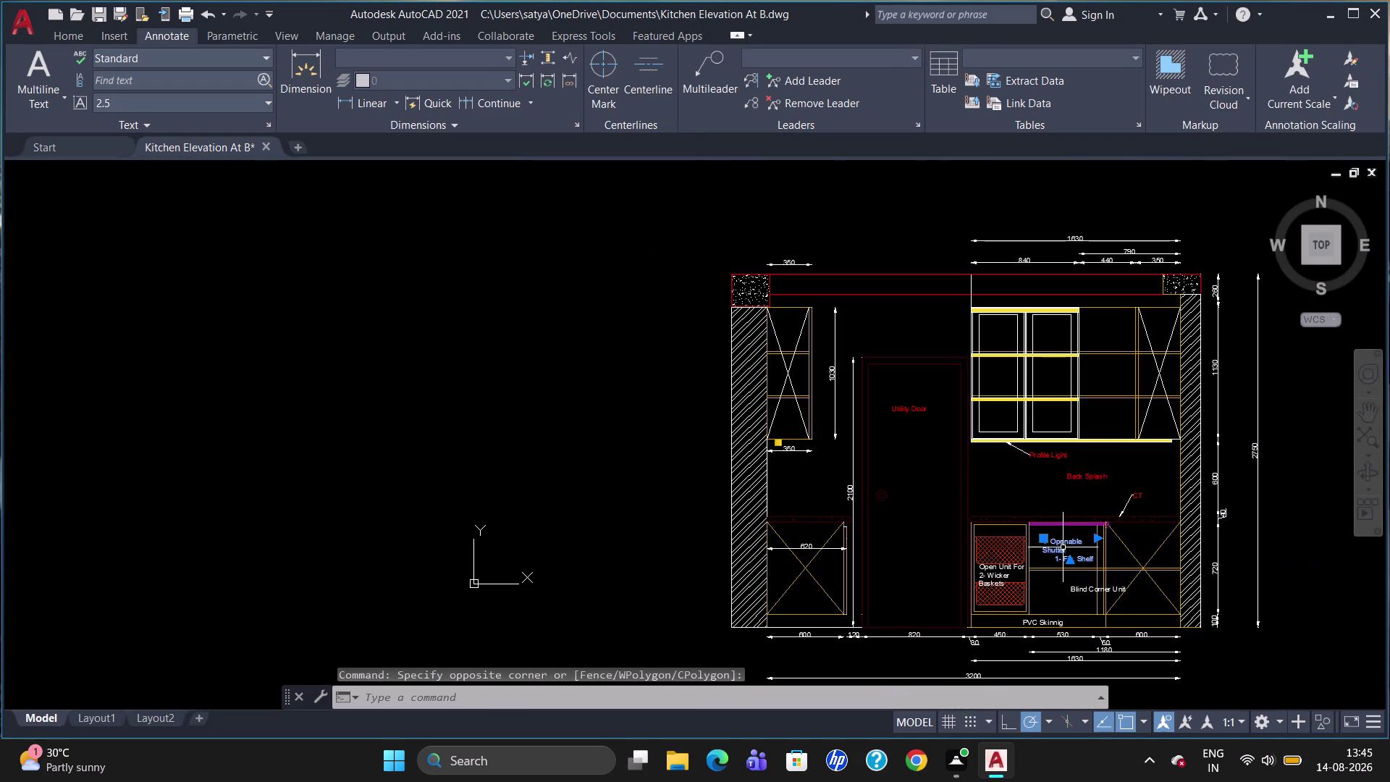
text(CO)
key(Return)
key(apostrophe)
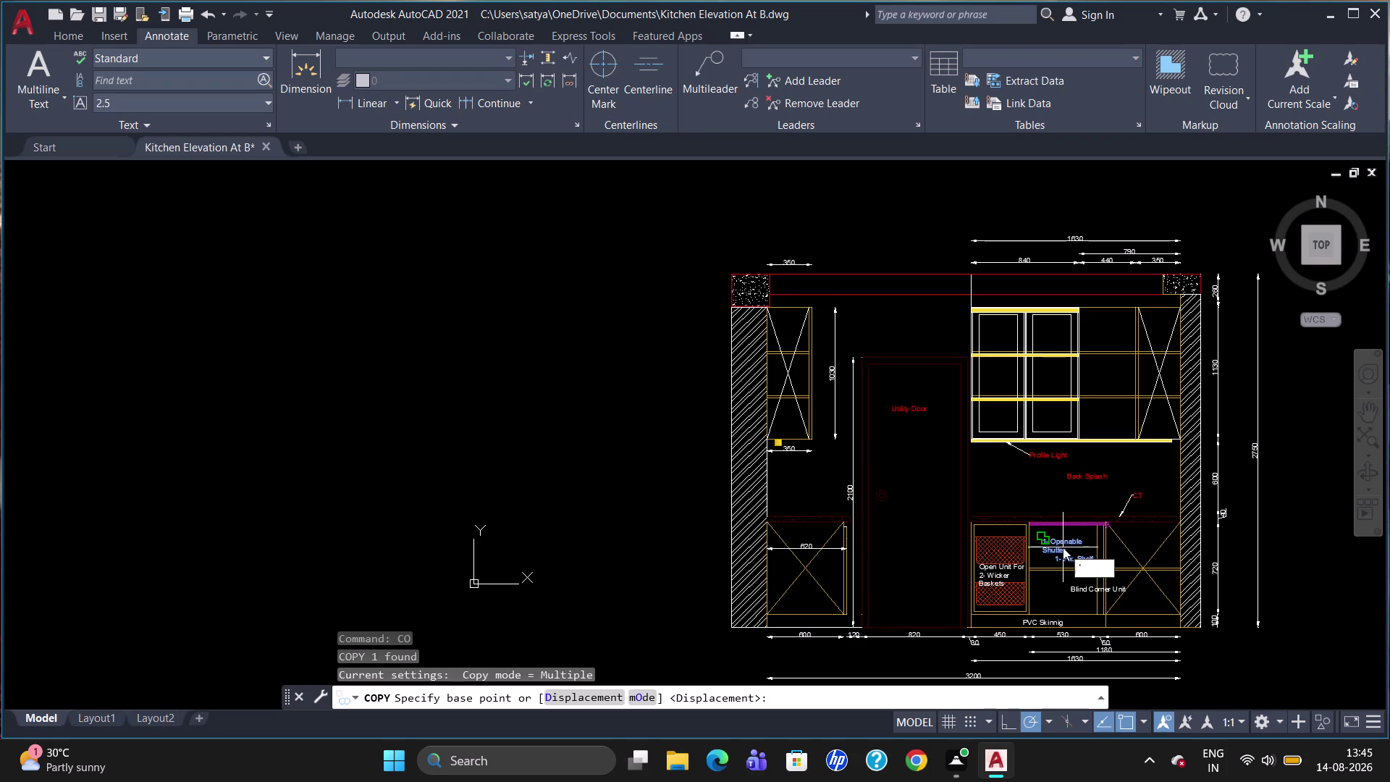
key(BackSpace)
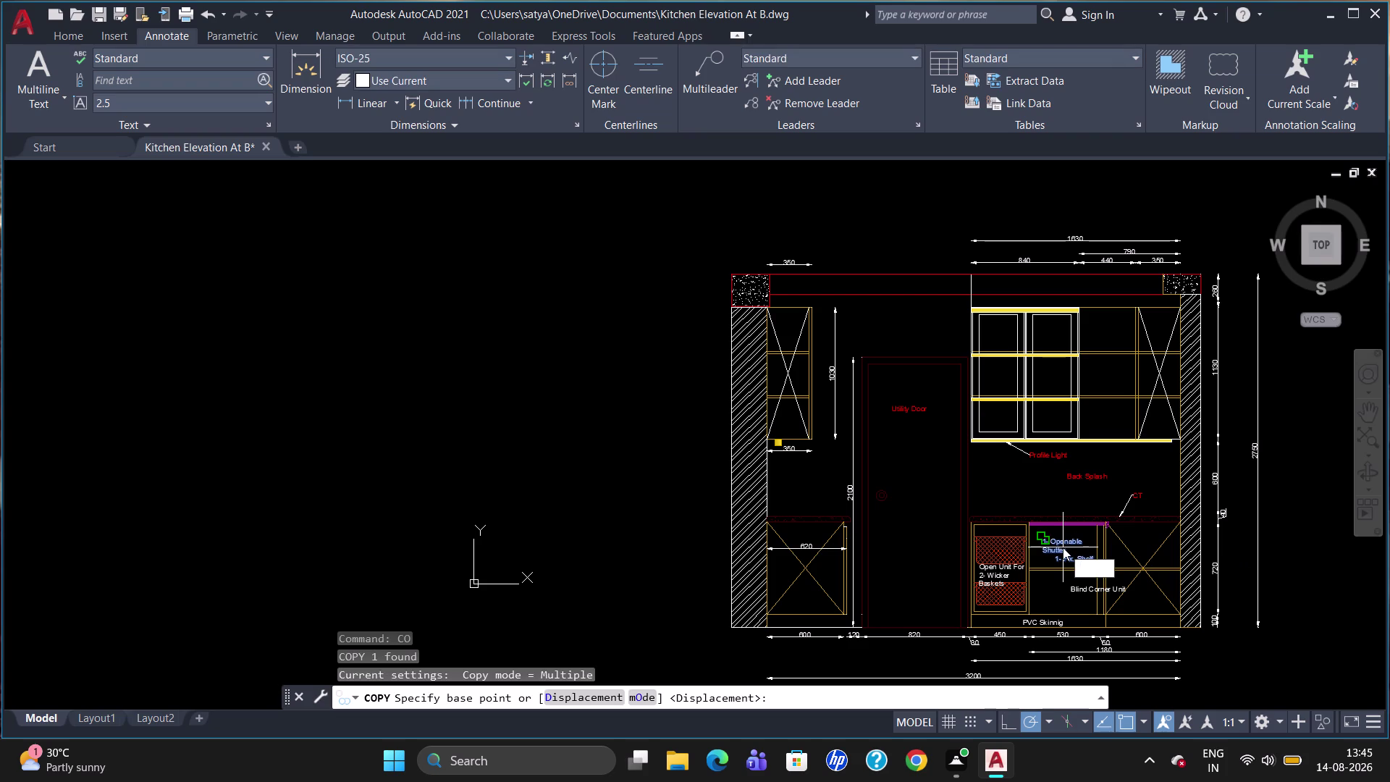
click(1056, 548)
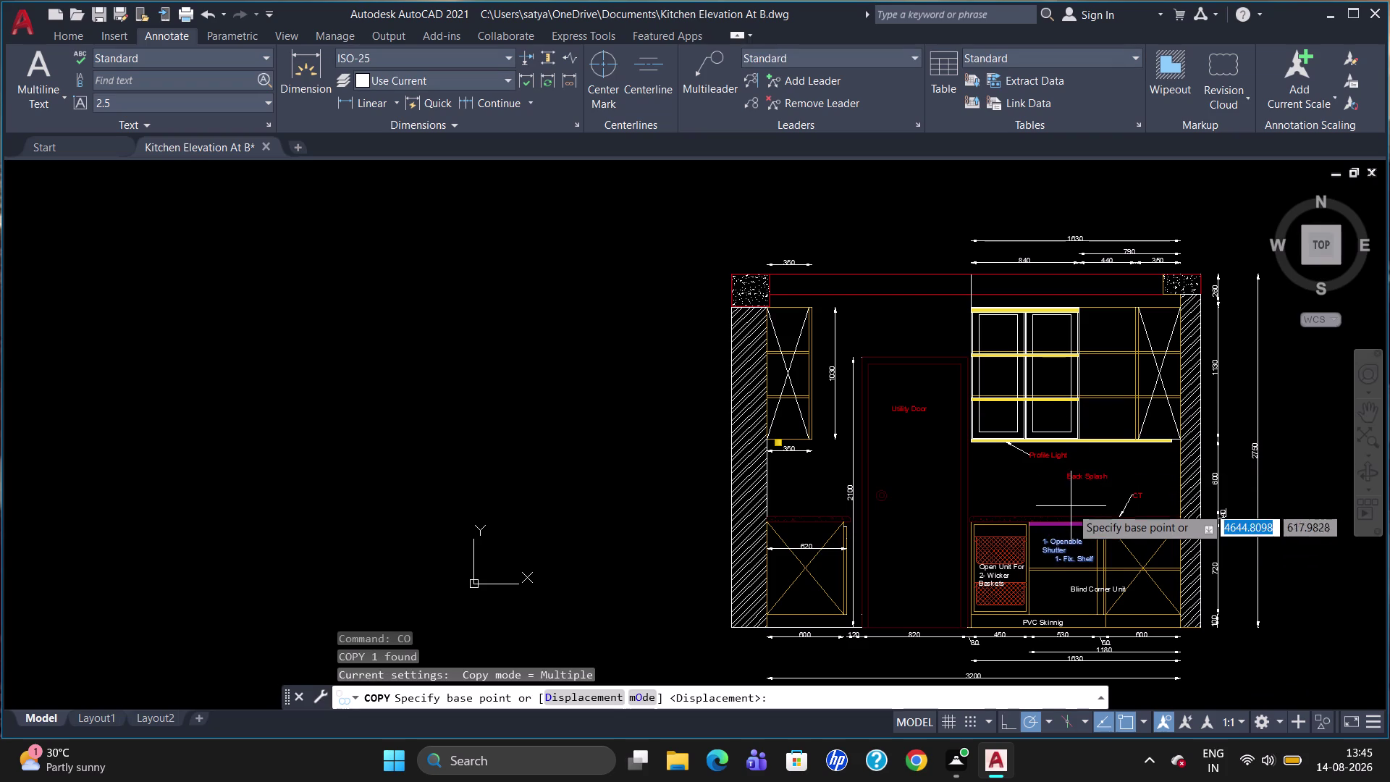
key(Escape)
Copy the shutter note from its base point onto the upper right cabinet.
text(CO)
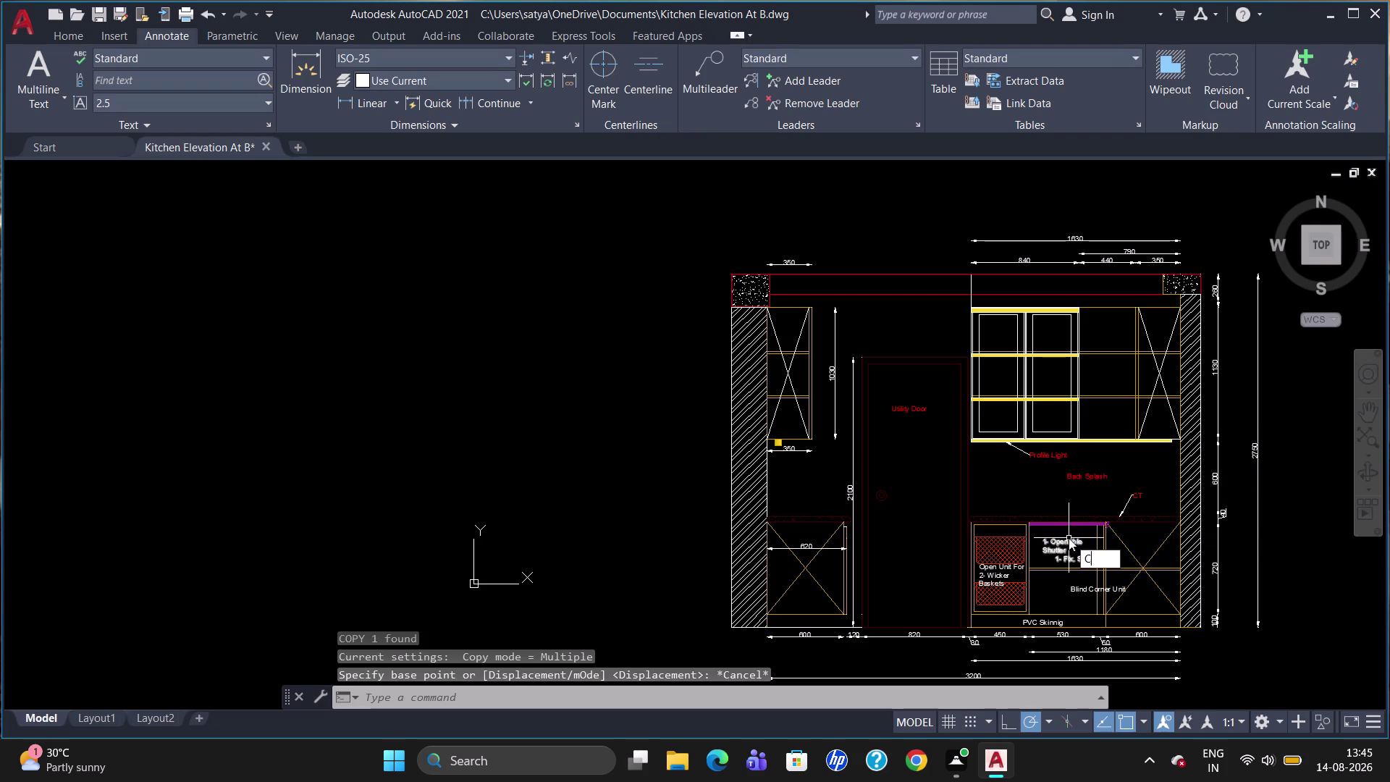
key(Return)
click(1065, 553)
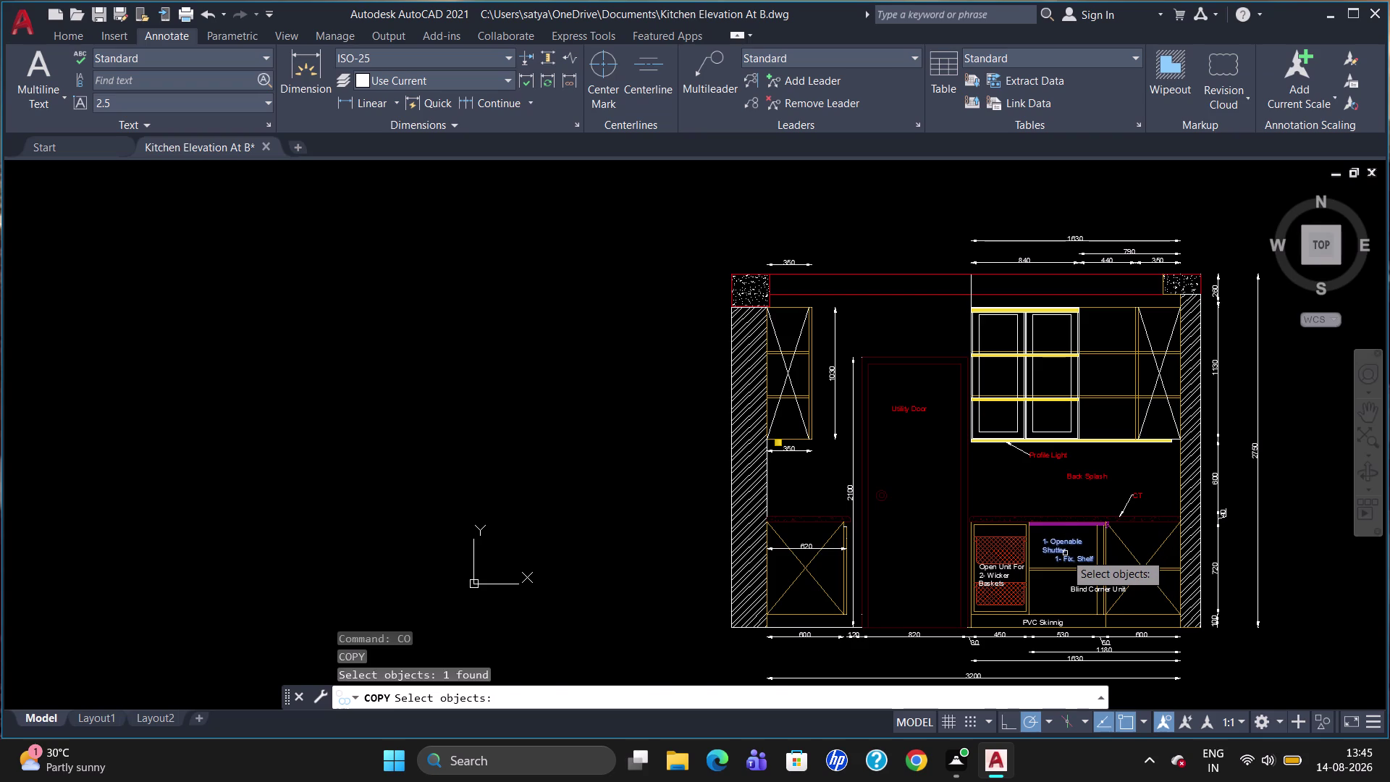
key(Return)
click(1065, 552)
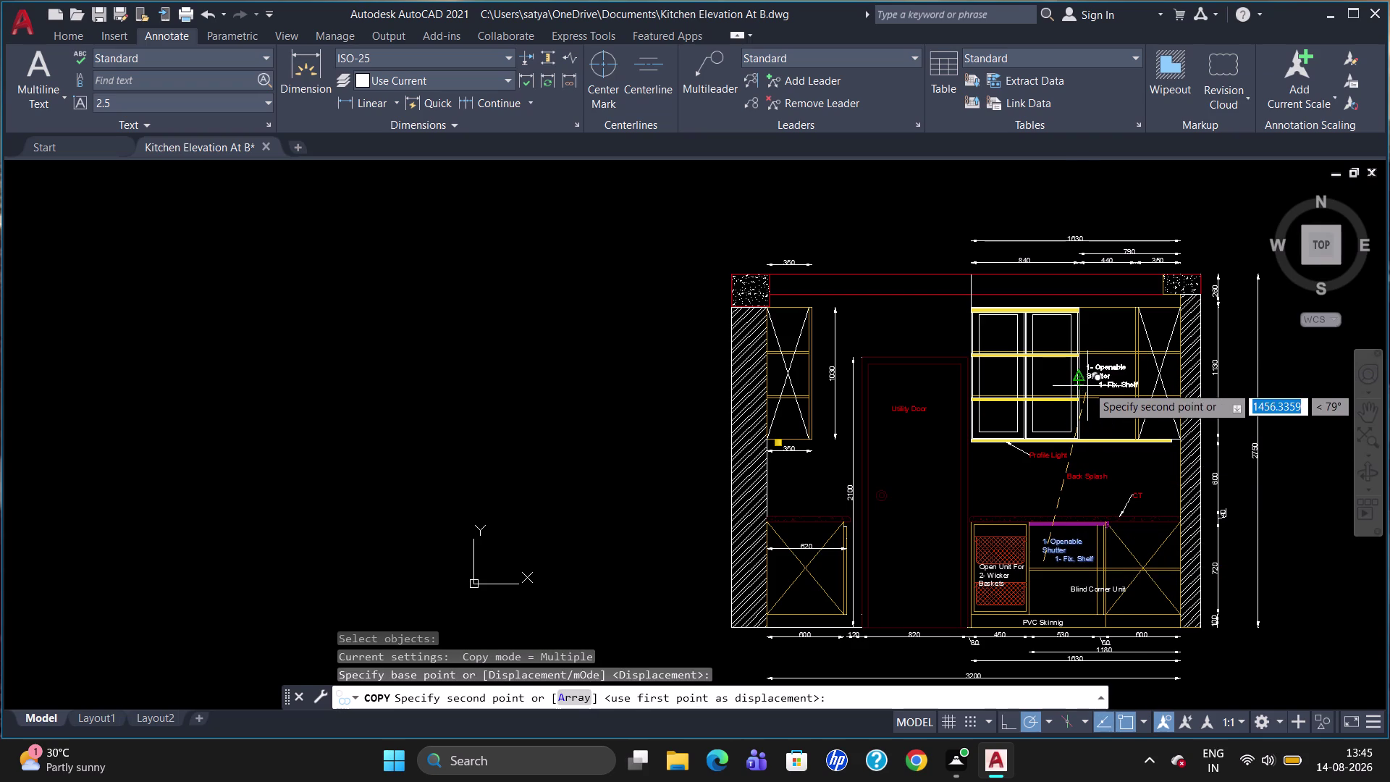
click(1088, 384)
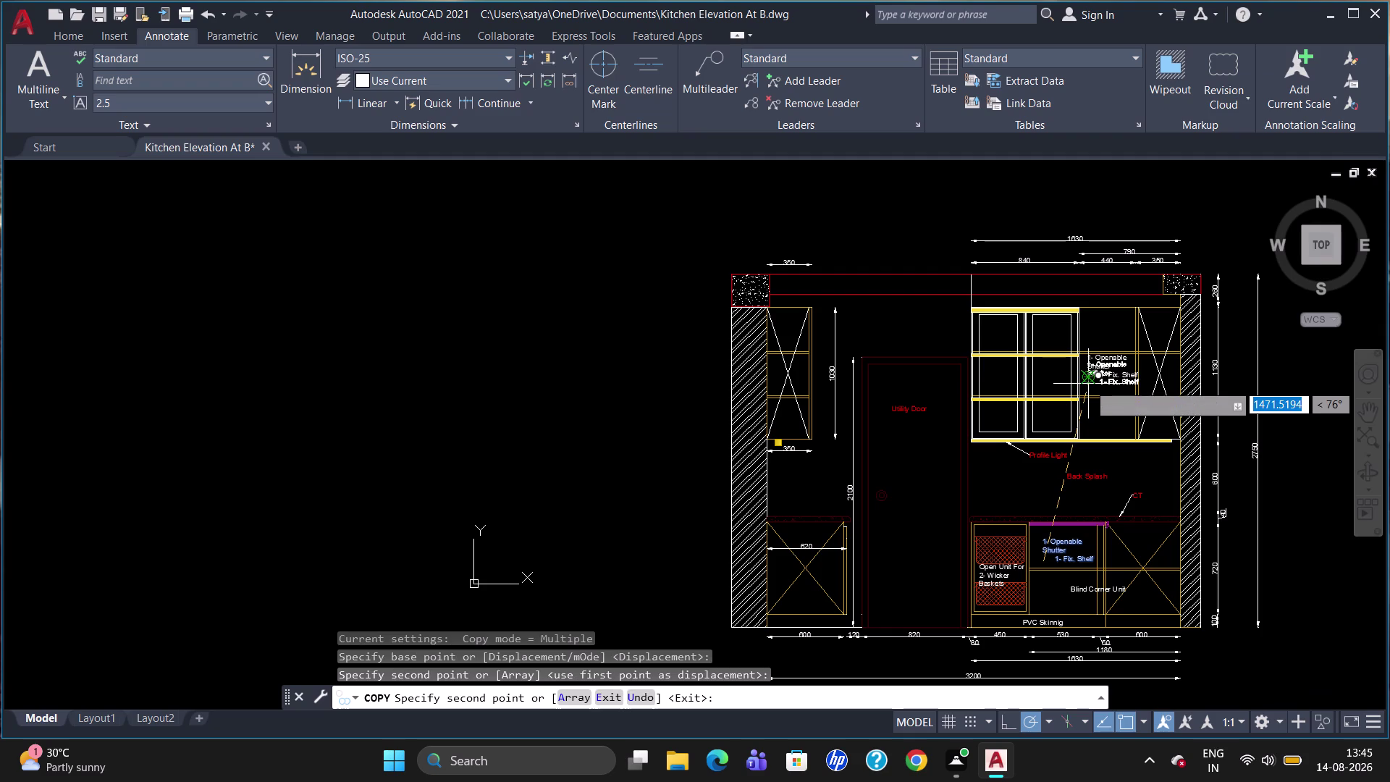
key(Escape)
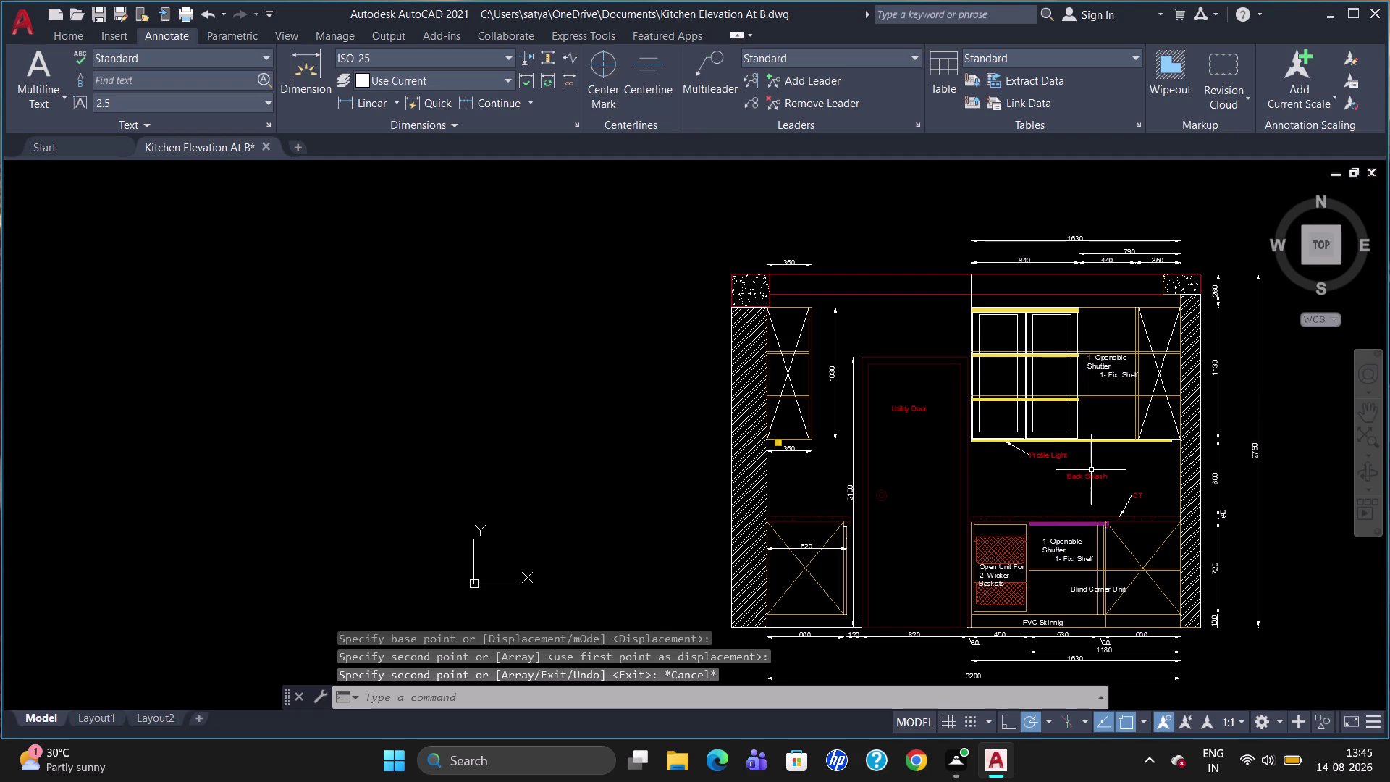
double_click(1111, 371)
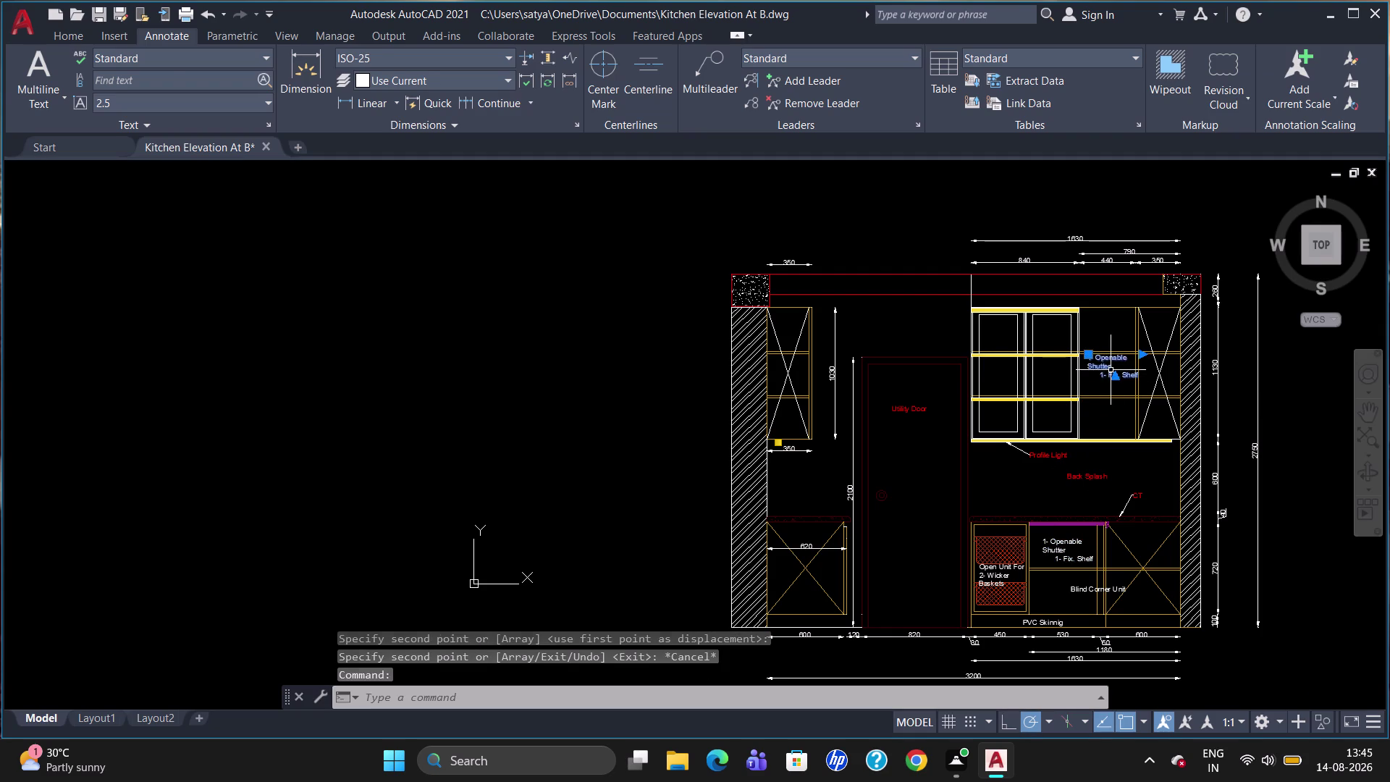
Change the note's shelf line to begin '2-L Corner'.
scroll(up, 3)
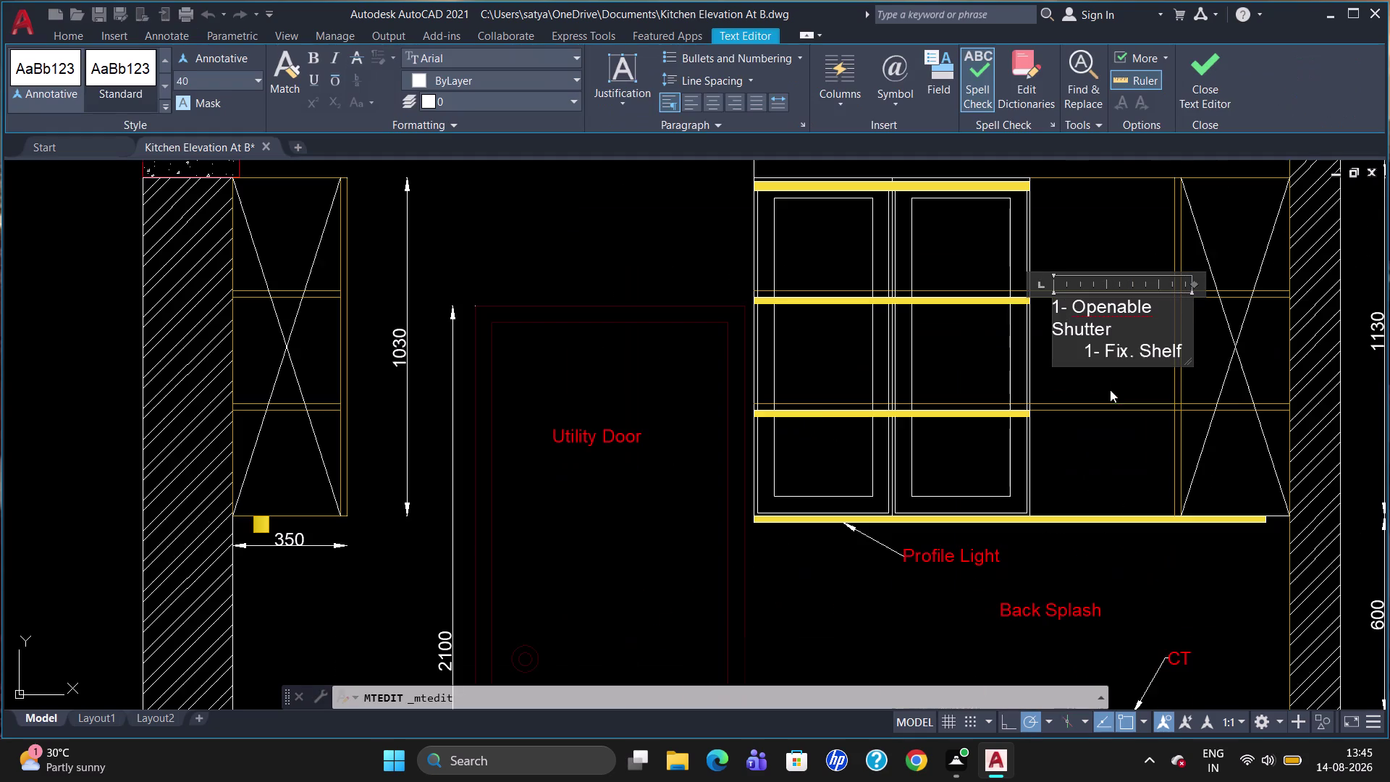
click(1091, 352)
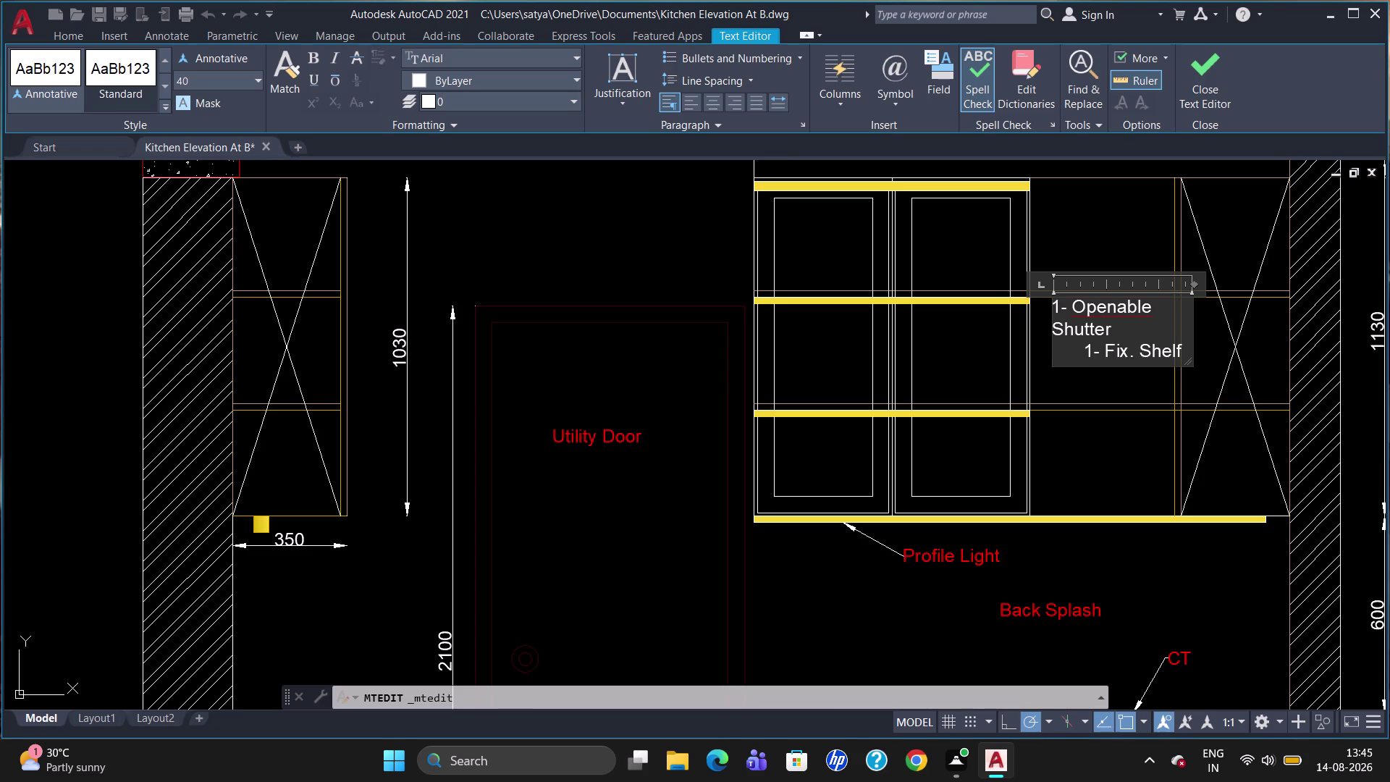
key(BackSpace)
key(2)
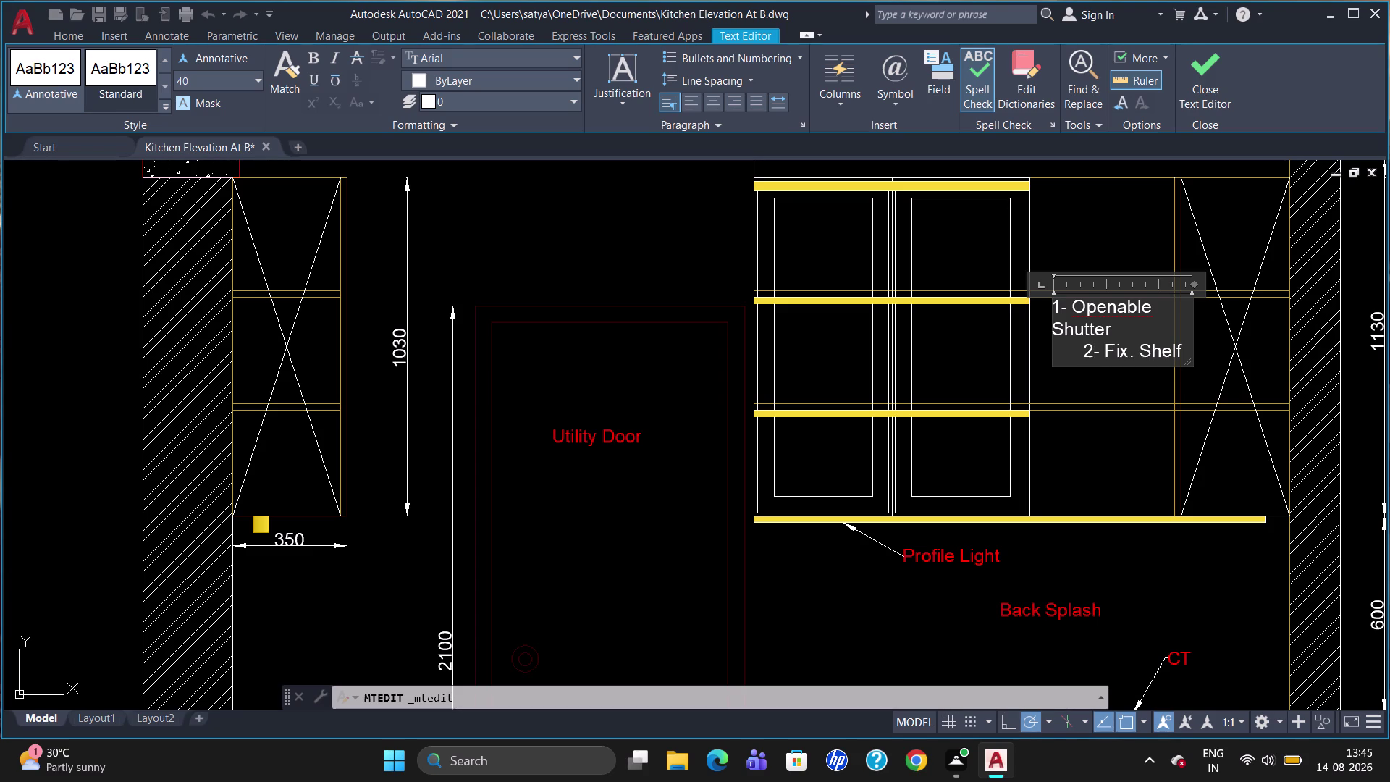
key(Right)
key(l)
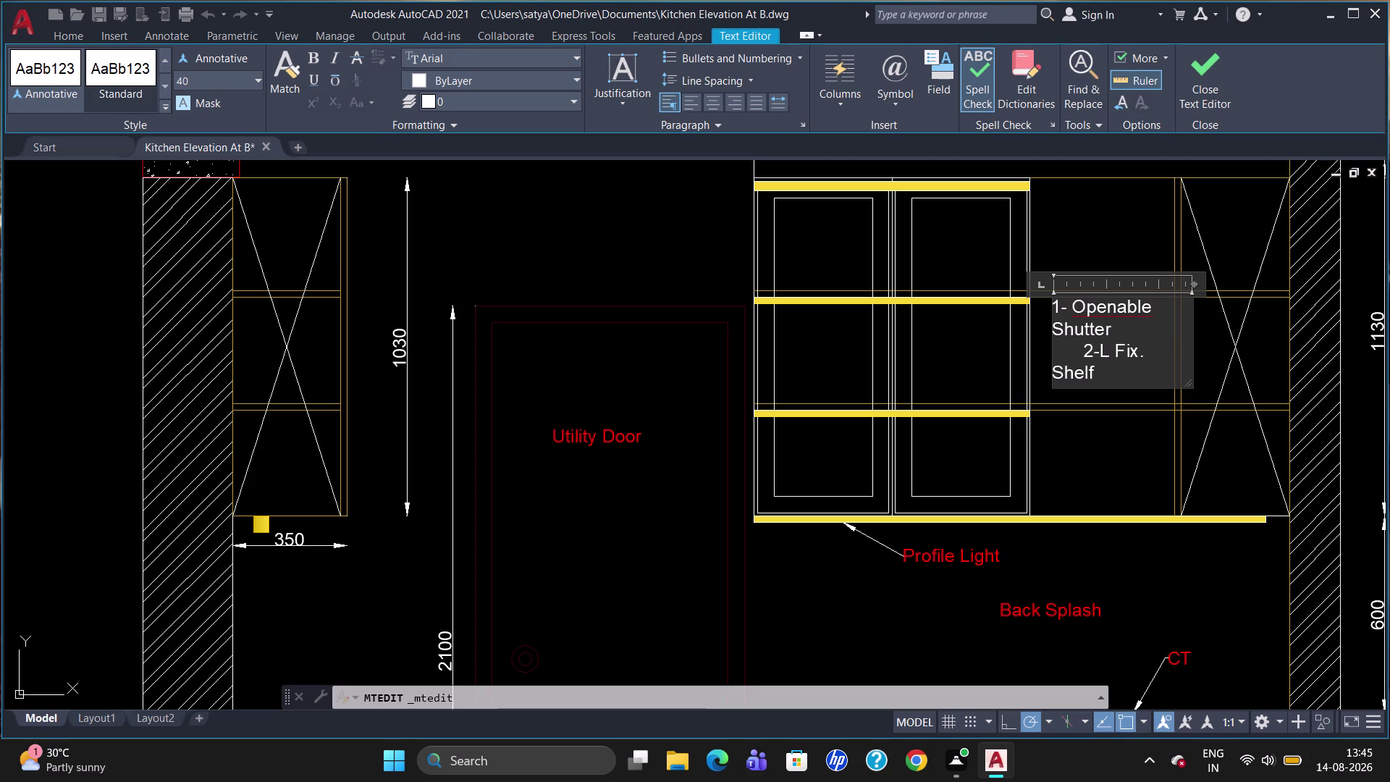
key(space)
key(c)
text(or)
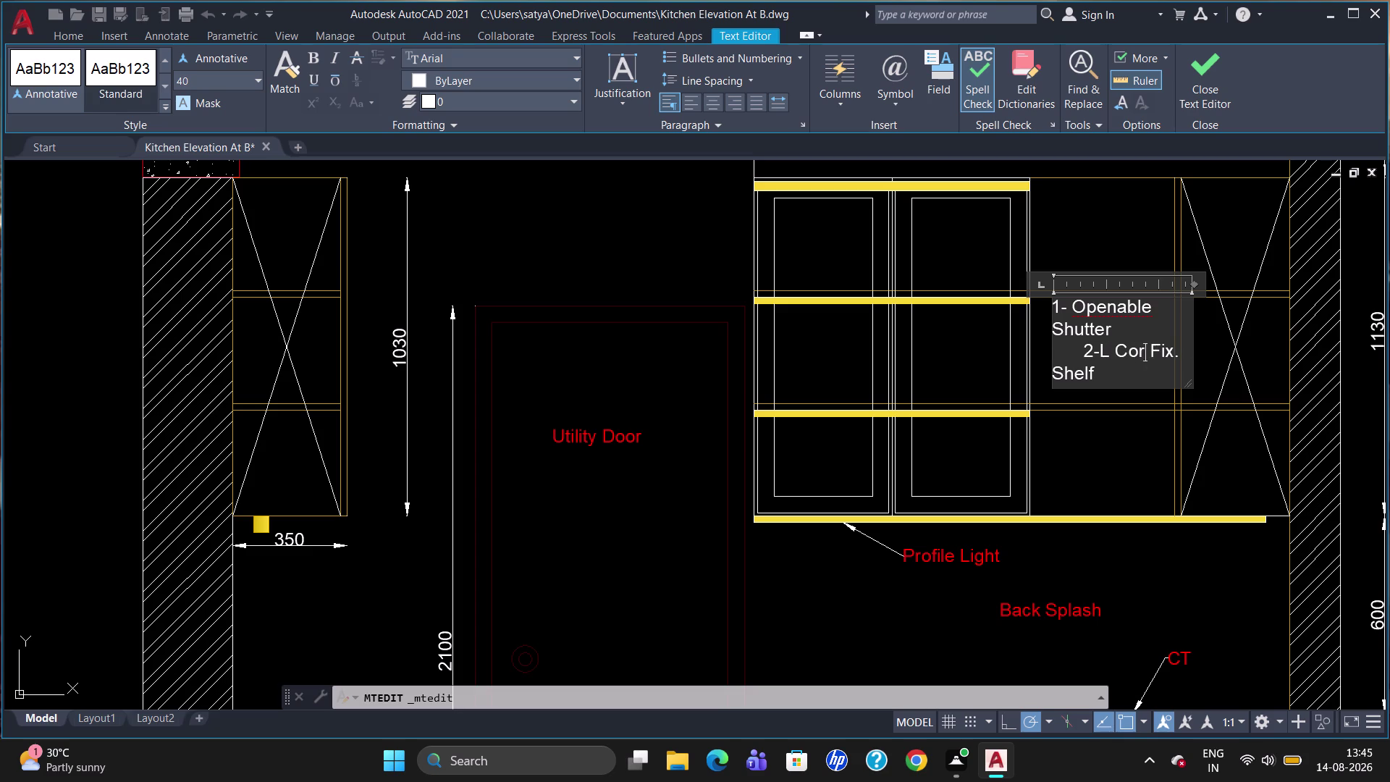
text(ner)
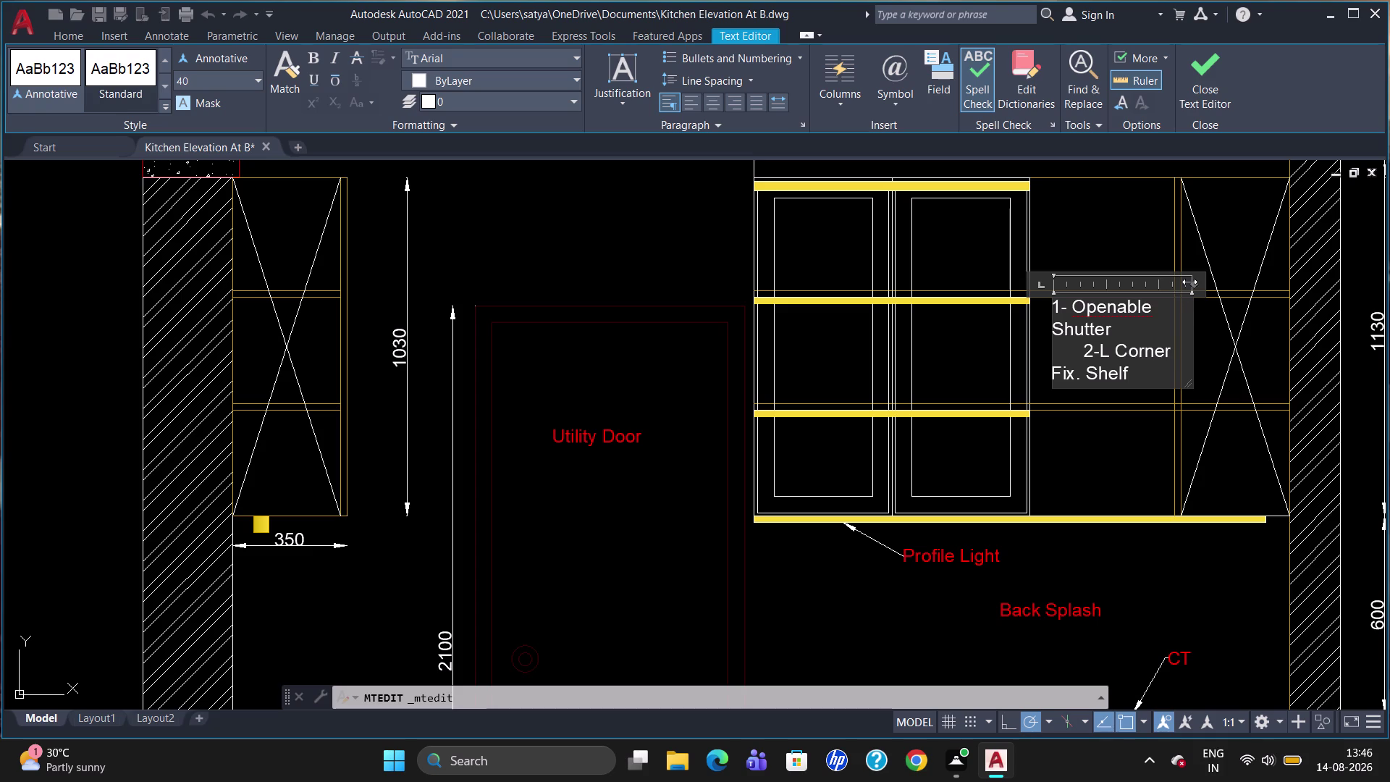
Widen the note's text box and join 'Fix. Shelf' onto the same line.
drag(1190, 281, 1208, 277)
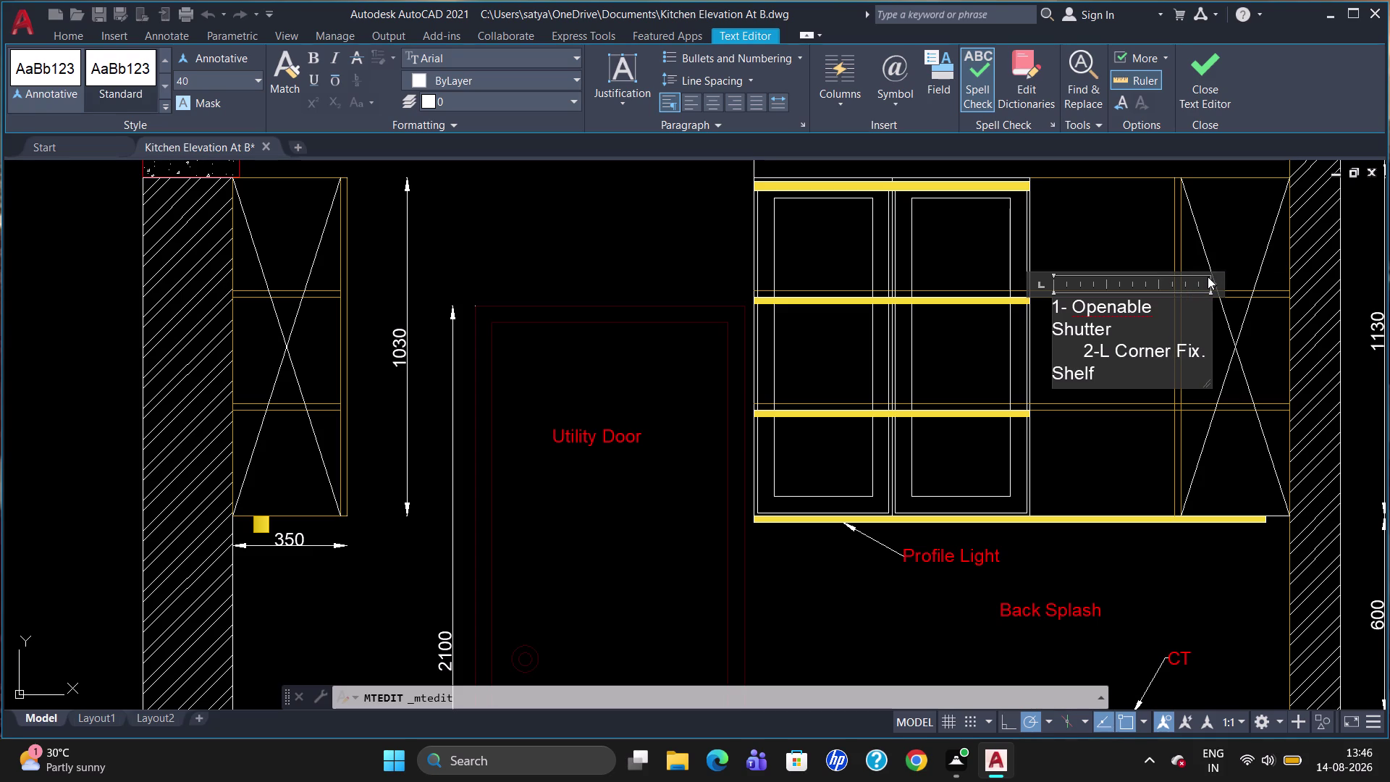
drag(1208, 280, 1221, 280)
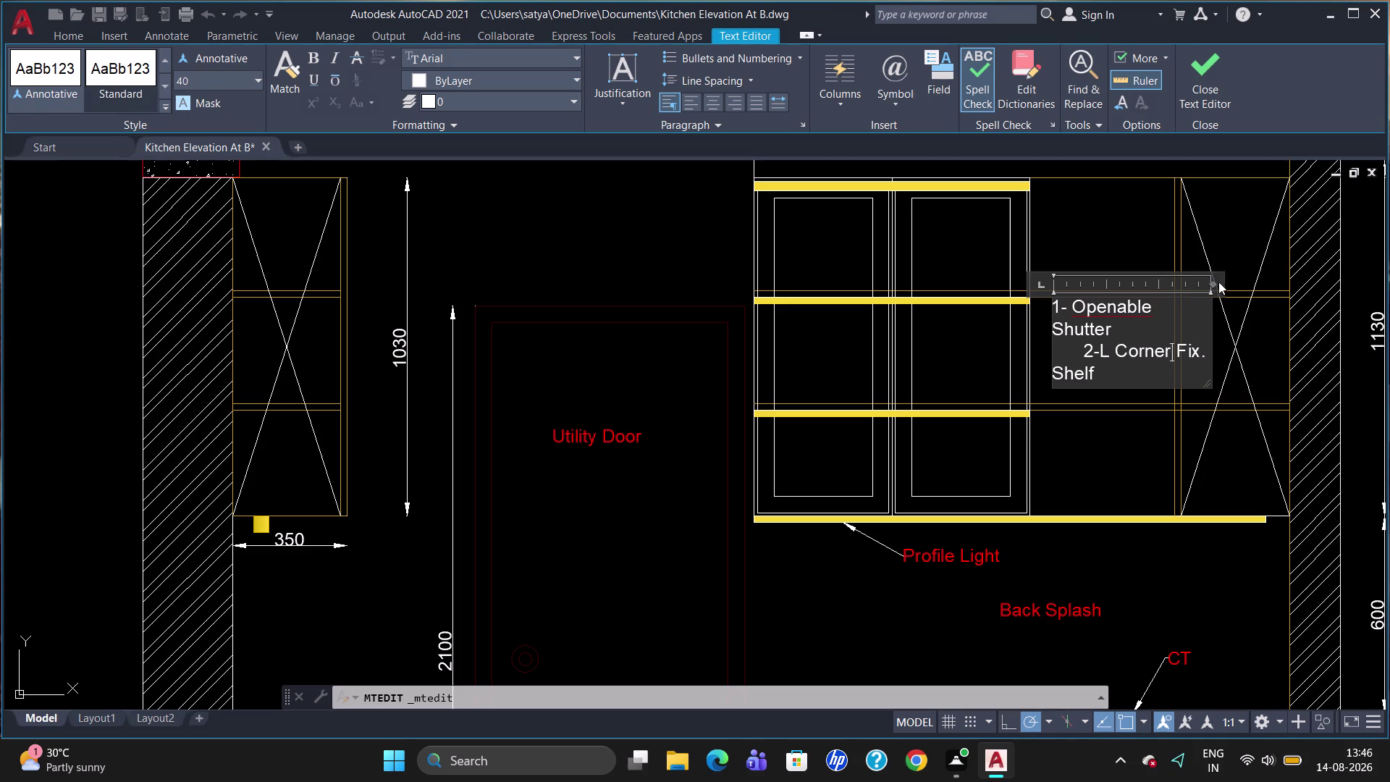
drag(1212, 283, 1248, 273)
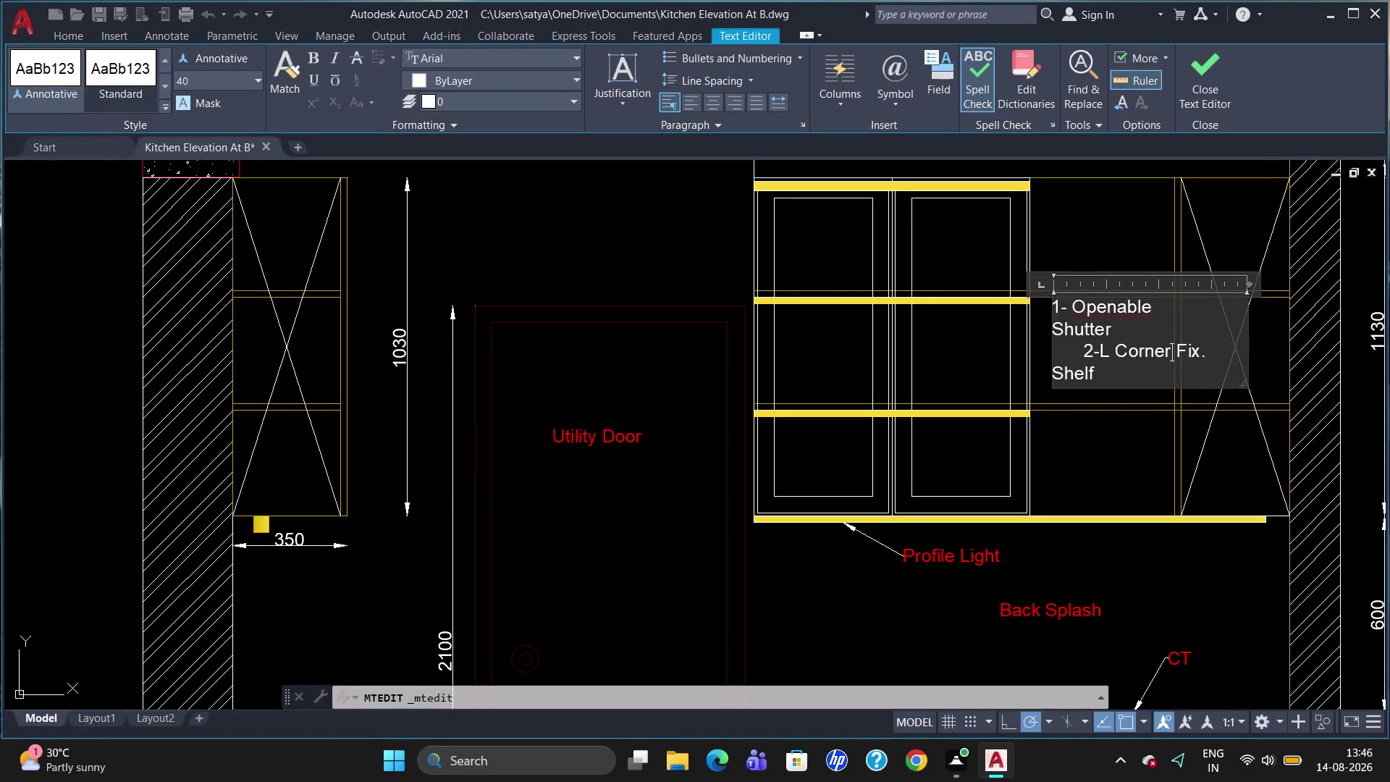
click(1057, 374)
key(BackSpace)
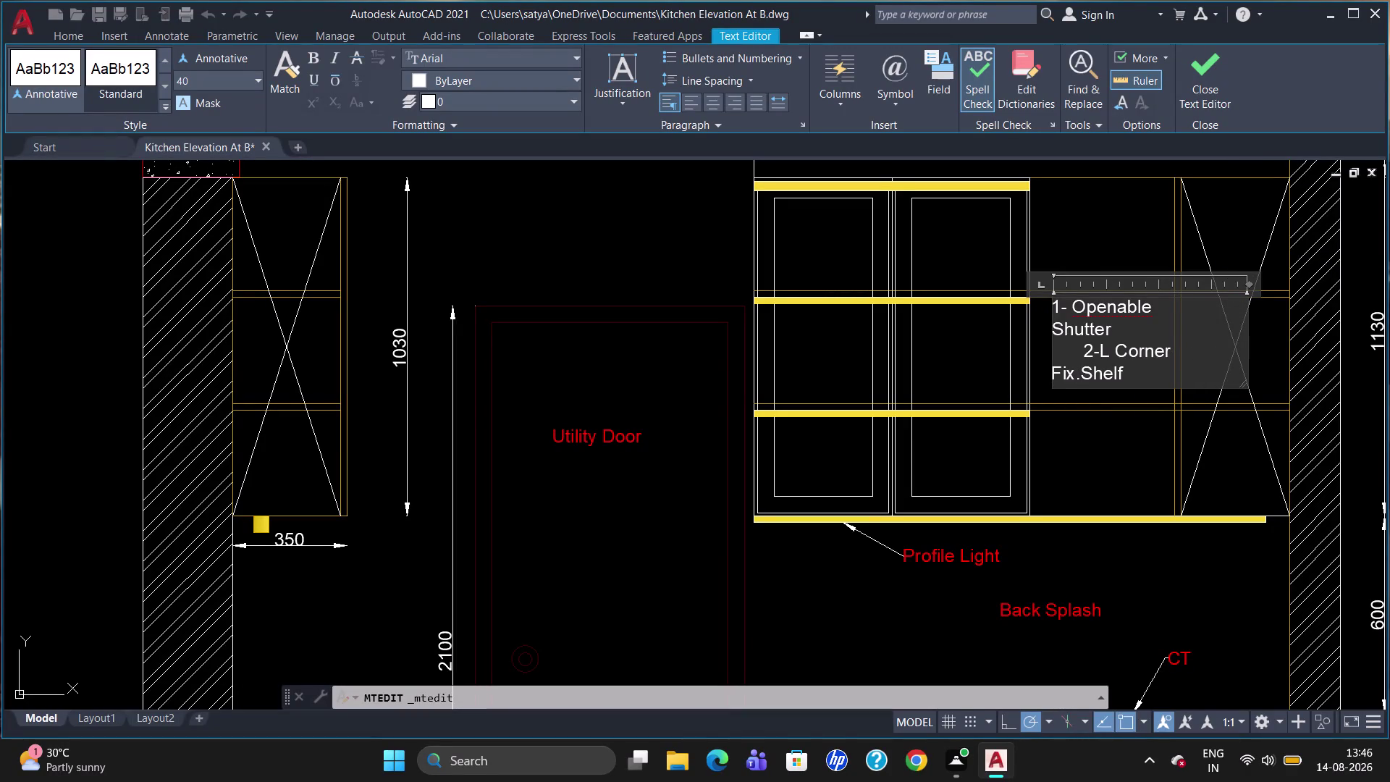
key(Right)
key(Right)
key(Right)
key(Right)
key(Right)
key(BackSpace)
key(BackSpace)
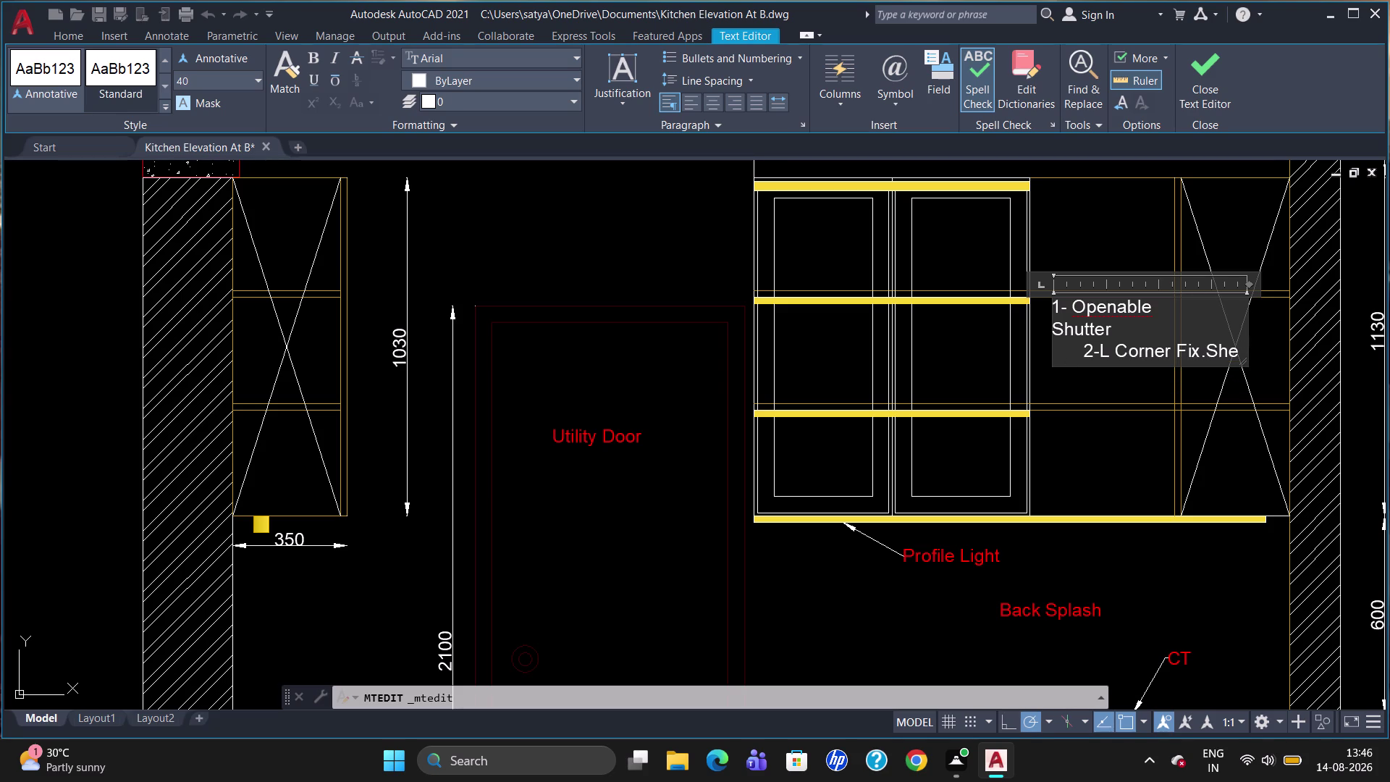
Widen the box further, finish the word 'Shelf', and keep the text changes.
drag(1243, 282, 1250, 280)
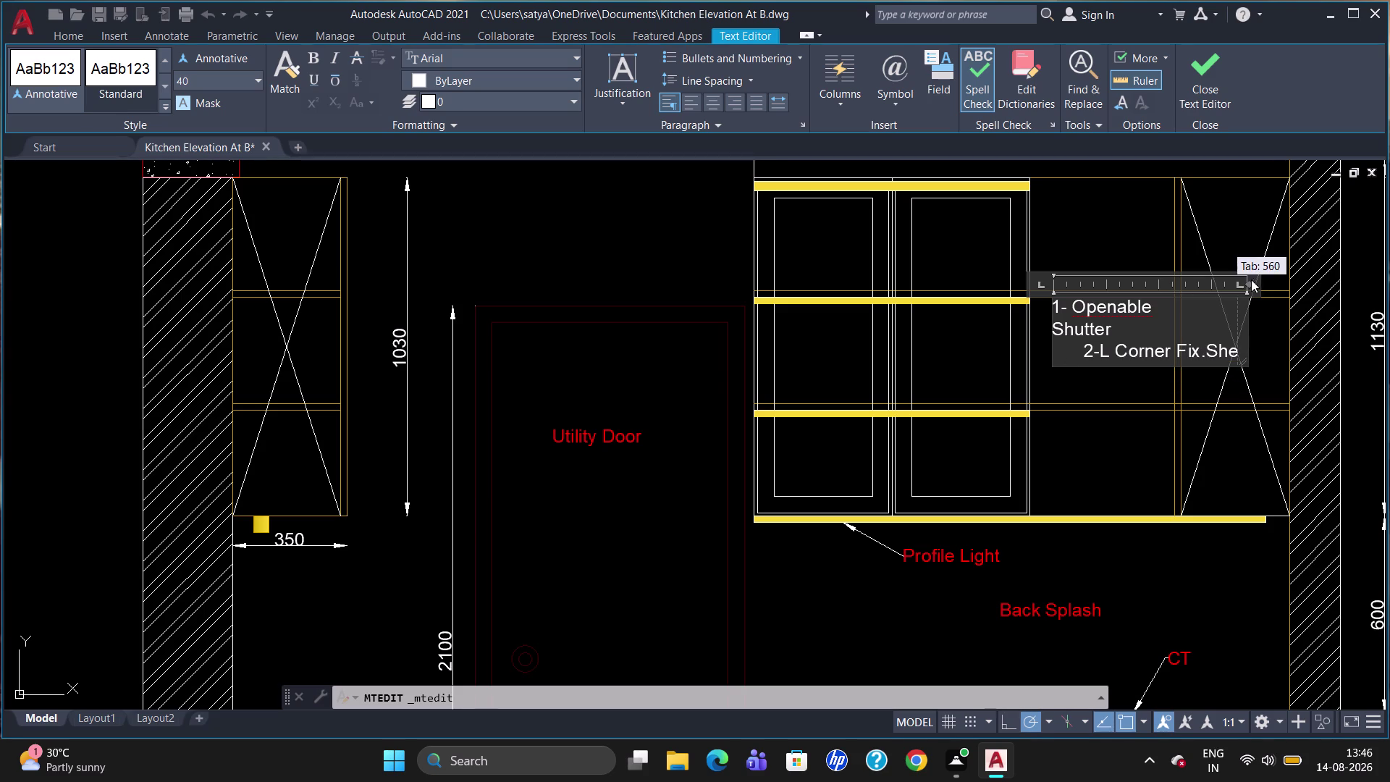
drag(1250, 279, 1264, 277)
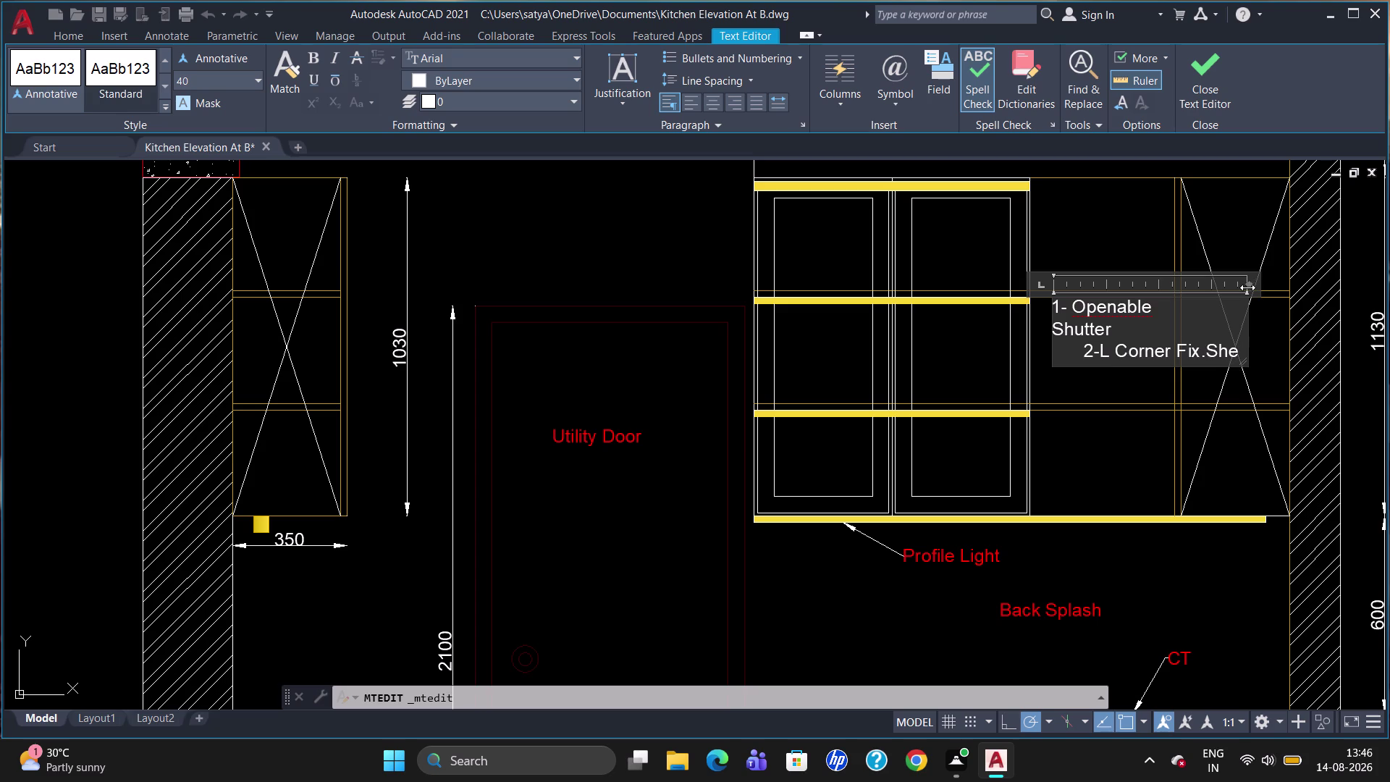
drag(1249, 288, 1274, 286)
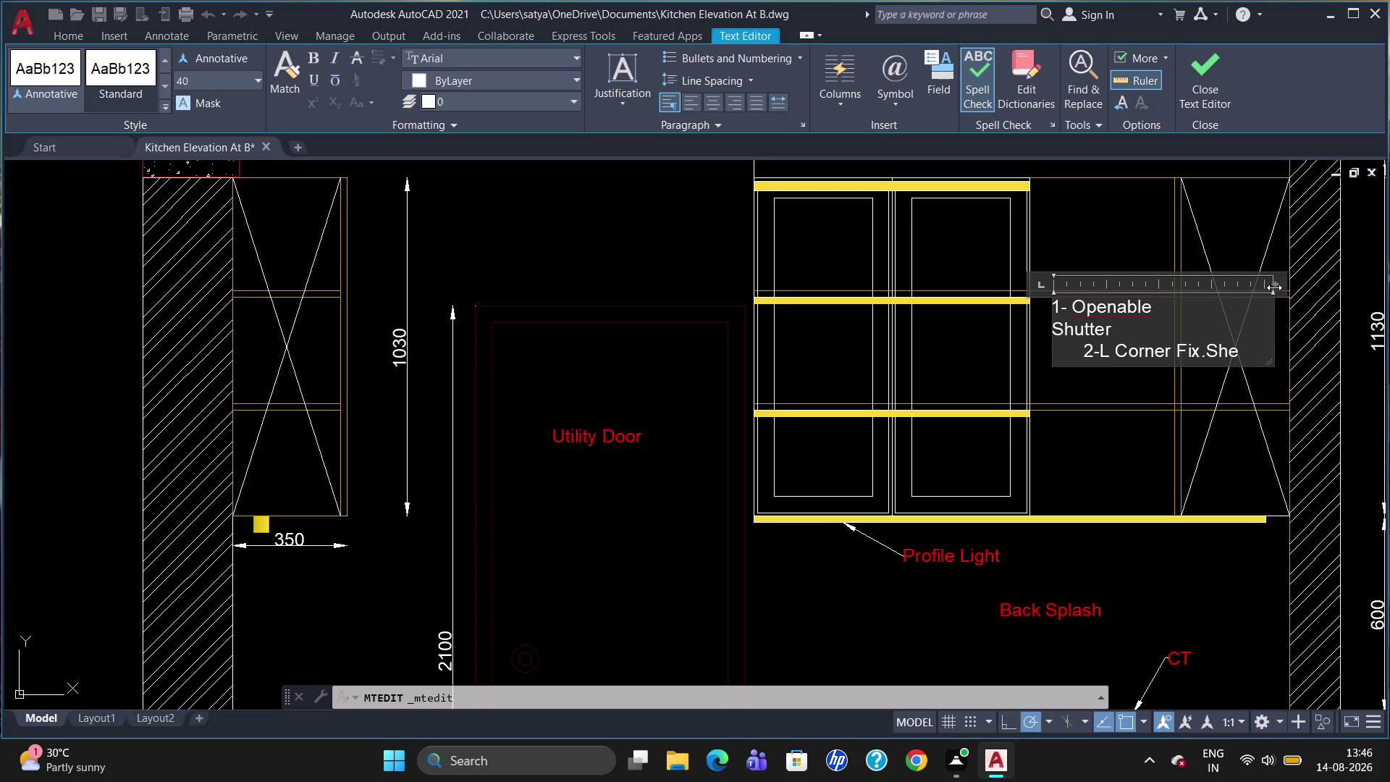
text(l)
text(f)
key(Escape)
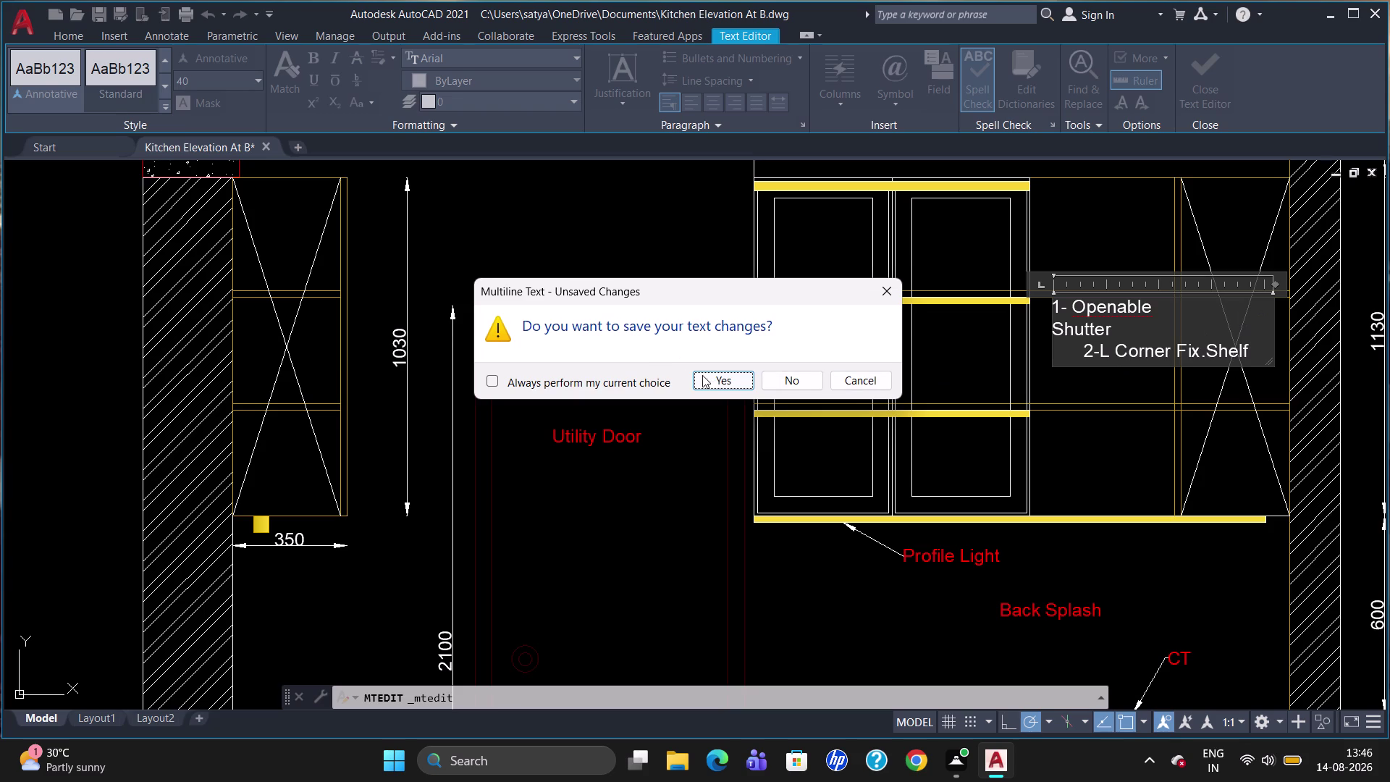
click(708, 376)
scroll(down, 3)
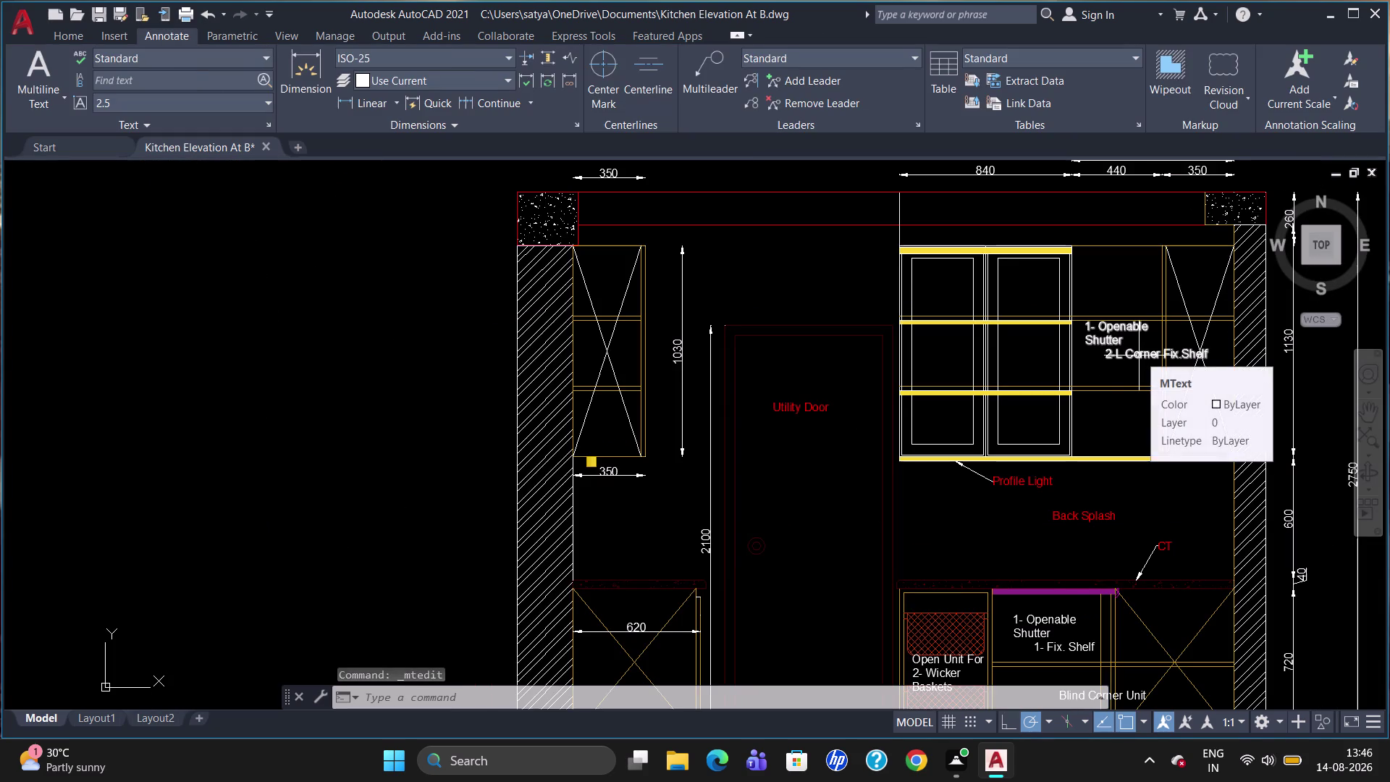
Nudge the upper cabinet note slightly down and to the right.
click(1117, 331)
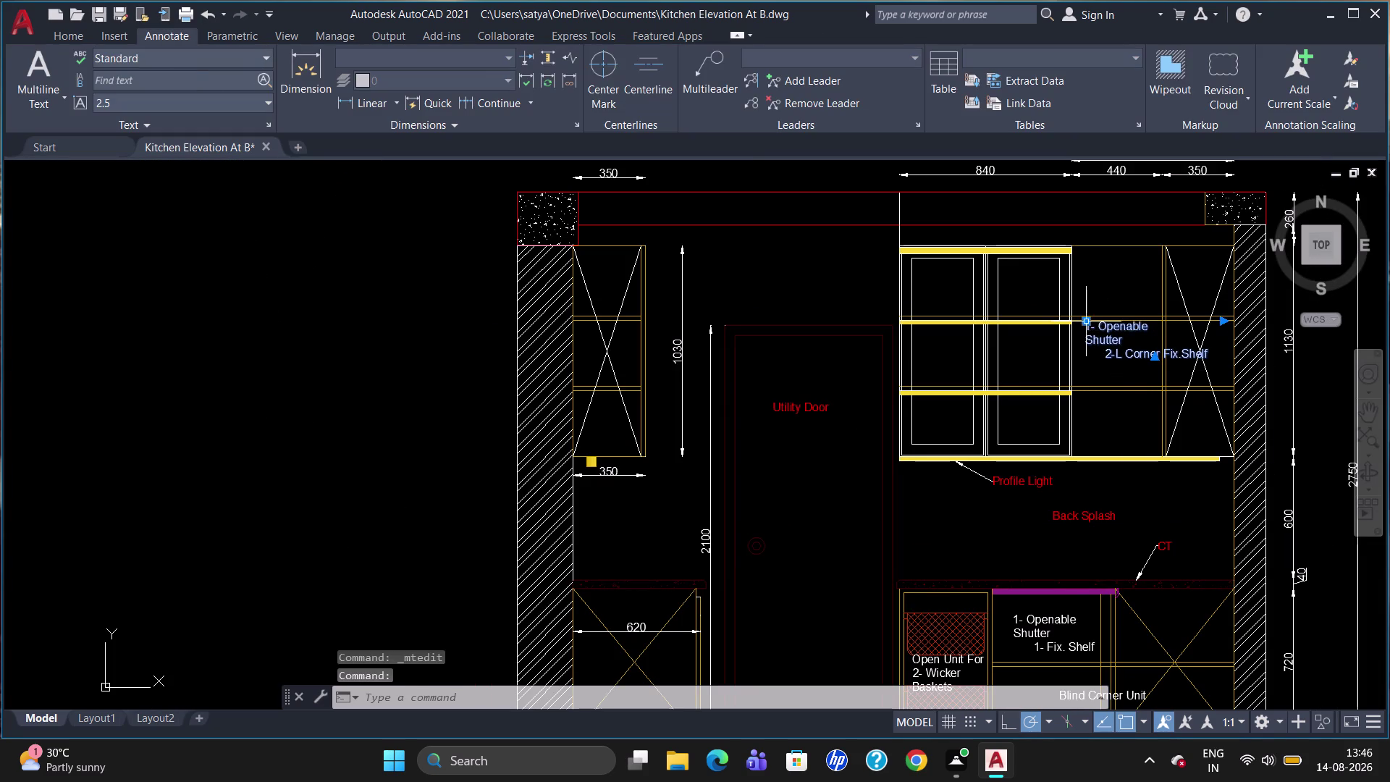
drag(1090, 322, 1091, 333)
click(1091, 333)
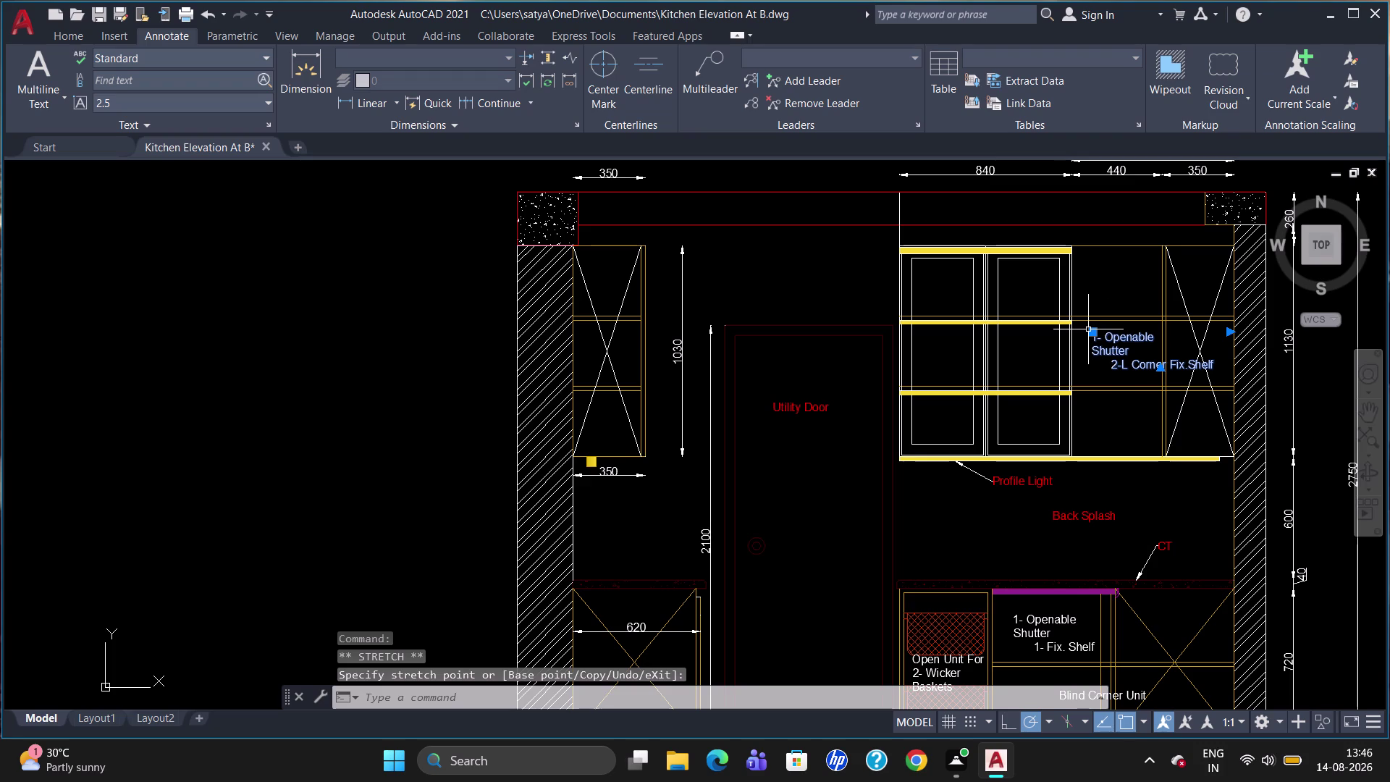
key(Escape)
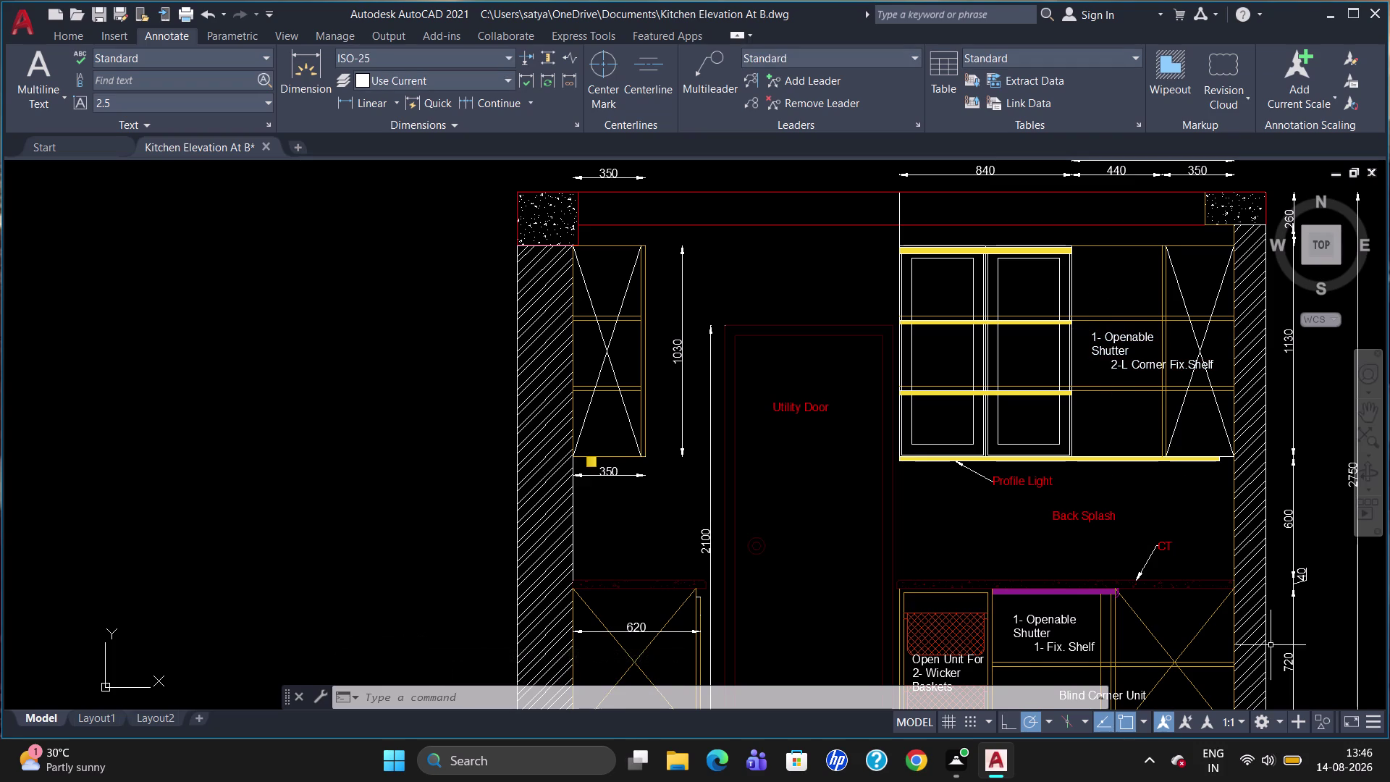
Start a new multiline text command with MT.
scroll(down, 3)
scroll(up, 3)
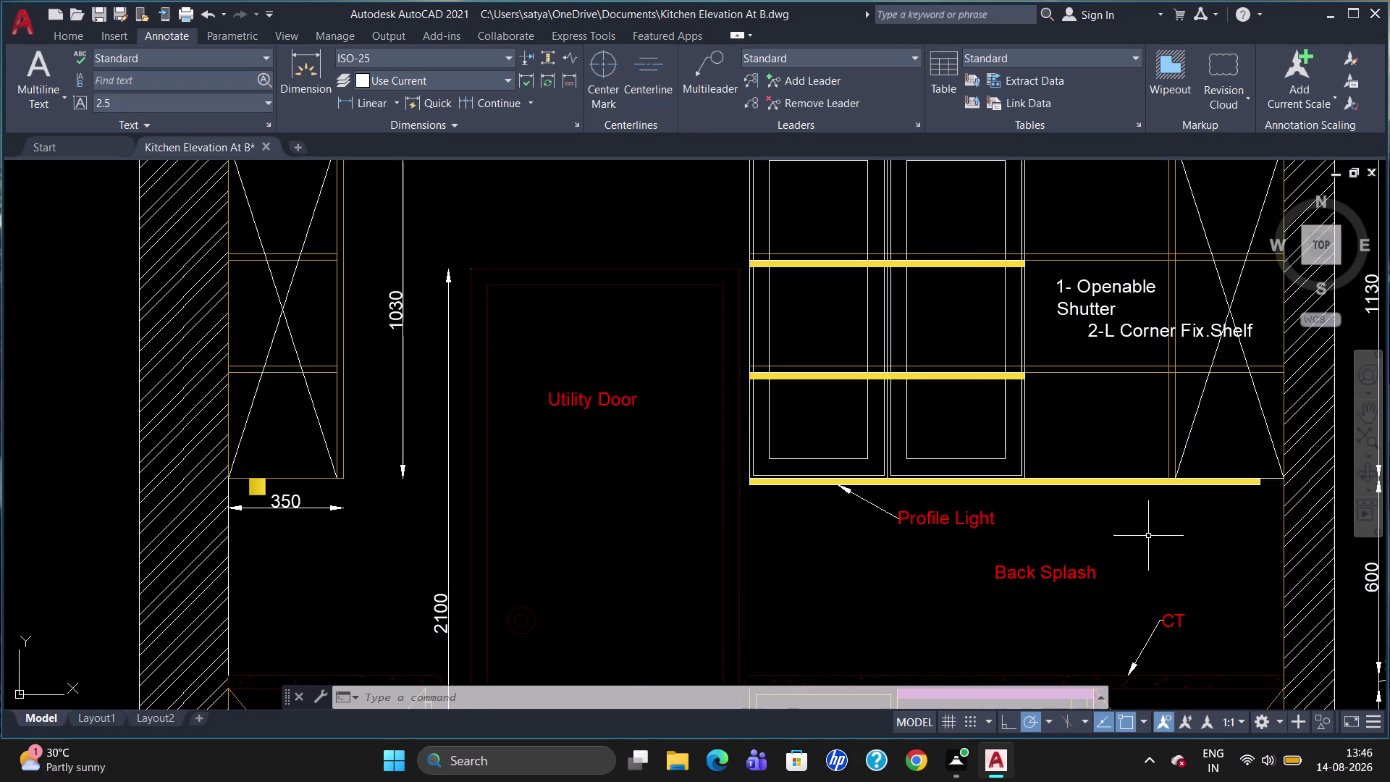
key(t)
key(Return)
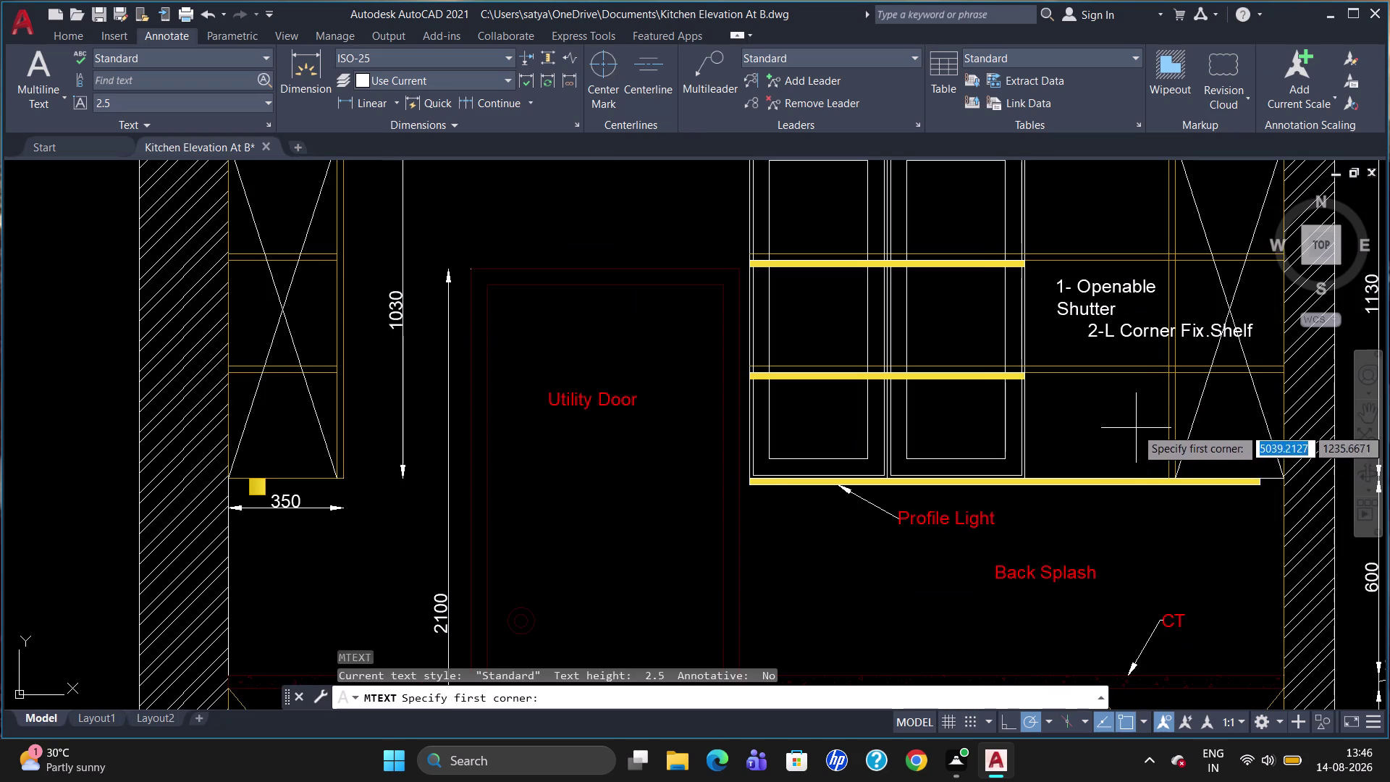
Define the label's text box below the note and set text height to 40.
click(1128, 406)
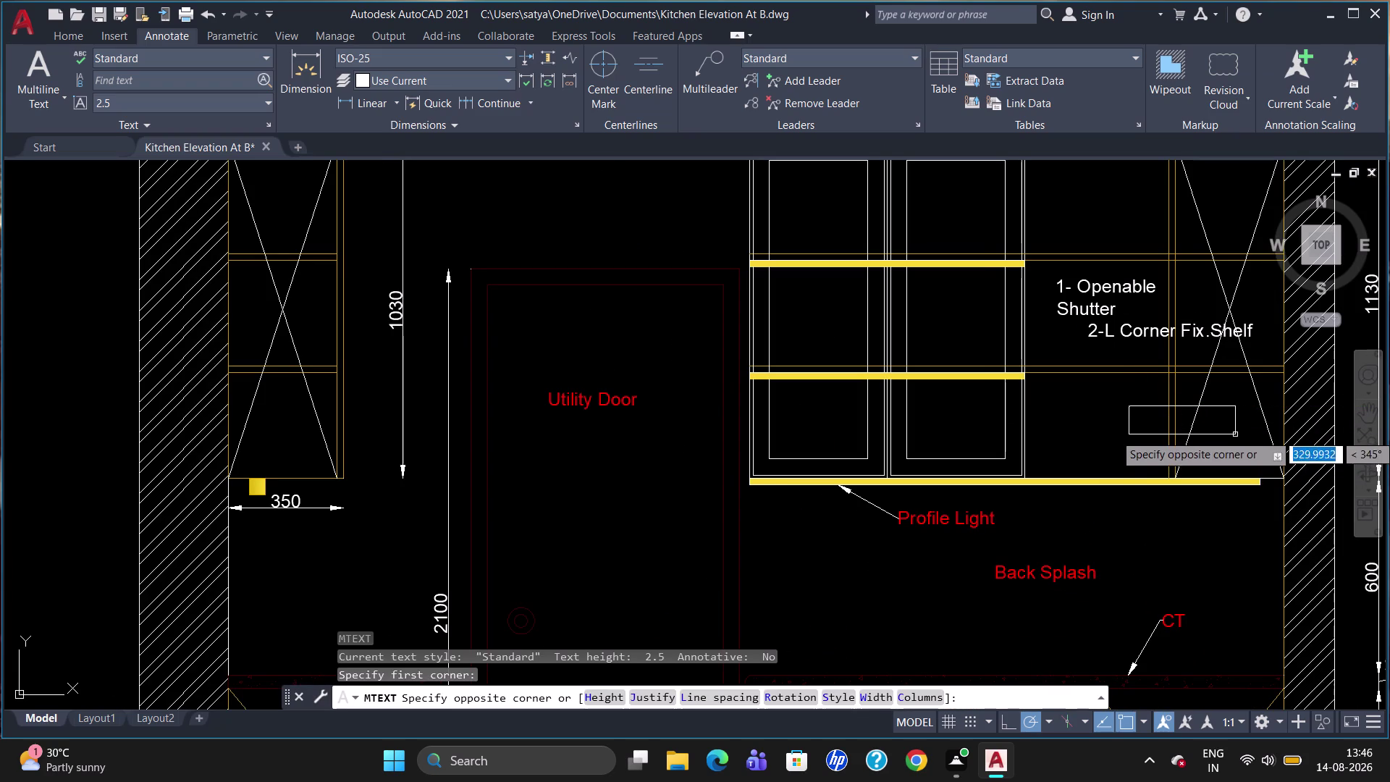
click(1244, 435)
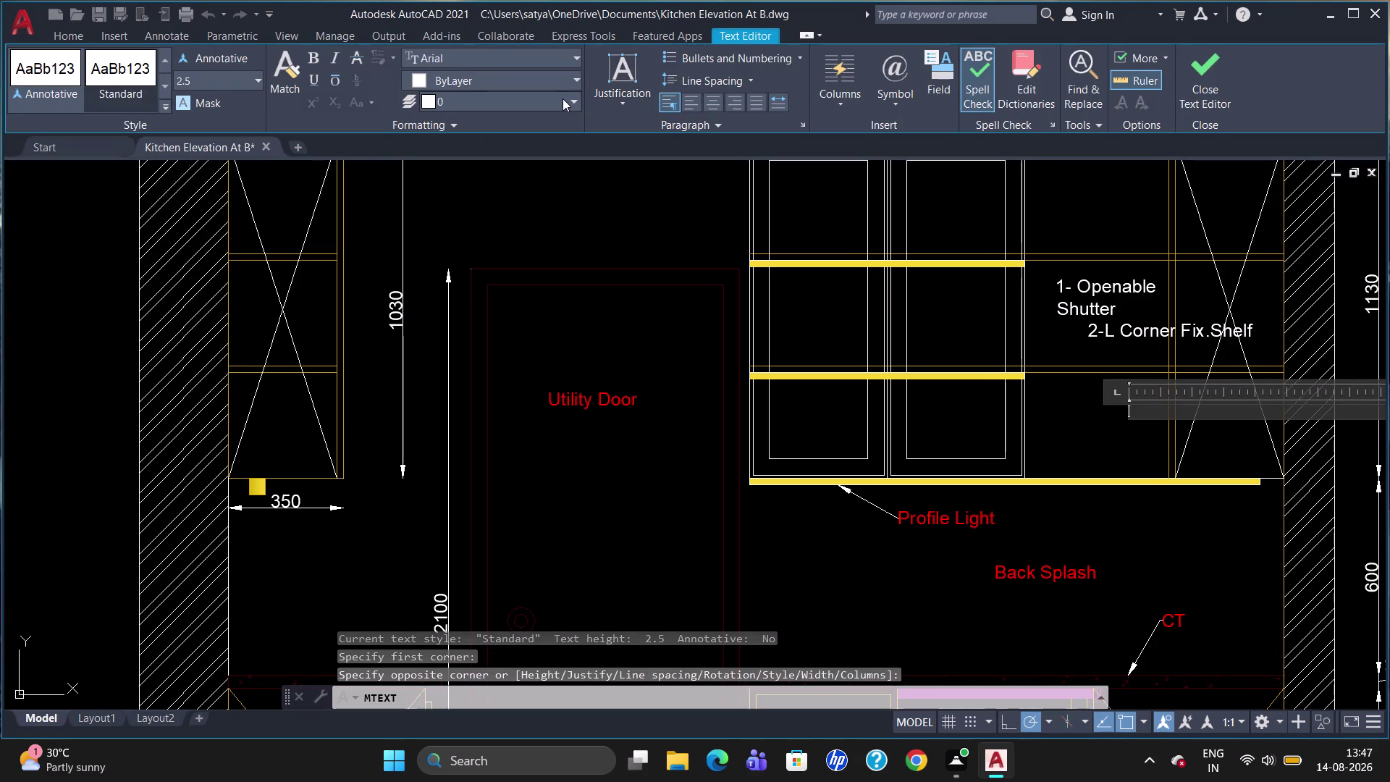
click(225, 75)
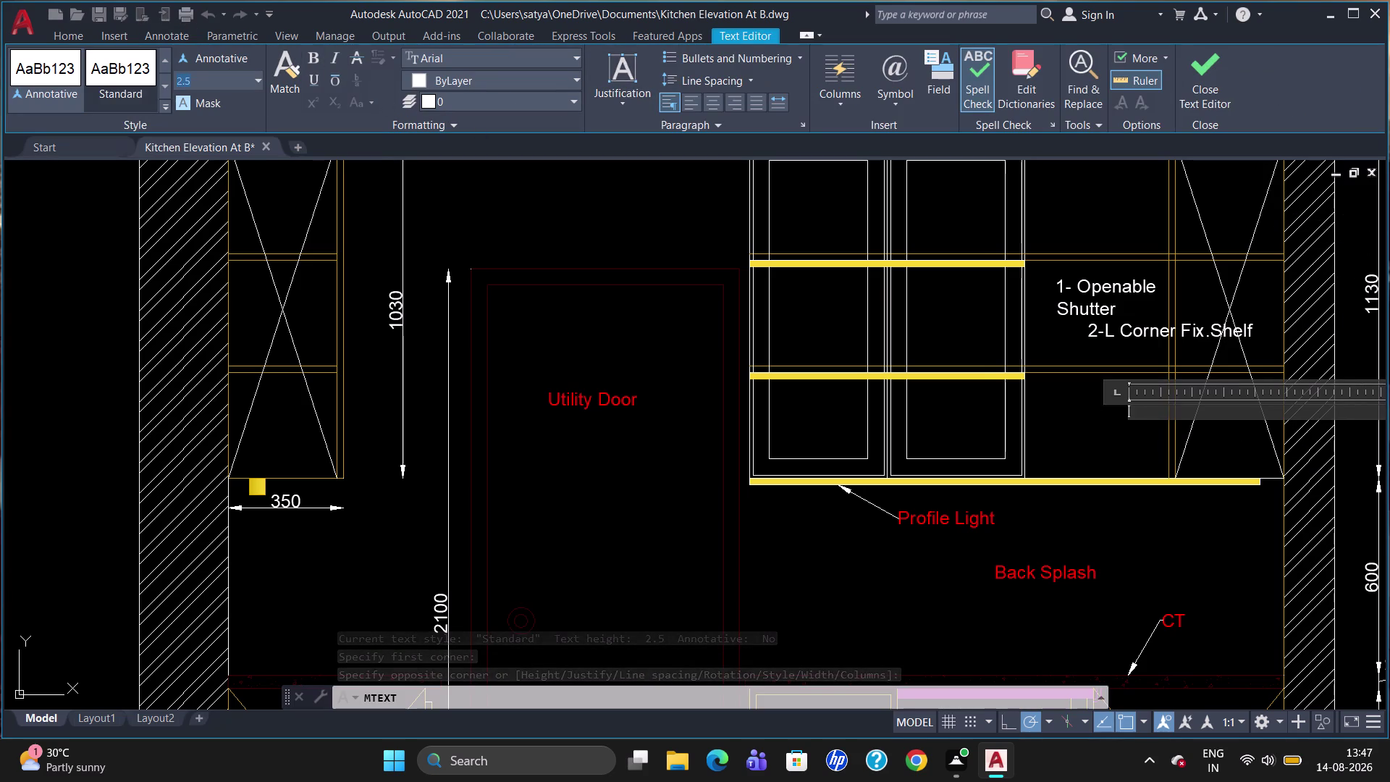
key(BackSpace)
text(40)
key(Return)
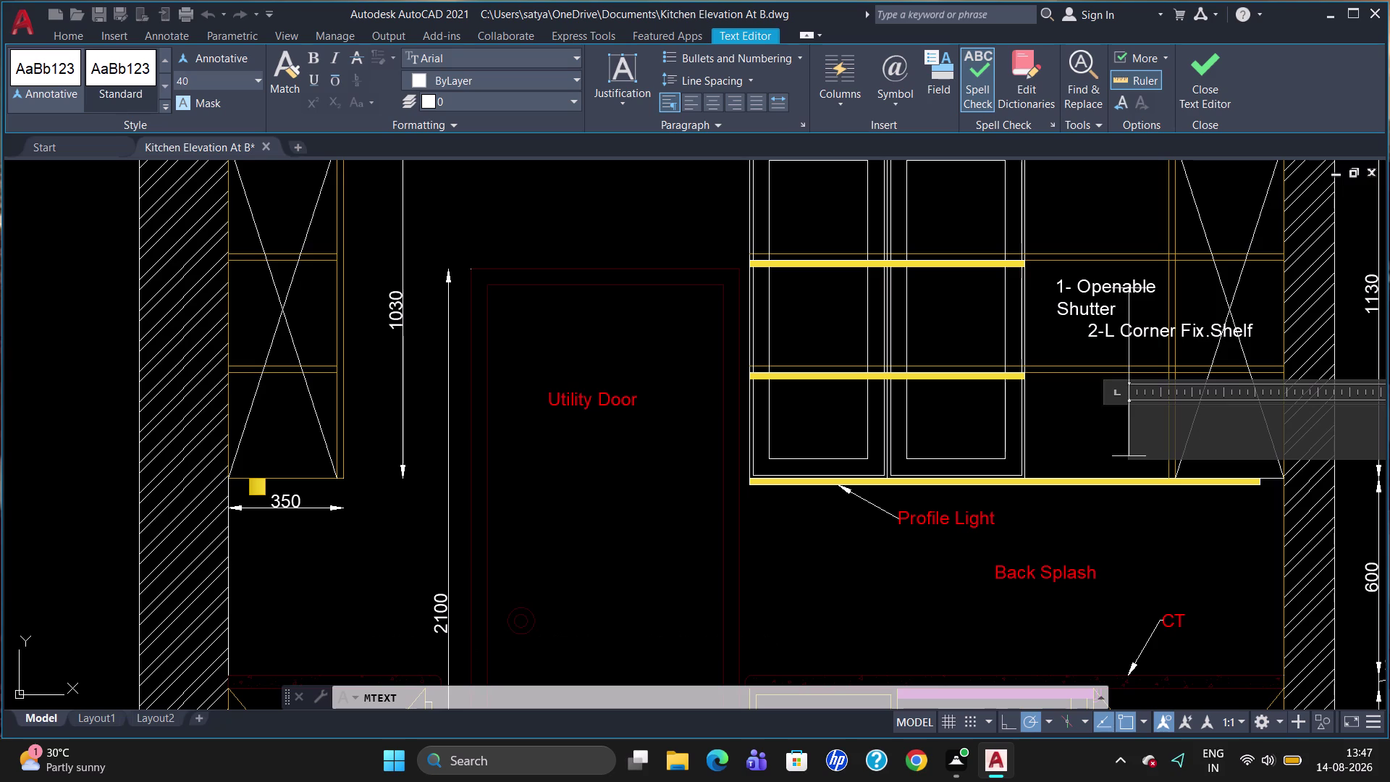
Type 'L- Corner Unit' as the label and keep the text changes.
key(l)
key(space)
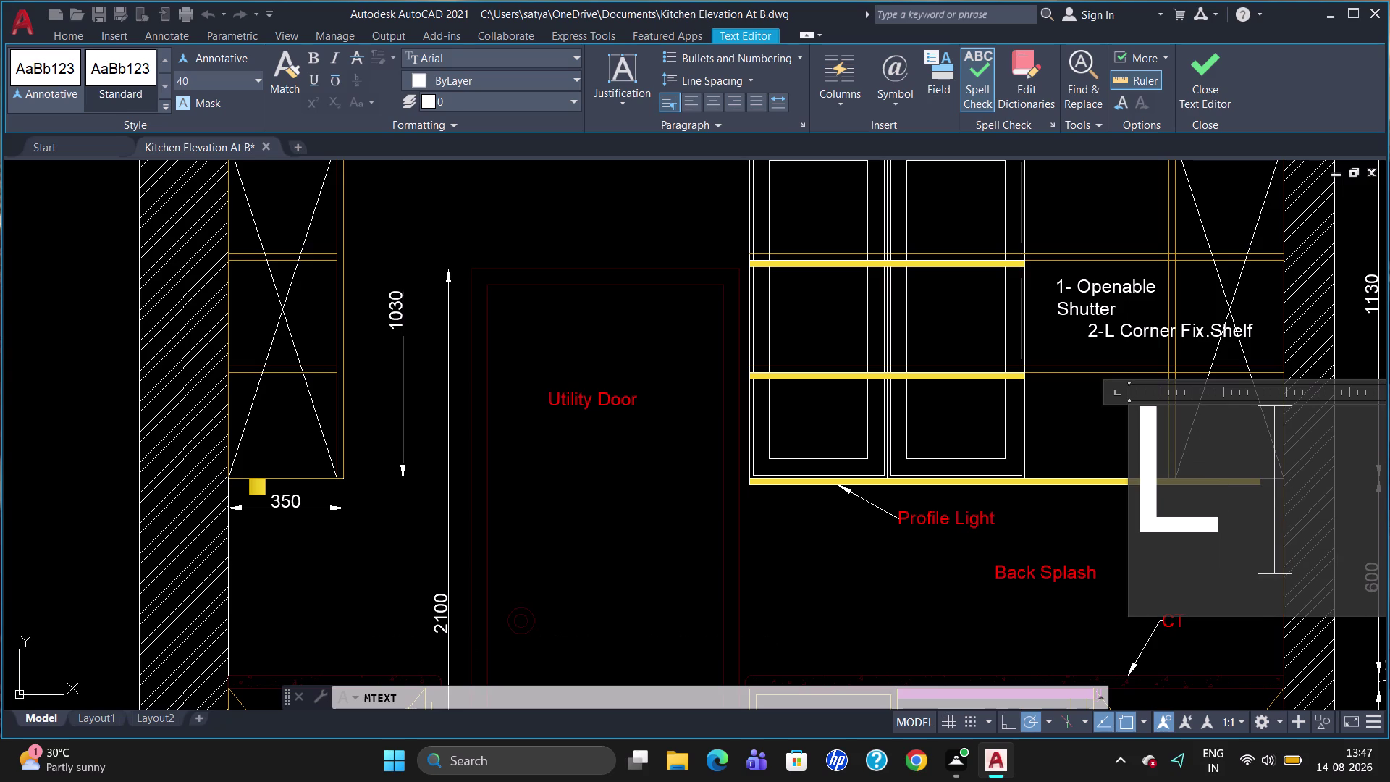
text(-)
key(BackSpace)
key(BackSpace)
key(BackSpace)
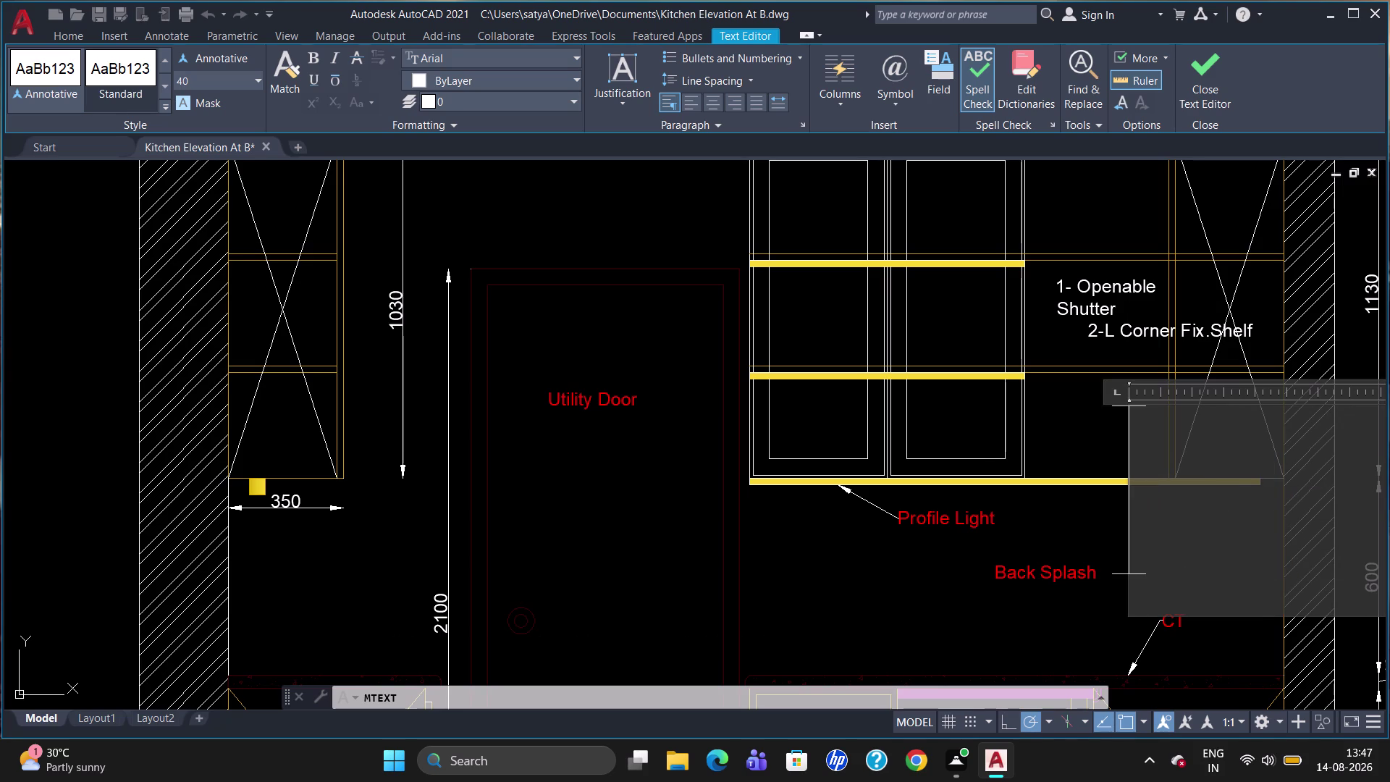
key(l)
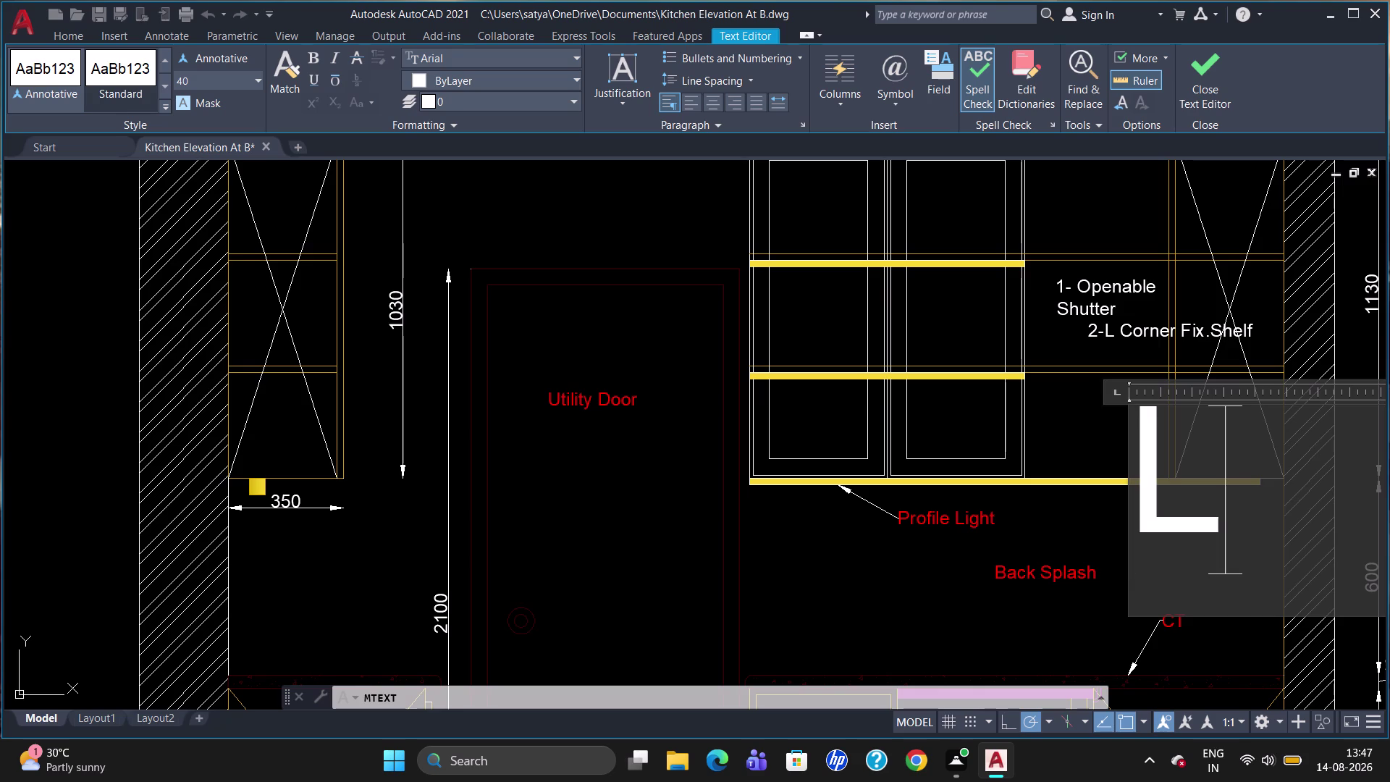
text(-)
key(space)
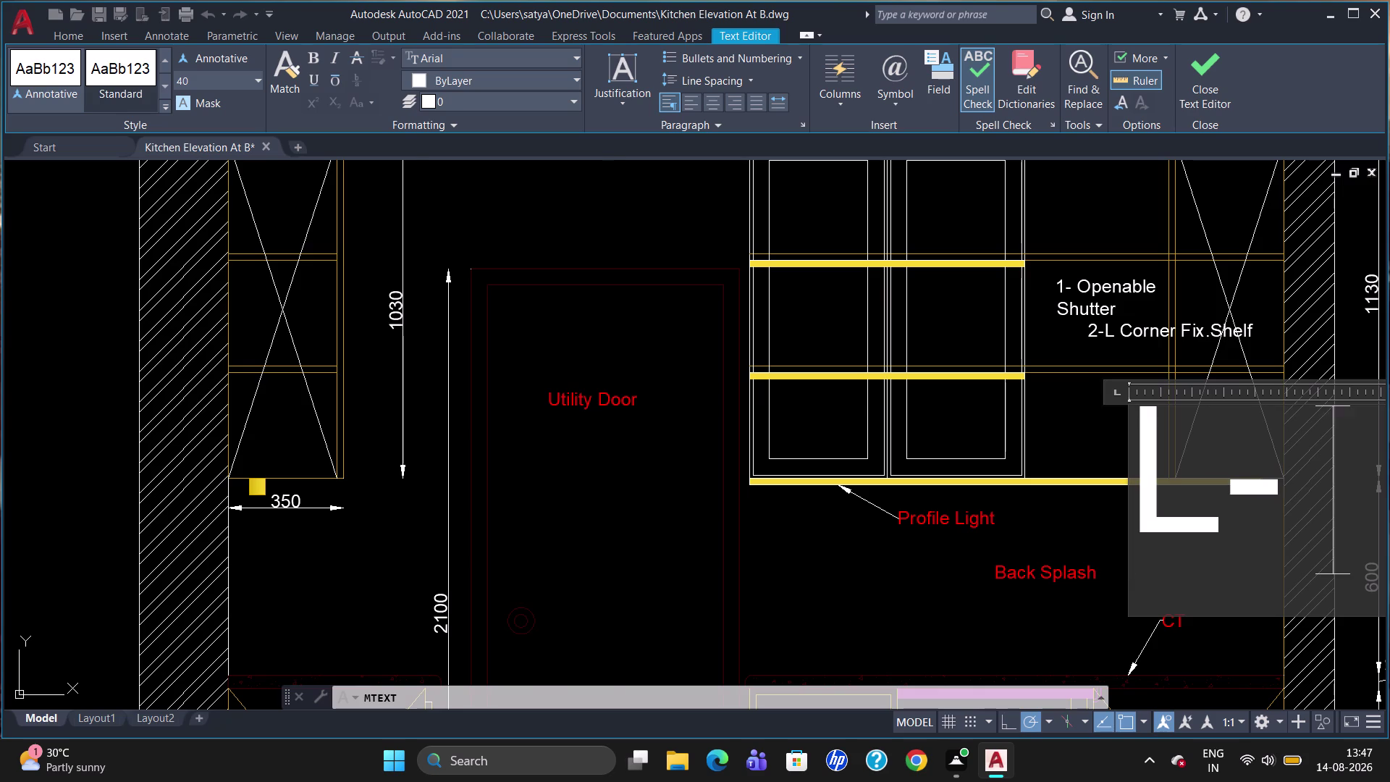
key(c)
text(orn)
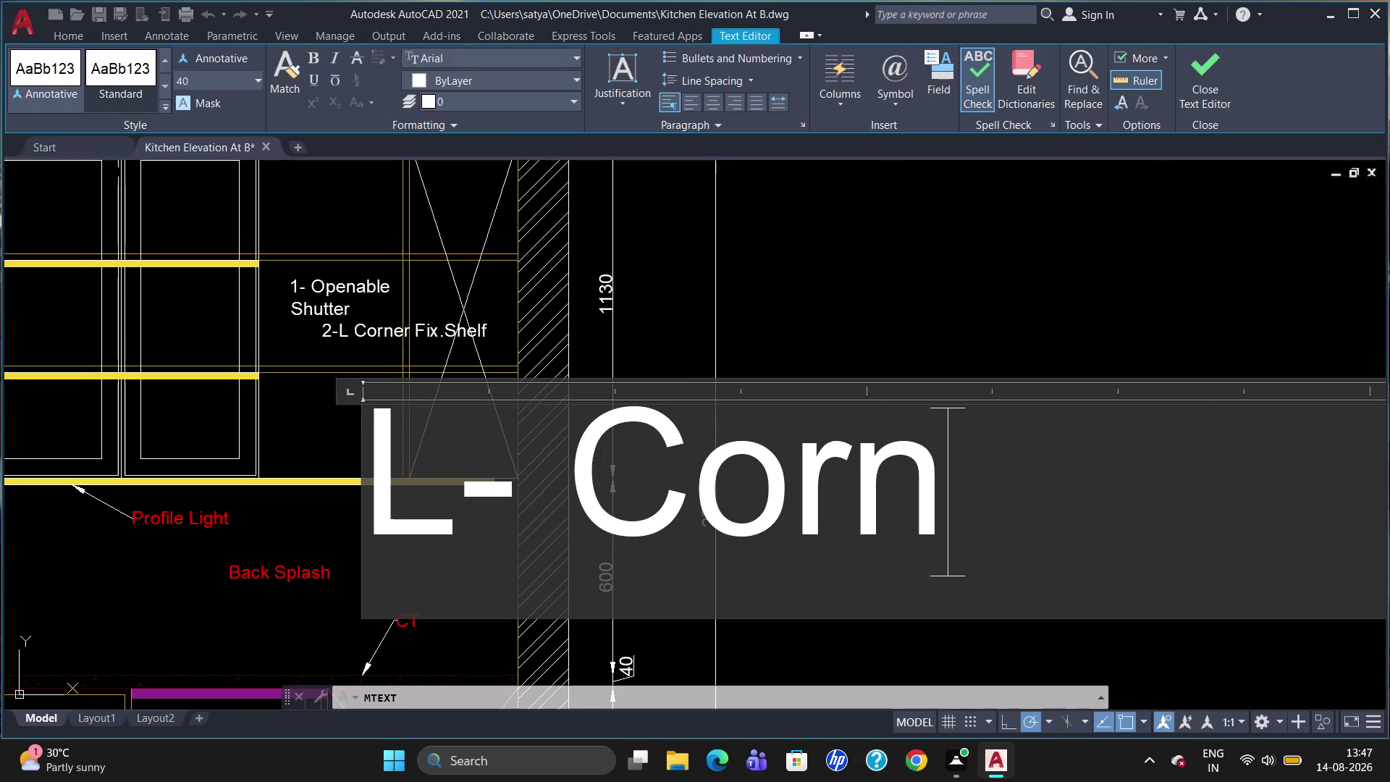
text(er)
key(space)
key(u)
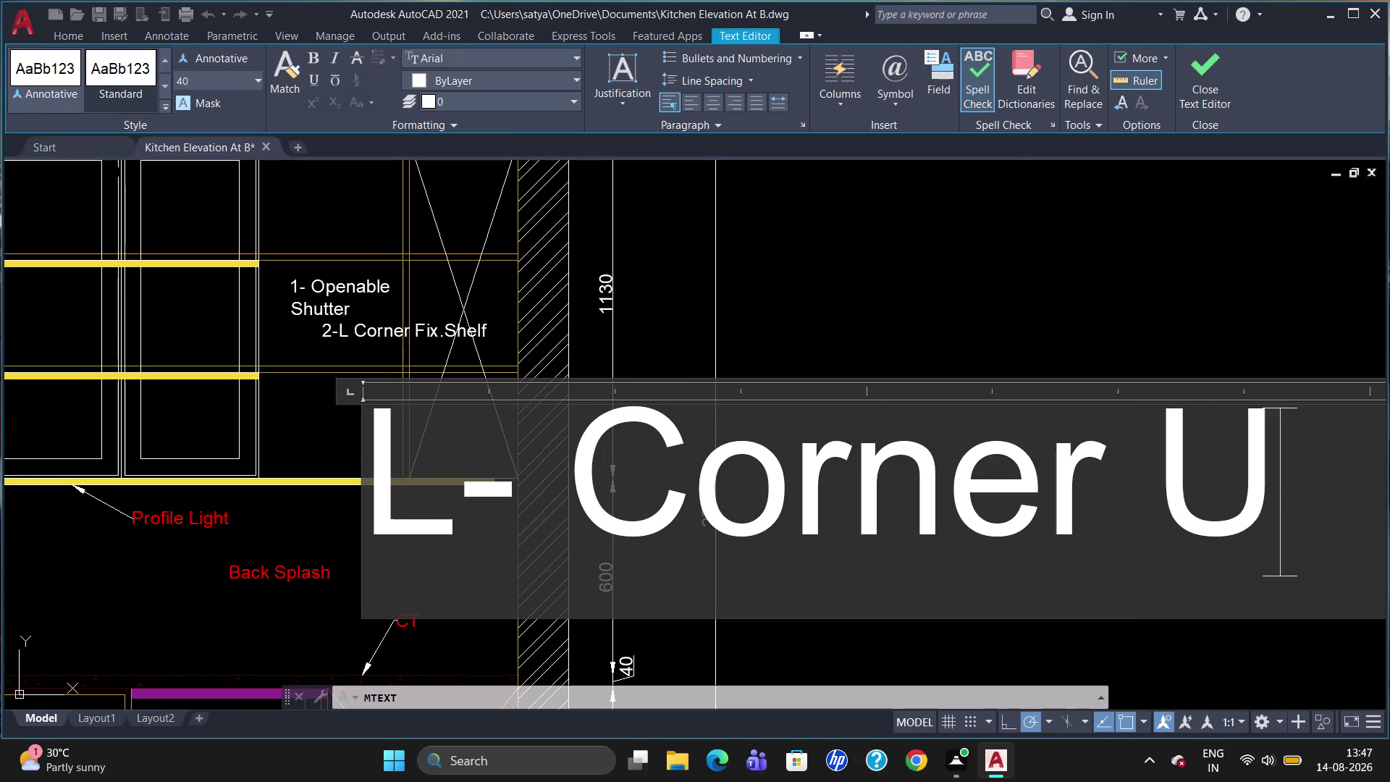
text(nit)
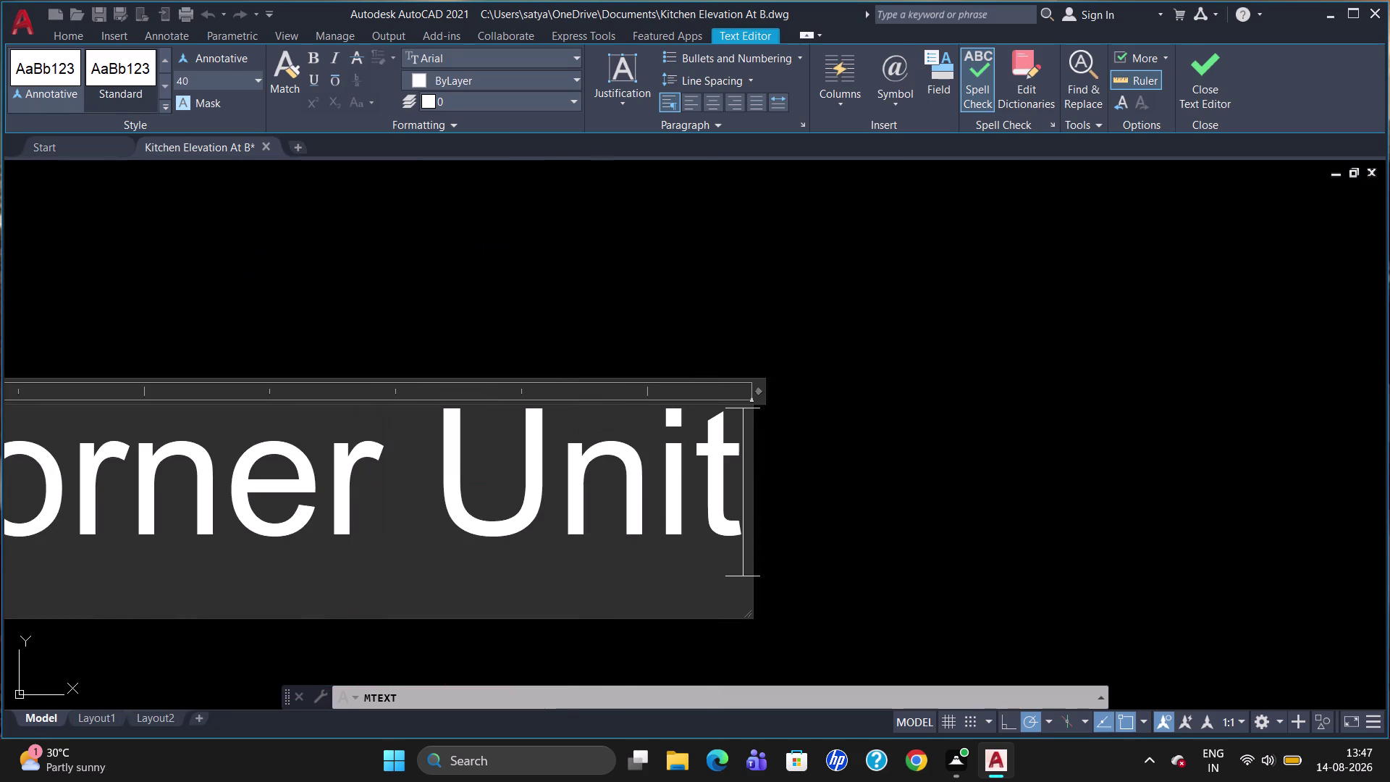
key(Escape)
click(739, 380)
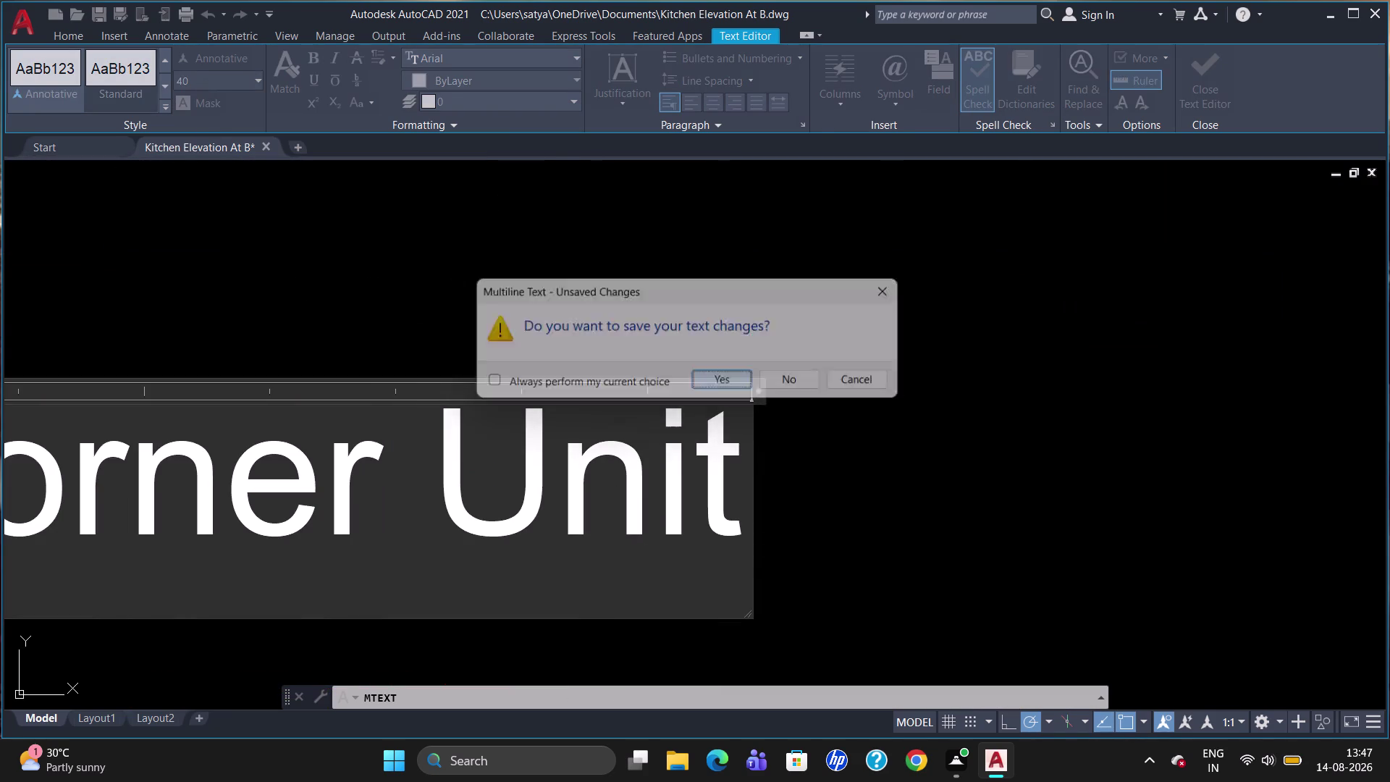
scroll(down, 3)
scroll(up, 3)
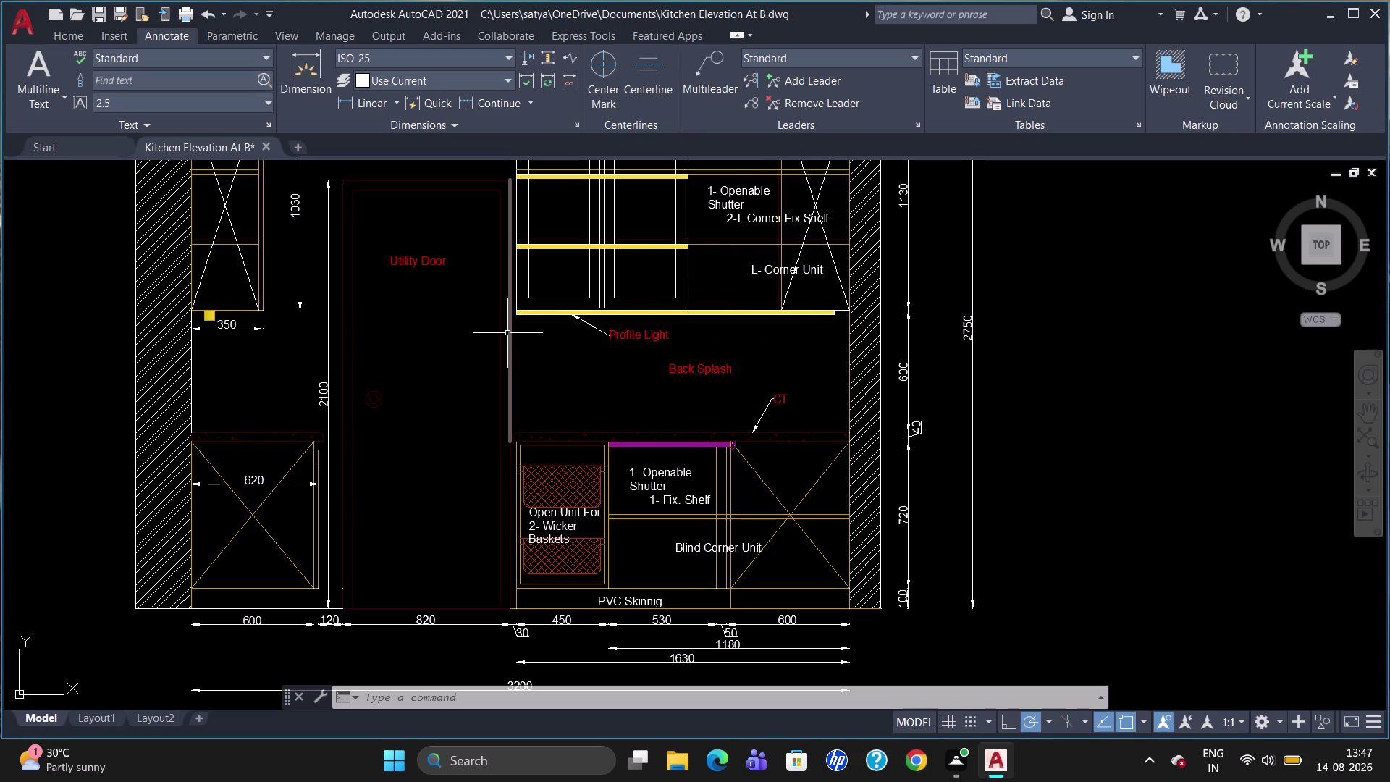
Select the left and bottom dimensions (1030, 2100, 600, 820, 30, 450, 530, 50, 1180, 1630, 3200).
scroll(down, 3)
scroll(up, 3)
scroll(down, 3)
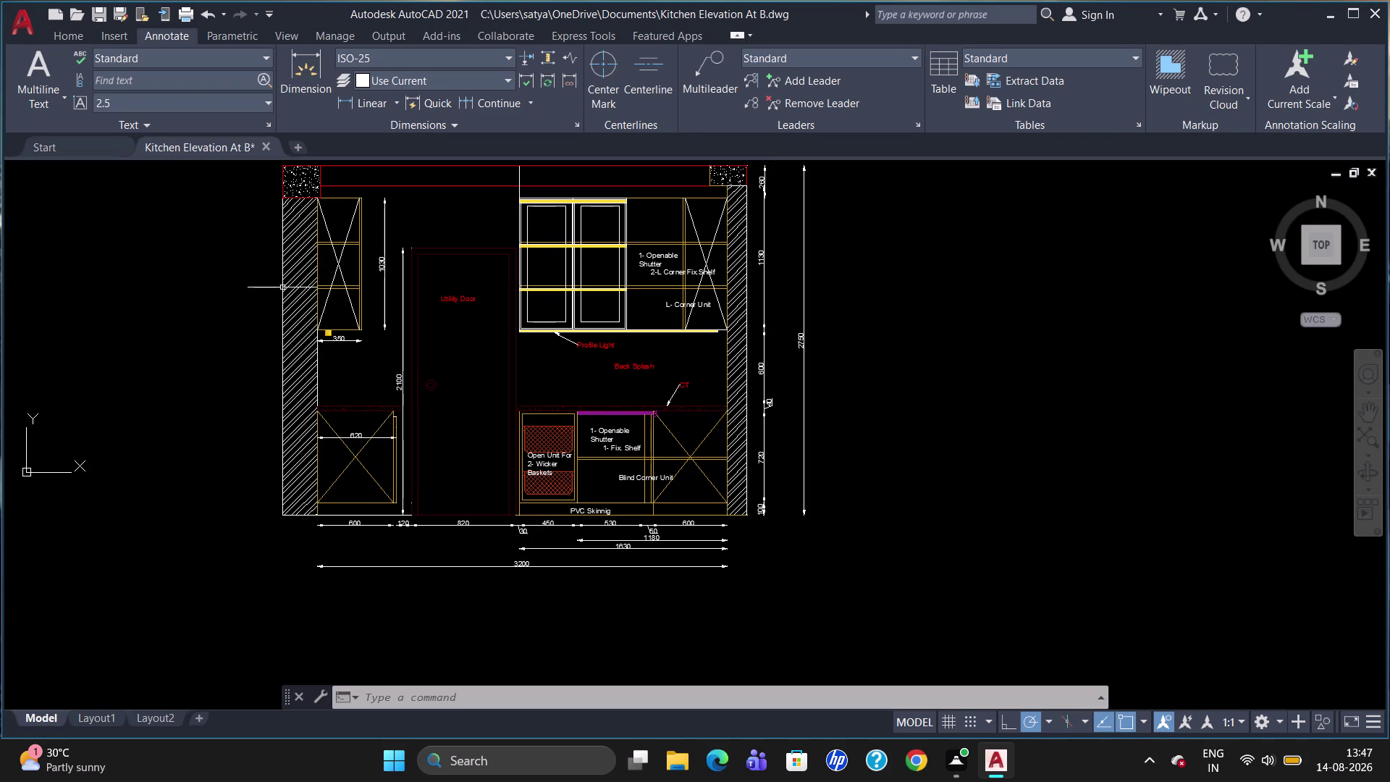
click(379, 250)
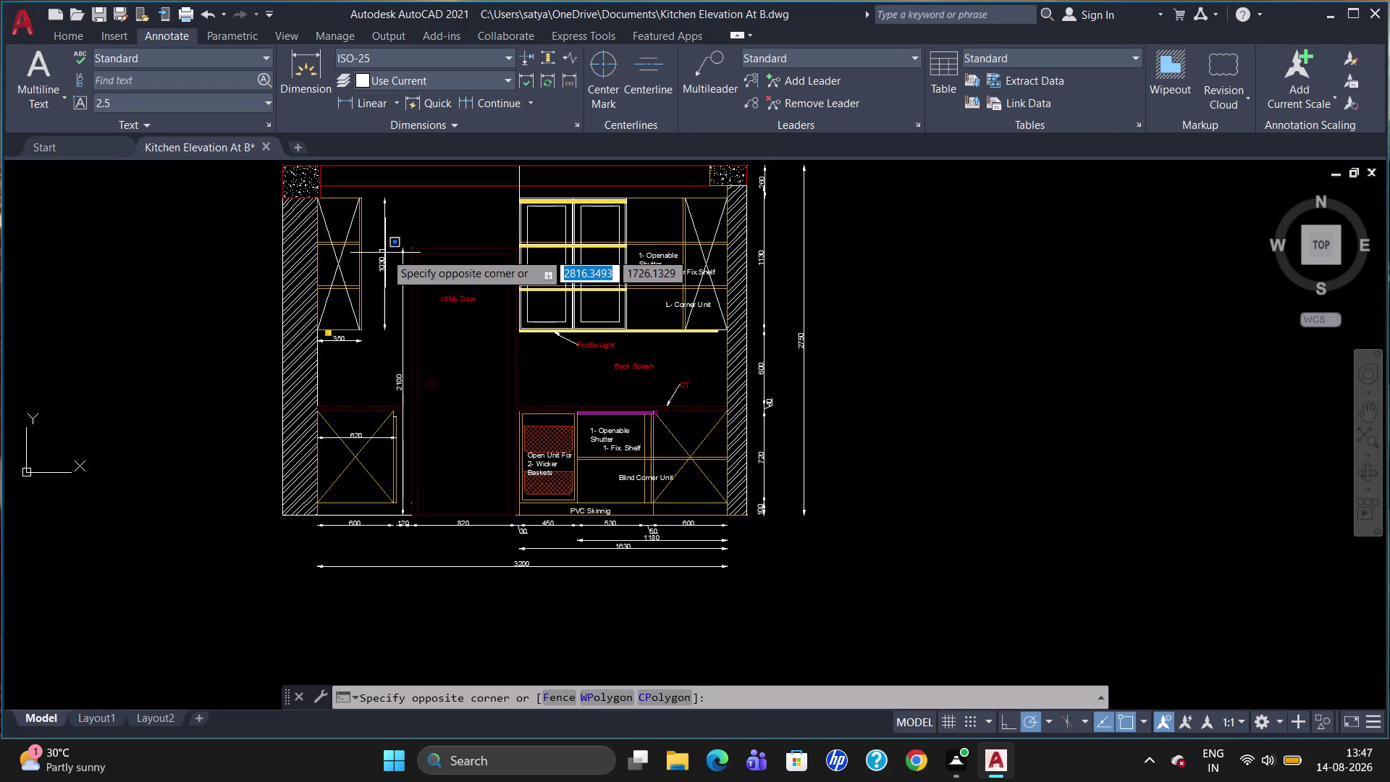
click(385, 253)
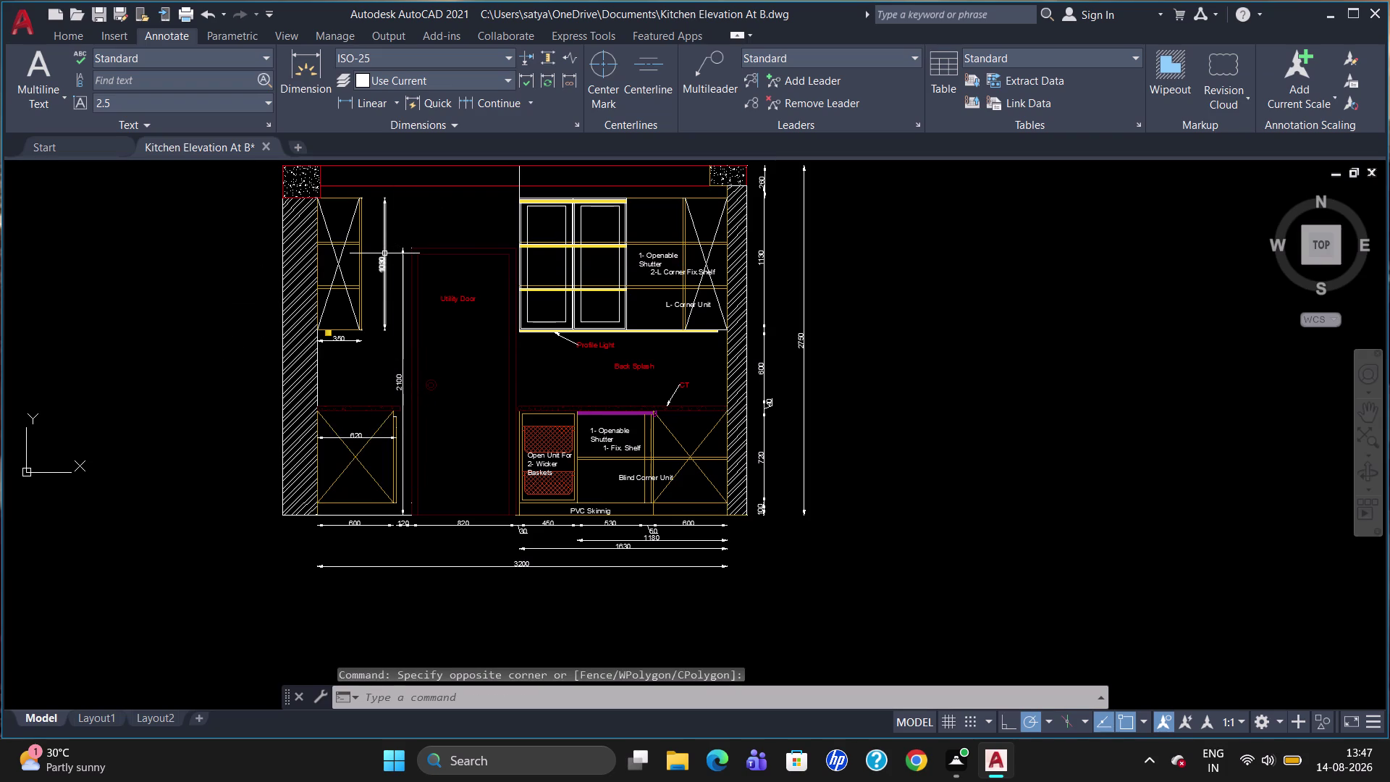
key(Escape)
click(381, 257)
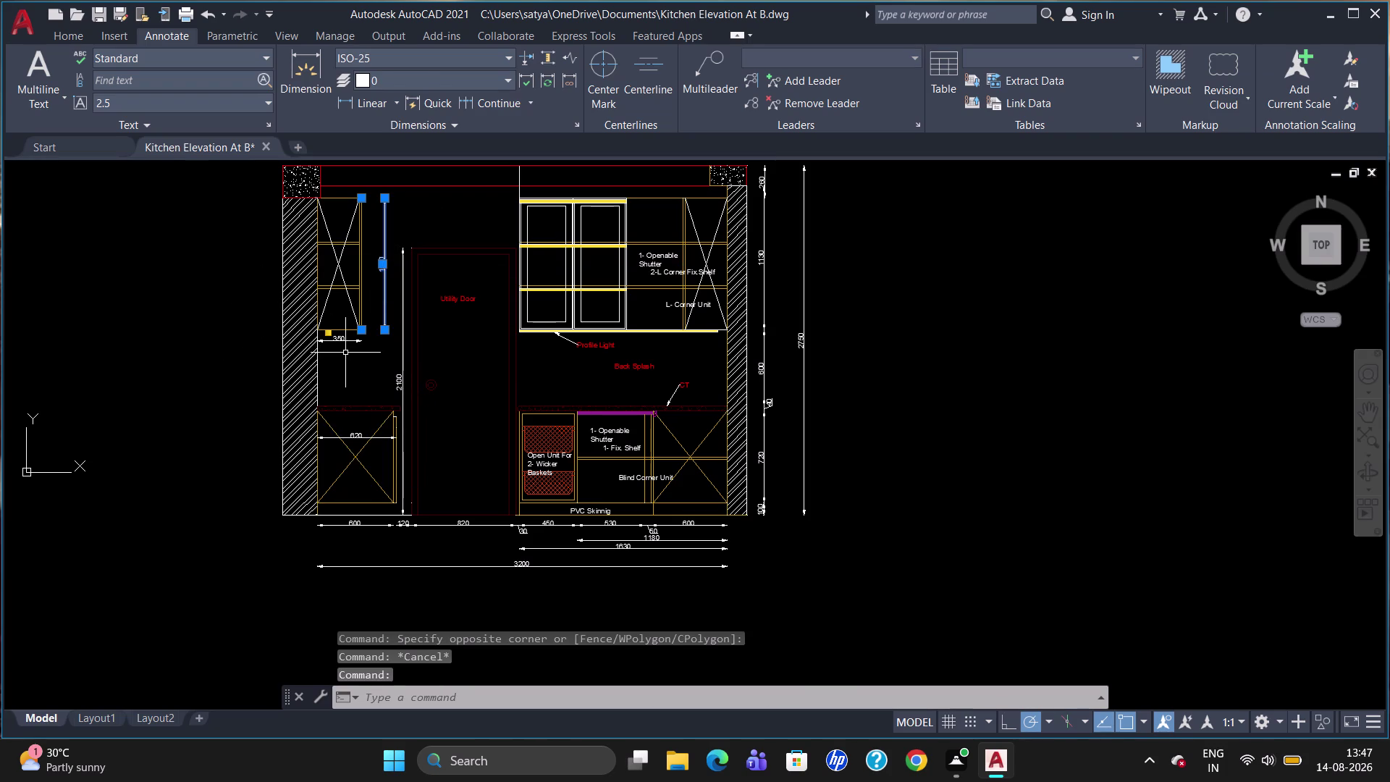
click(339, 339)
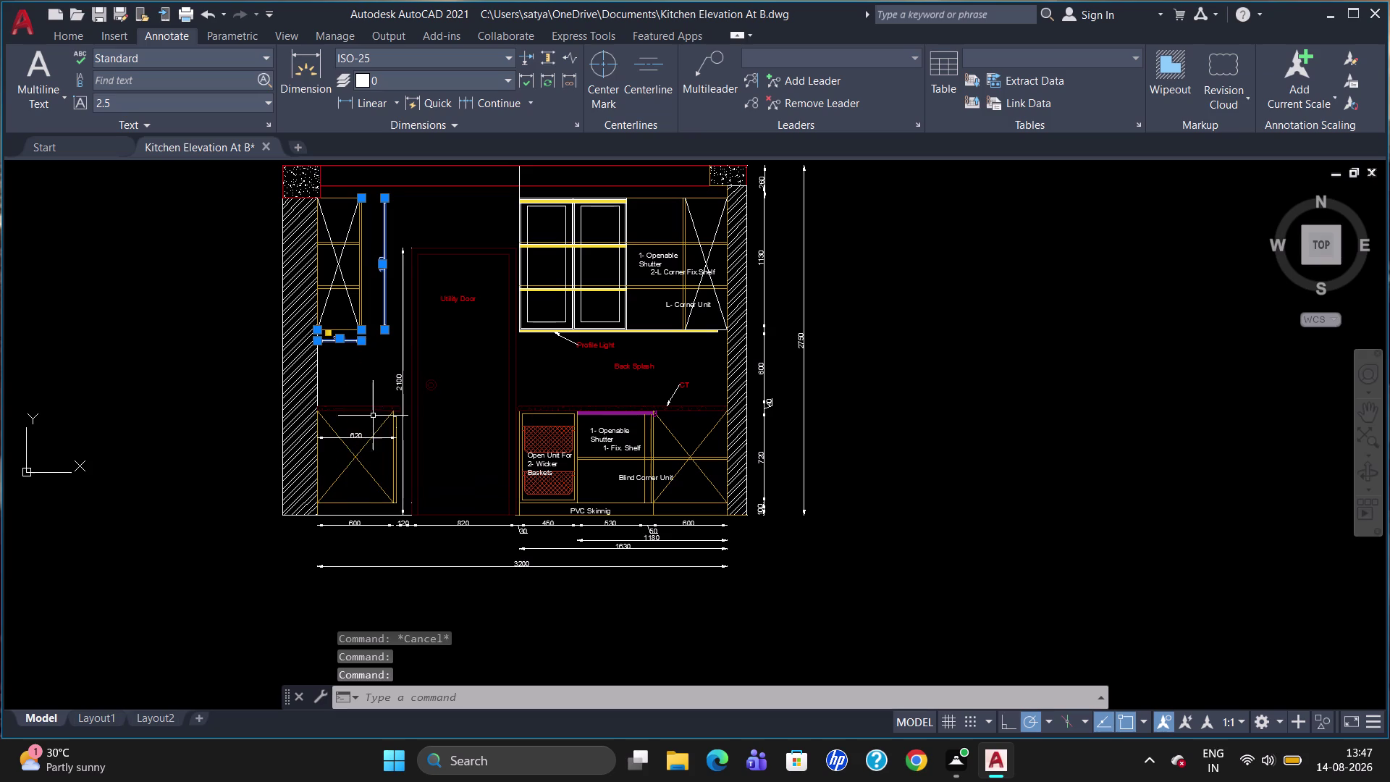
click(354, 433)
click(401, 393)
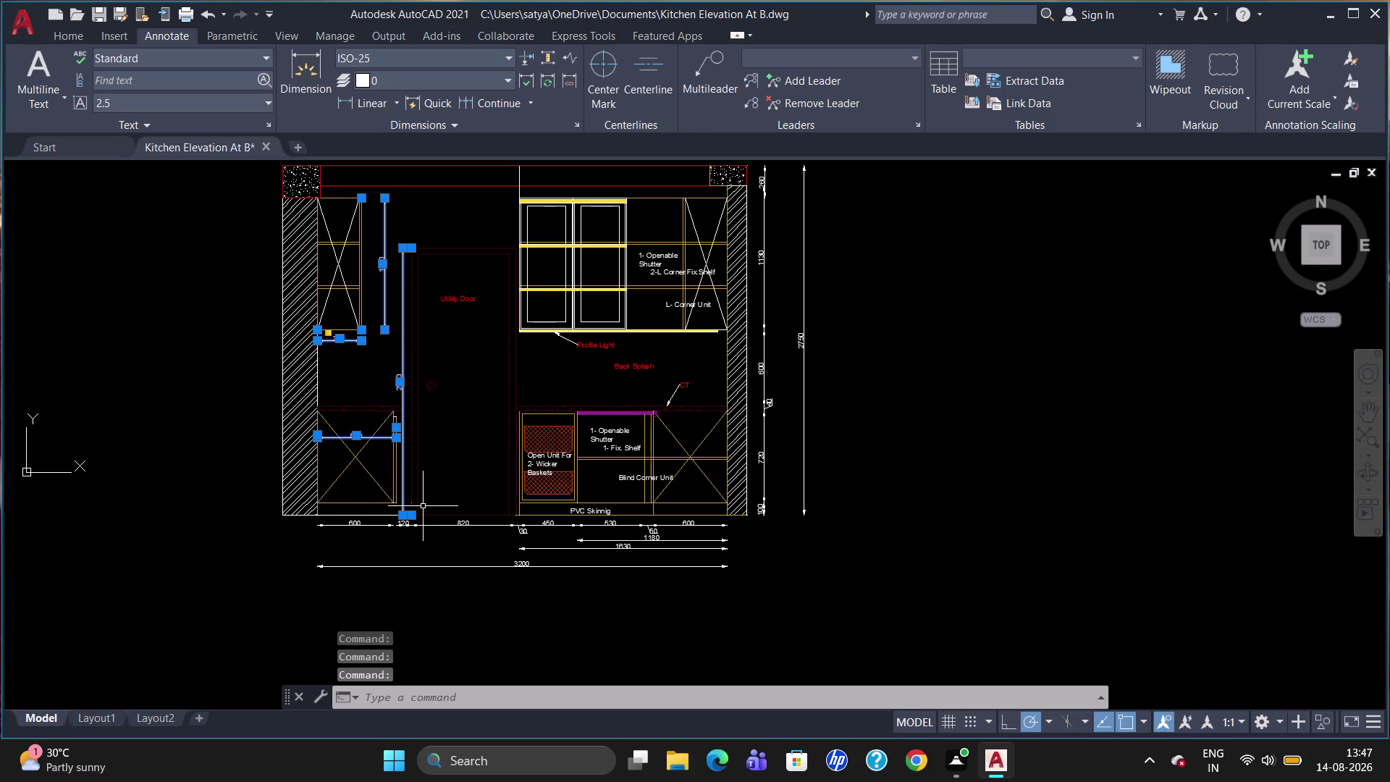
click(358, 523)
scroll(up, 3)
click(327, 532)
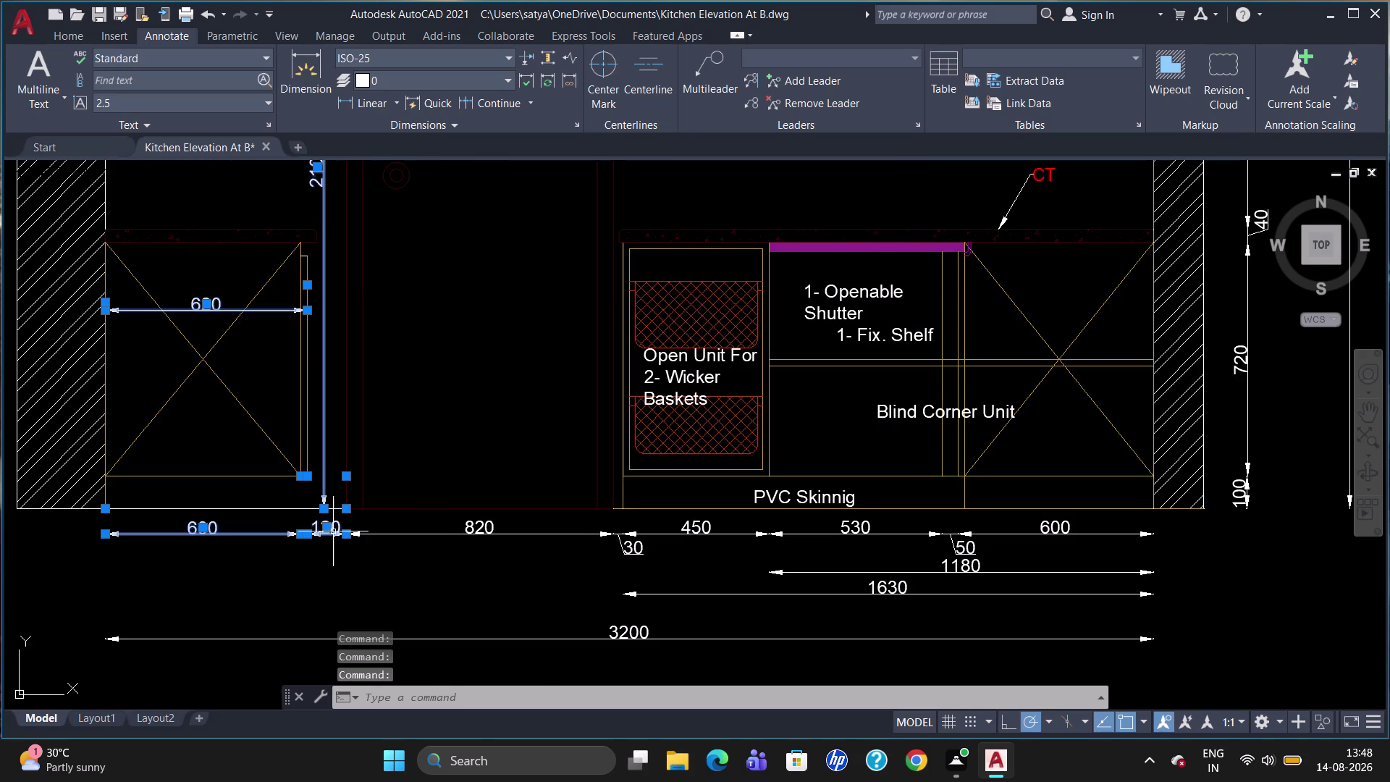
click(469, 532)
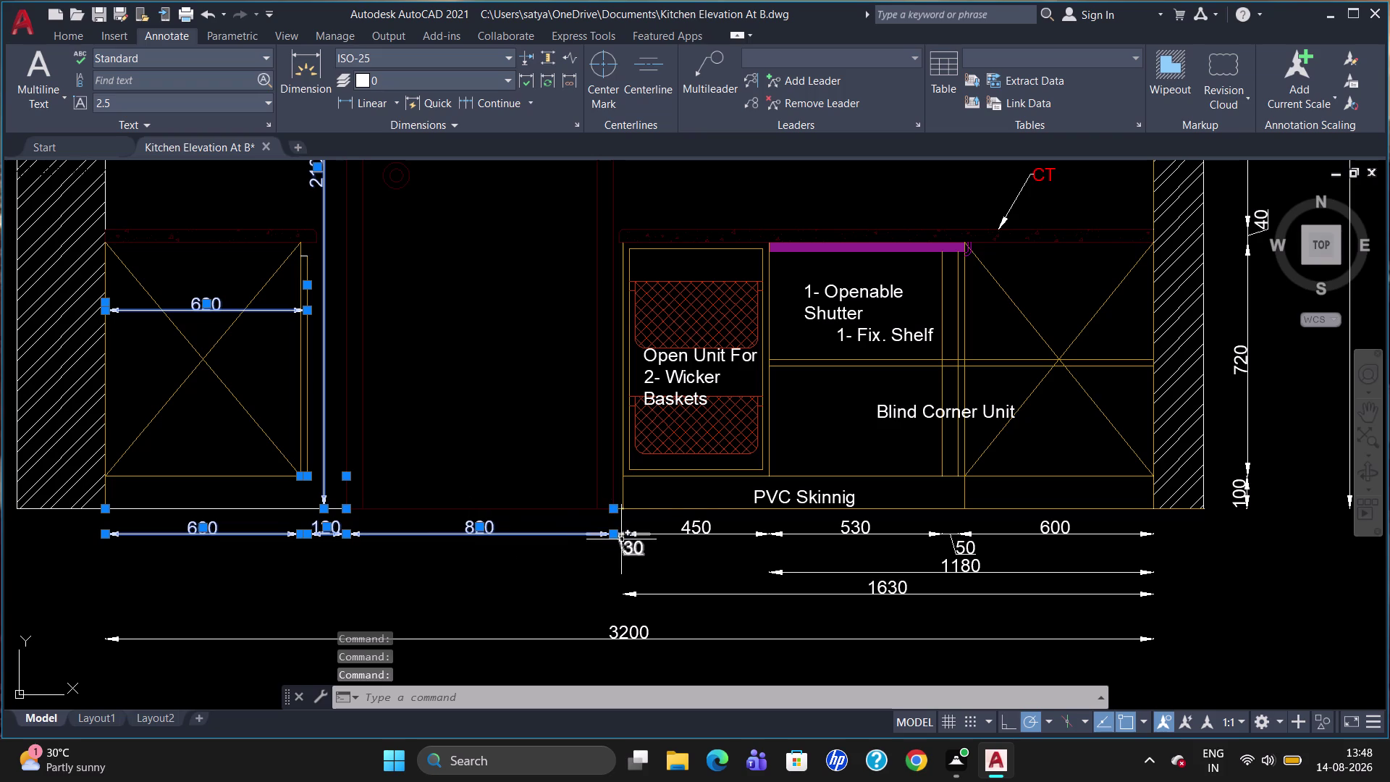
click(622, 539)
click(706, 525)
click(859, 531)
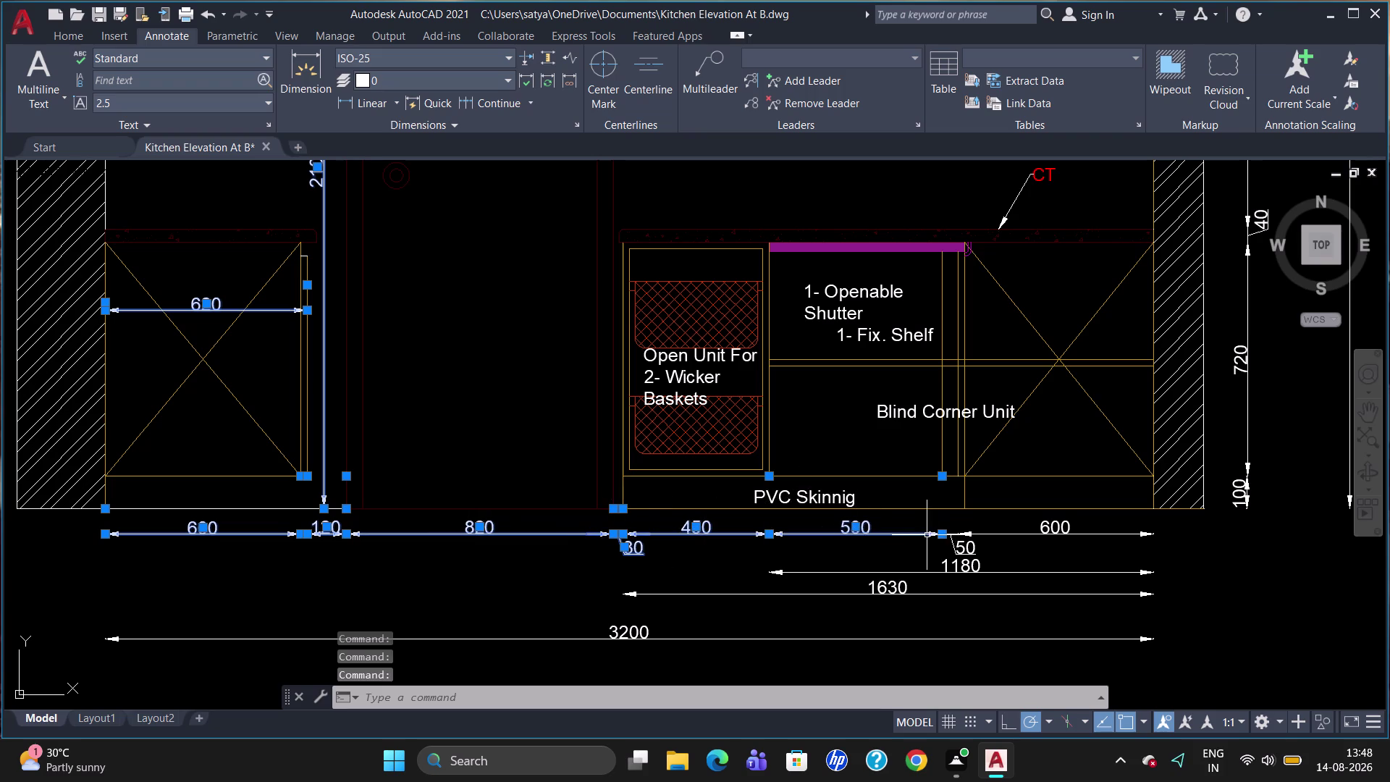
click(958, 547)
click(1044, 527)
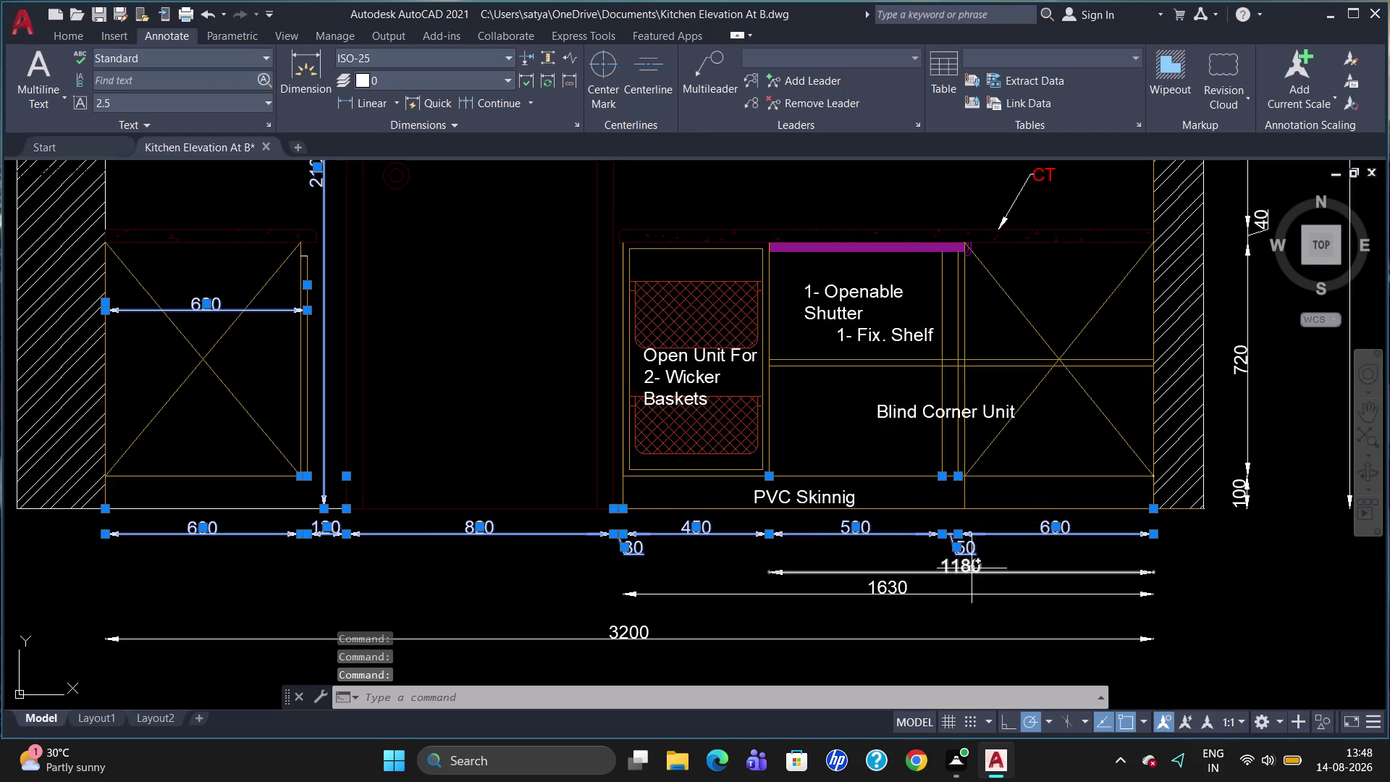
click(972, 568)
click(917, 588)
click(885, 588)
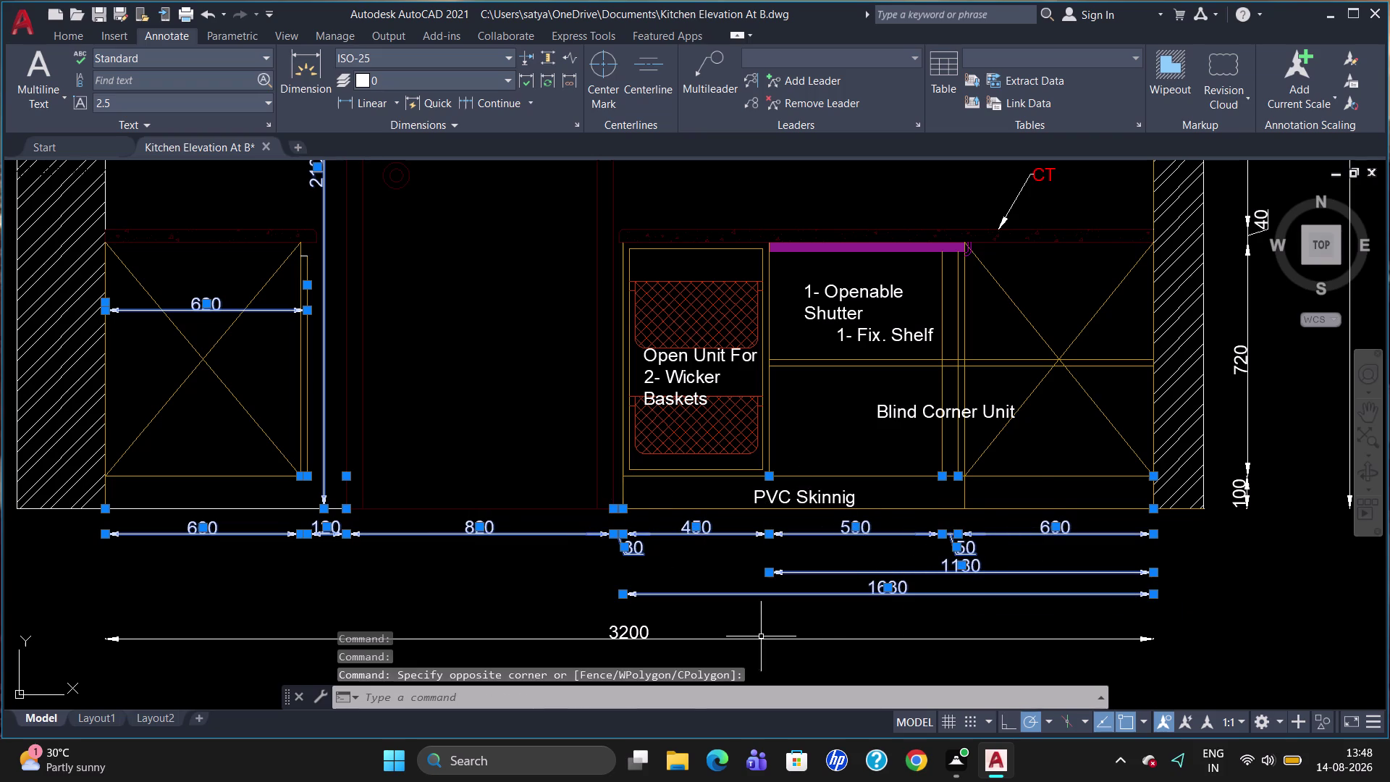
click(613, 638)
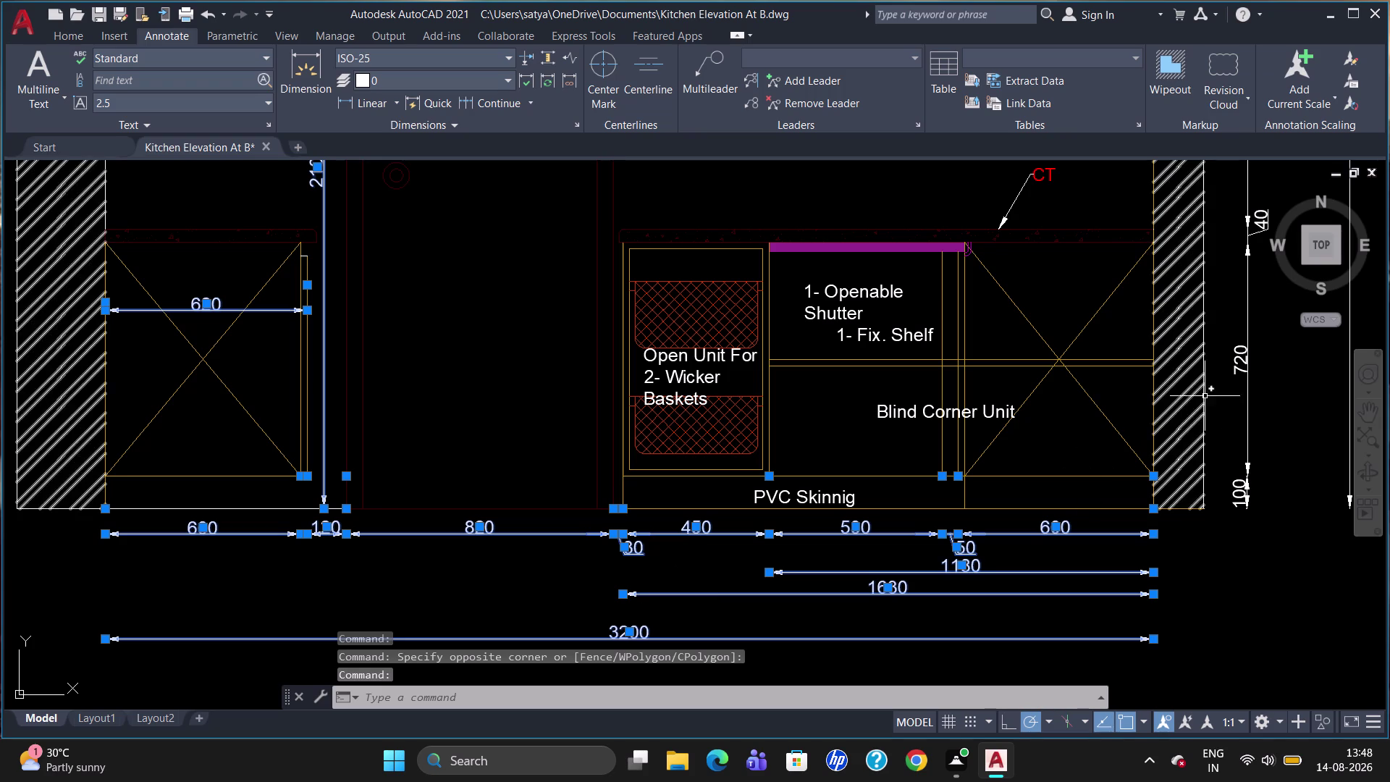
Add the right and upper dimensions (720, 100, 40, 260, 440, 1630, 790, 840, 350) and bring up the shortcut menu.
click(1245, 353)
click(1245, 497)
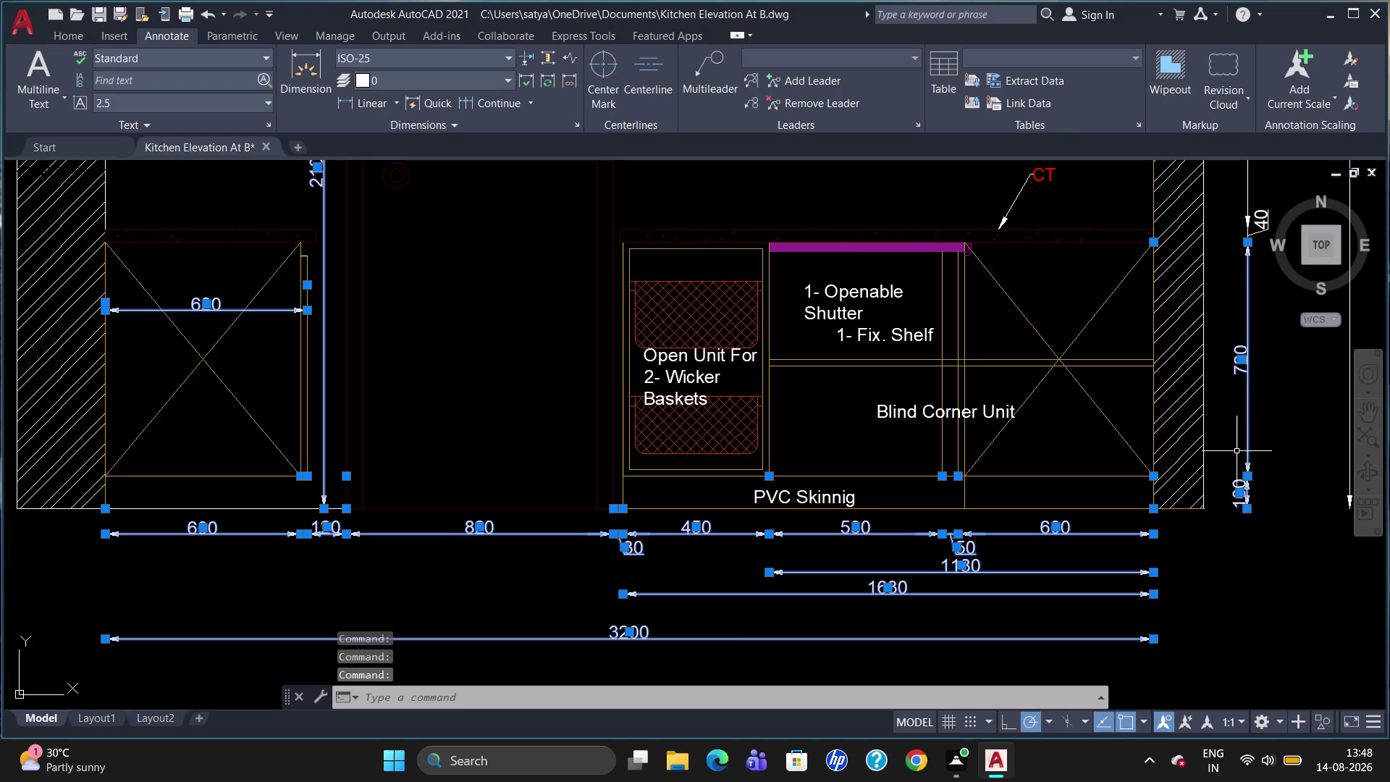
click(1259, 223)
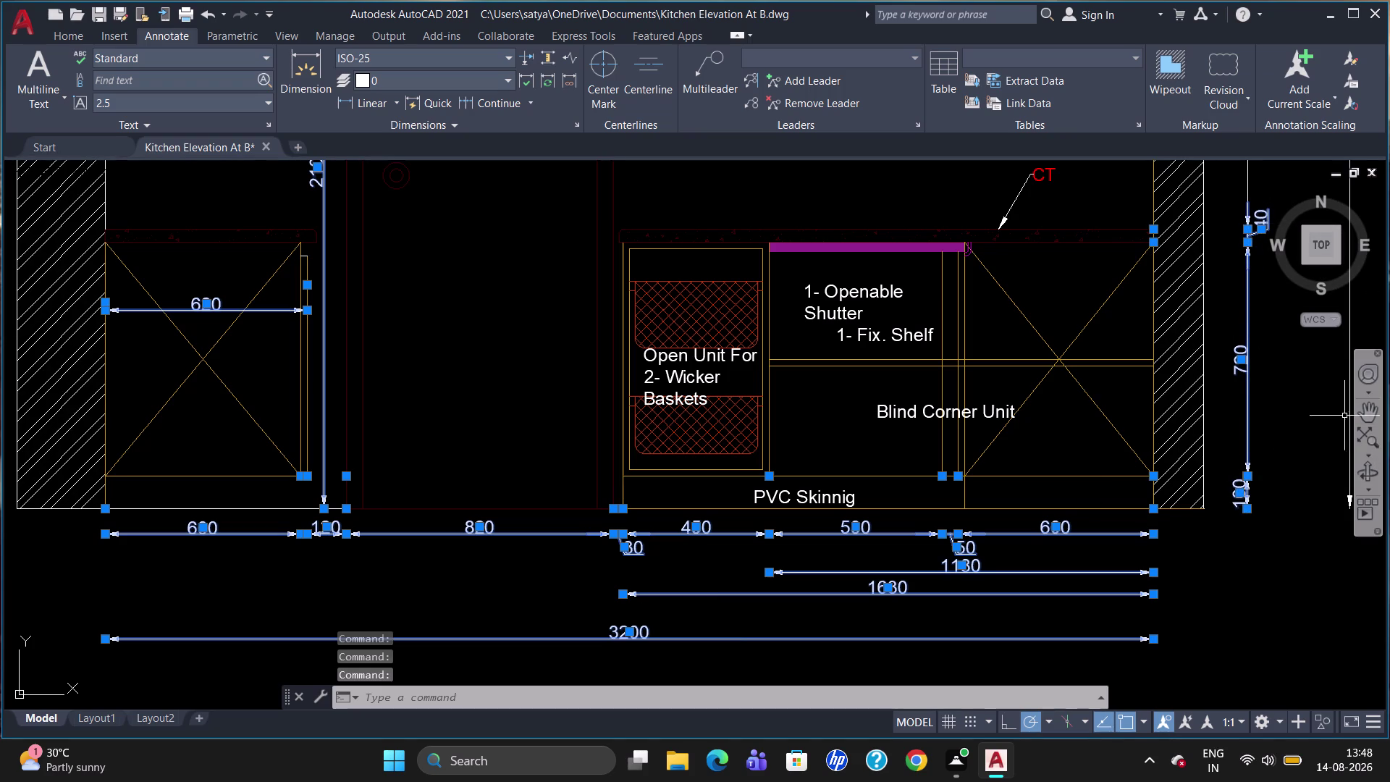
click(1352, 340)
scroll(down, 3)
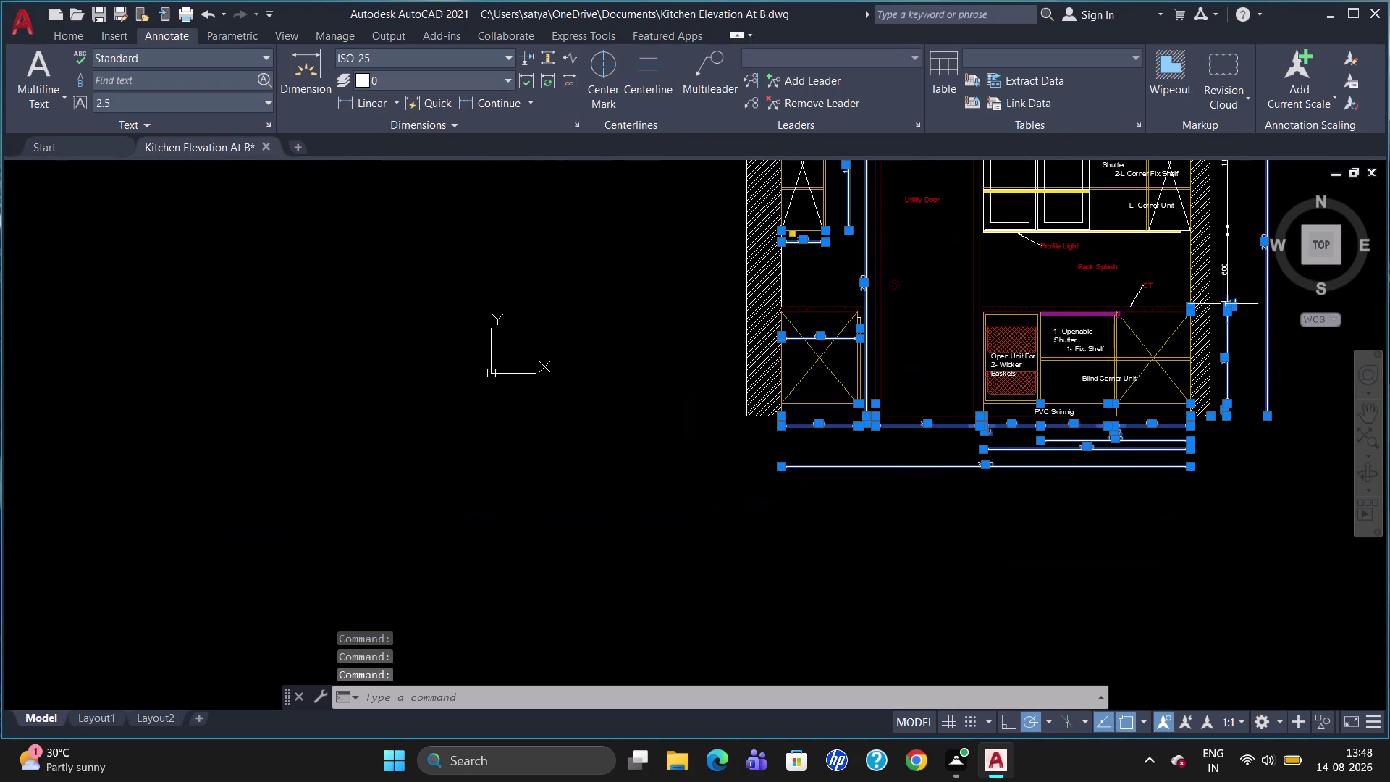
scroll(up, 3)
scroll(down, 3)
click(1220, 295)
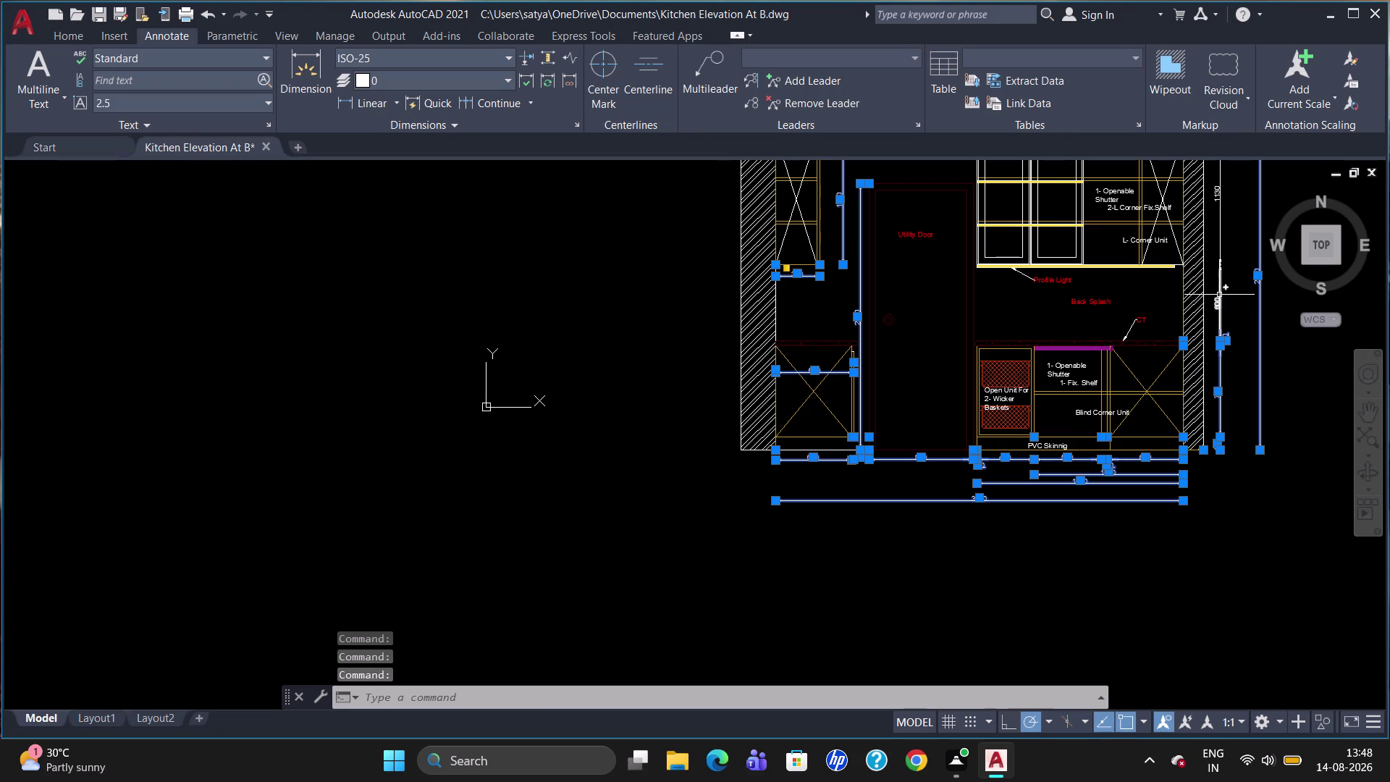
click(1220, 219)
scroll(up, 3)
scroll(down, 3)
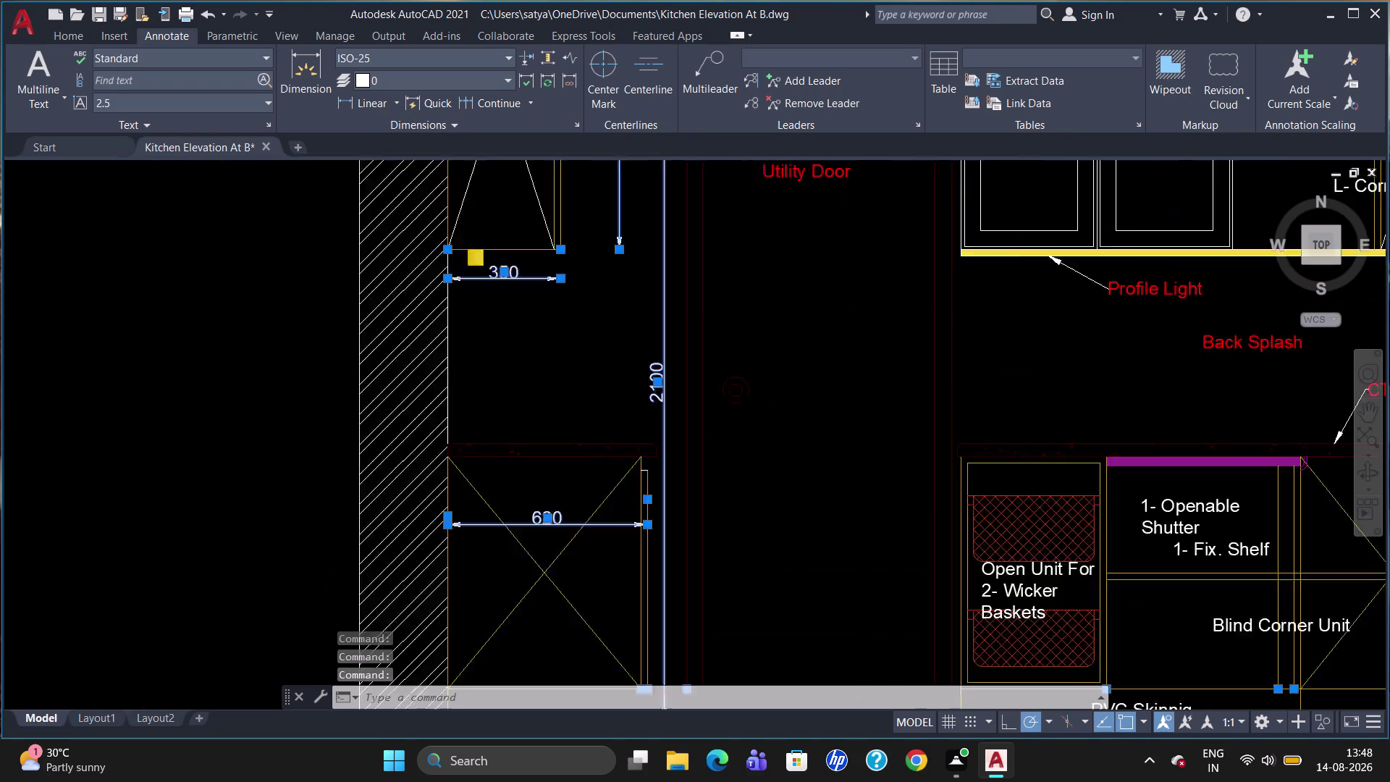
scroll(down, 3)
scroll(up, 3)
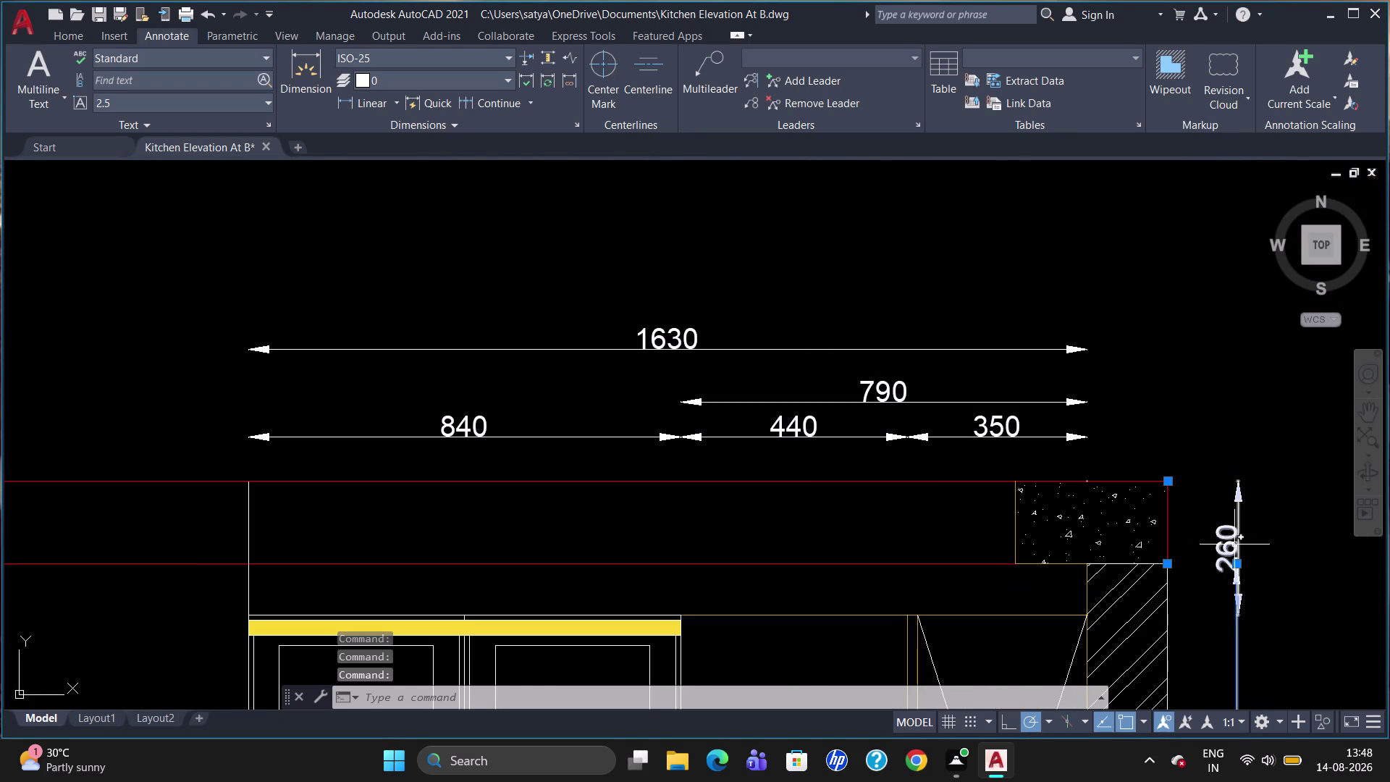
click(1233, 542)
click(787, 434)
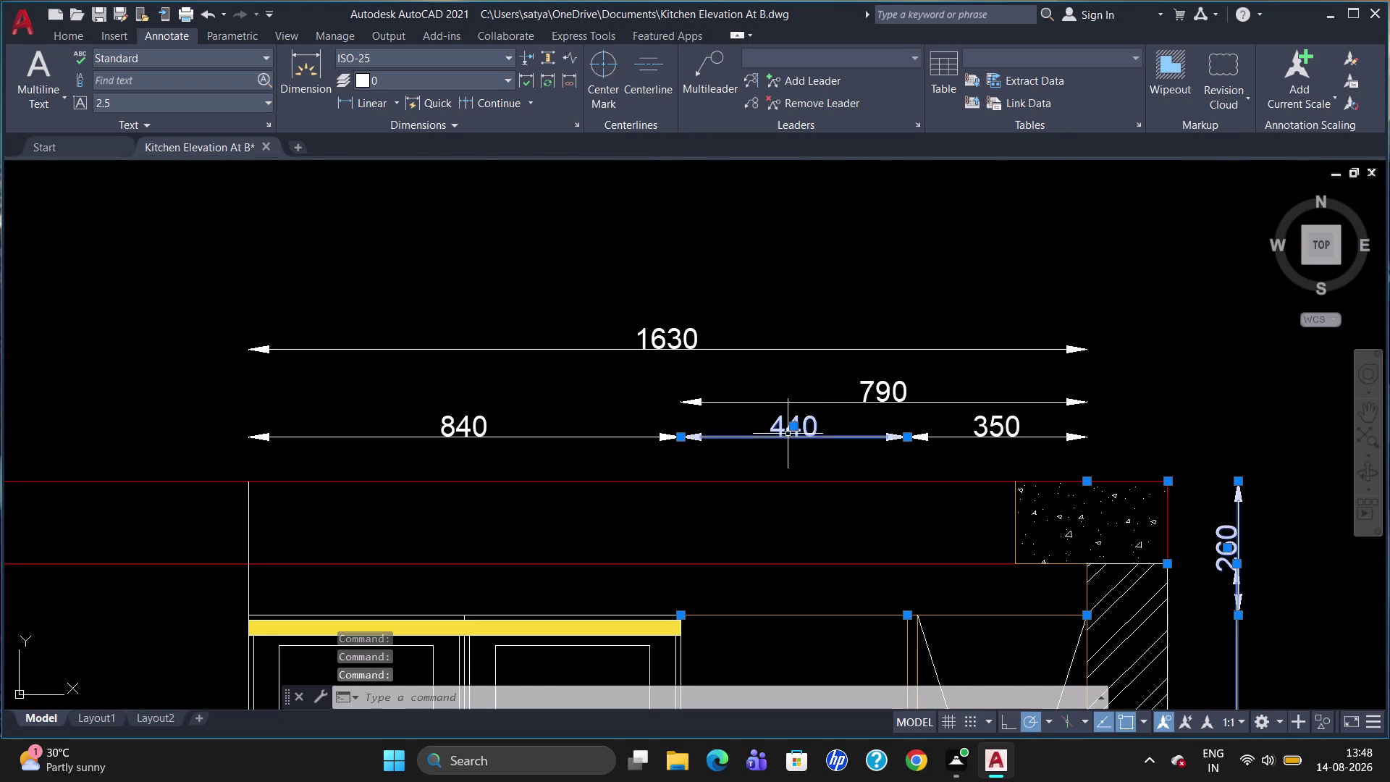
click(878, 387)
click(664, 339)
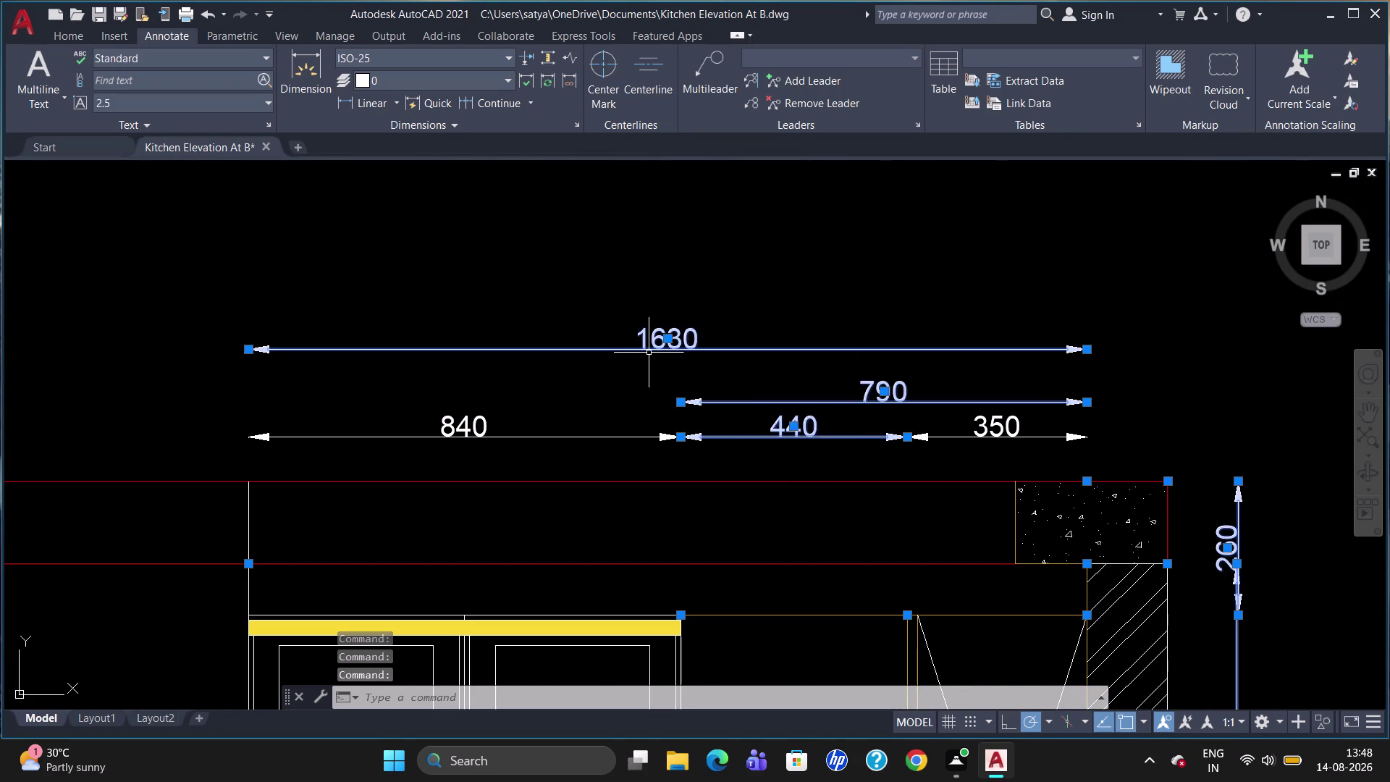
click(463, 428)
click(1009, 431)
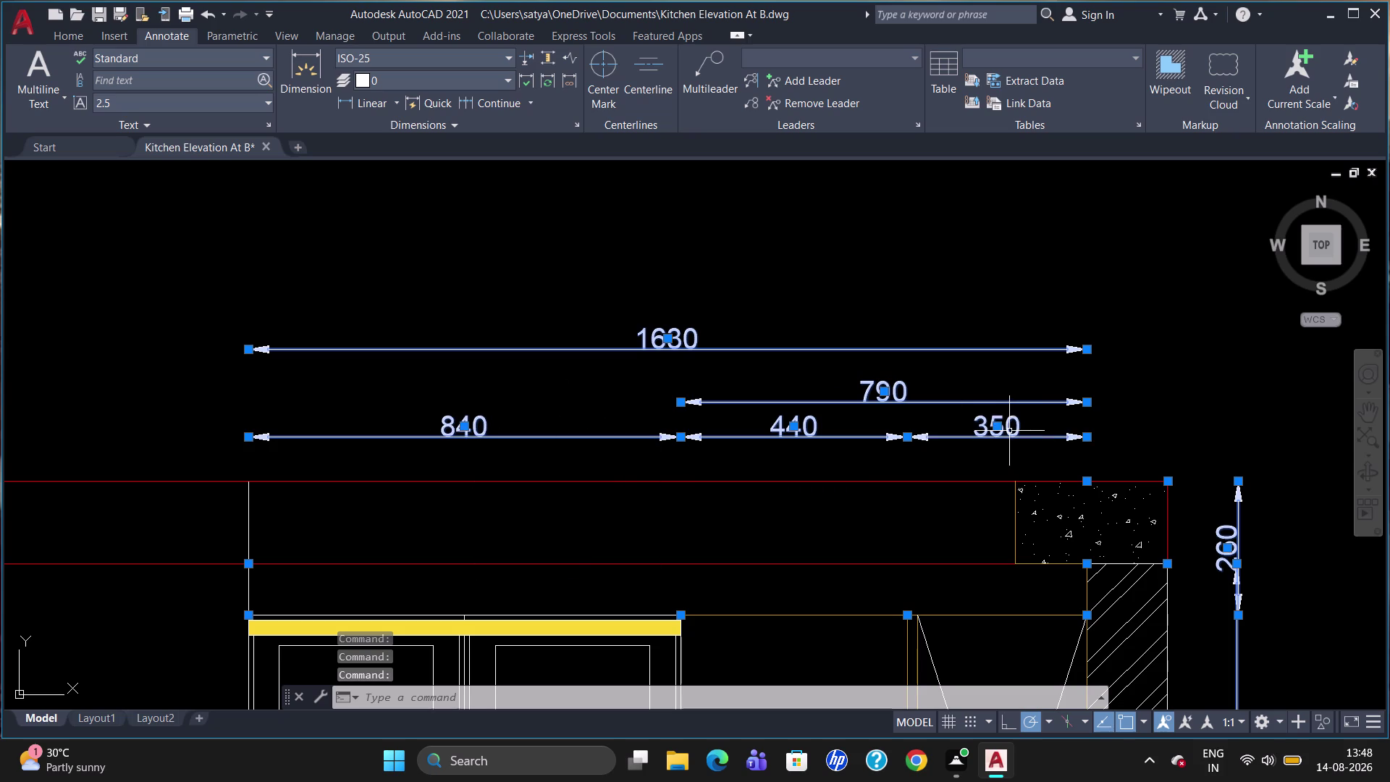
scroll(down, 3)
click(334, 487)
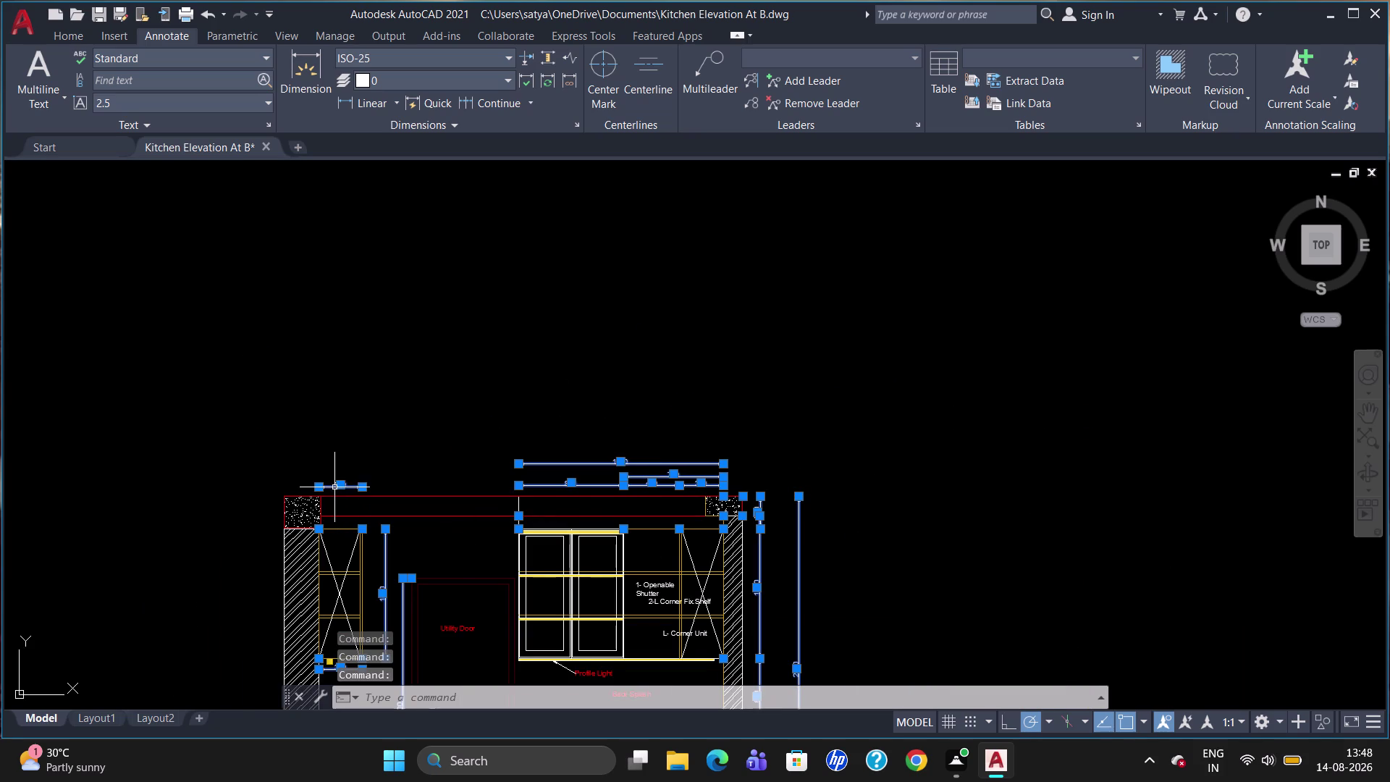
right_click(436, 427)
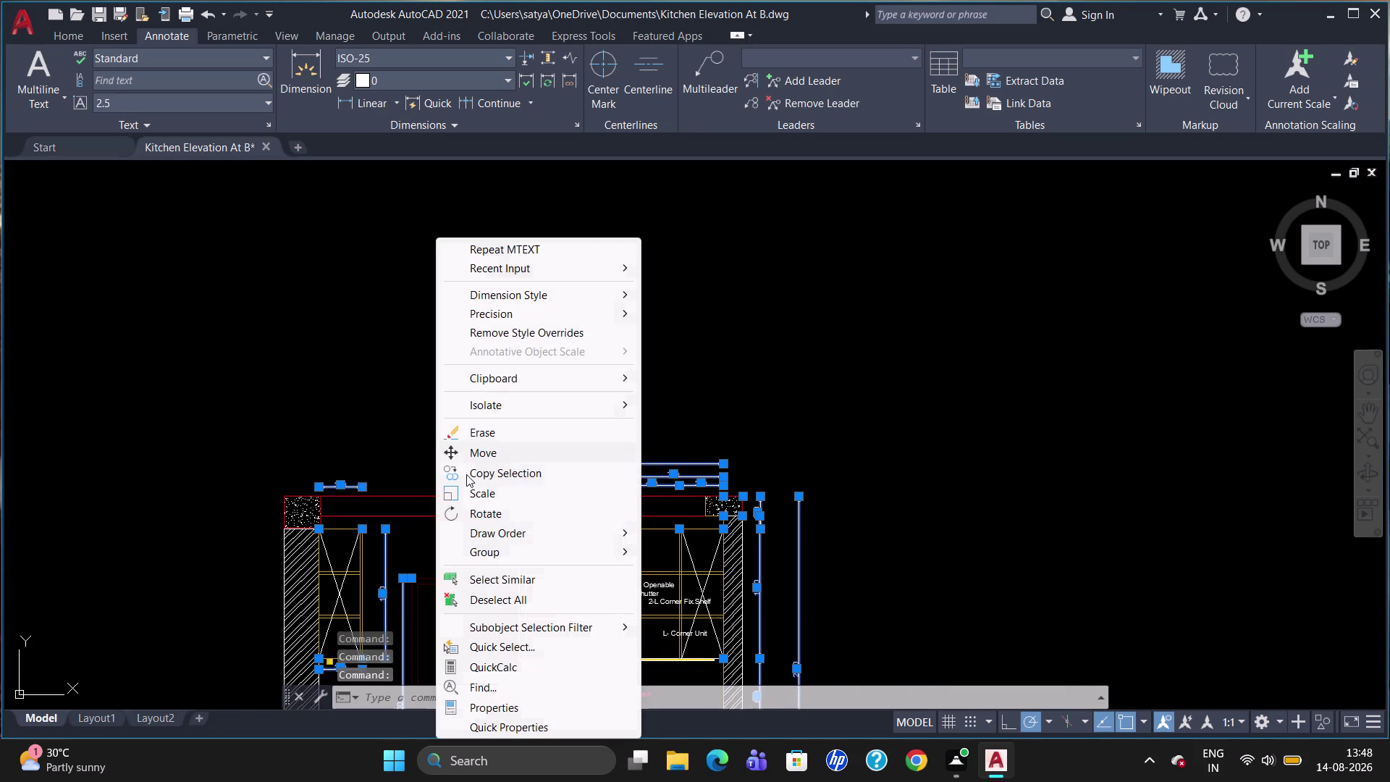
Make the selected dimensions' text colour red in Properties.
click(522, 706)
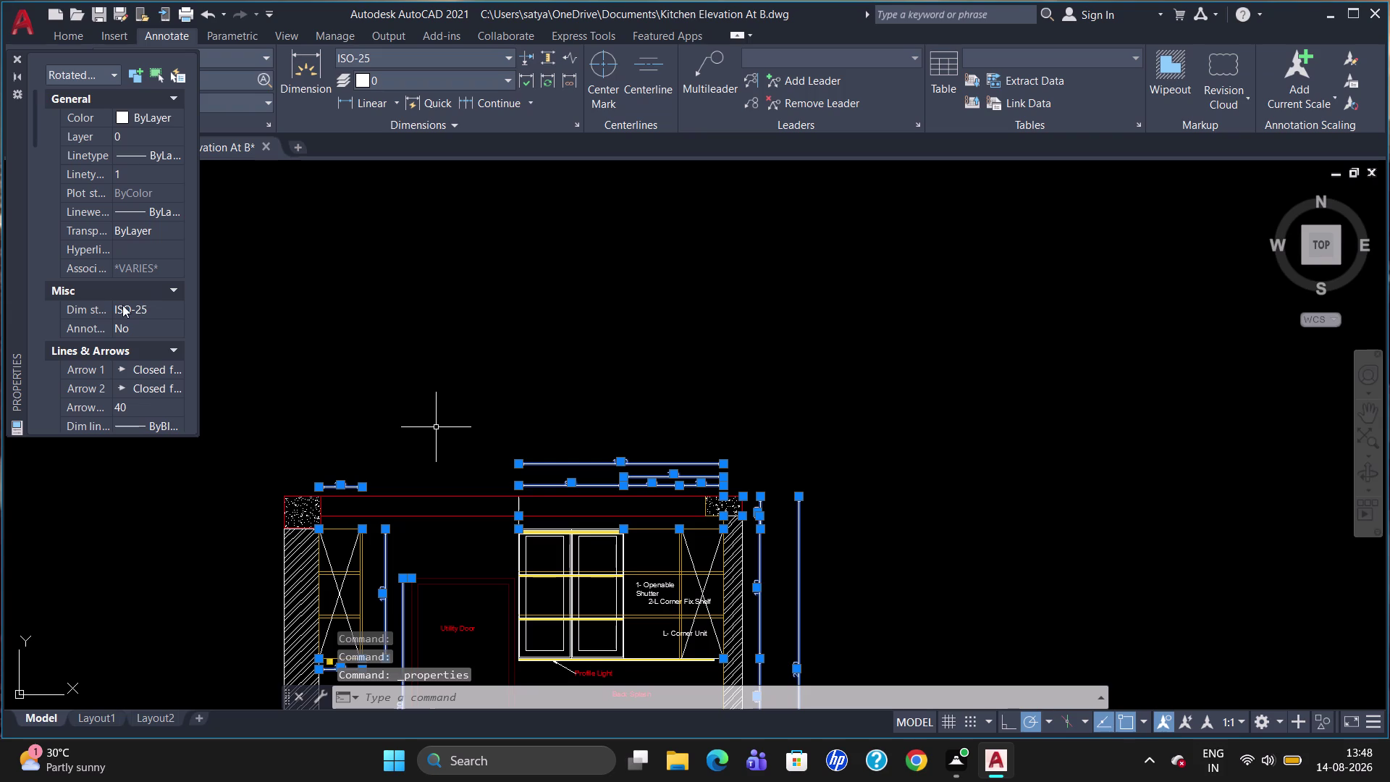
scroll(down, 3)
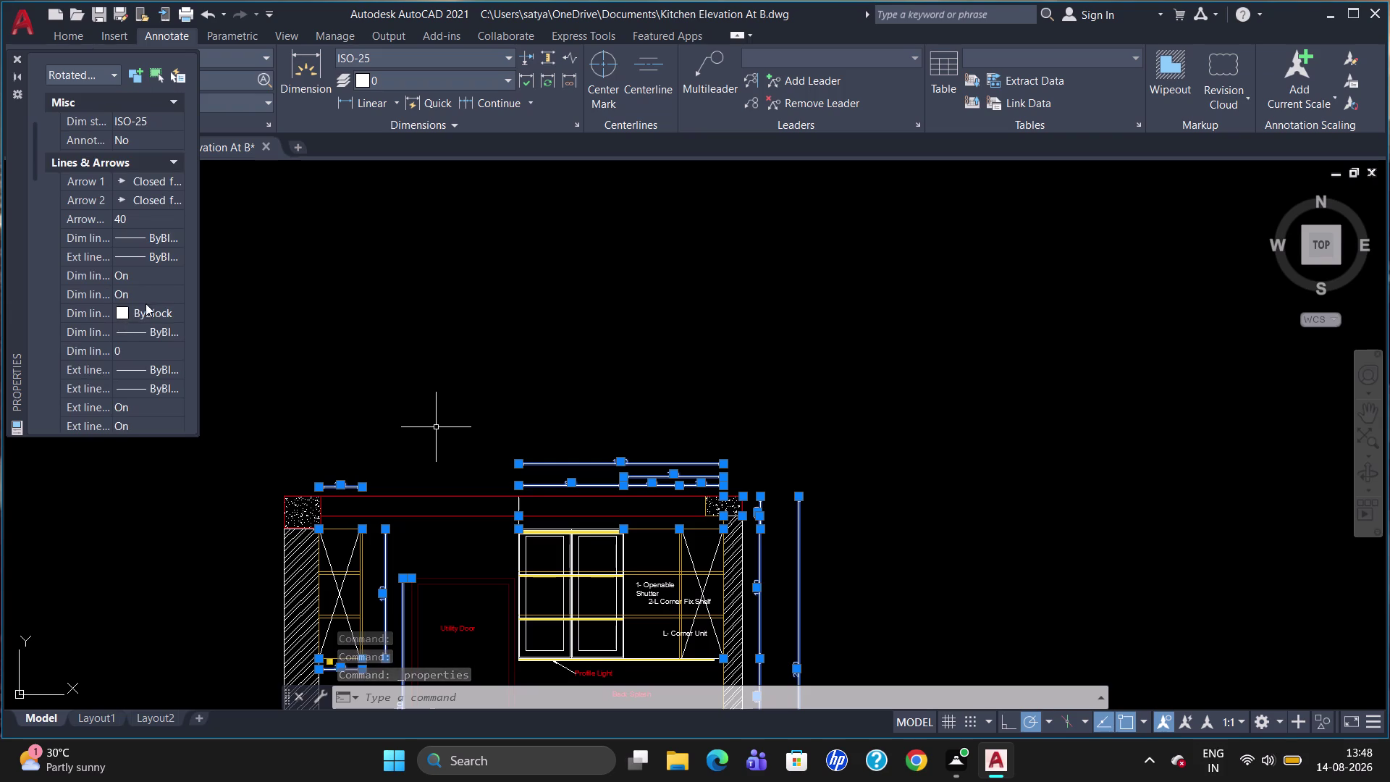
scroll(down, 3)
scroll(down, 3)
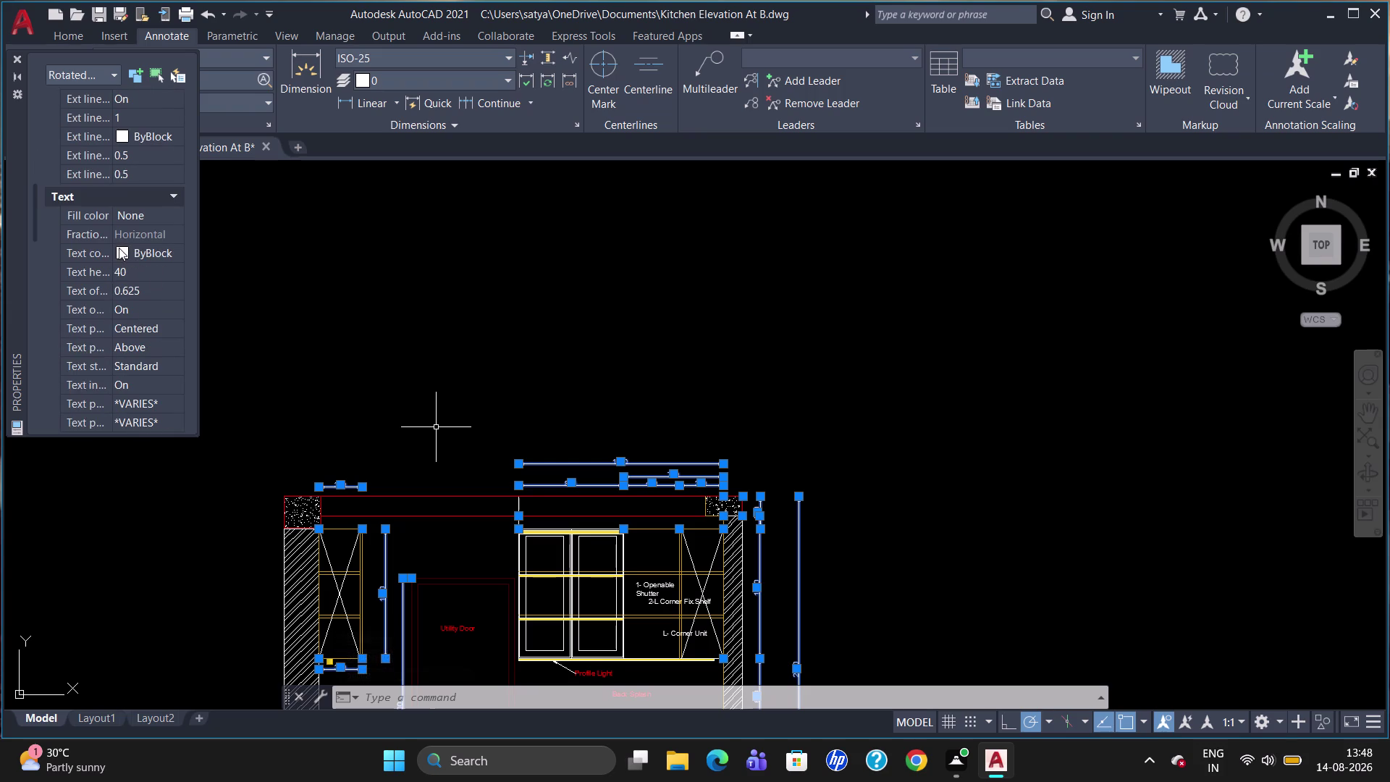
click(119, 246)
click(124, 249)
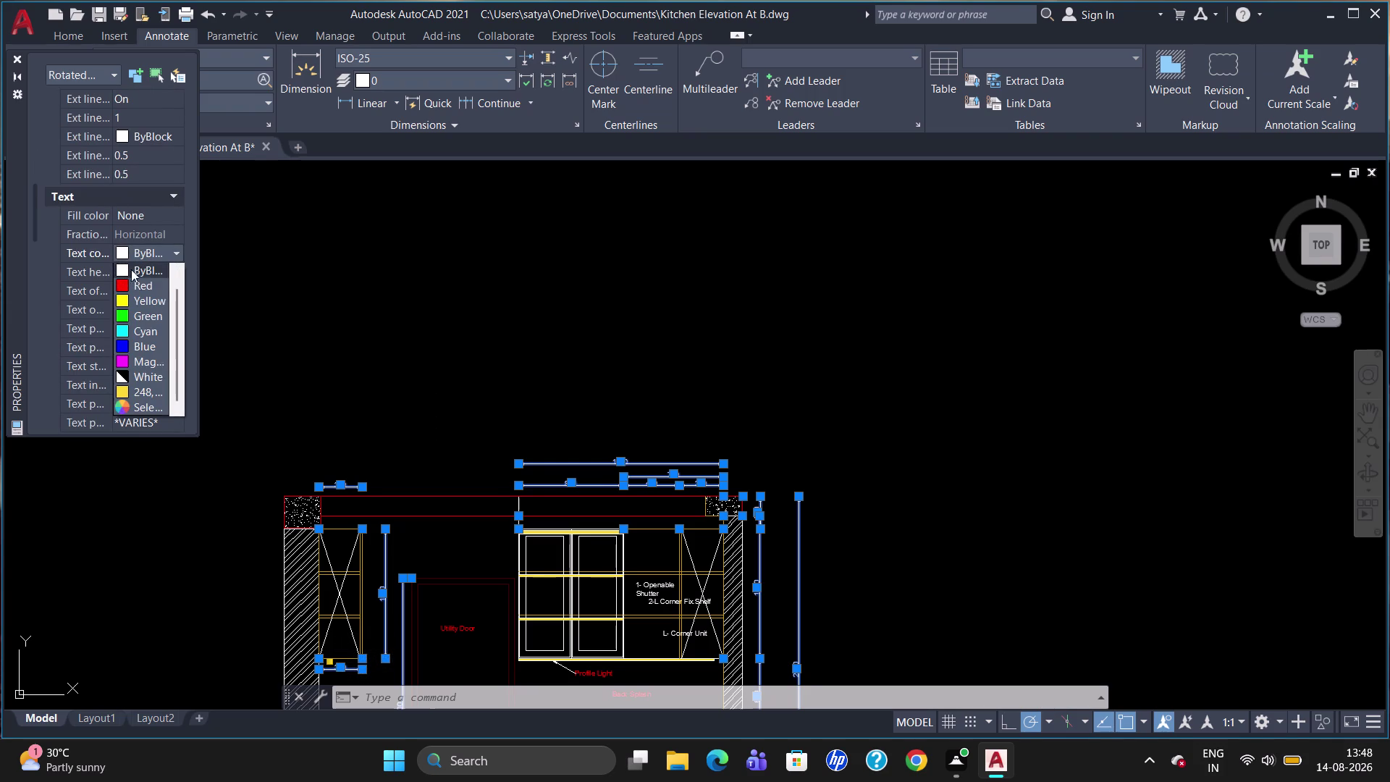
click(133, 282)
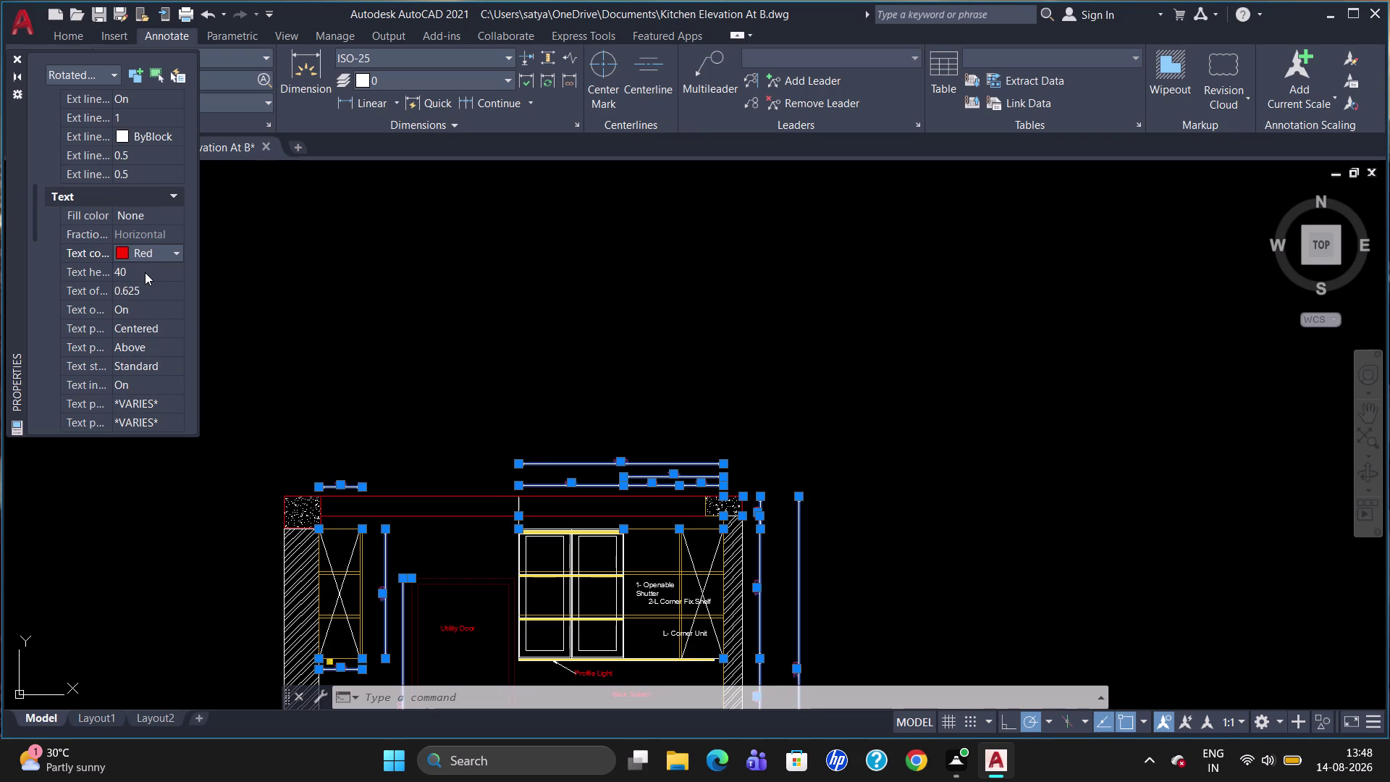
Centre the dimension text vertically on the dimension line.
scroll(down, 3)
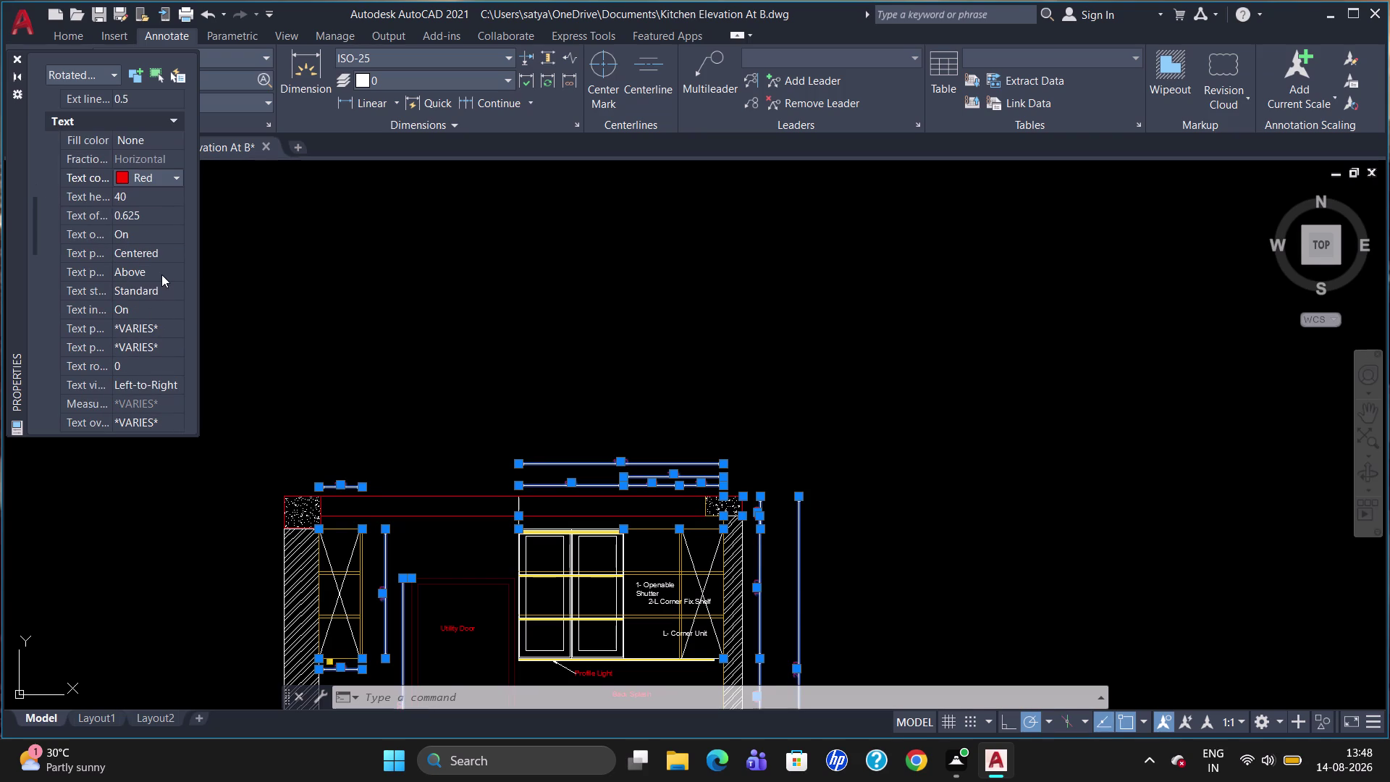
click(165, 277)
click(177, 271)
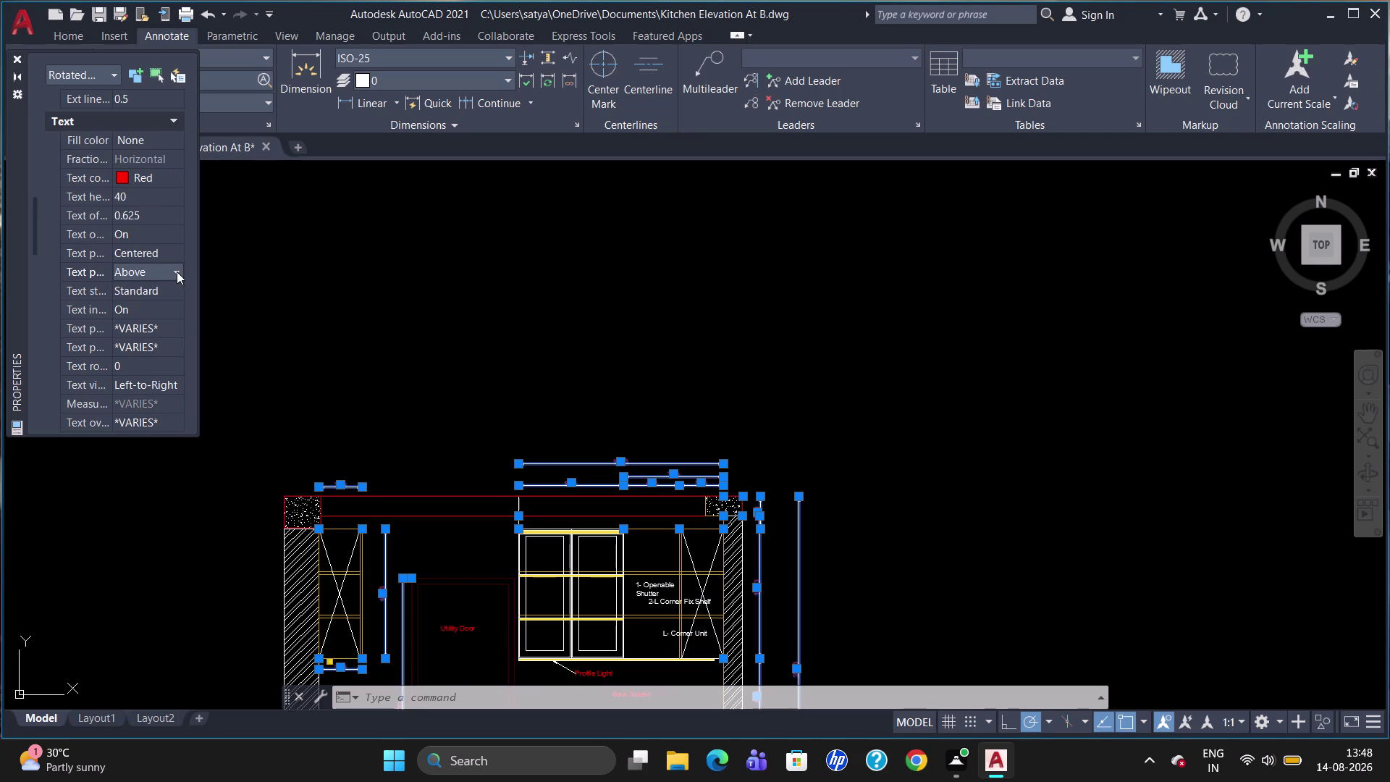
click(163, 287)
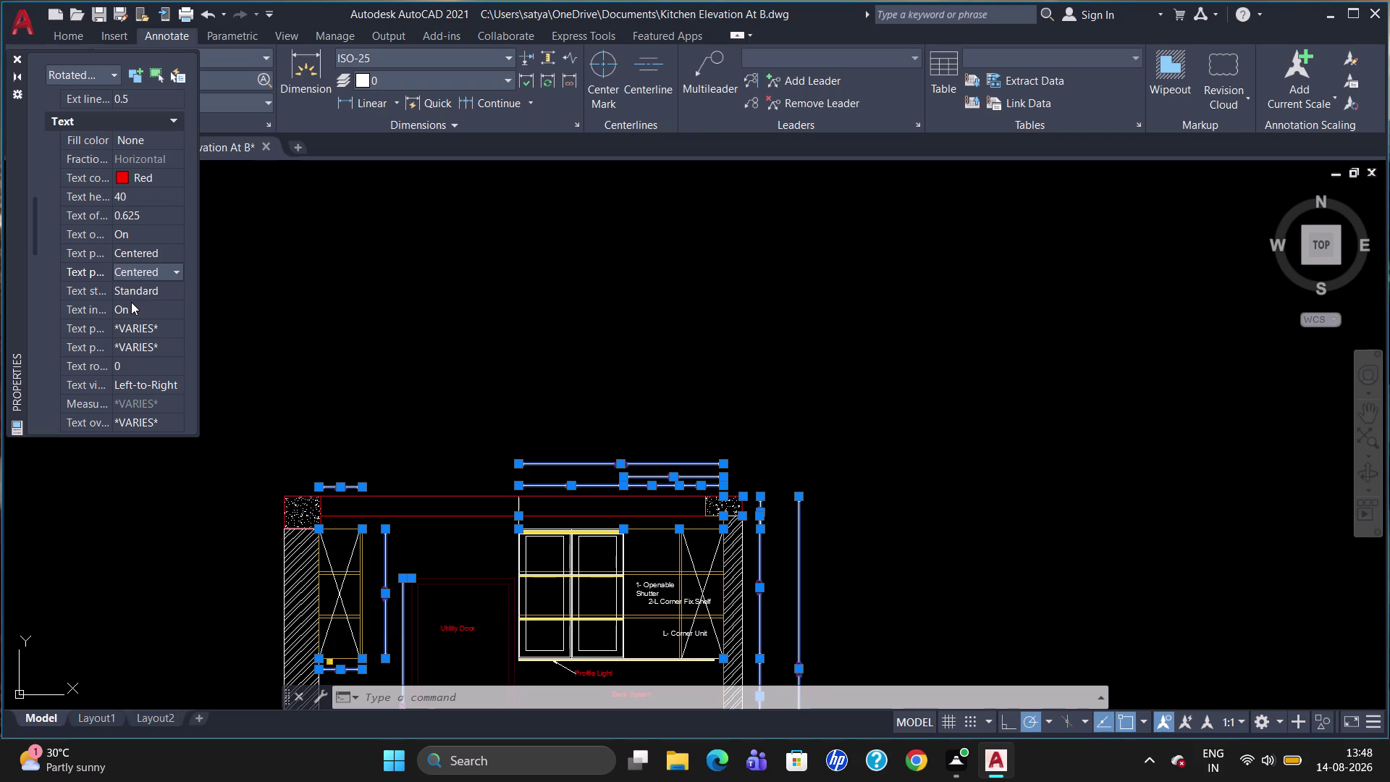
Set the dimension line colour to a dark grey index colour, then close Properties and deselect.
scroll(down, 3)
scroll(down, 3)
scroll(down, 3)
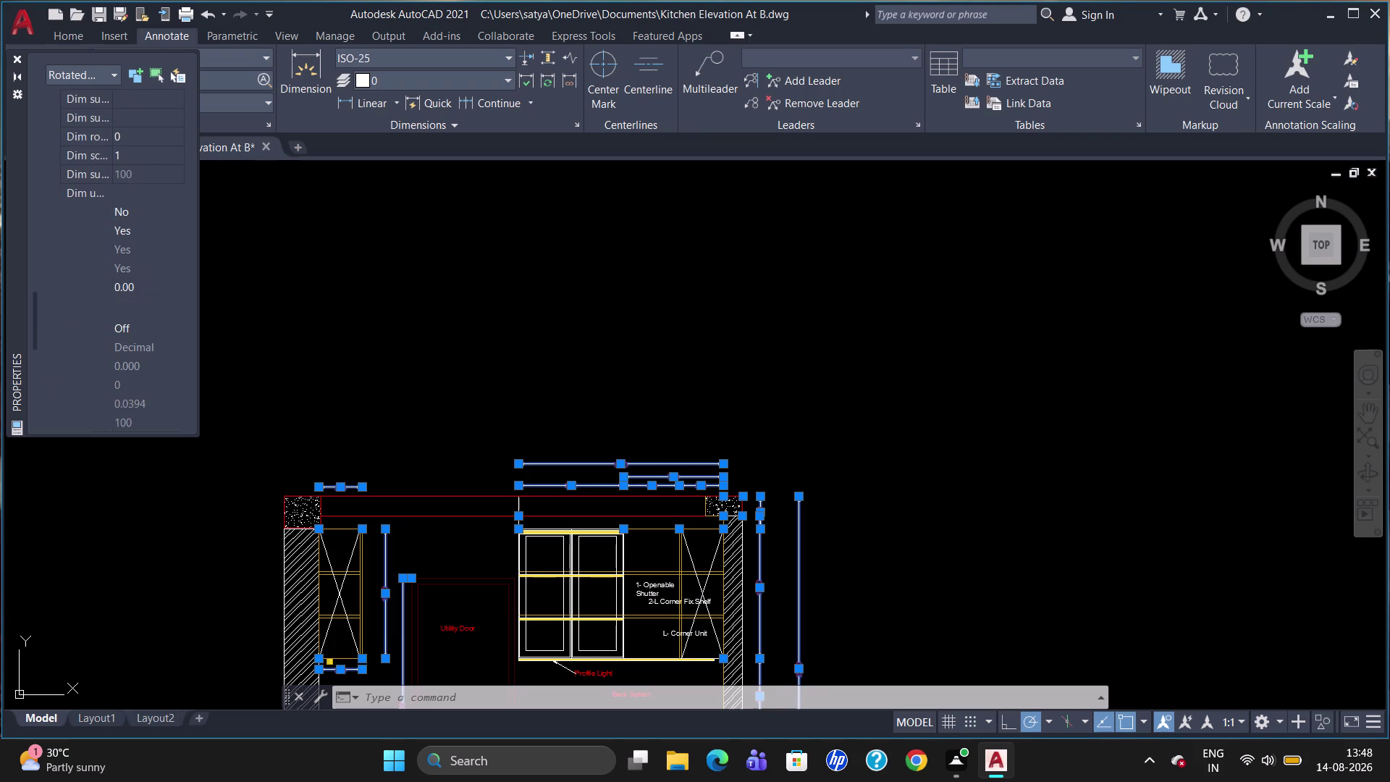
scroll(down, 3)
scroll(down, 3)
scroll(up, 3)
scroll(up, 3)
scroll(up, 3)
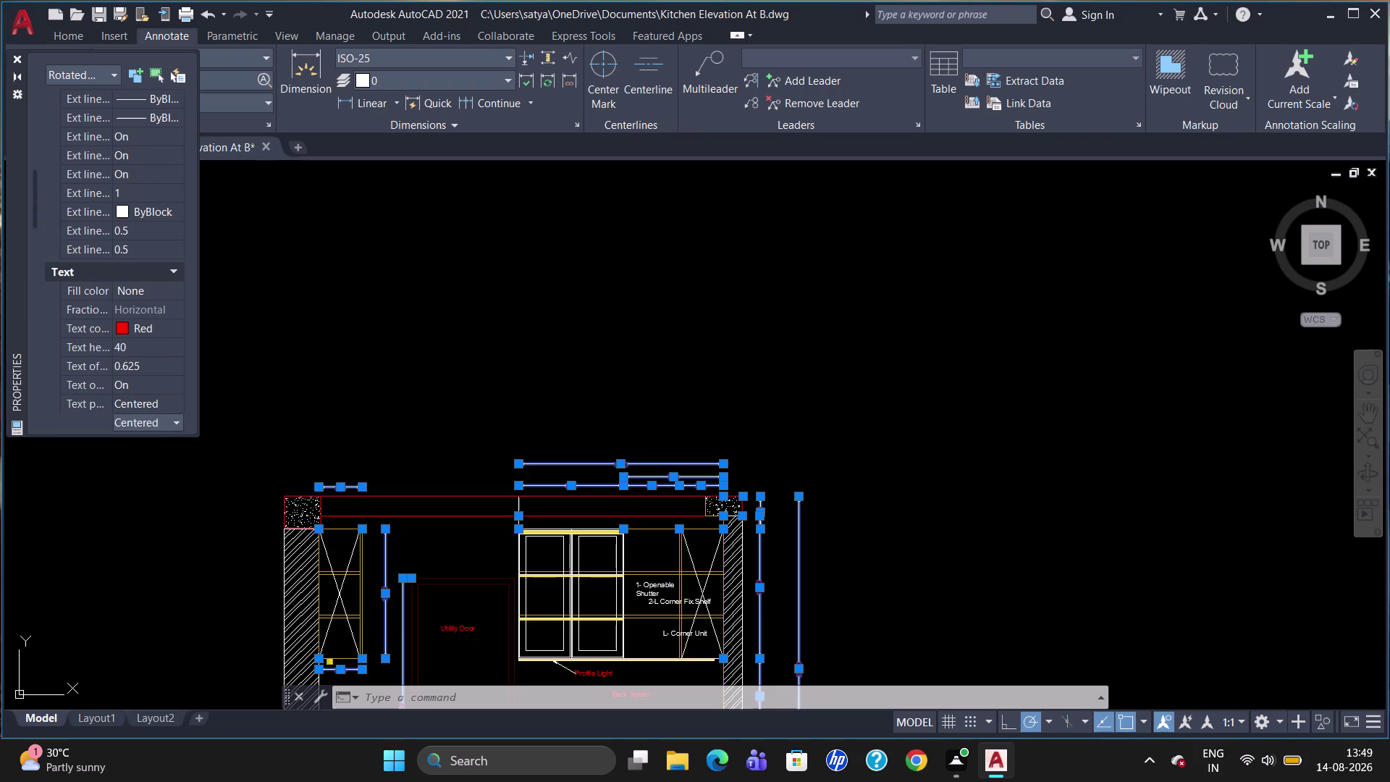
scroll(up, 3)
scroll(up, 3)
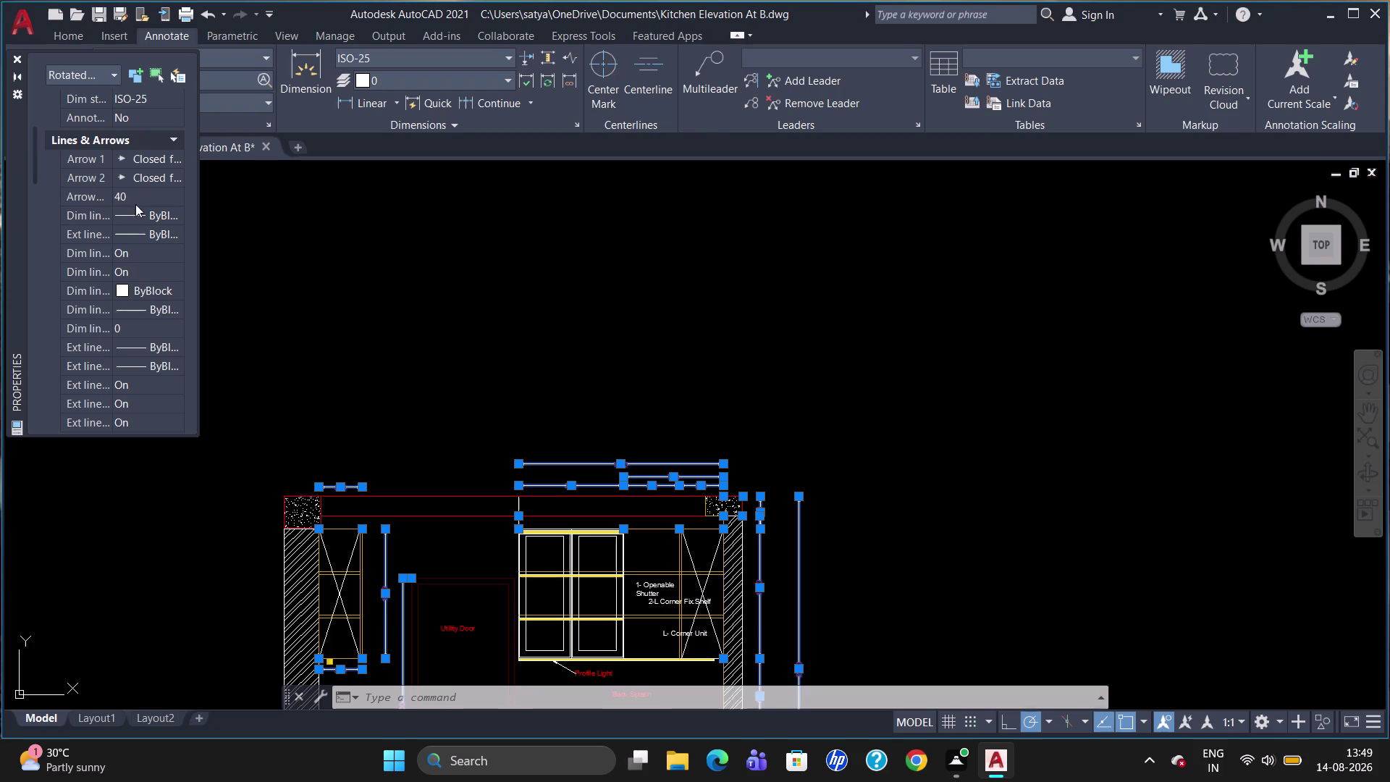
click(117, 292)
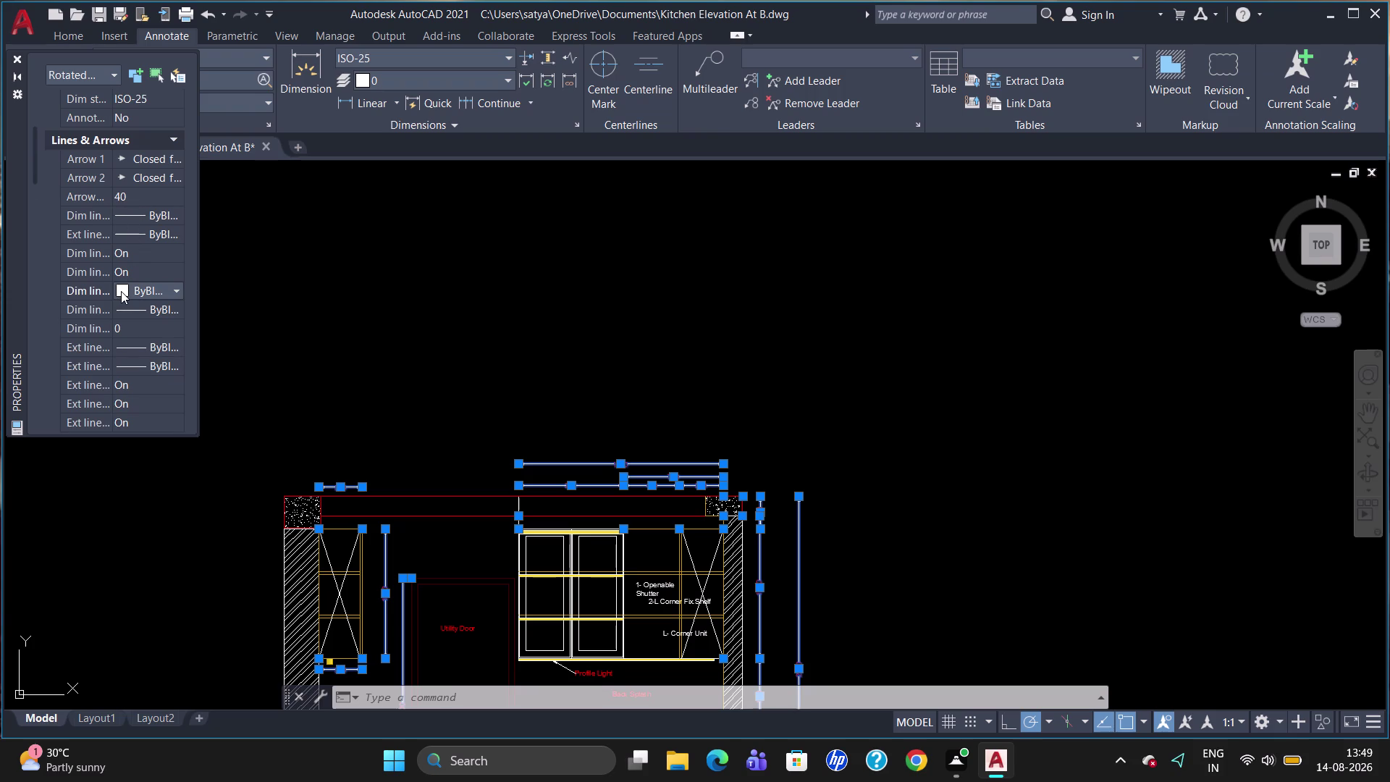
click(124, 291)
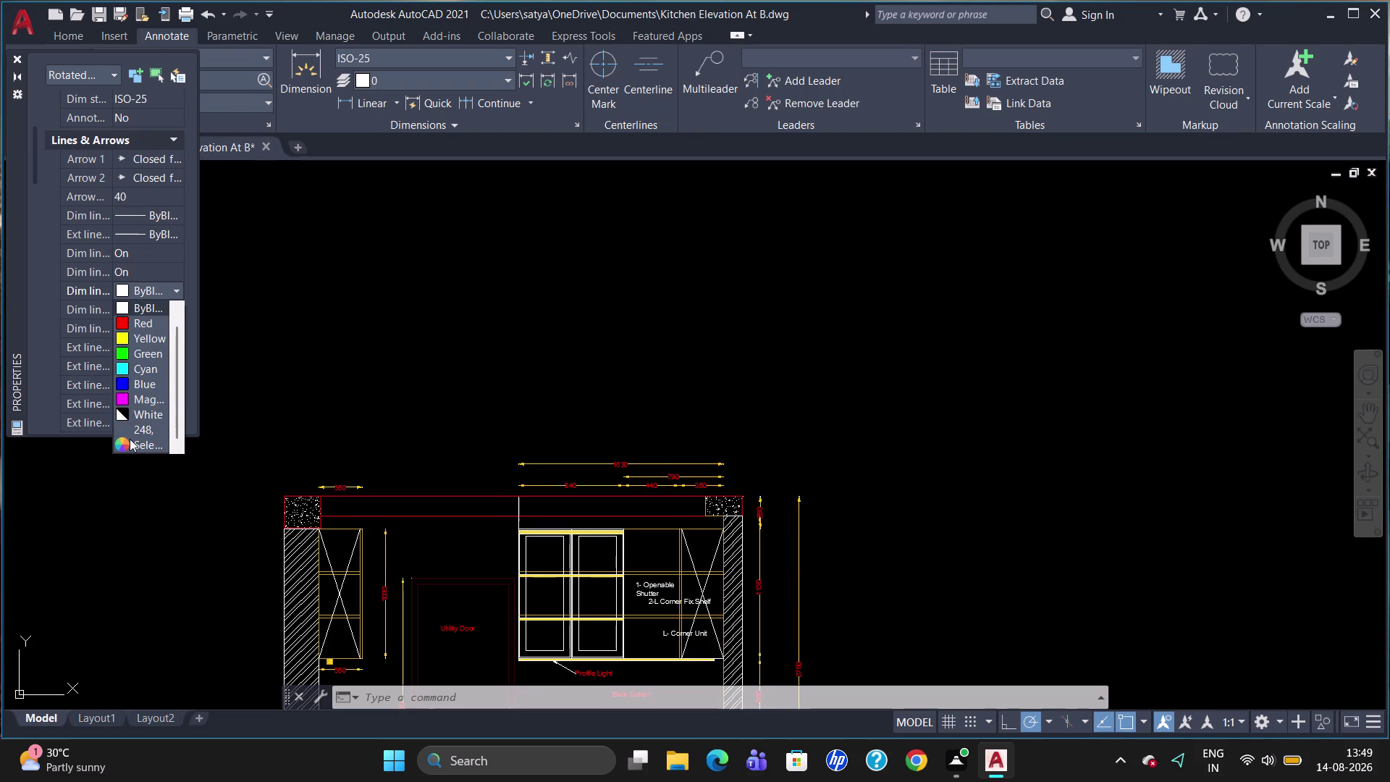
scroll(down, 3)
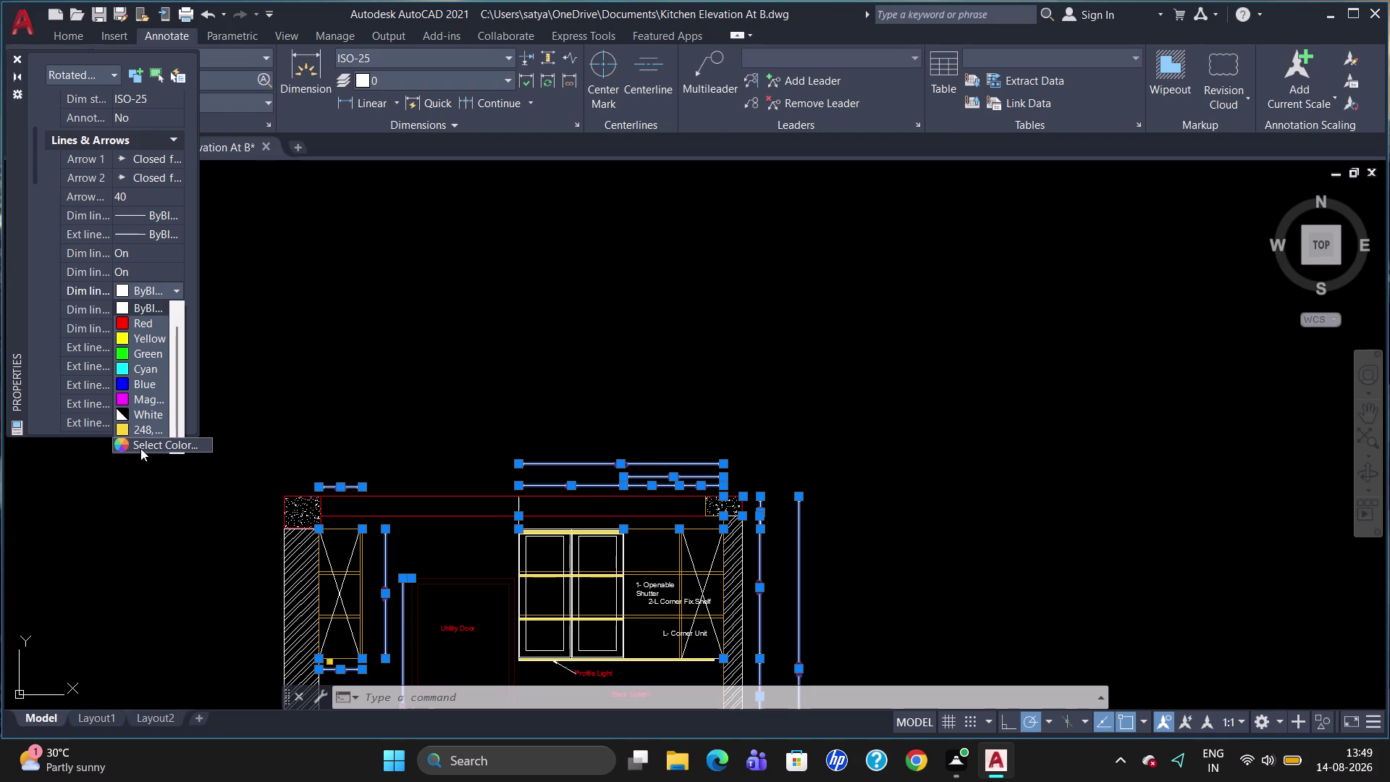
click(141, 447)
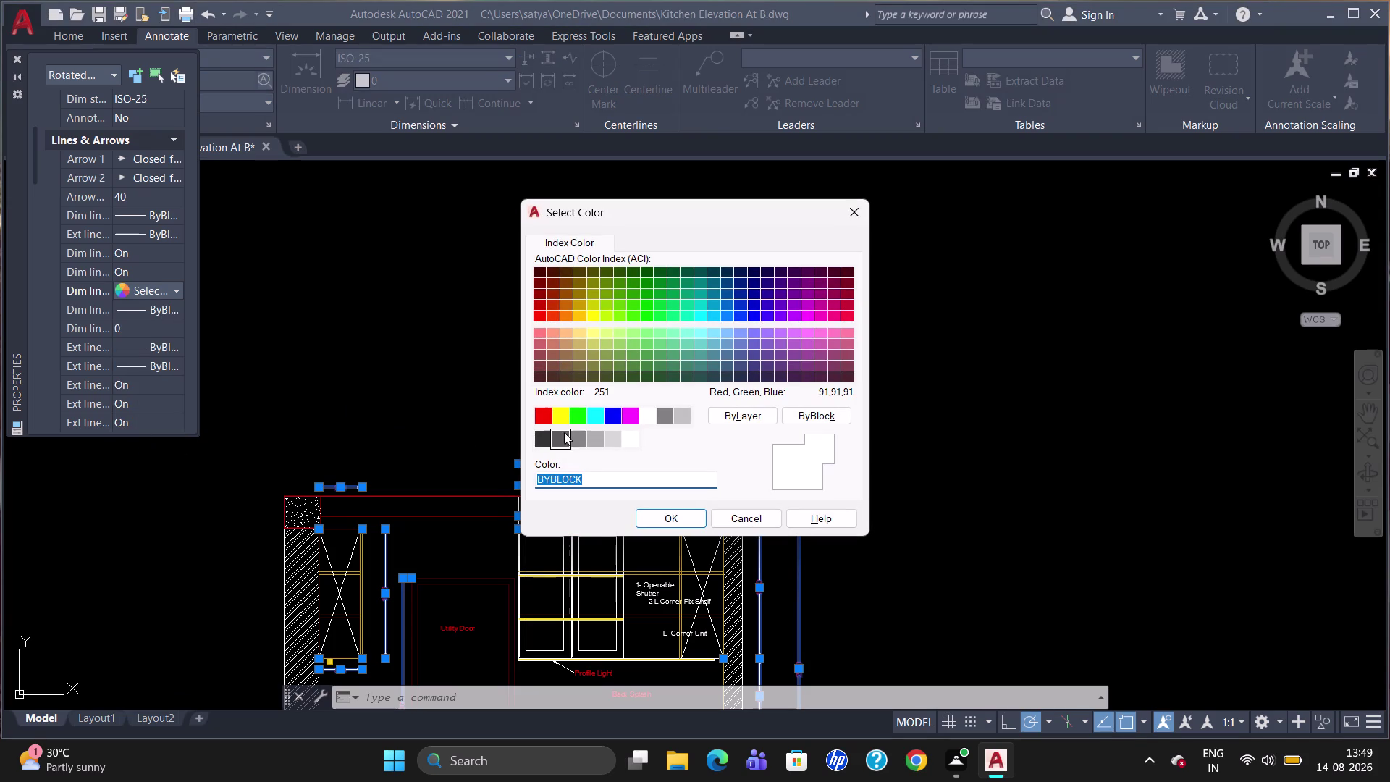
click(537, 438)
click(670, 524)
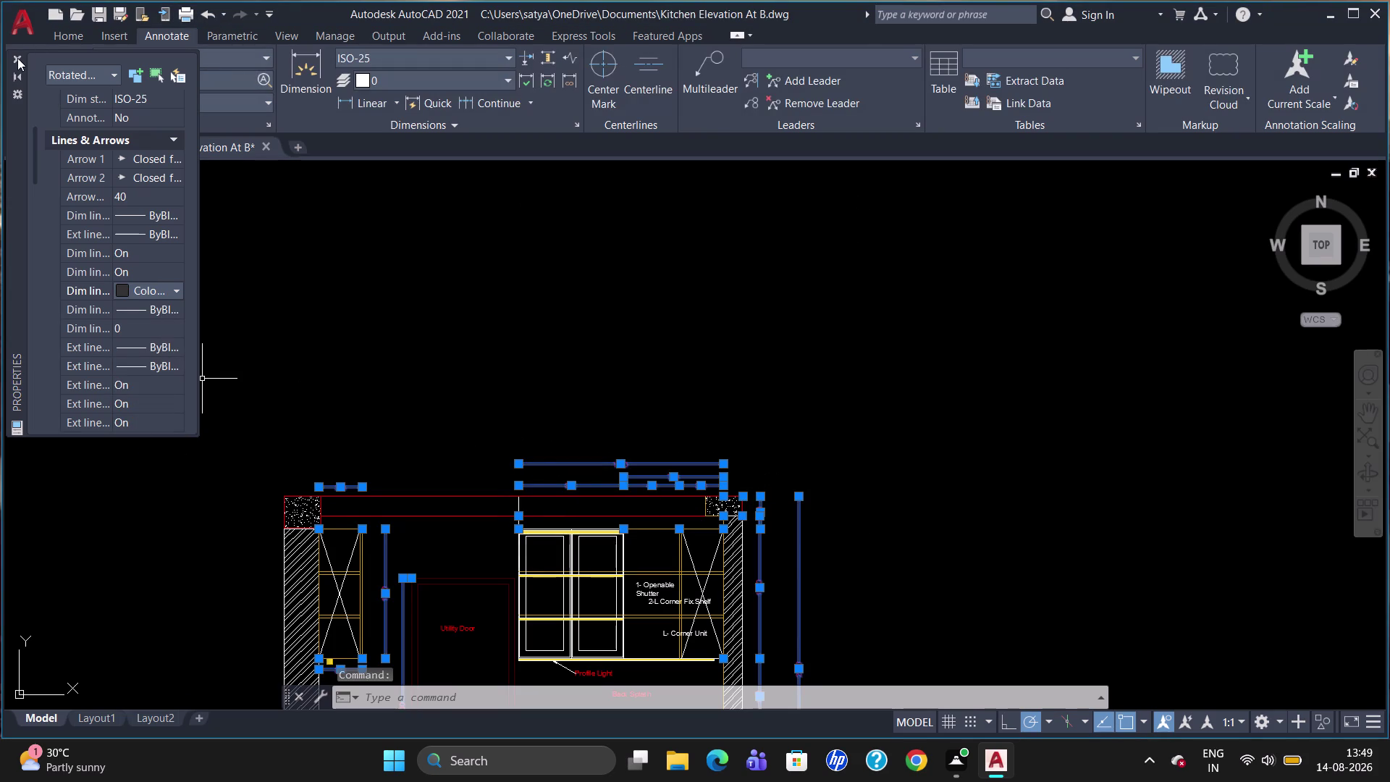
click(17, 58)
key(Escape)
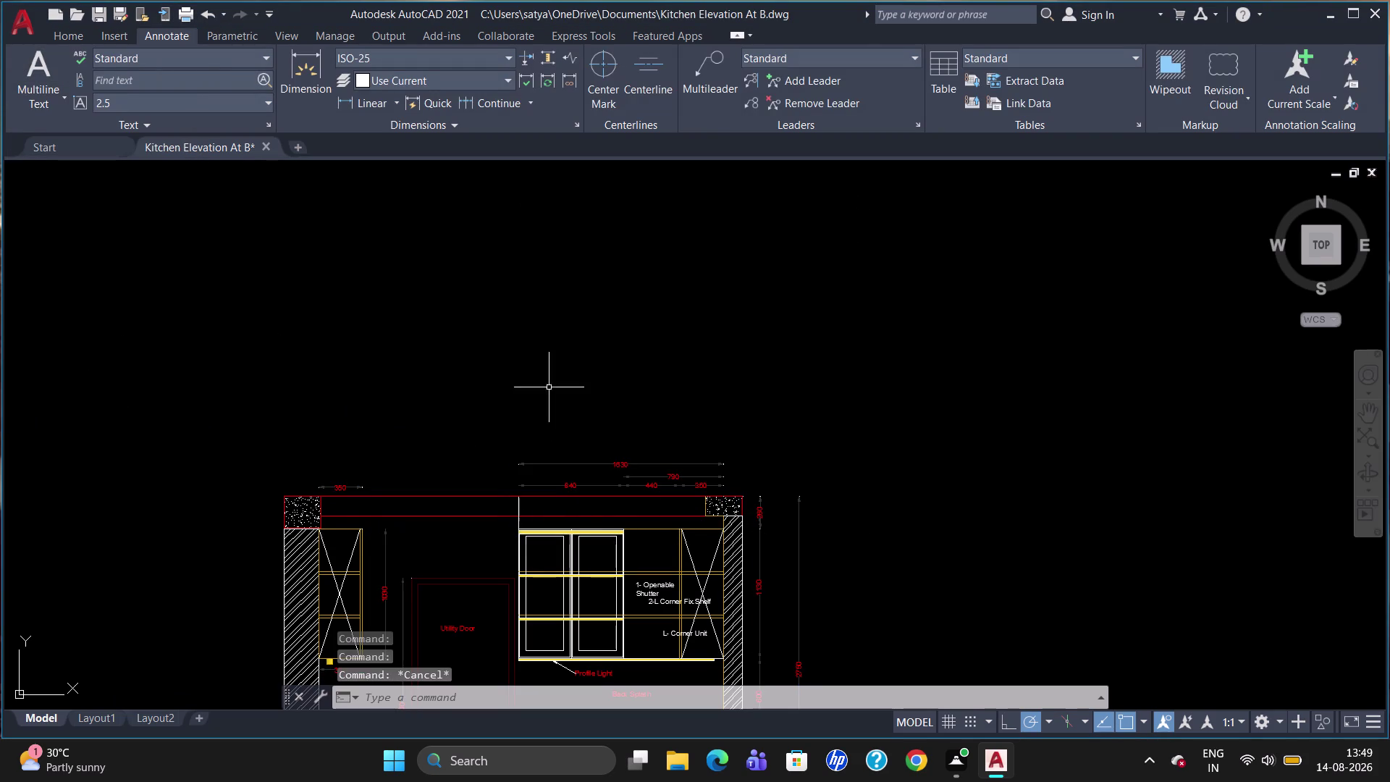
scroll(down, 3)
scroll(up, 3)
scroll(up, 3)
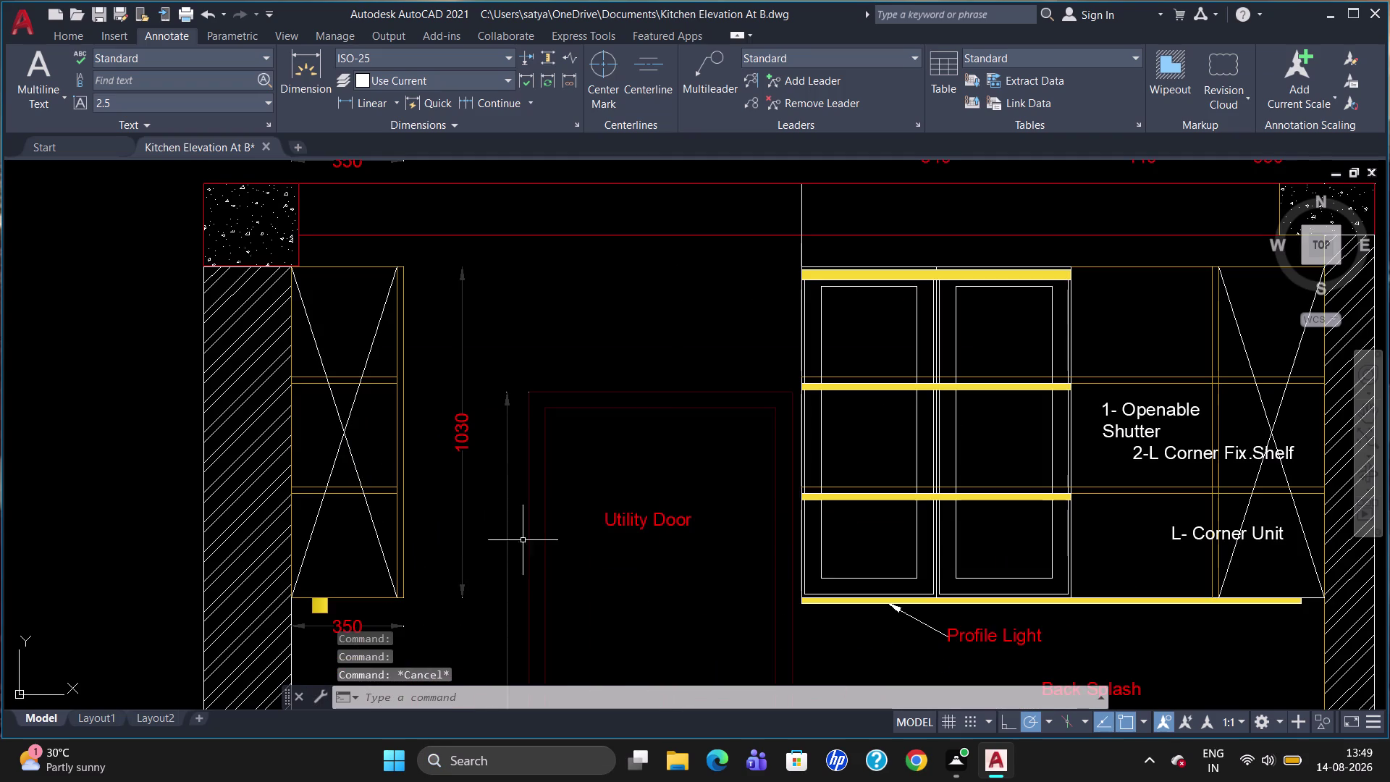
scroll(down, 3)
scroll(up, 3)
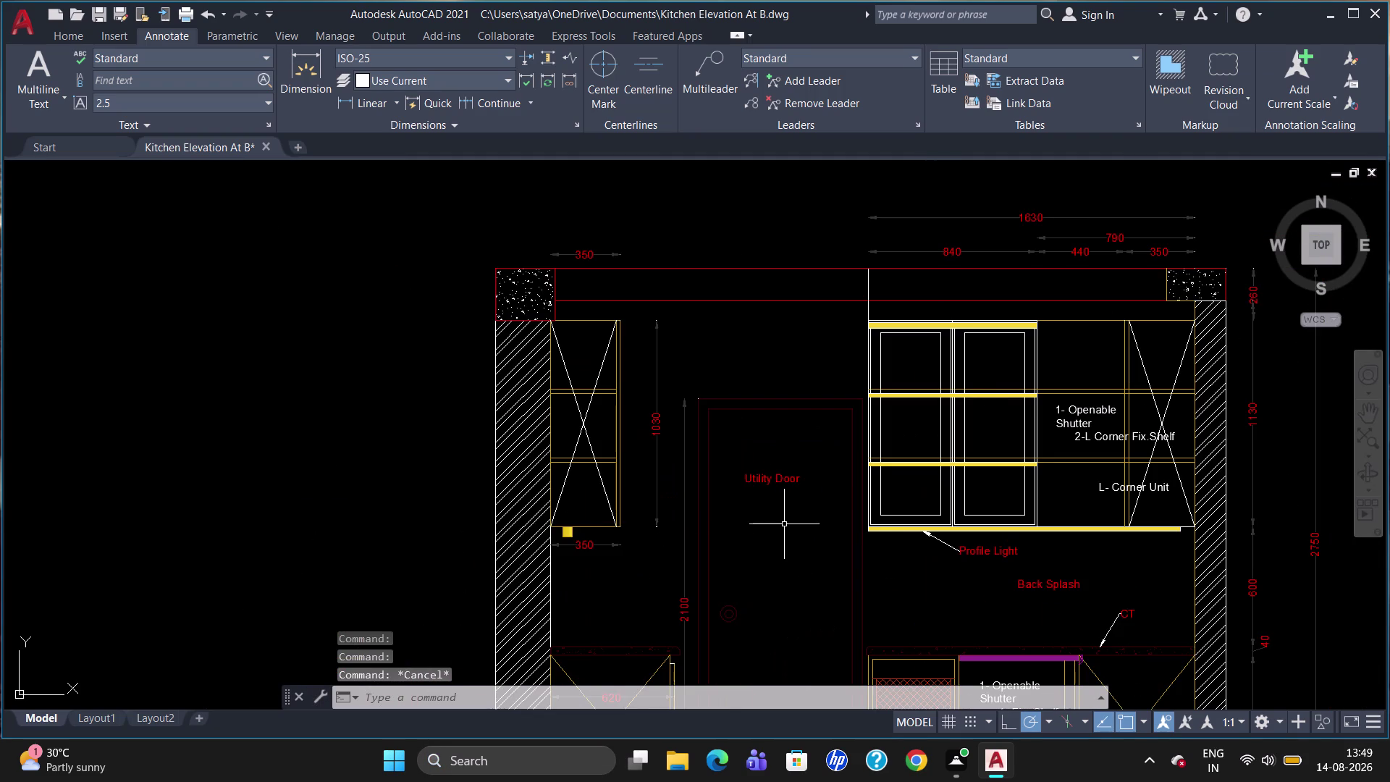
scroll(down, 3)
scroll(up, 3)
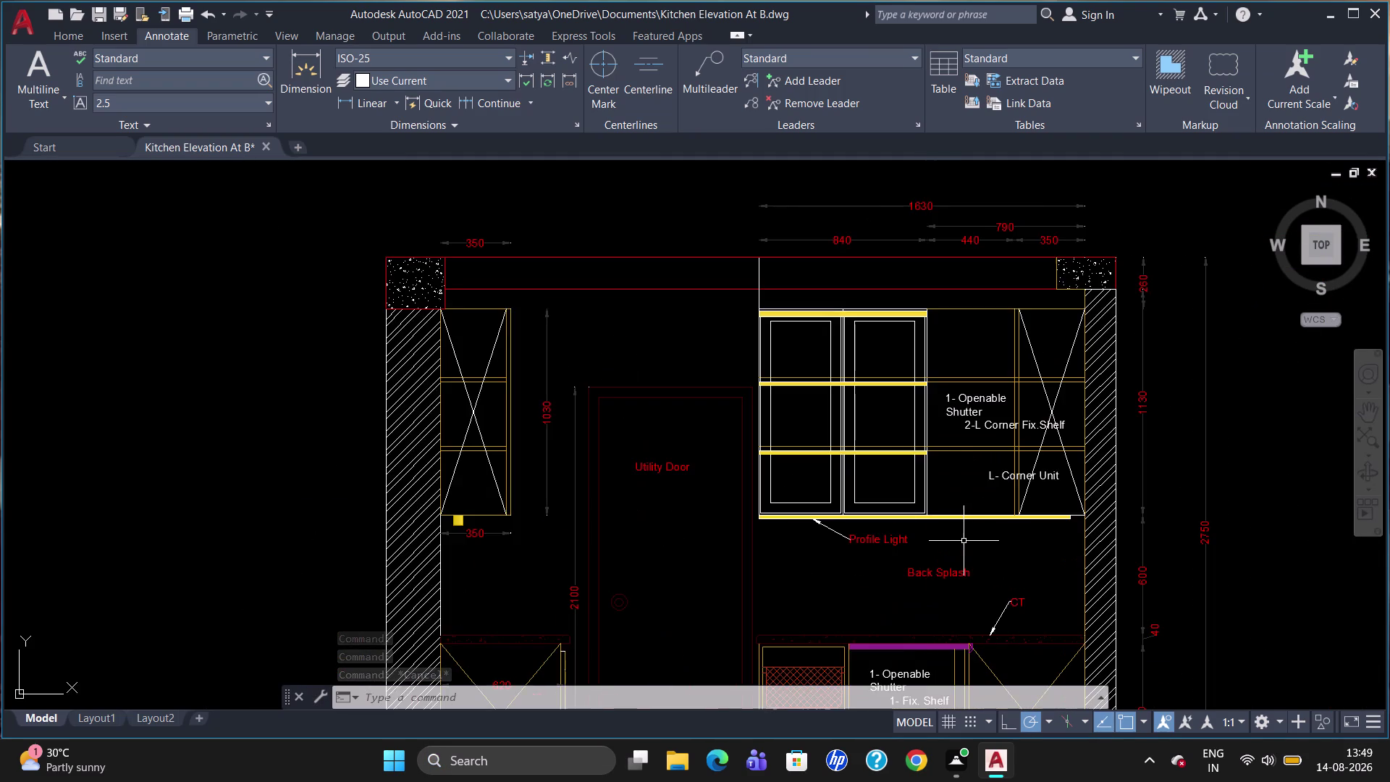
scroll(down, 3)
scroll(up, 3)
scroll(down, 3)
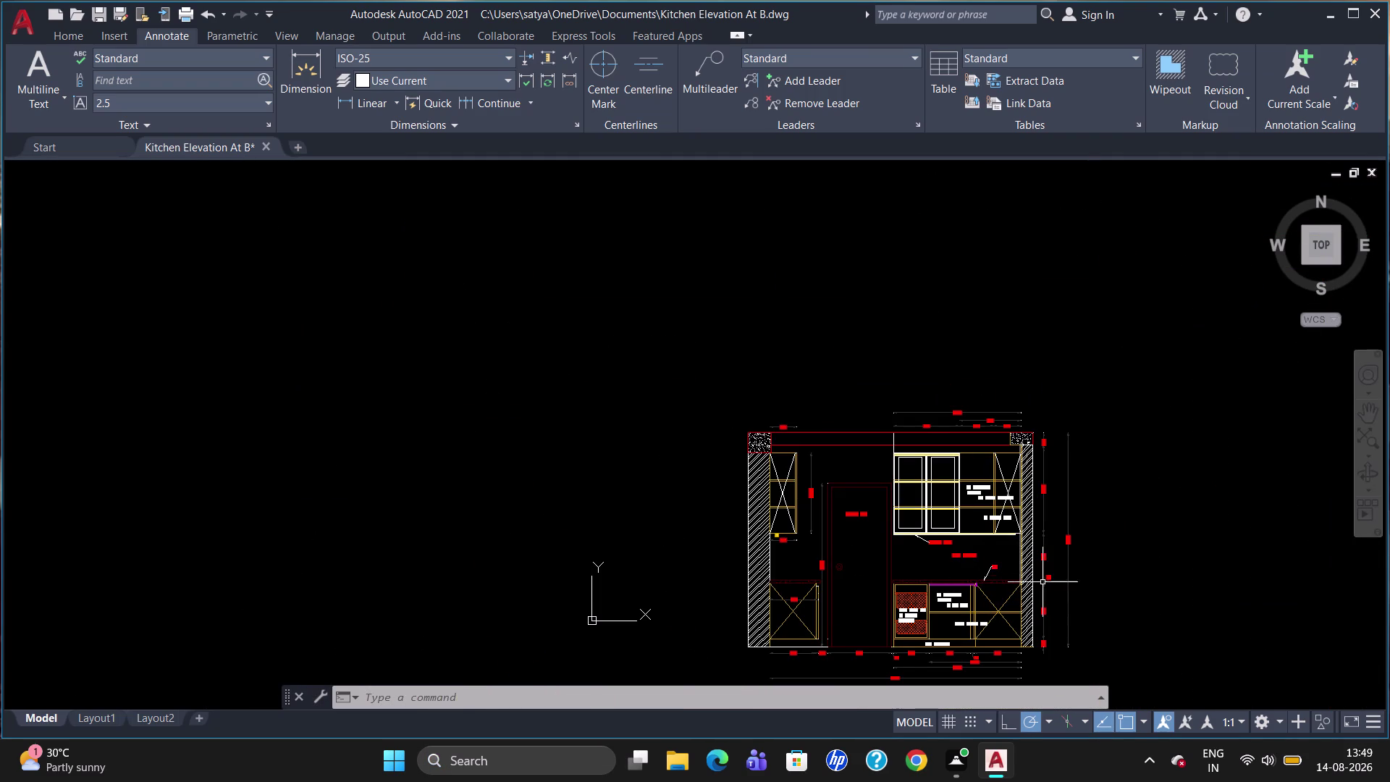
scroll(up, 3)
scroll(down, 3)
scroll(up, 3)
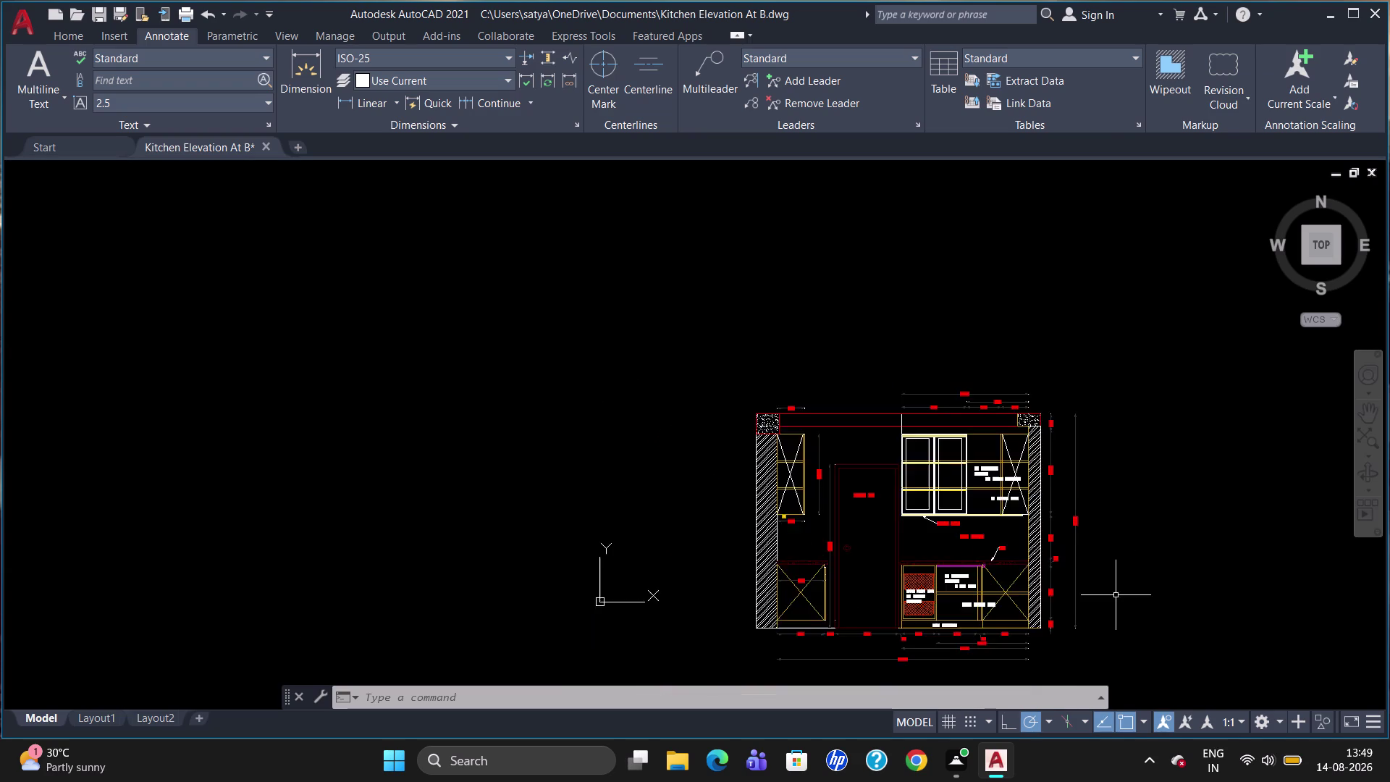
scroll(up, 3)
scroll(down, 3)
scroll(up, 3)
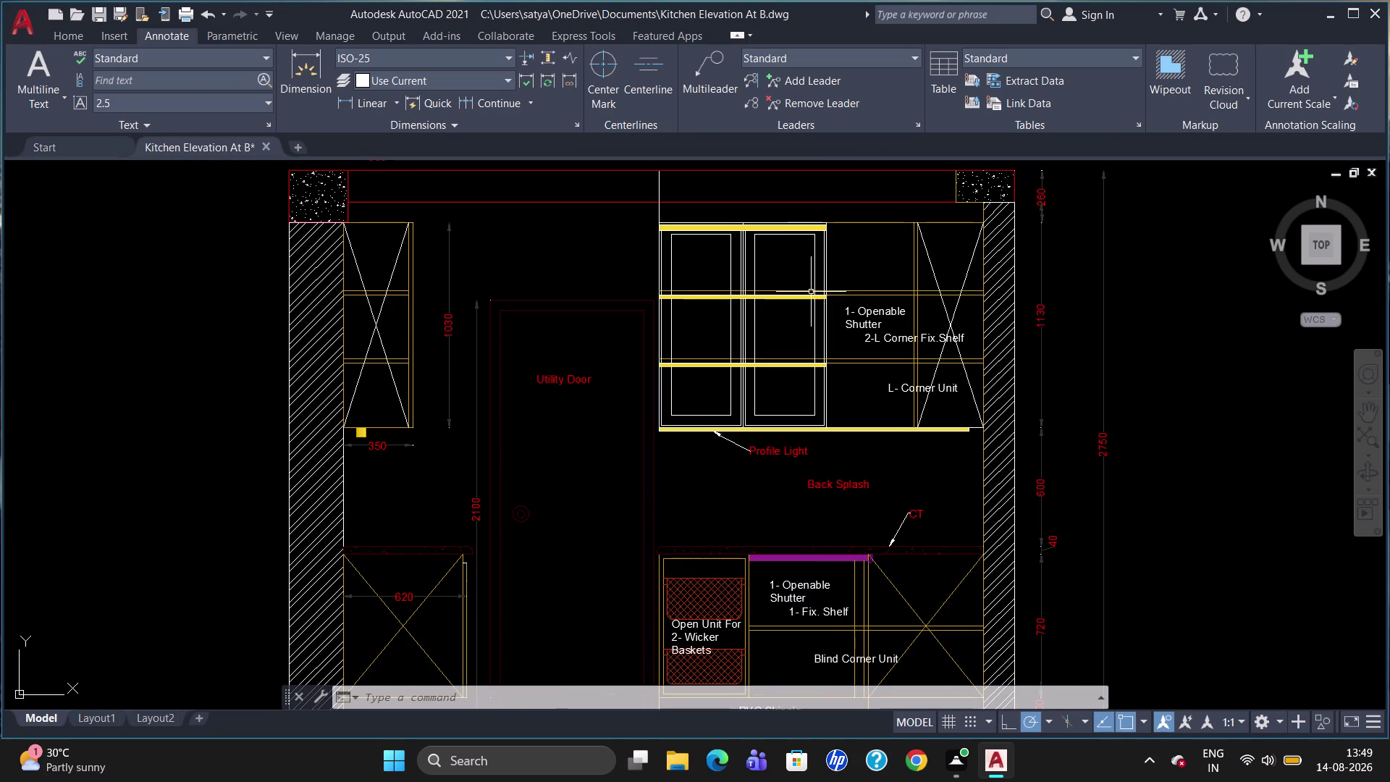
click(63, 29)
Start a hatch and scroll through the expanded Hatch Creation pattern gallery.
click(184, 108)
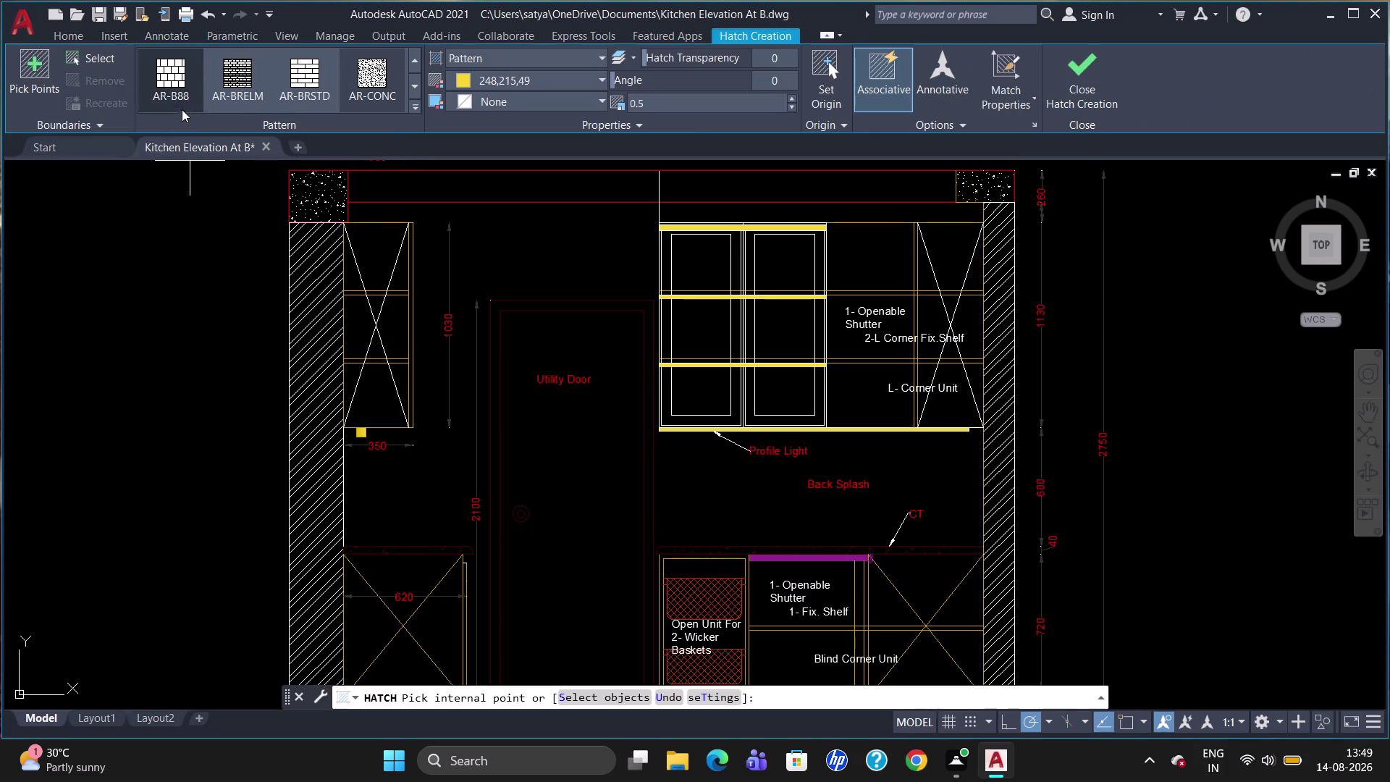
click(416, 103)
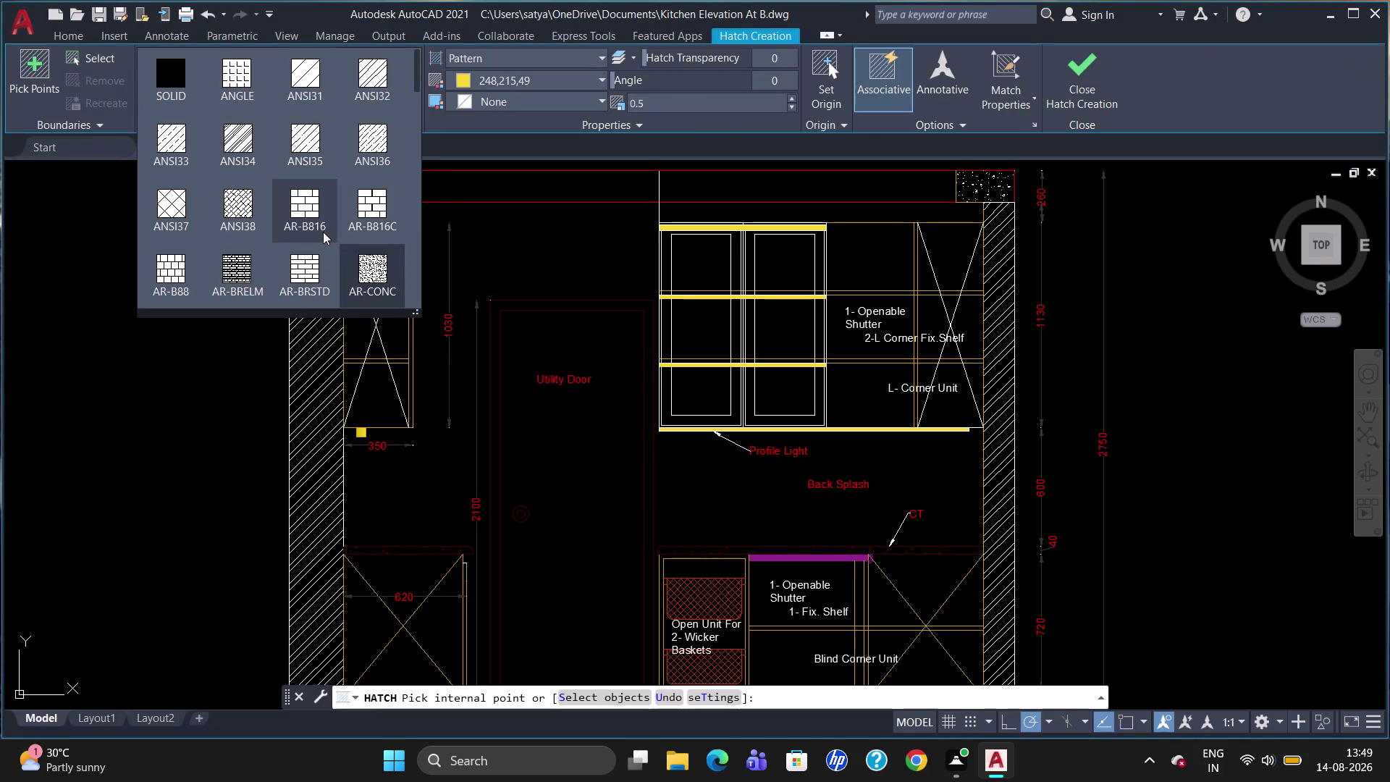
scroll(down, 3)
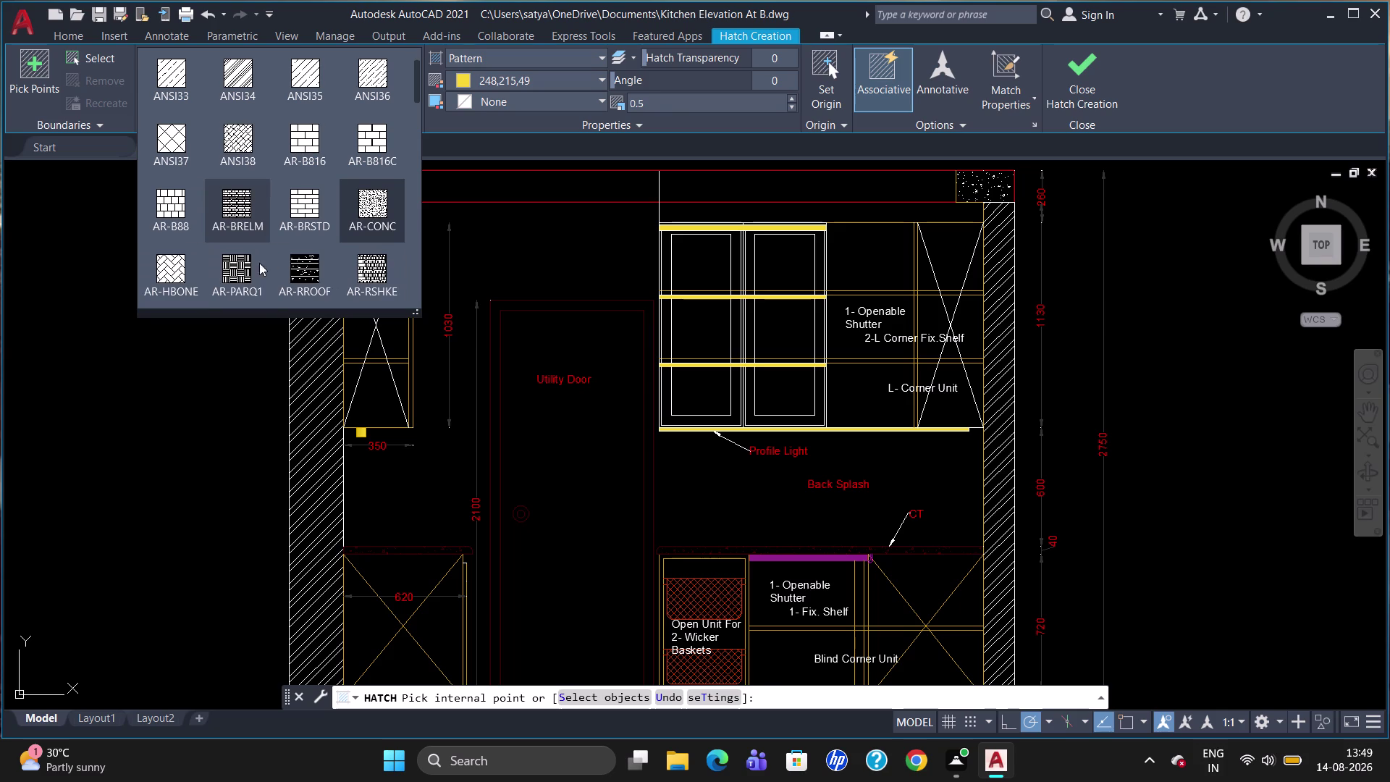
scroll(down, 3)
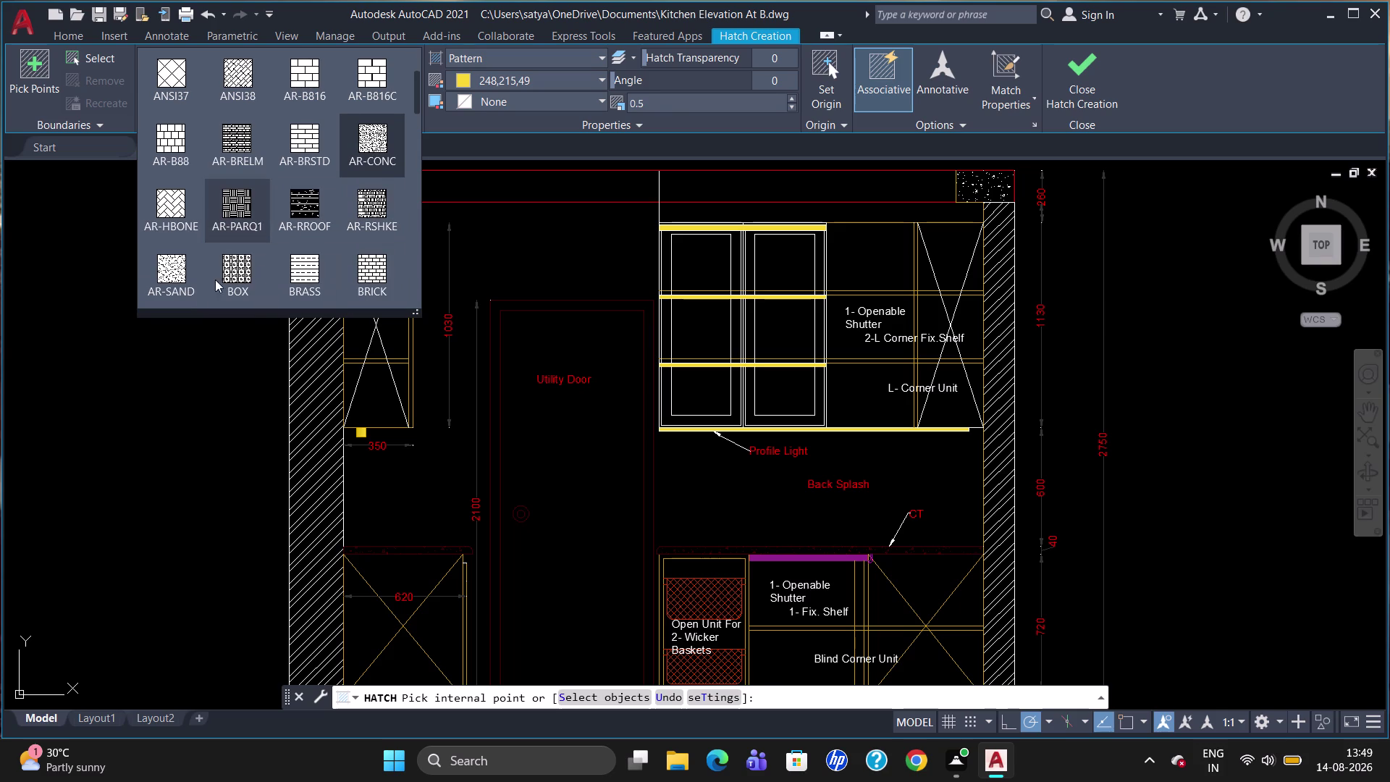
scroll(down, 3)
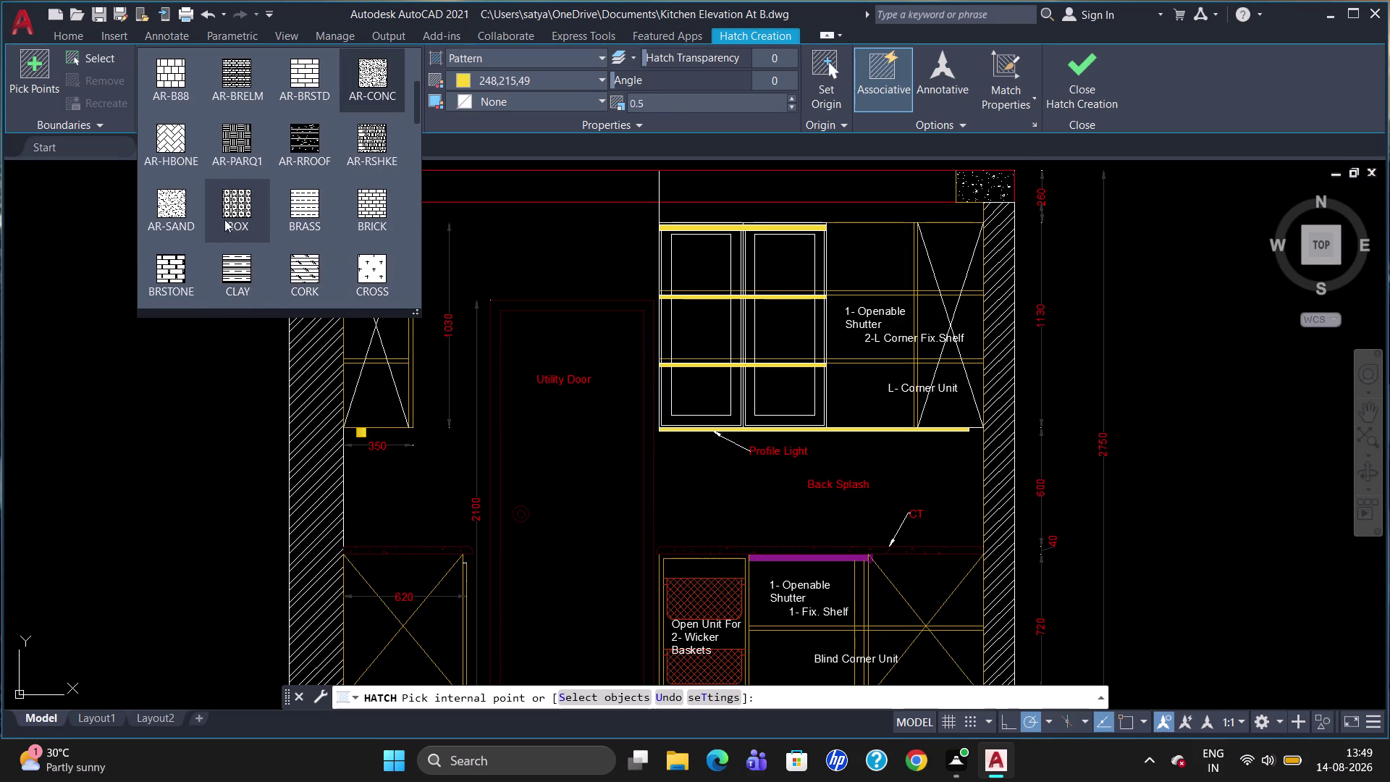
scroll(down, 3)
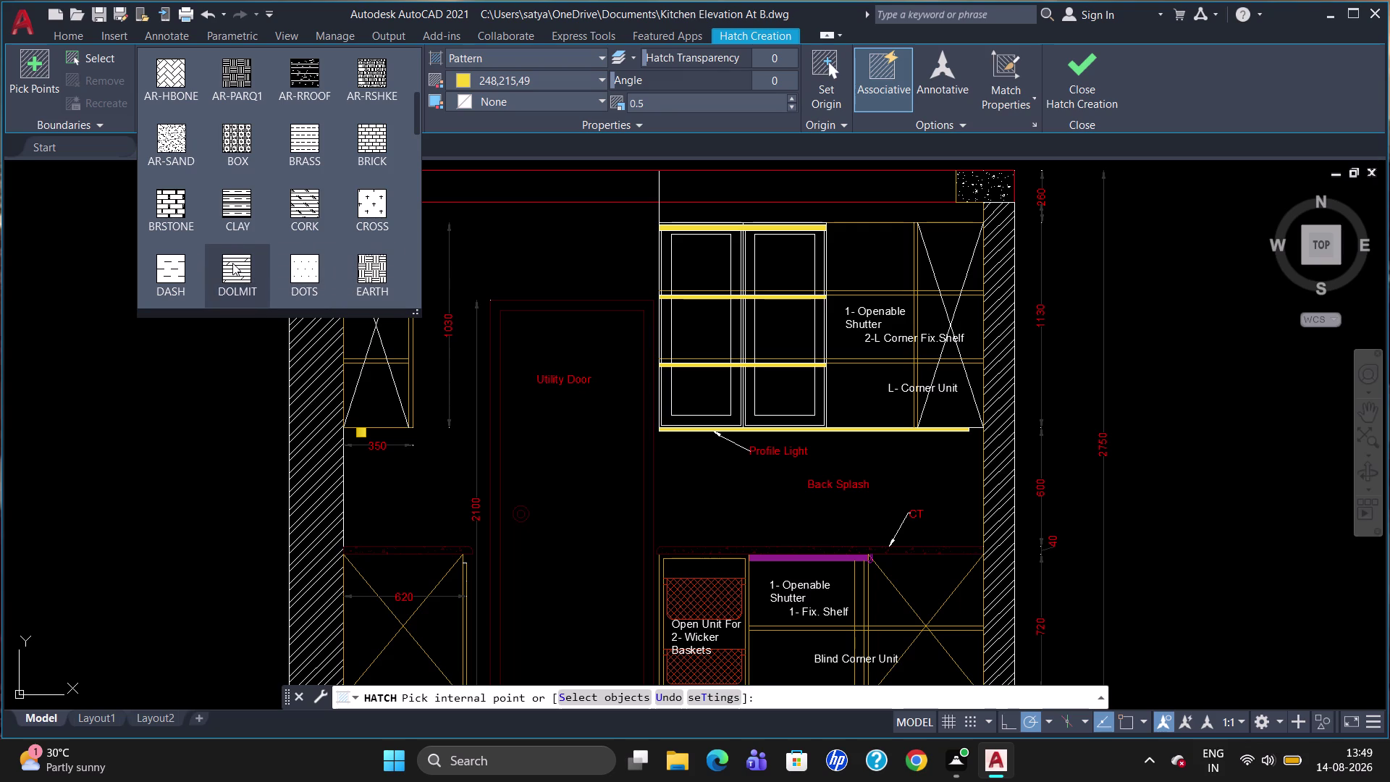
scroll(down, 3)
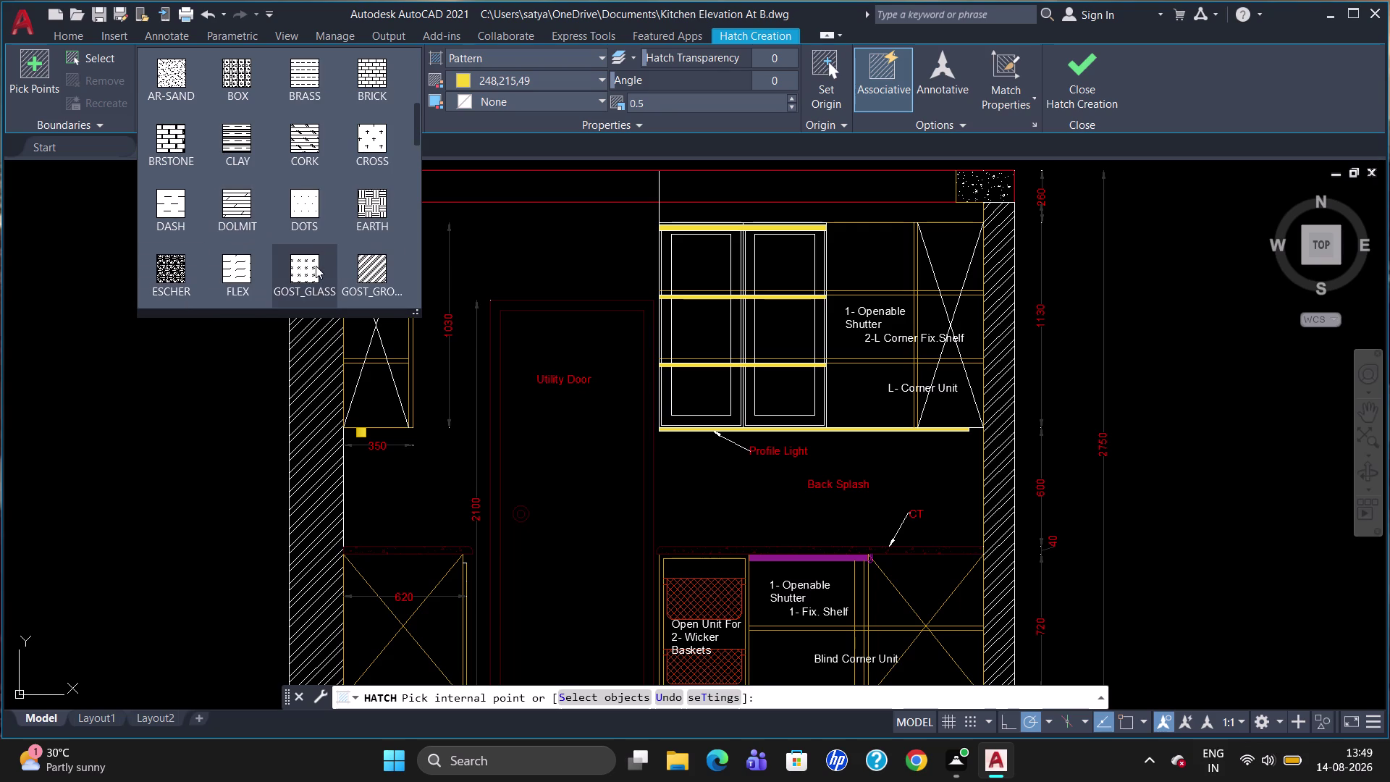
scroll(down, 3)
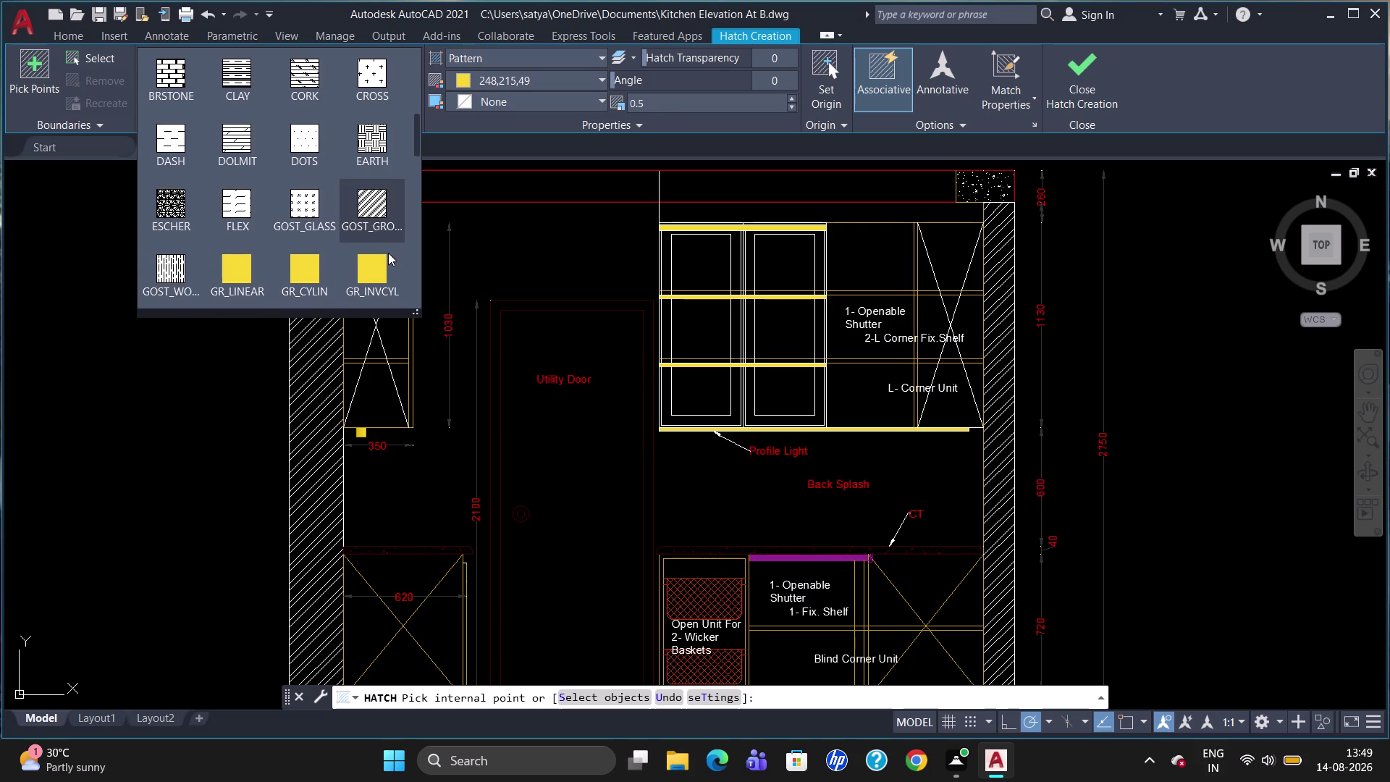
scroll(down, 3)
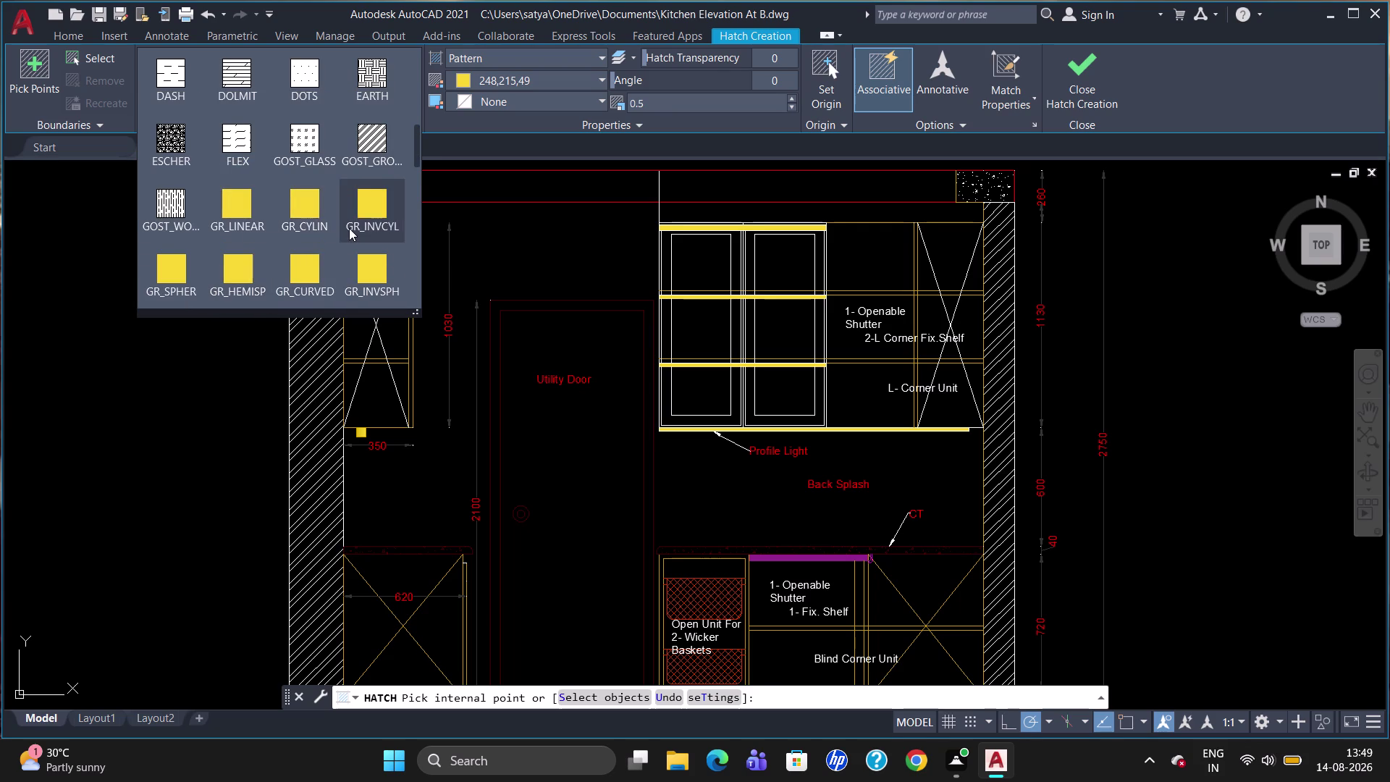
scroll(down, 3)
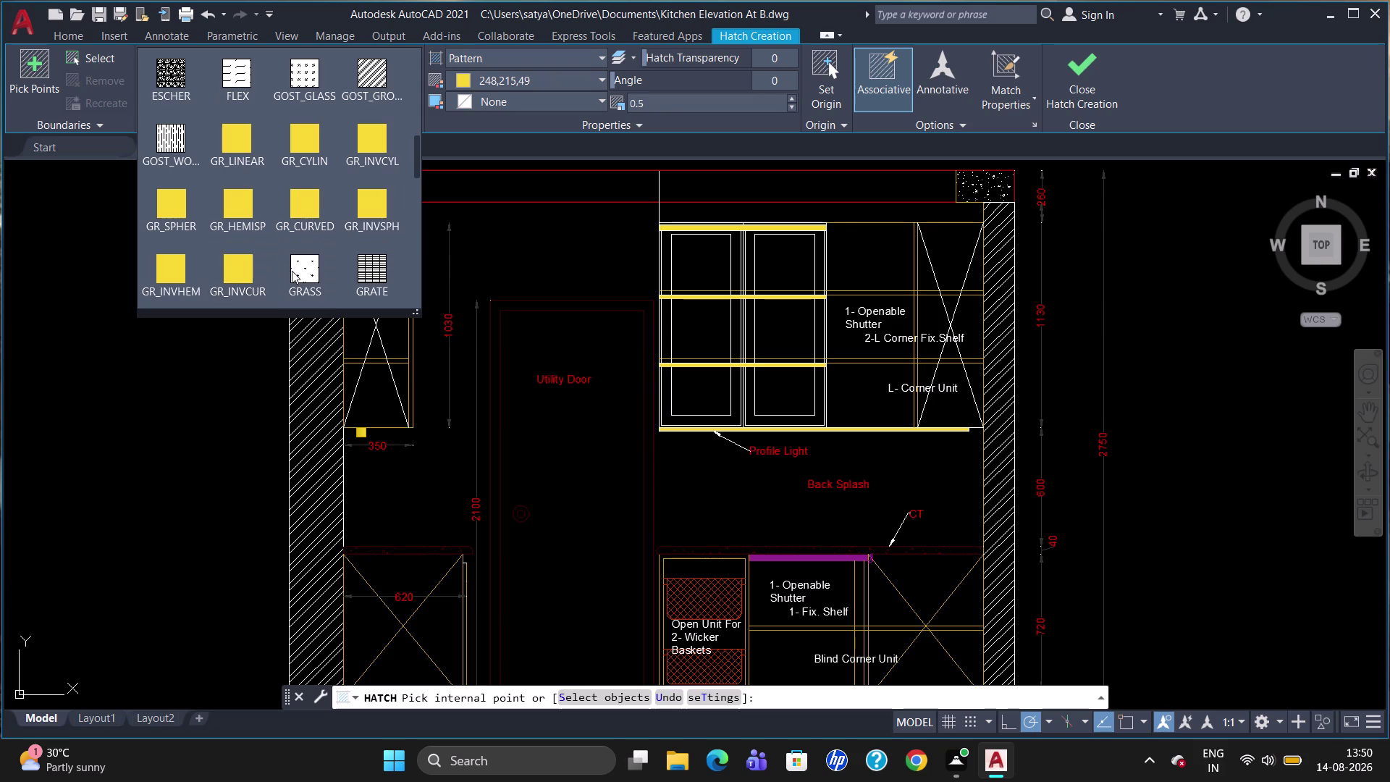
scroll(down, 3)
scroll(down, 3)
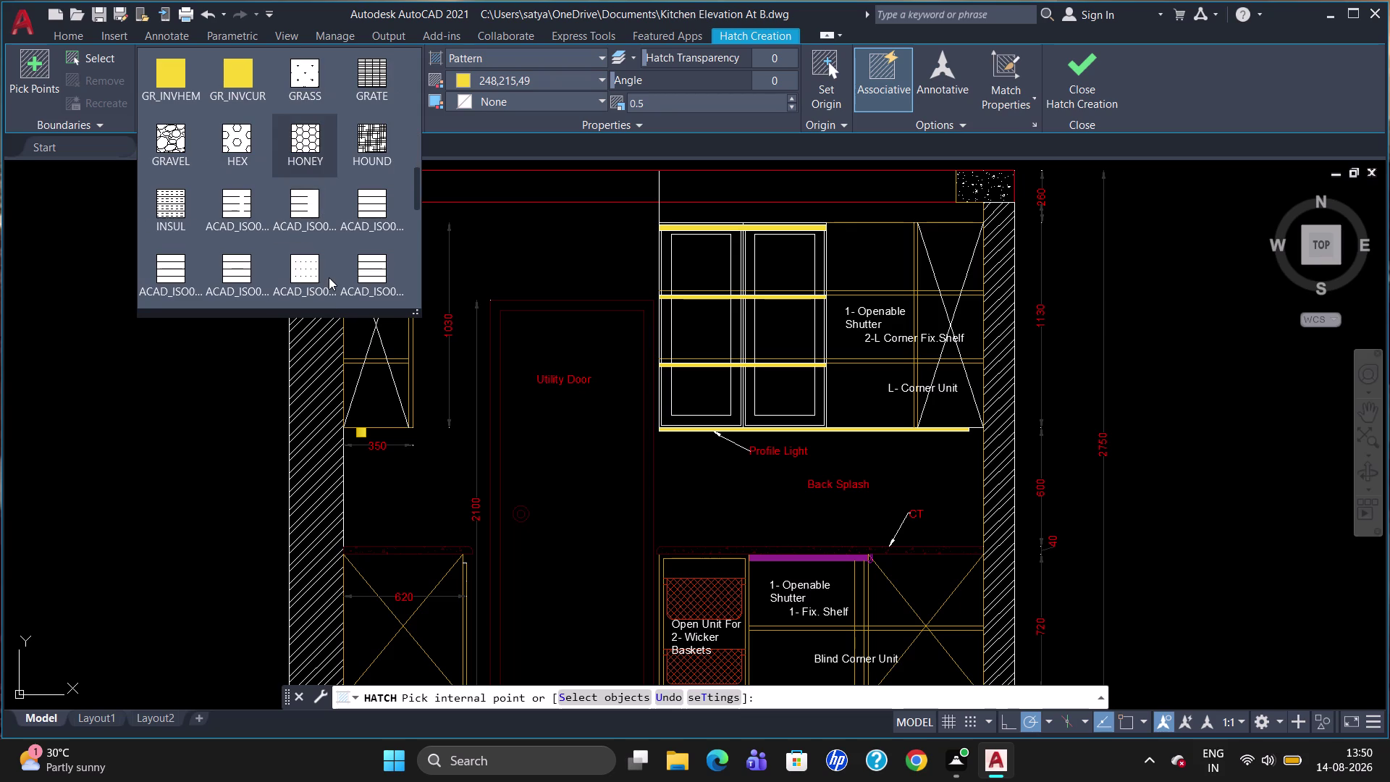
scroll(down, 3)
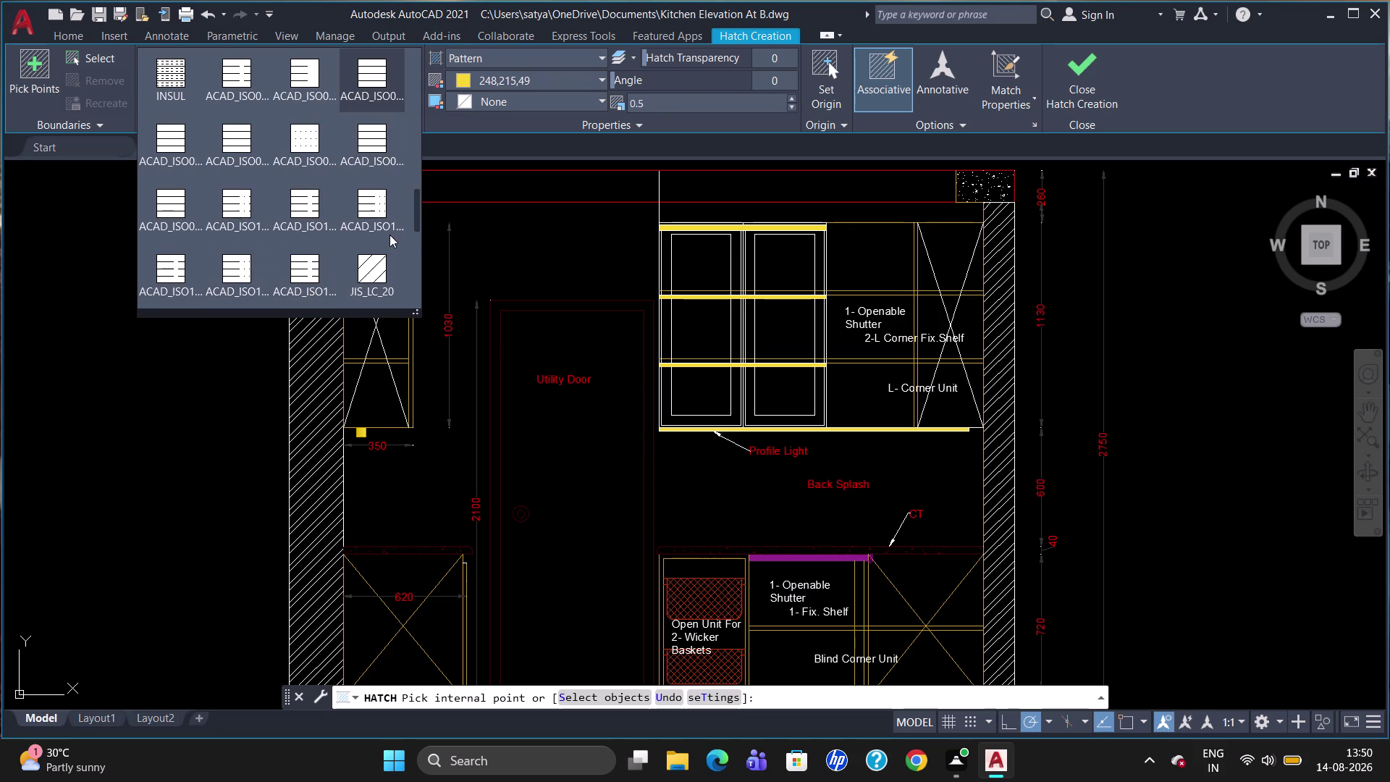